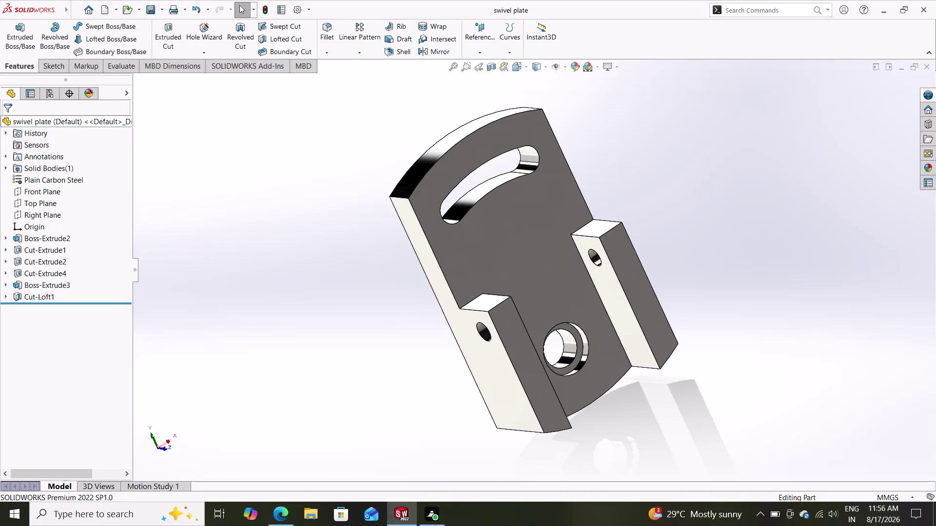
Create a new, empty part document (Part3).
click(102, 9)
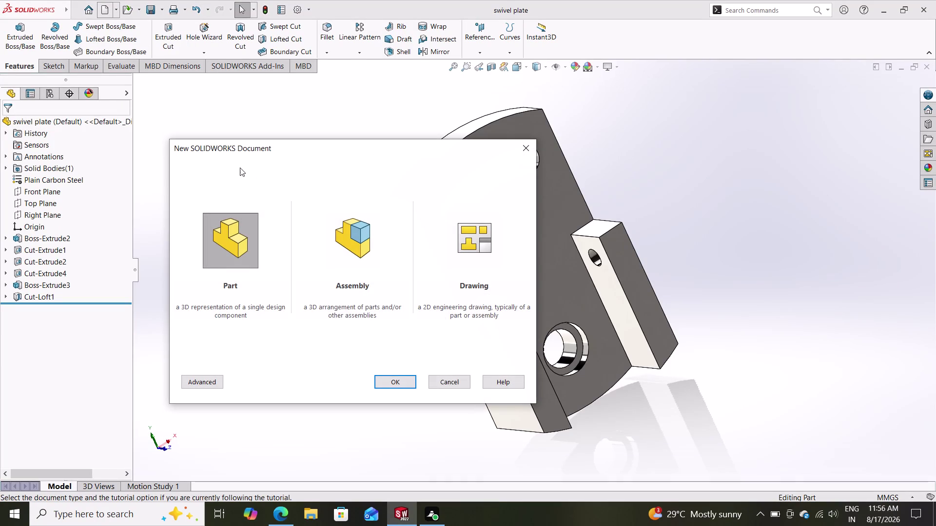
click(402, 385)
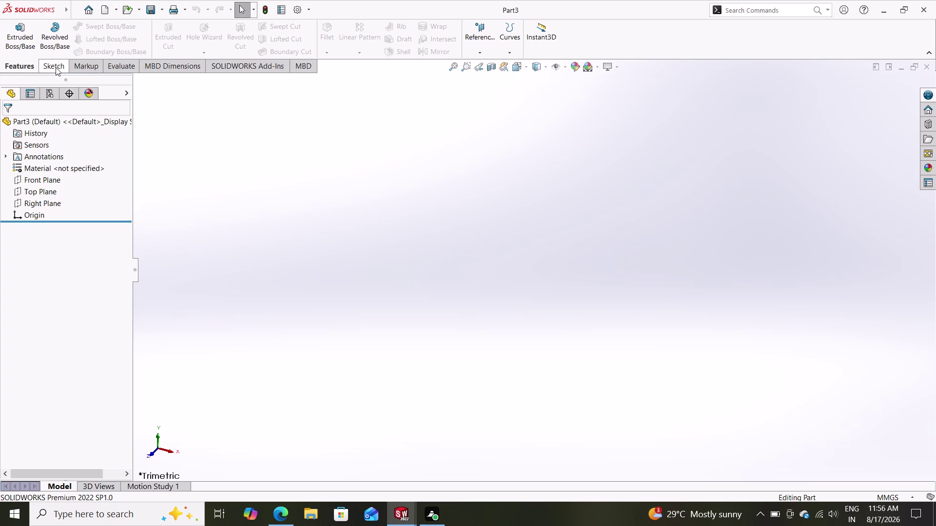
Open Sketch1 on Part3's Front Plane, ready to draw lines.
click(32, 178)
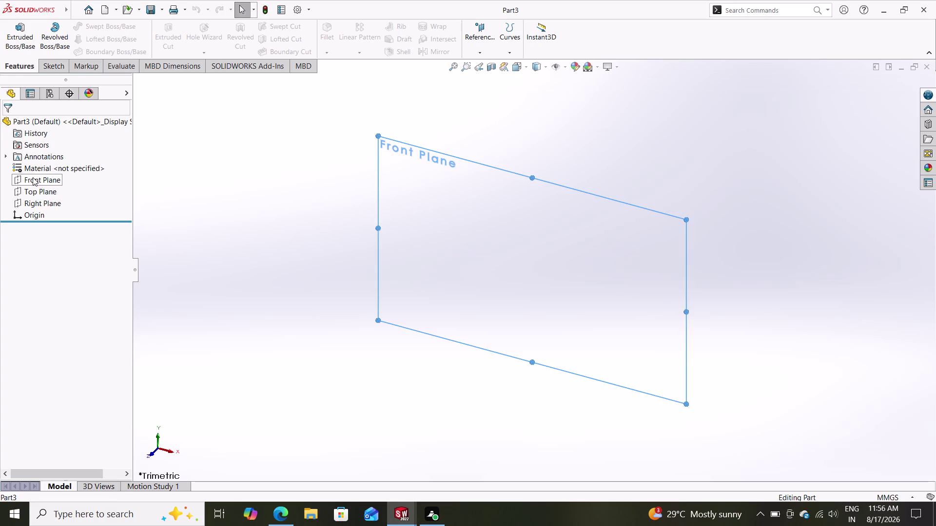
click(44, 159)
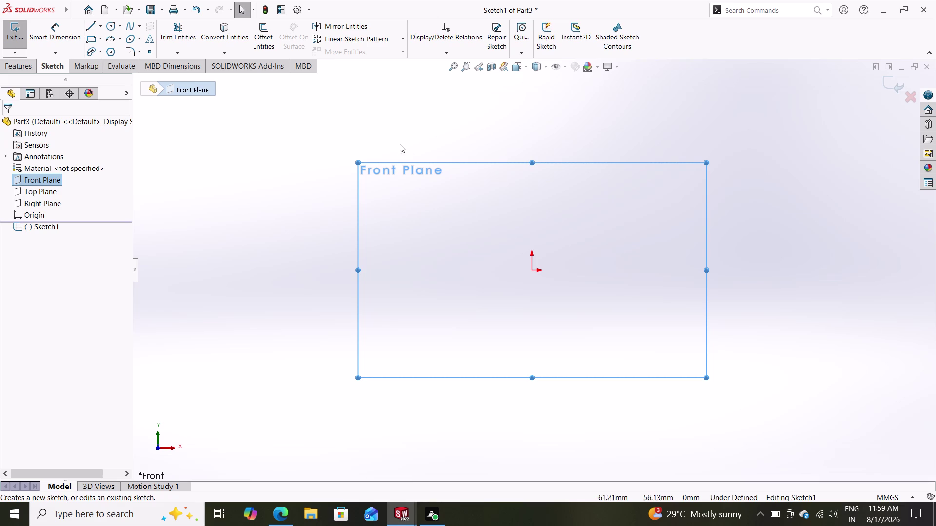
click(88, 25)
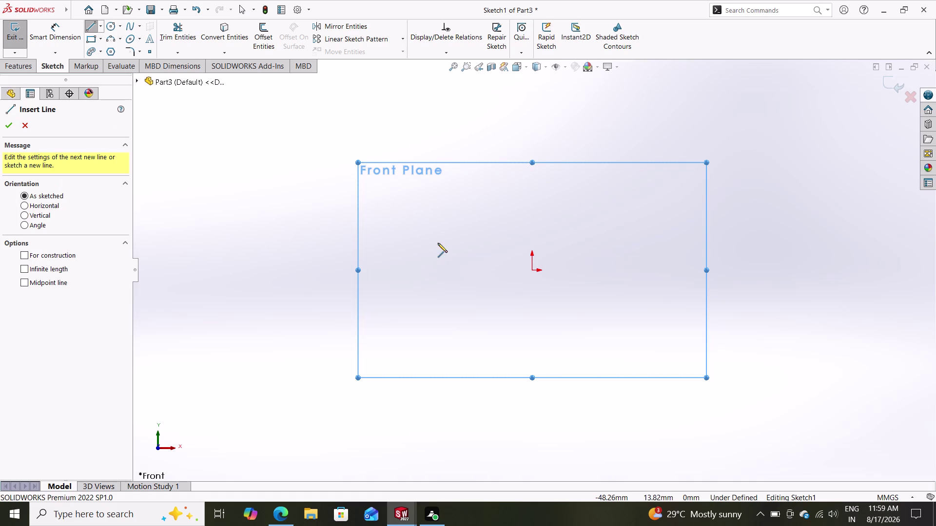
Draw a vertical construction centerline from below to above the origin.
click(102, 23)
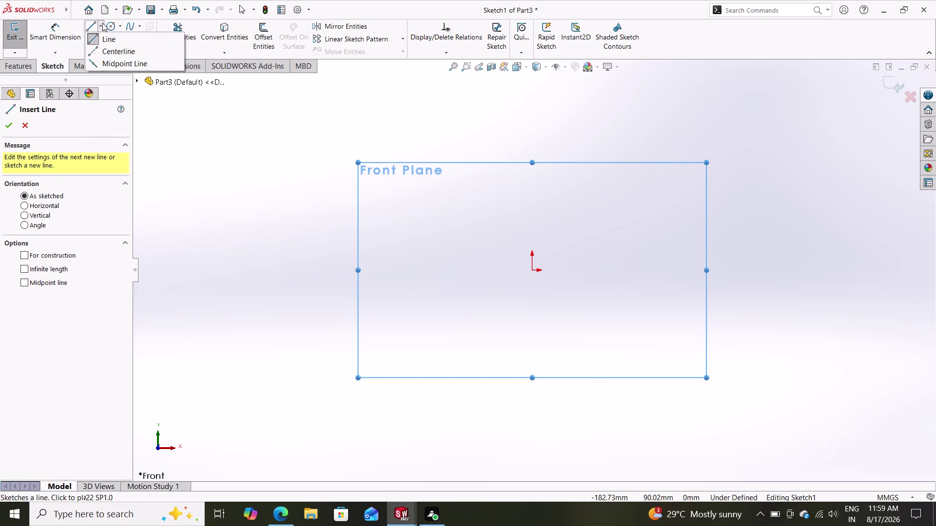
click(107, 49)
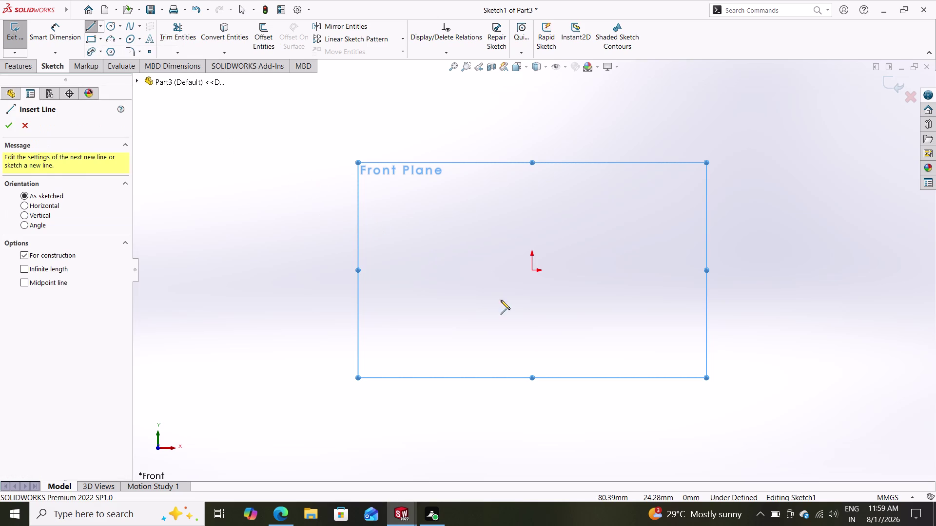
click(531, 365)
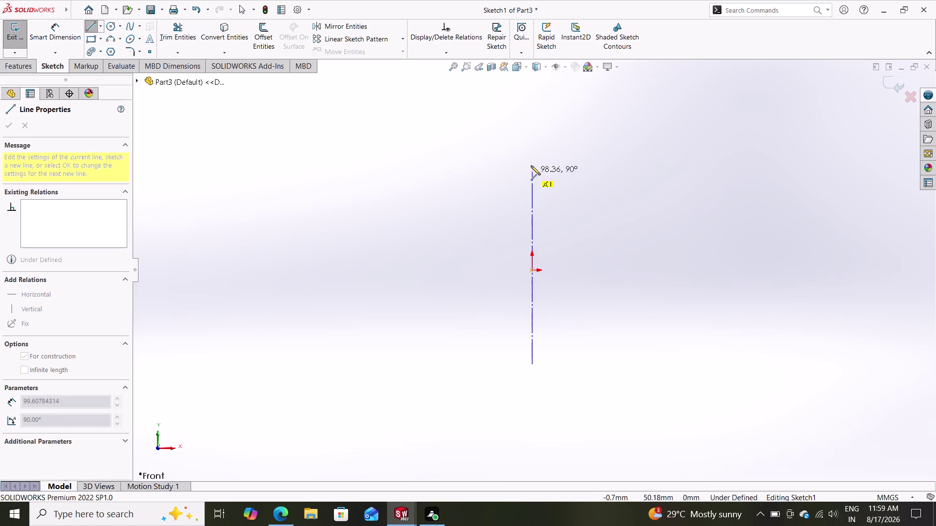
click(535, 188)
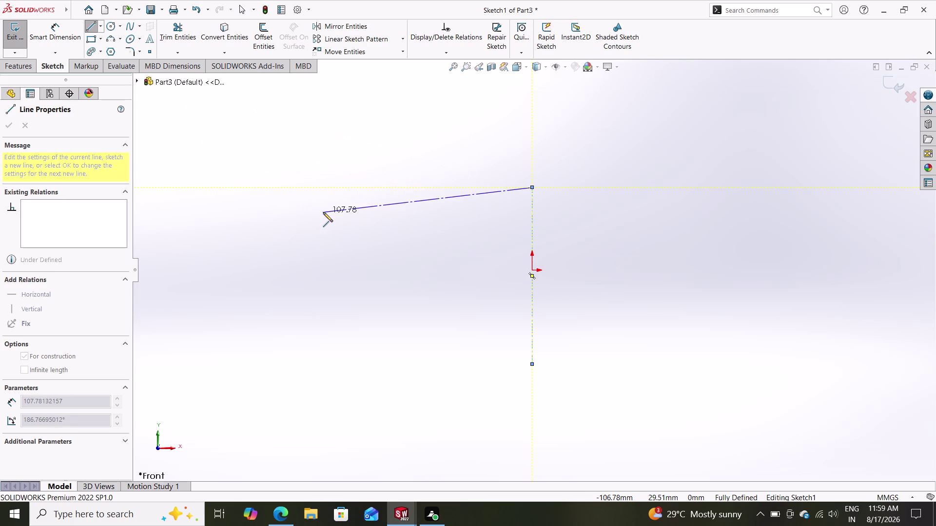
double_click(324, 212)
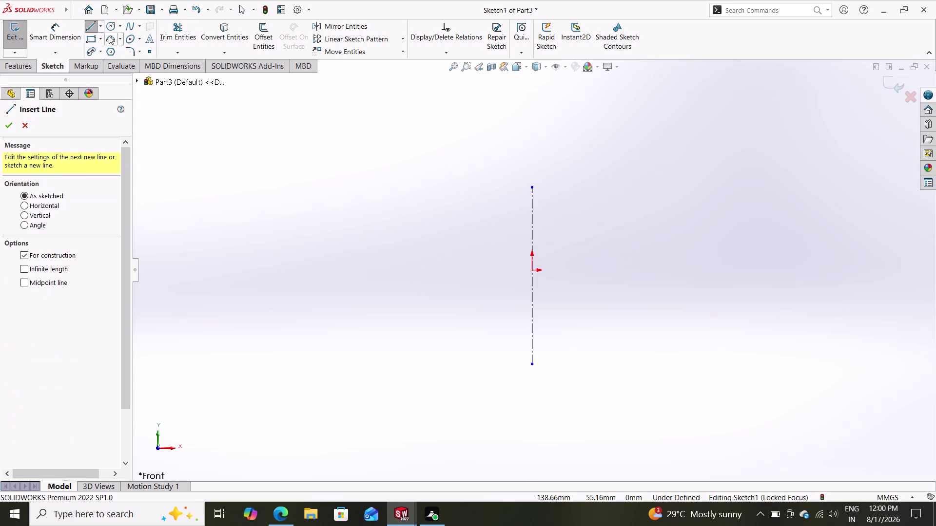
click(99, 26)
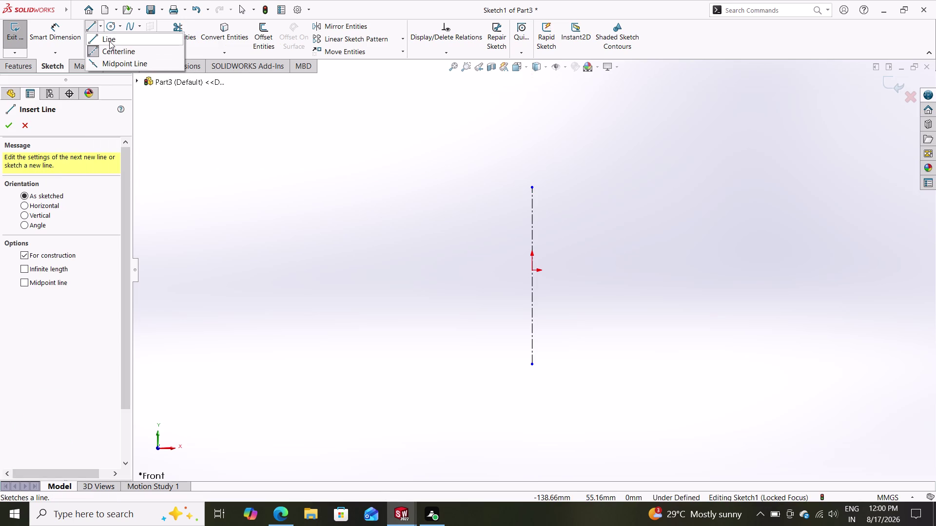
click(109, 41)
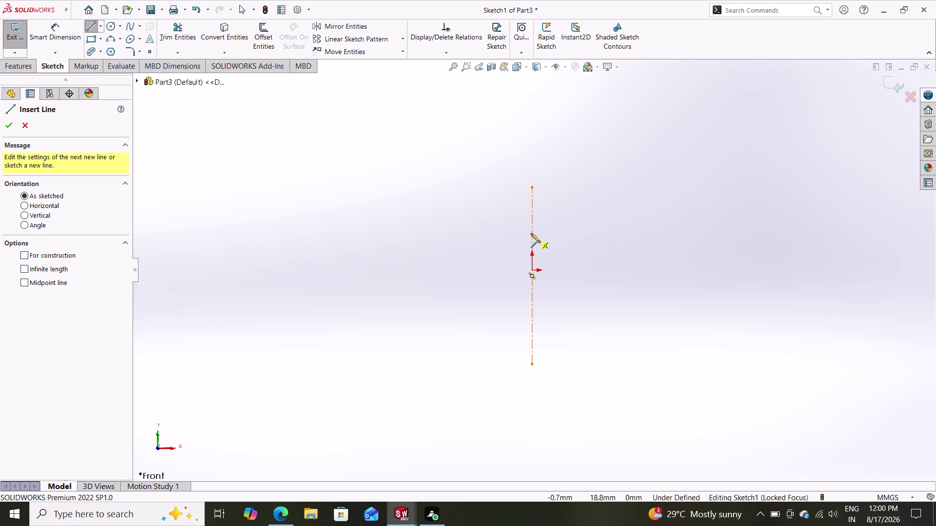
click(532, 270)
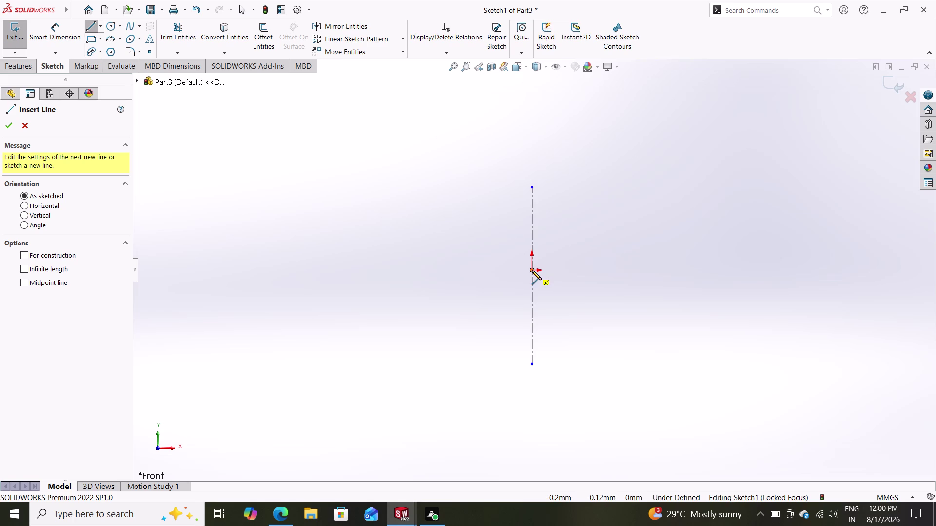
key(Escape)
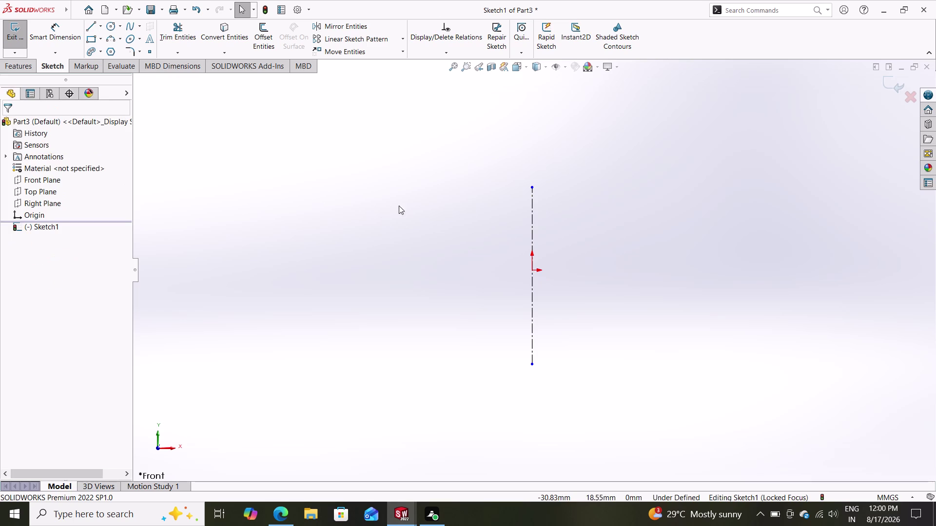
Draw the stepped line profile: top edge, short drop, lower step, outer edge, bottom edge to origin.
click(90, 26)
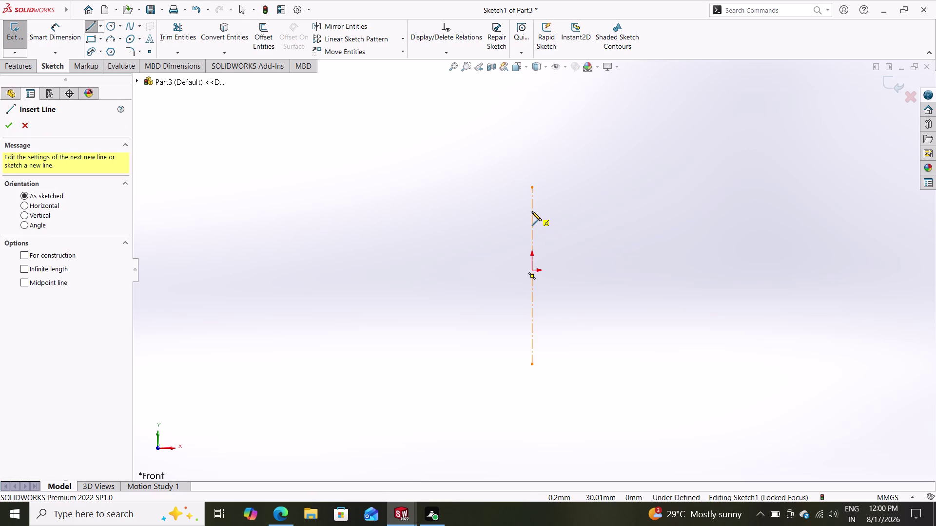
click(532, 211)
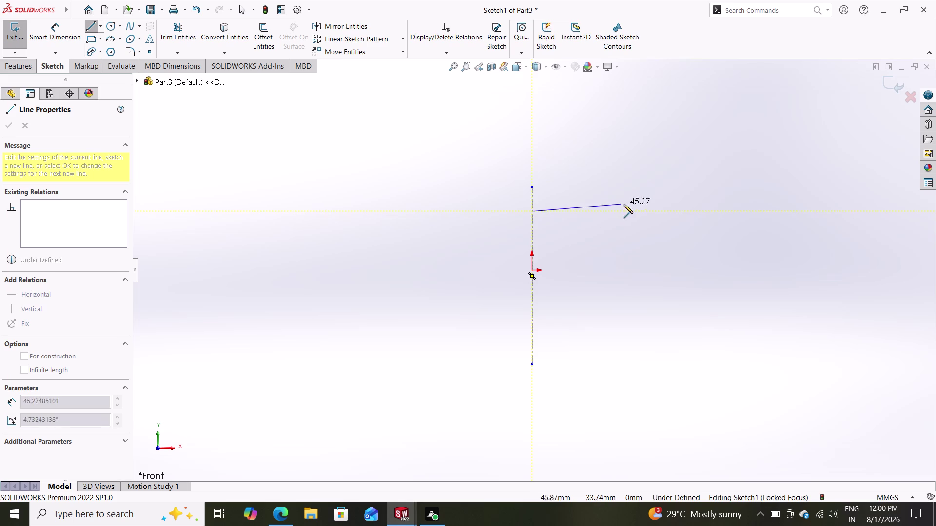
click(652, 212)
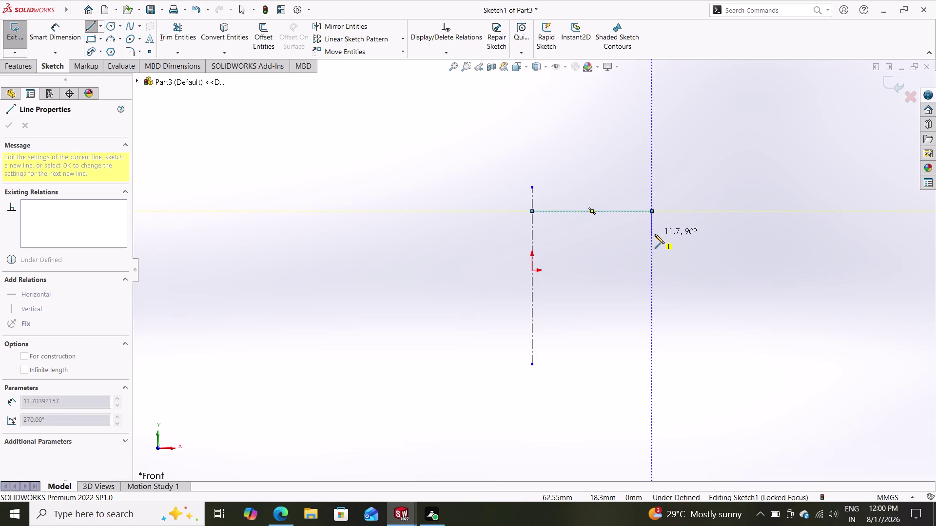
click(654, 234)
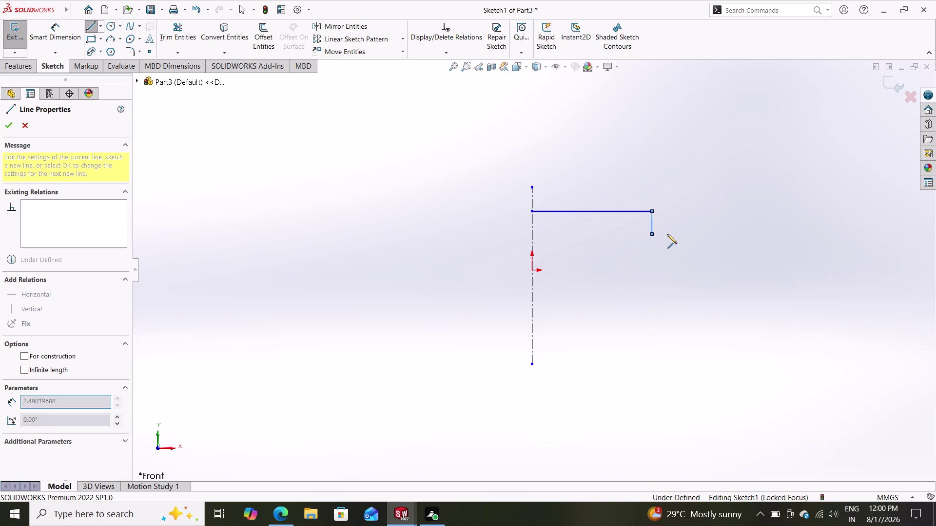
click(716, 232)
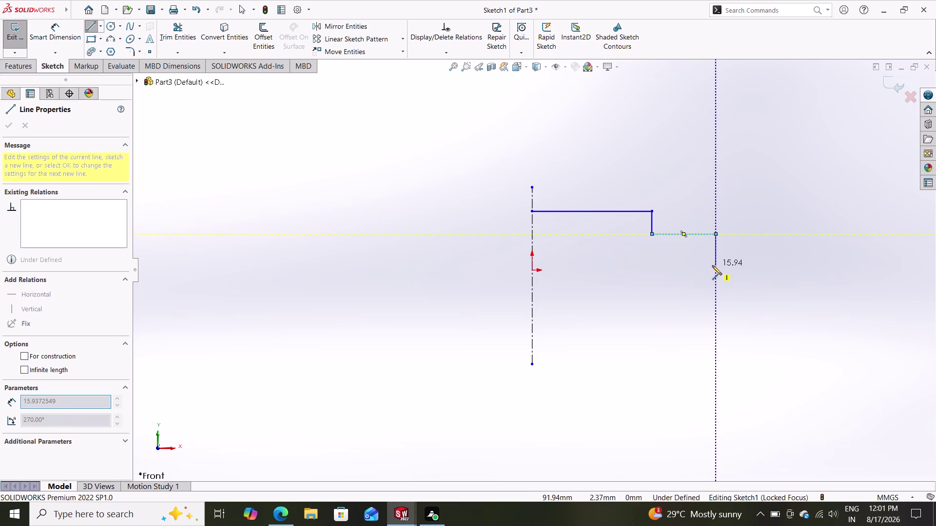
click(717, 270)
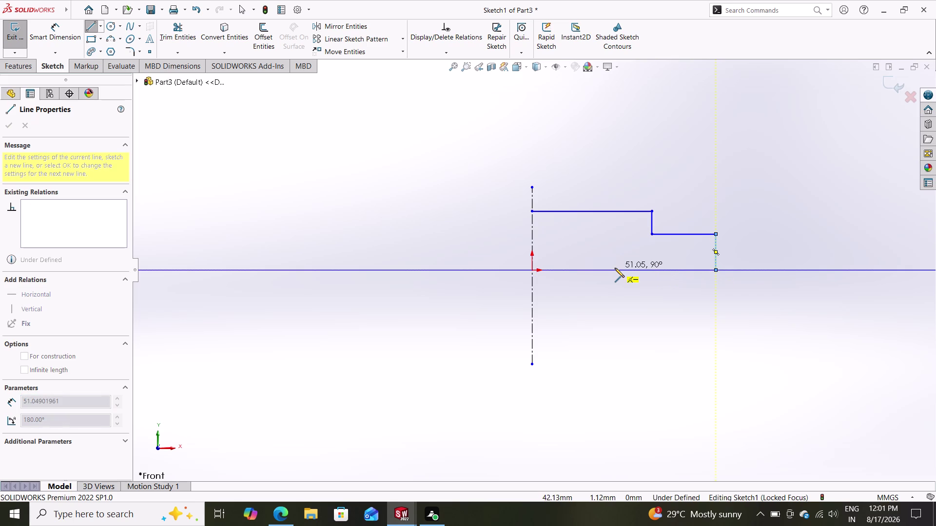
click(533, 271)
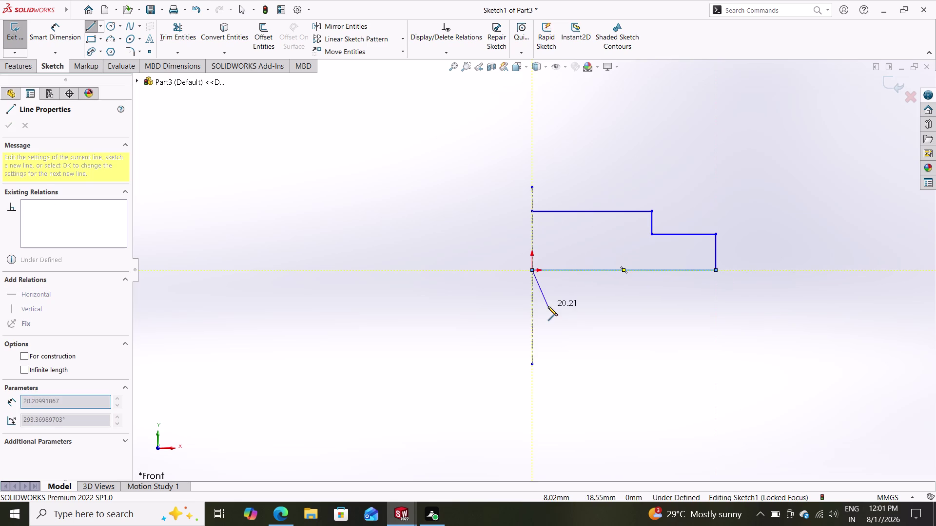
key(Escape)
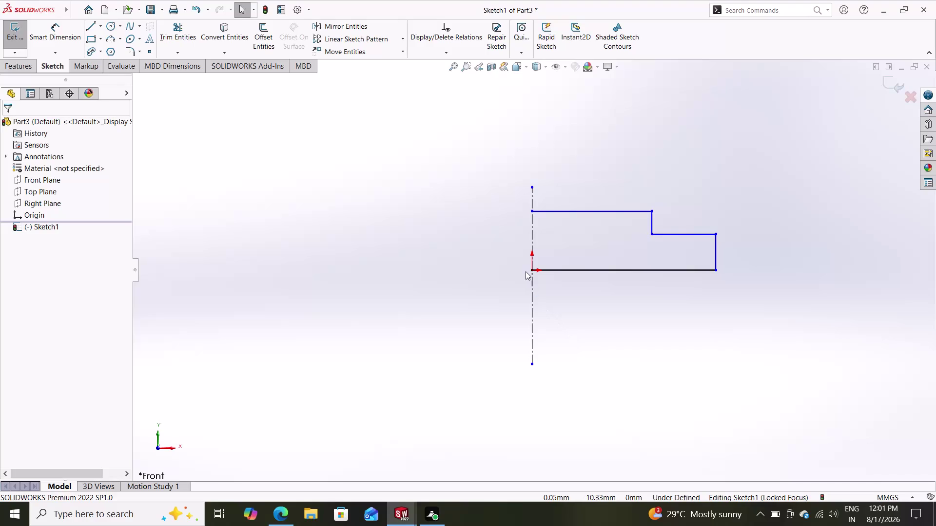
click(60, 32)
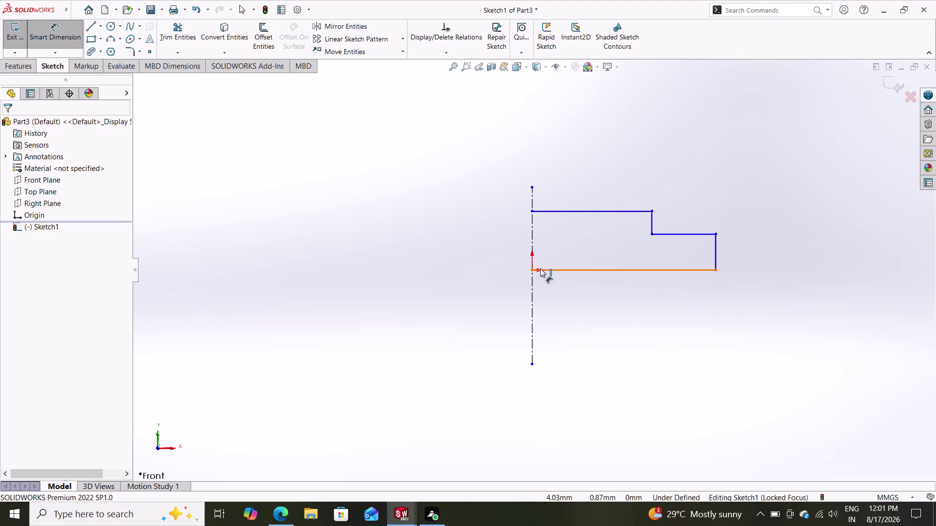
Dimension the profile's overall height as 64 mm.
drag(531, 268, 531, 226)
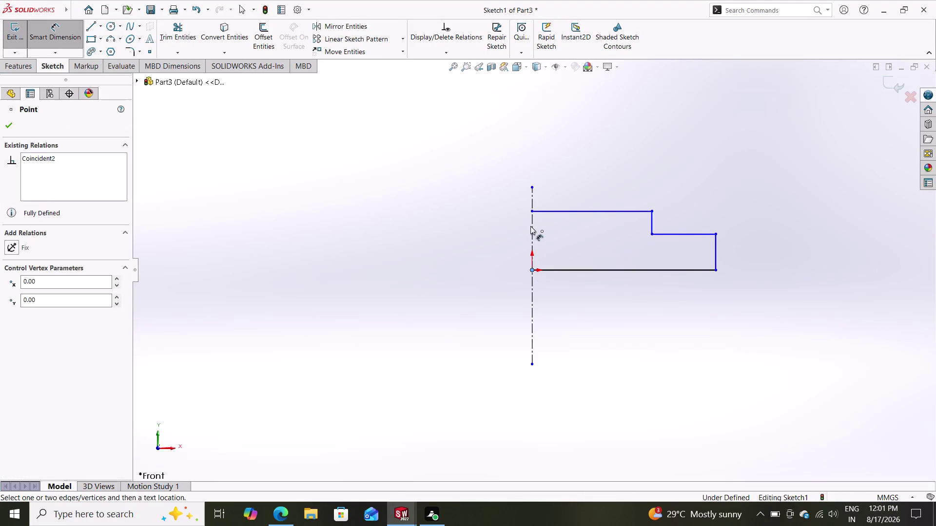
drag(530, 226, 531, 210)
click(530, 210)
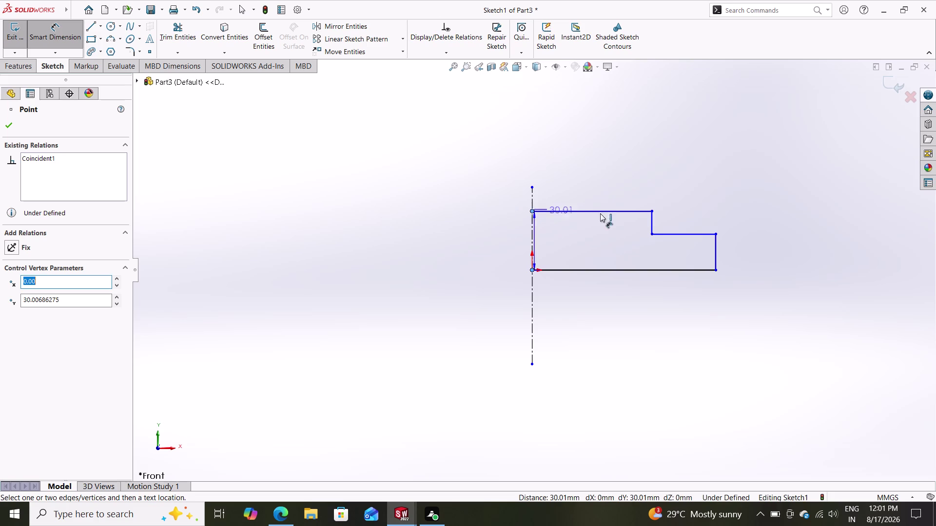
click(800, 231)
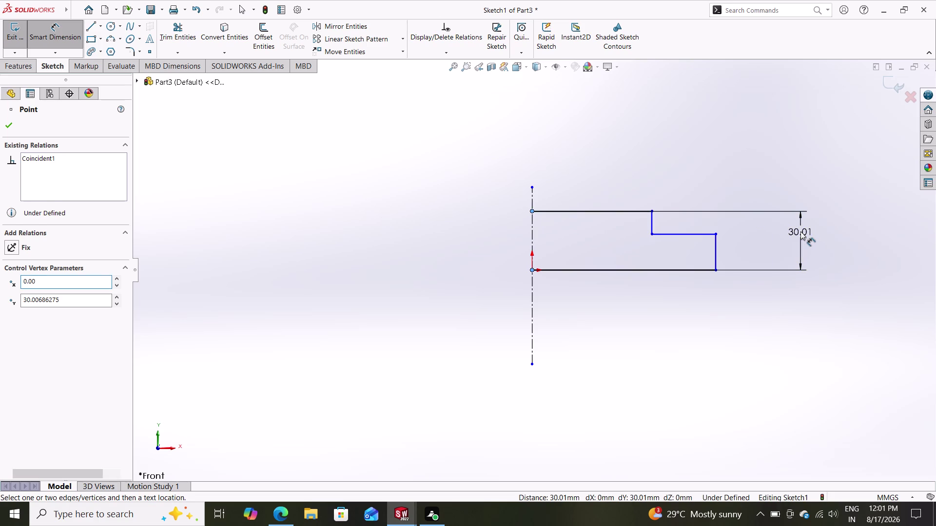
text(6)
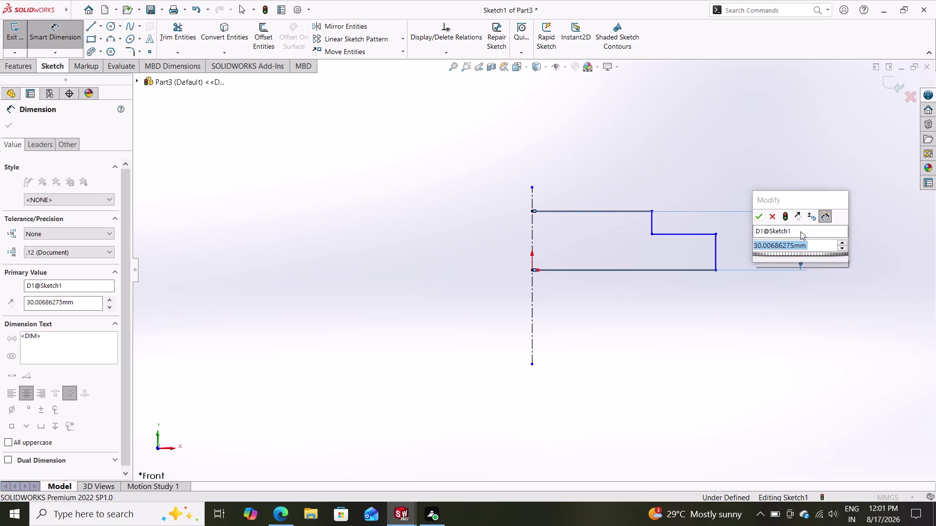
text(4)
key(Return)
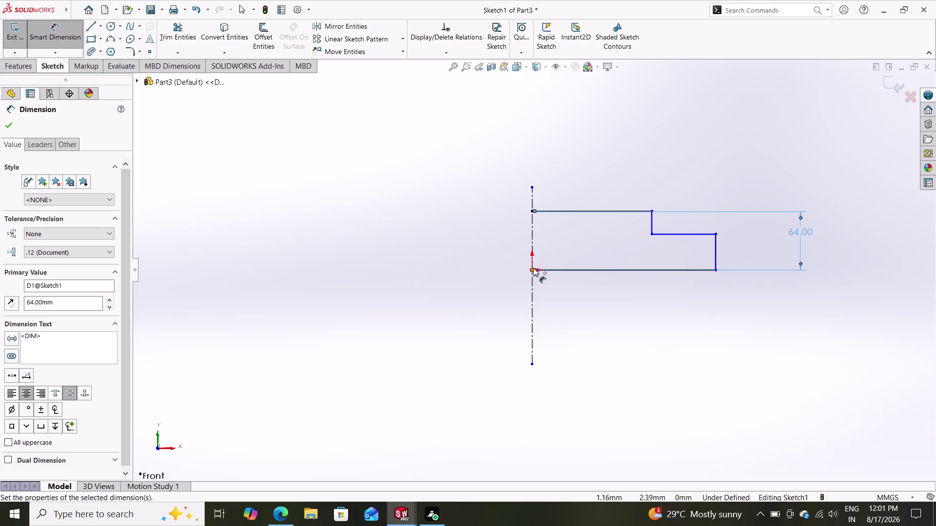
Dimension the lower step's height as 42 mm.
drag(533, 268, 800, 222)
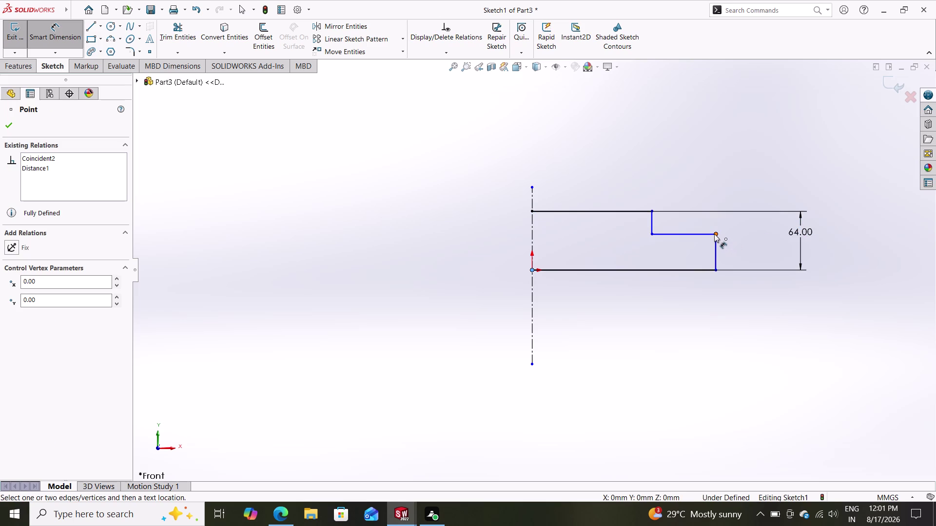
drag(714, 234, 766, 238)
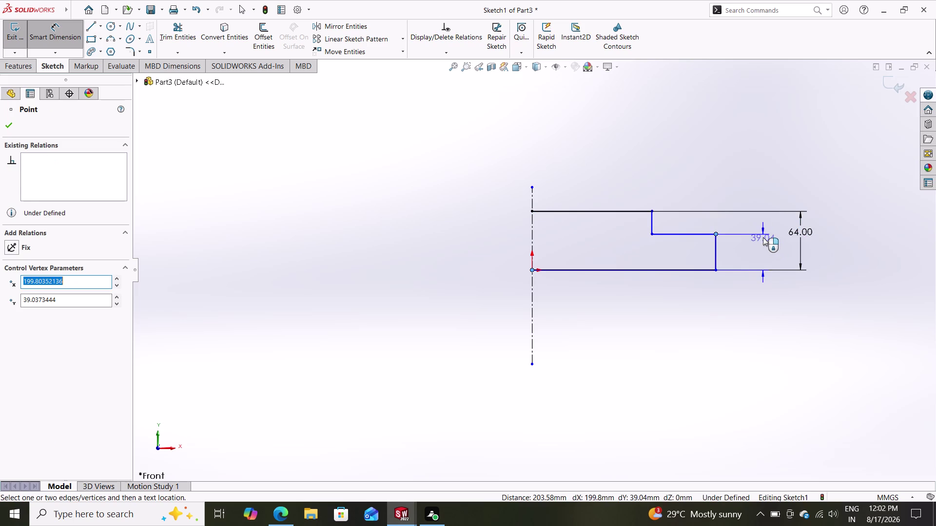
click(763, 237)
key(4)
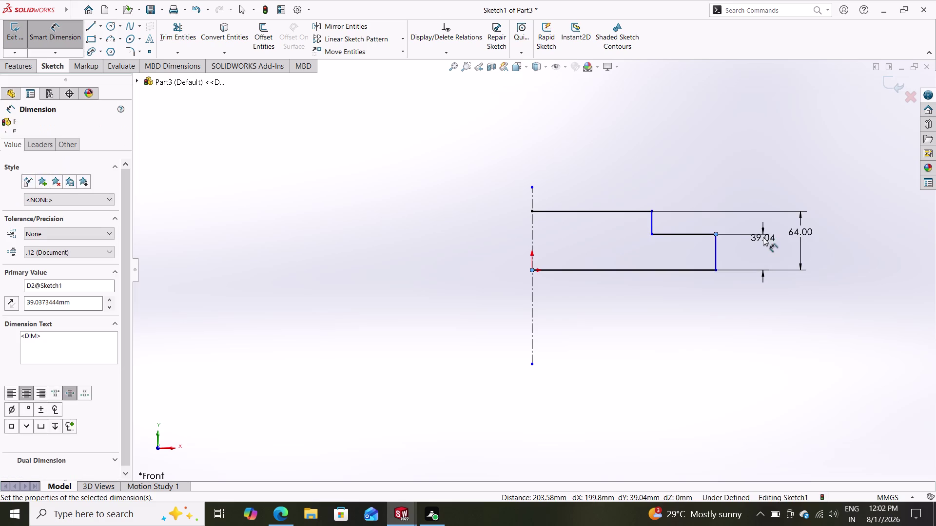
key(2)
key(Return)
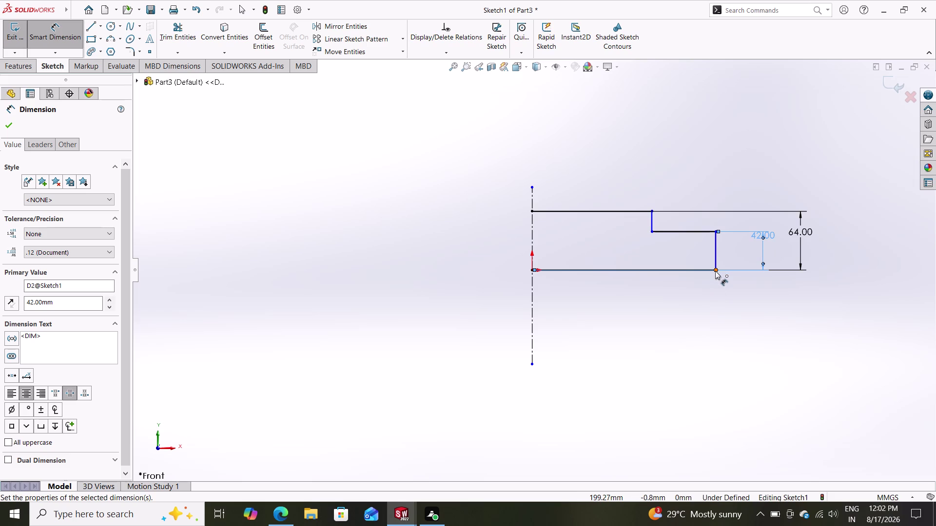
drag(715, 271, 492, 291)
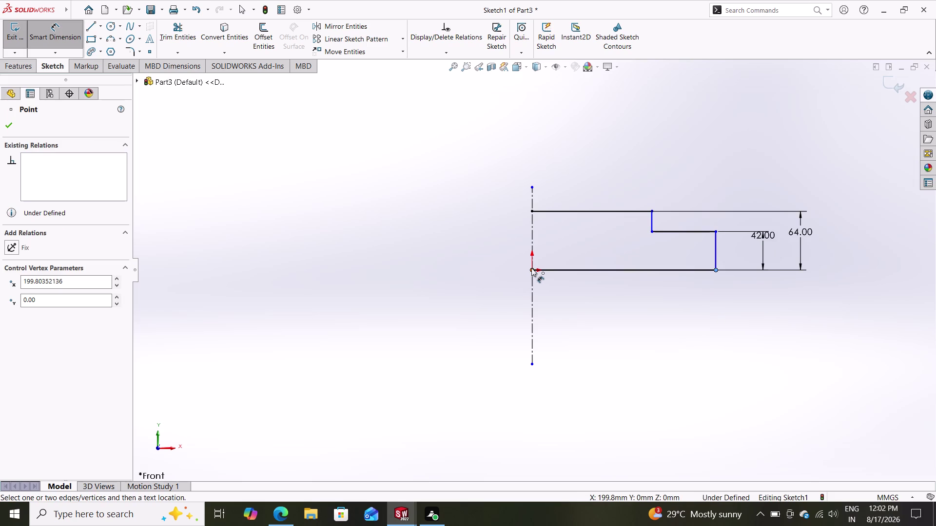
Place the lower step's outer edge 77.50 mm (155/2) from the origin.
click(531, 268)
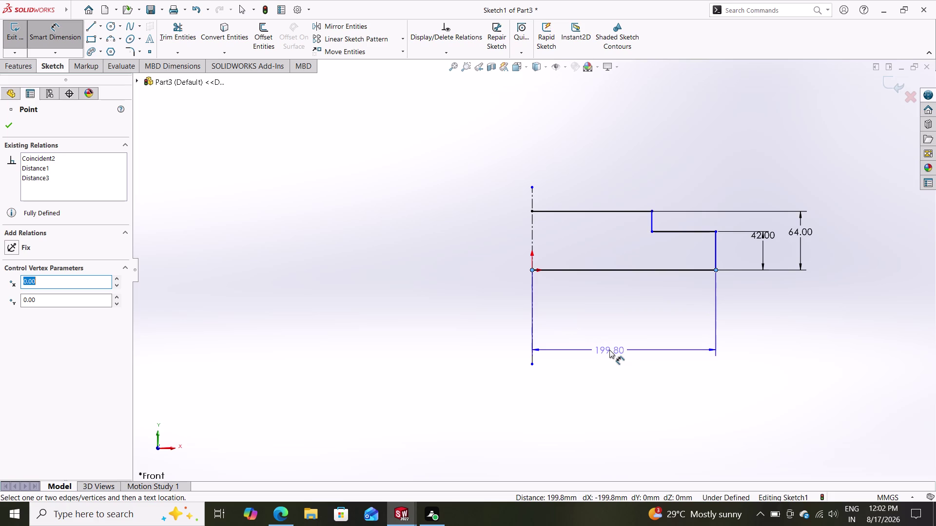
click(609, 350)
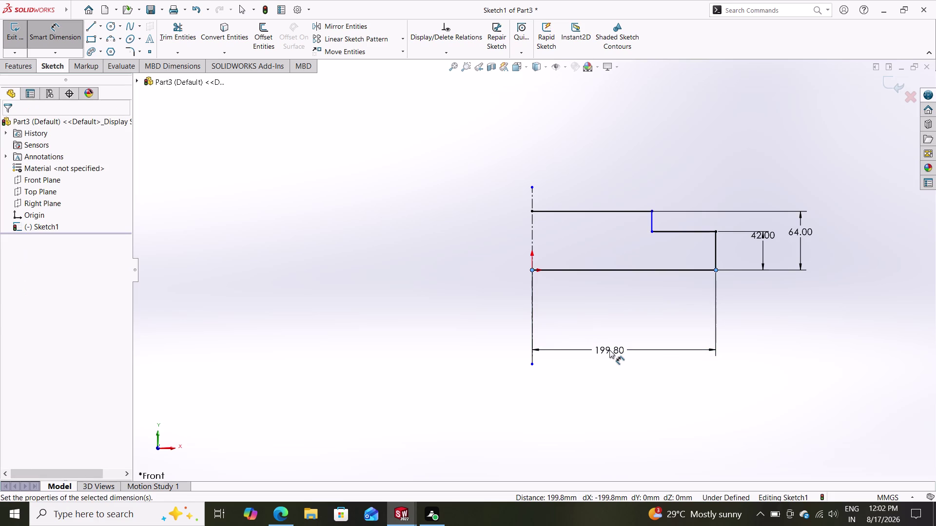
text(155)
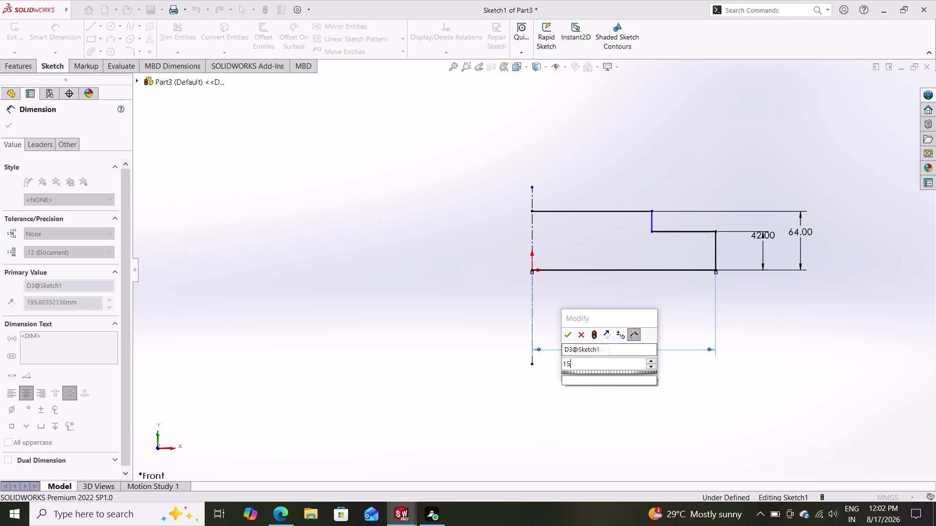
text(/2)
key(Return)
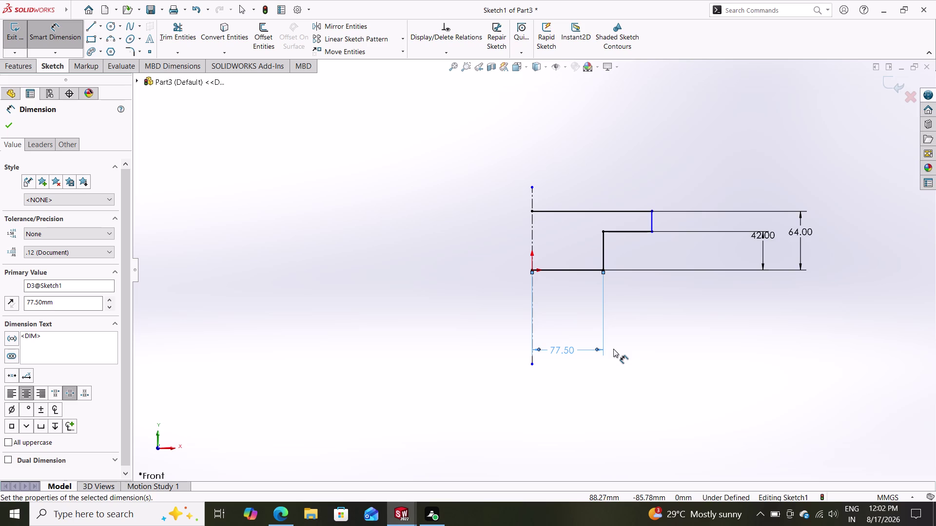
click(562, 209)
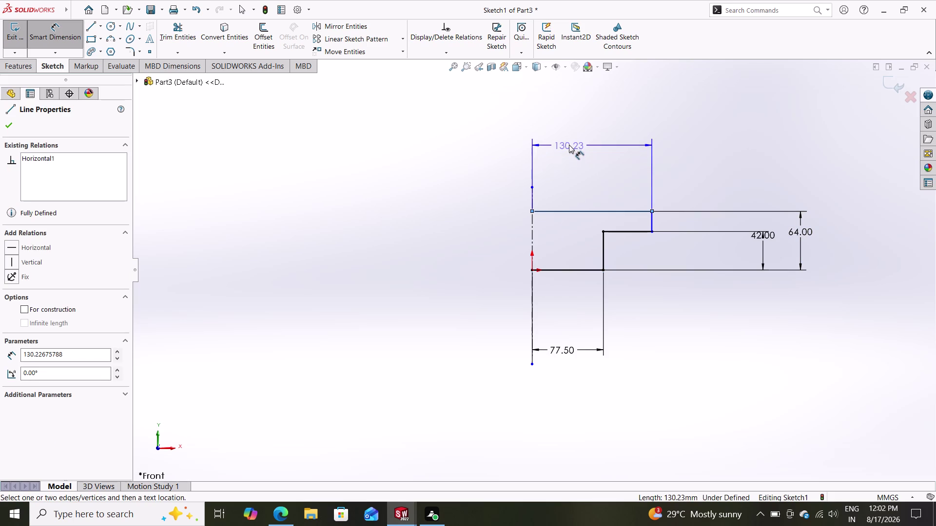
Dimension the top step width as 50 mm, fully defining Sketch1.
click(575, 125)
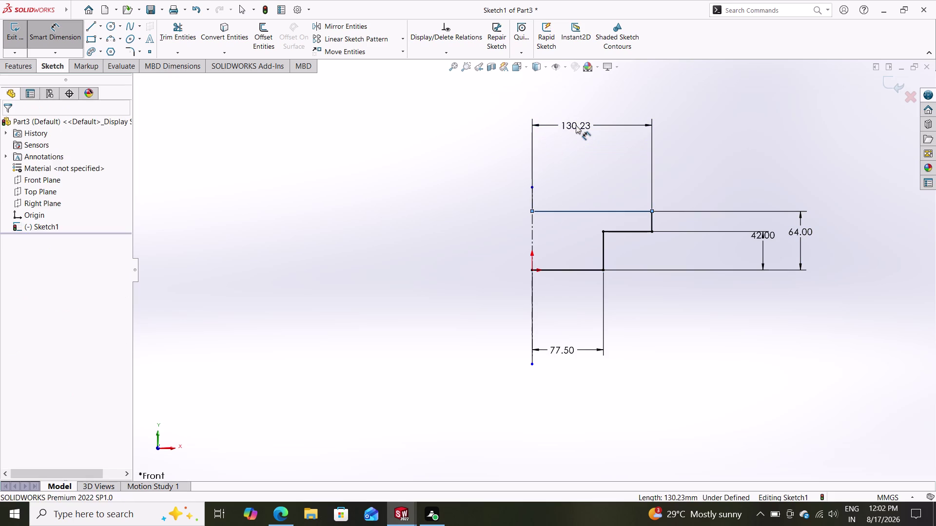
text(5)
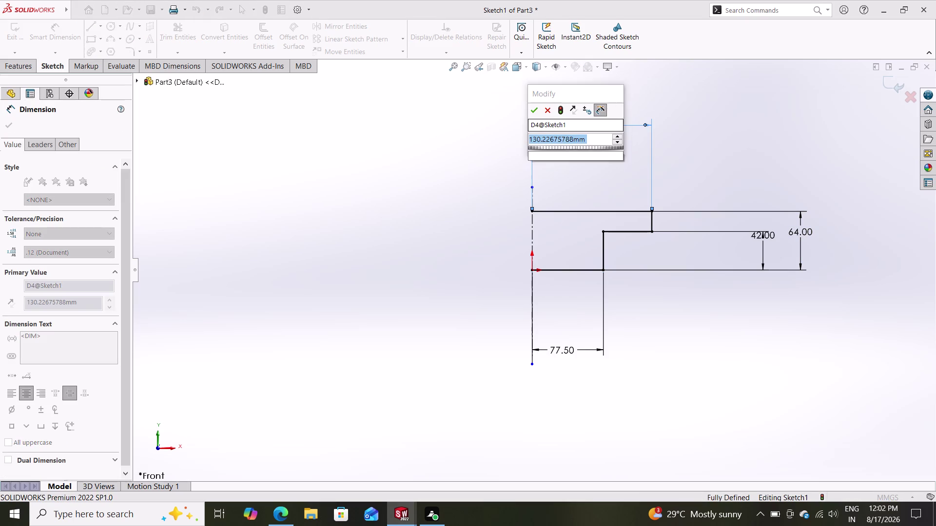
text(0)
key(Return)
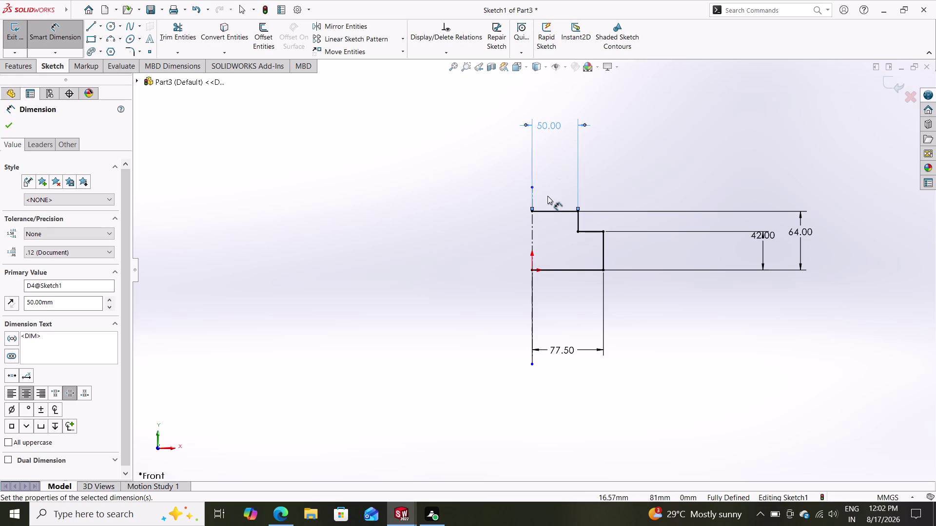
Start a Revolved Boss/Base feature from the profile sketch.
click(7, 121)
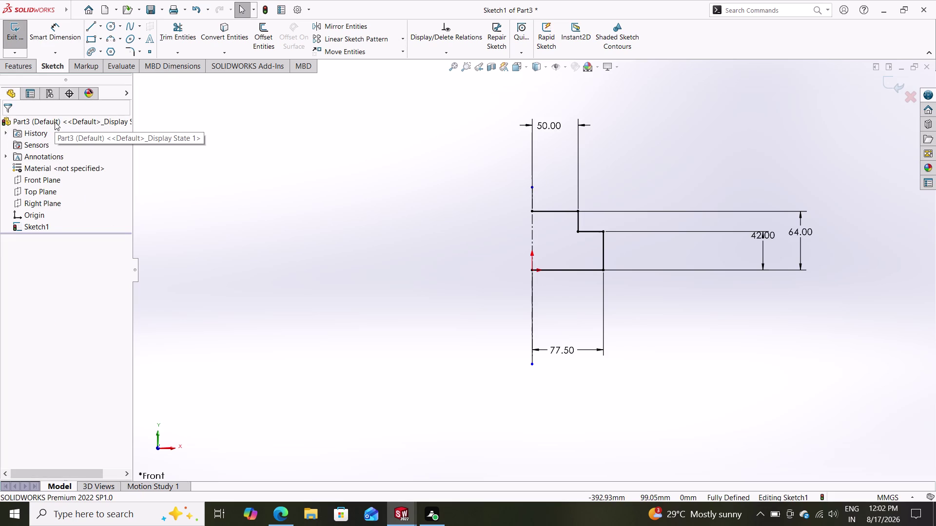
click(29, 64)
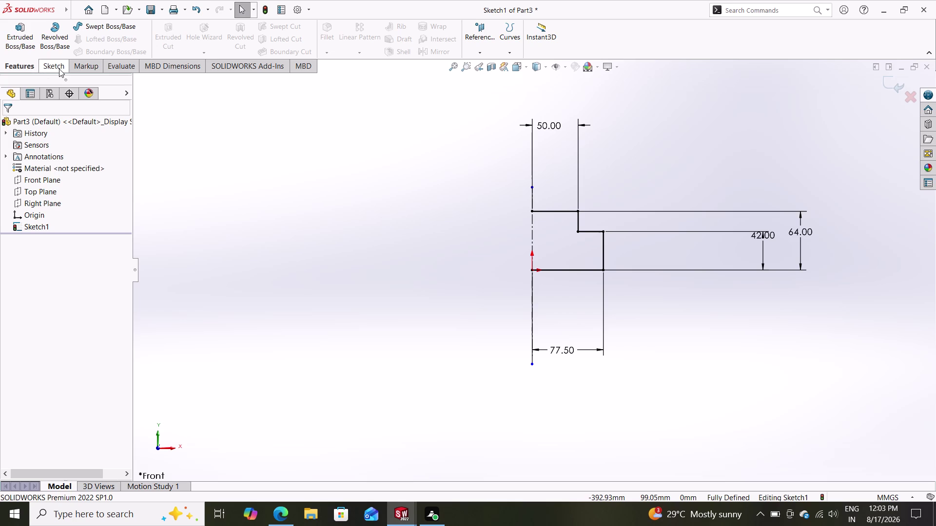
click(57, 40)
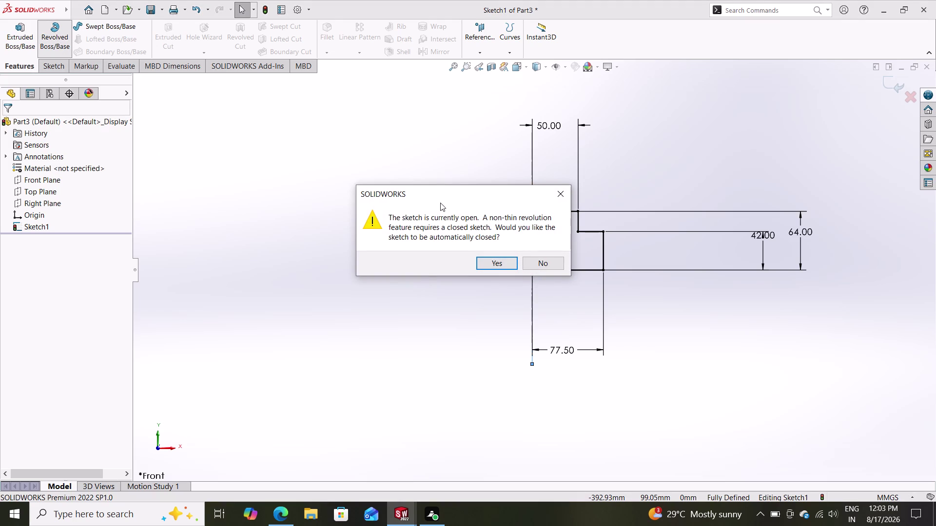
Close the sketch and revolve it 360° about Line1 into Revolve1.
click(489, 259)
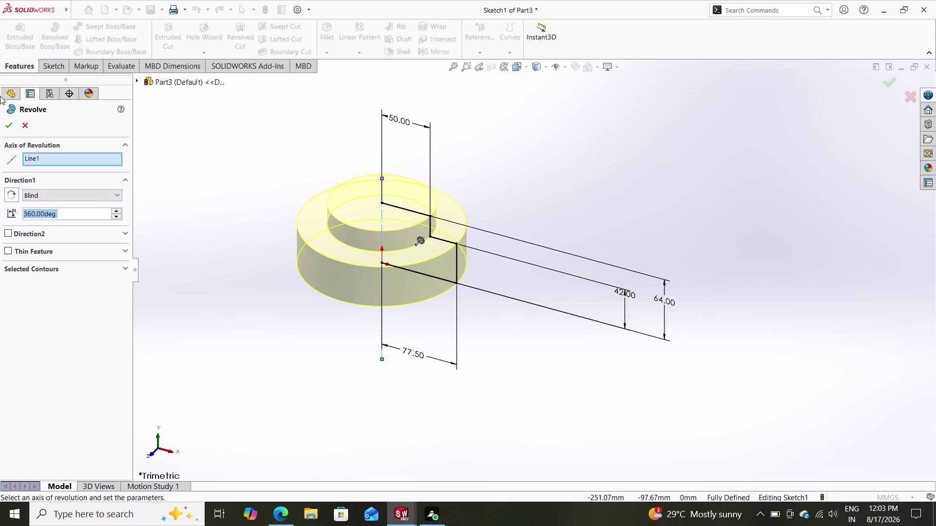
click(14, 119)
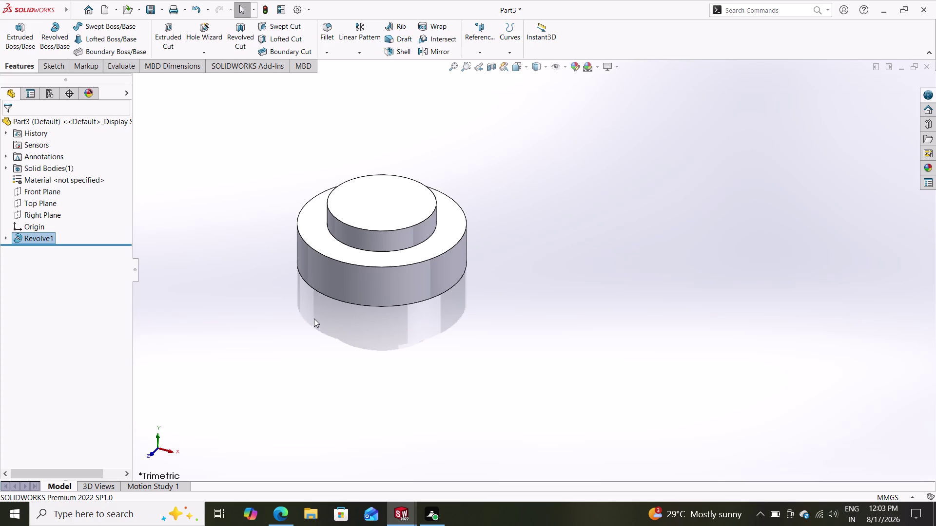
Orbit the revolved part and open Sketch2 on the Front Plane.
middle_drag(312, 319, 326, 280)
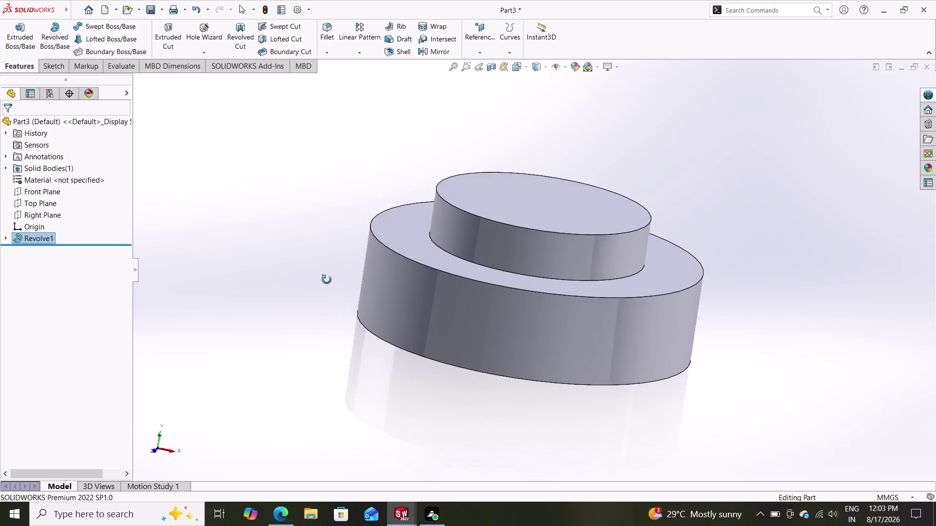
middle_drag(327, 280, 313, 282)
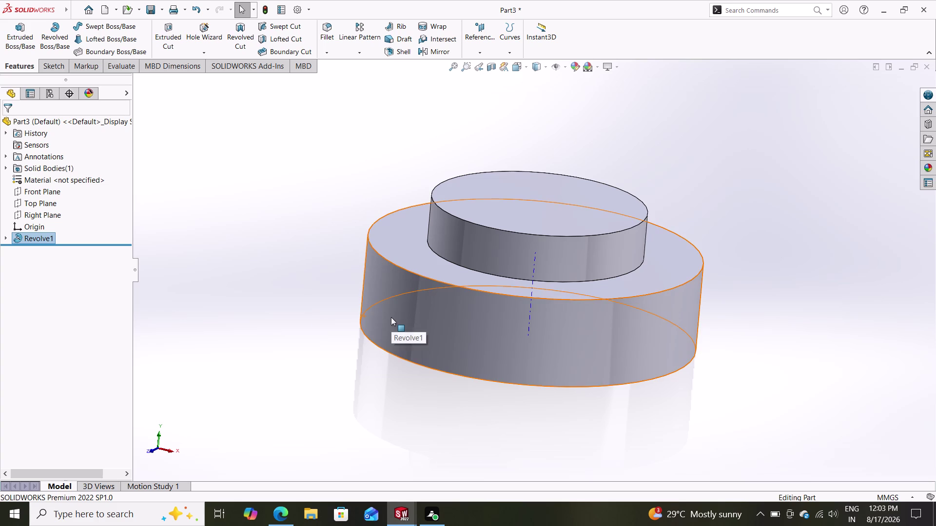
click(53, 193)
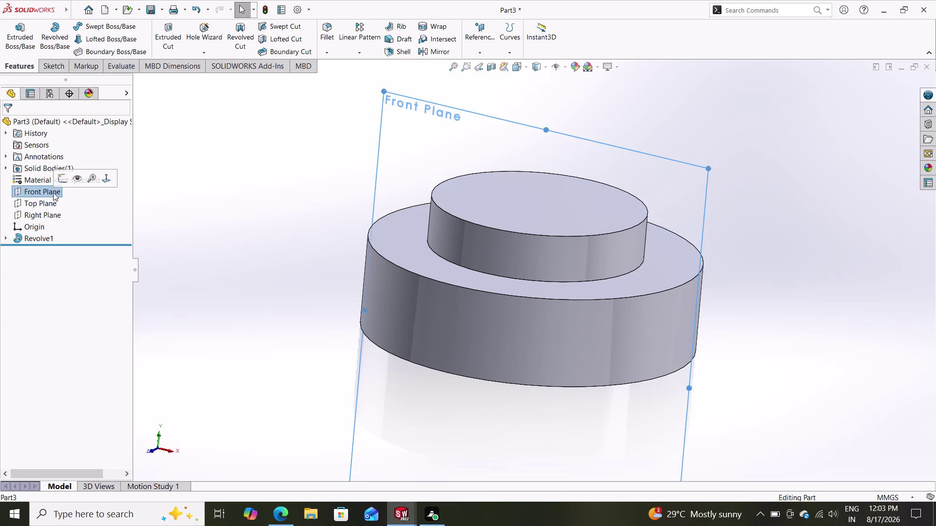
click(57, 179)
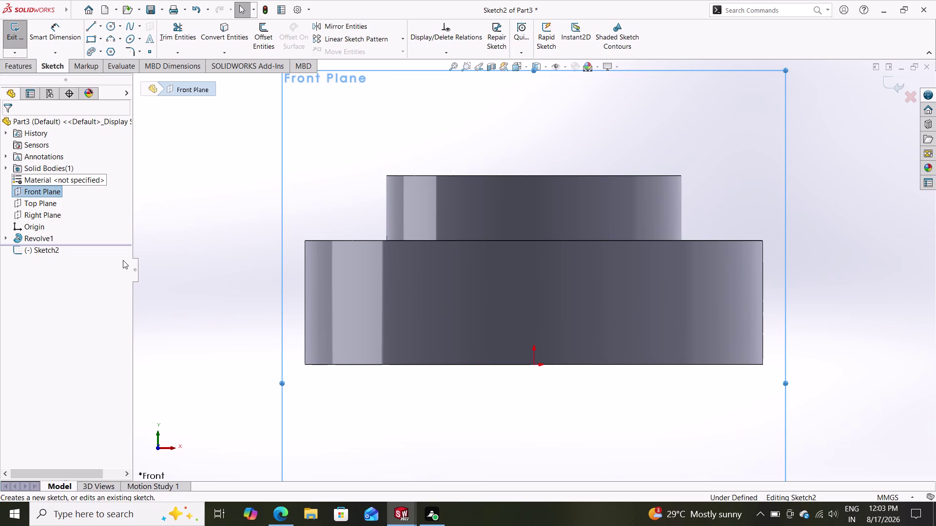
click(92, 27)
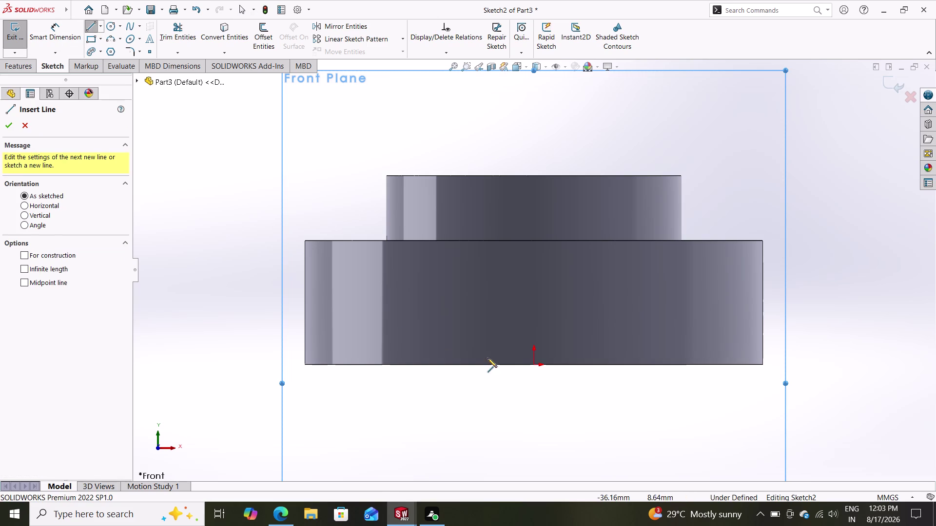
click(534, 364)
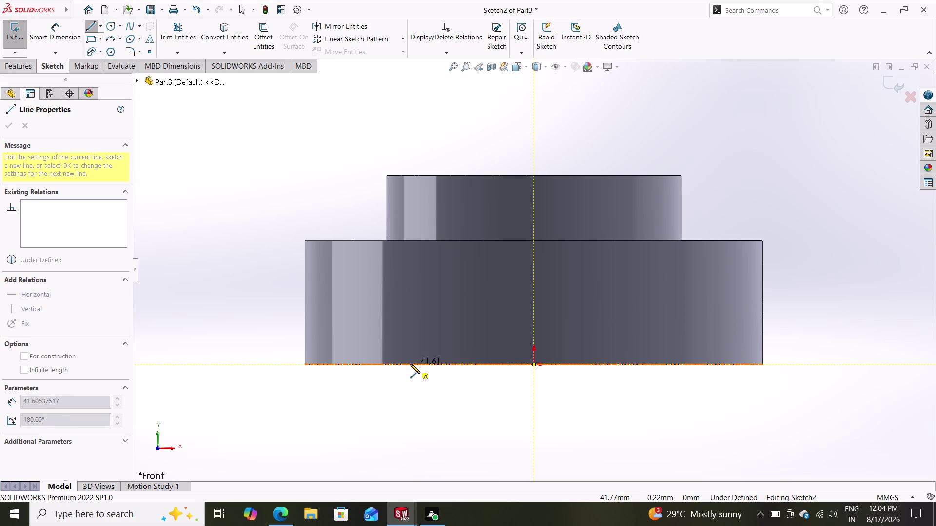
click(261, 363)
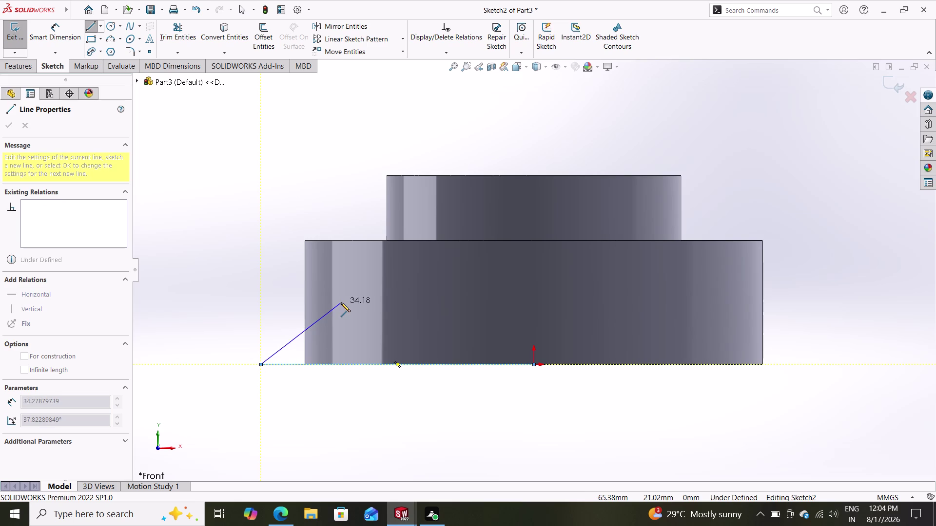
click(341, 300)
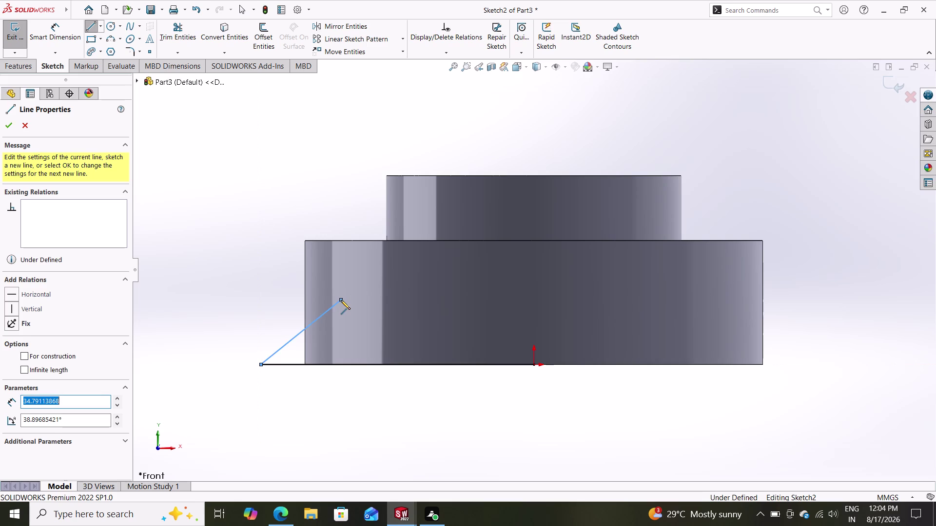
click(270, 300)
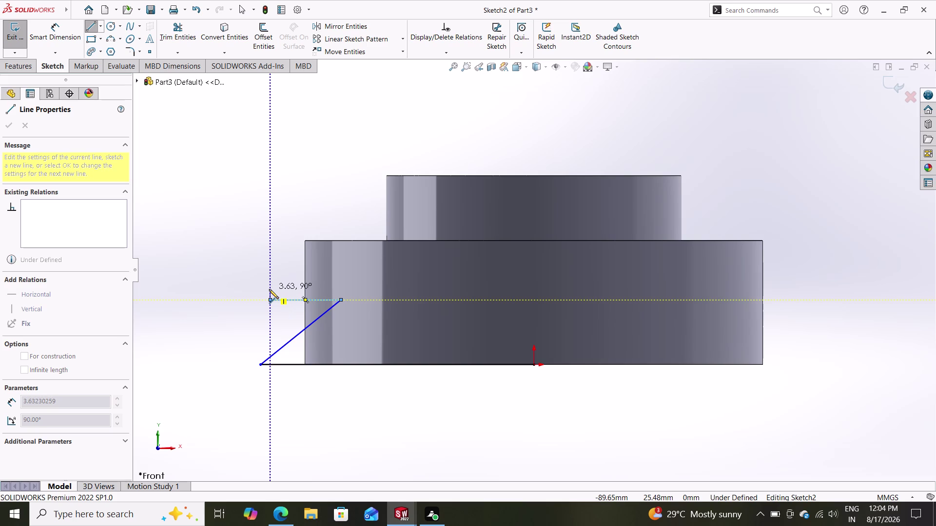
key(Escape)
key(Escape)
key(Escape)
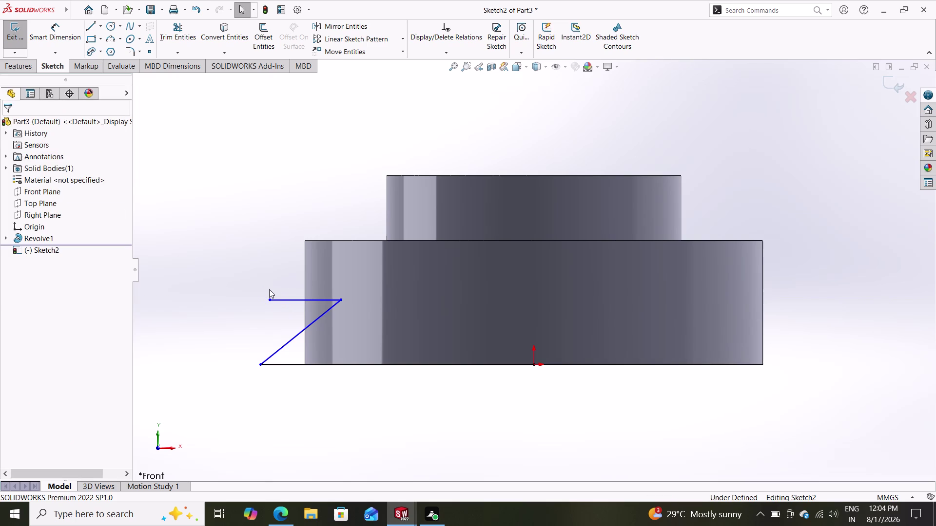
click(286, 342)
key(Delete)
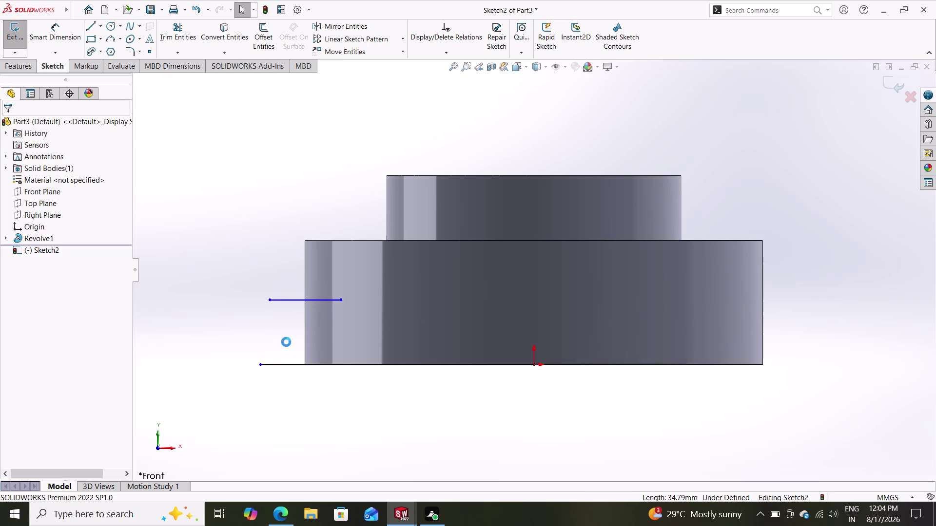
click(285, 299)
click(284, 298)
key(Delete)
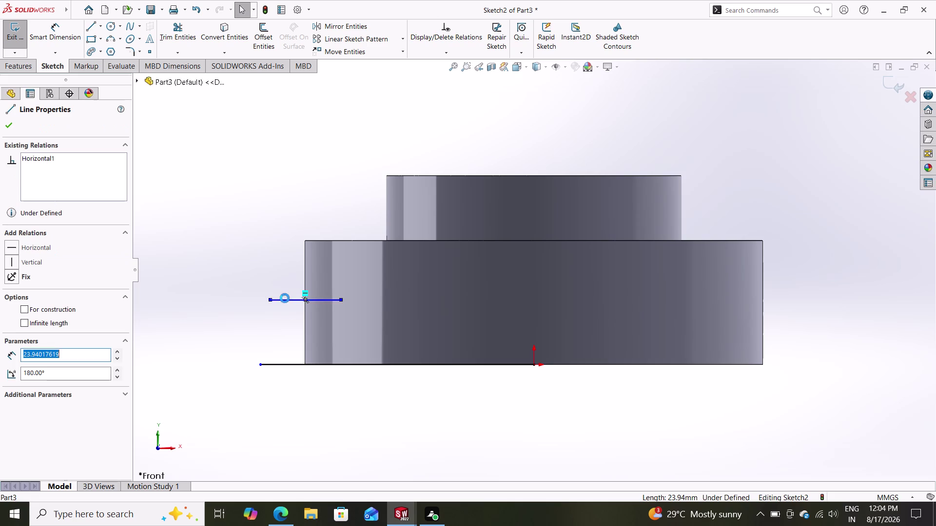
click(281, 366)
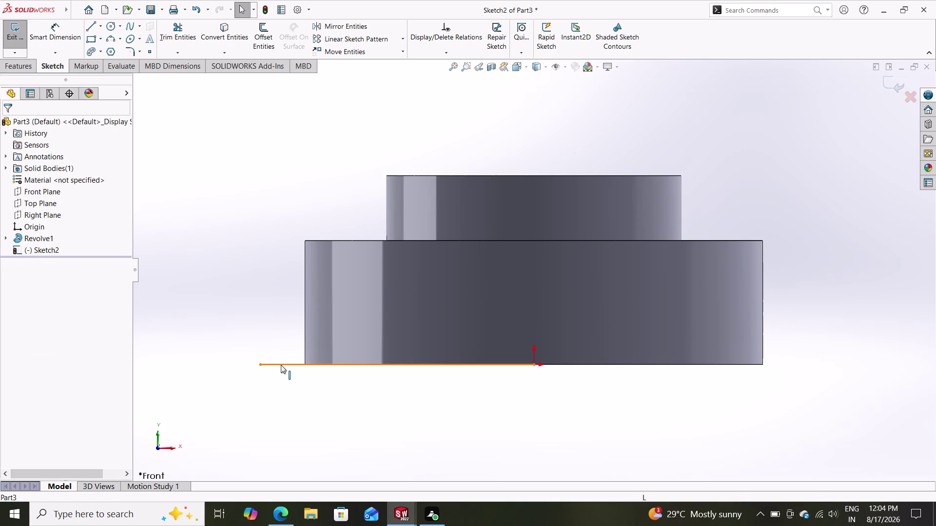
key(Delete)
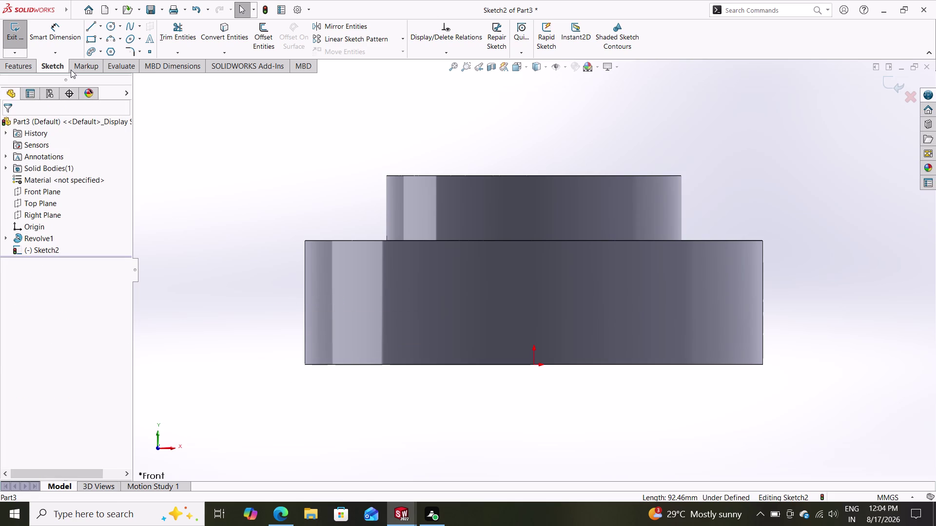
Draw the open line chain: bottom edge, slant, horizontal and vertical steps to the left edge.
click(89, 30)
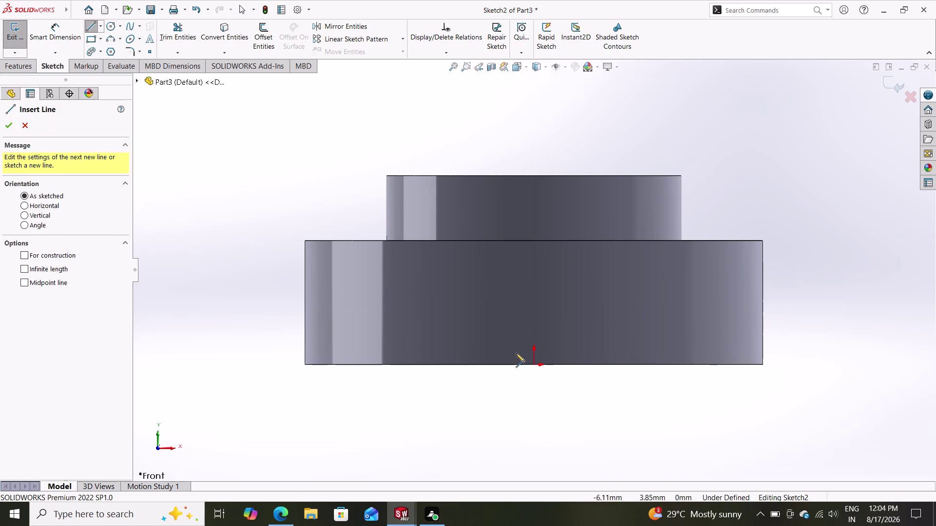
click(531, 365)
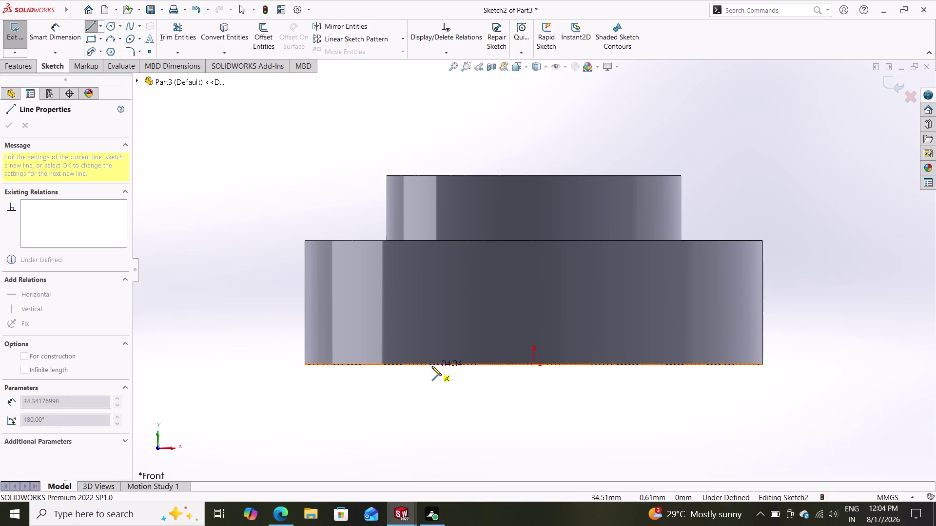
click(431, 366)
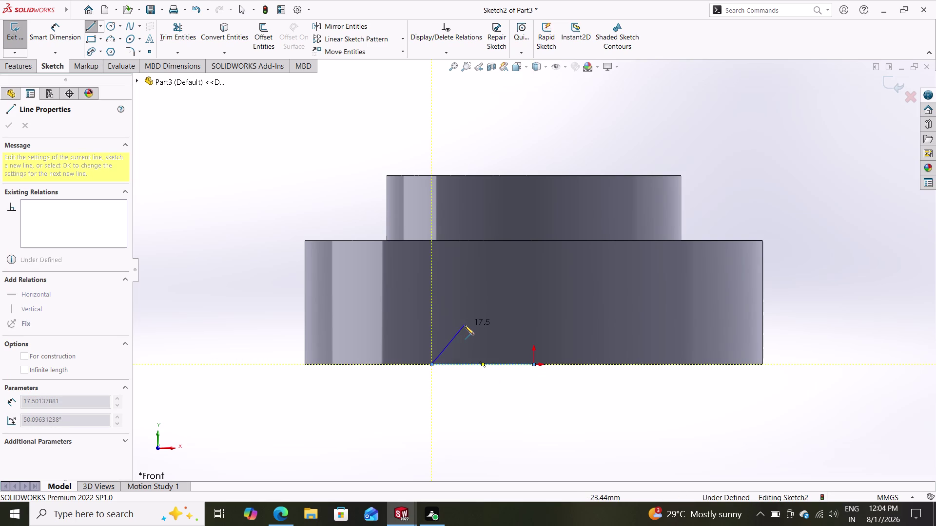
click(465, 325)
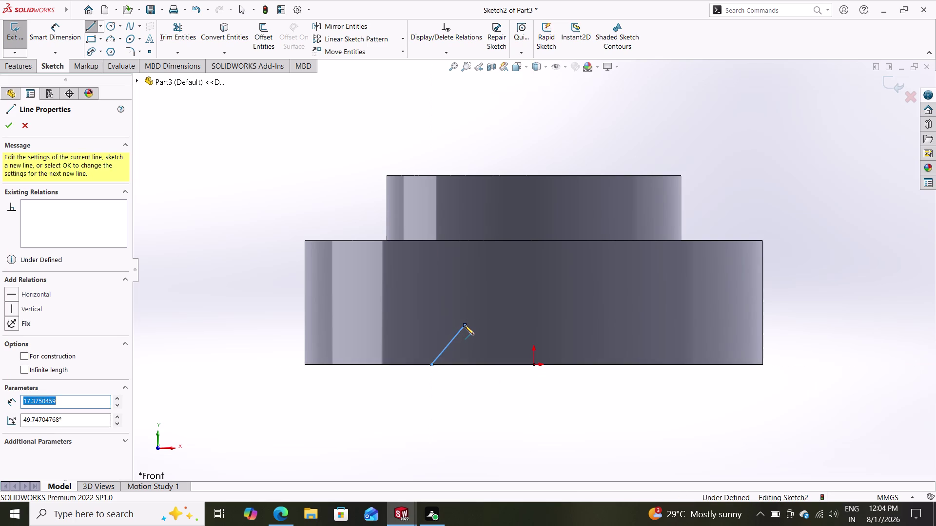
click(405, 326)
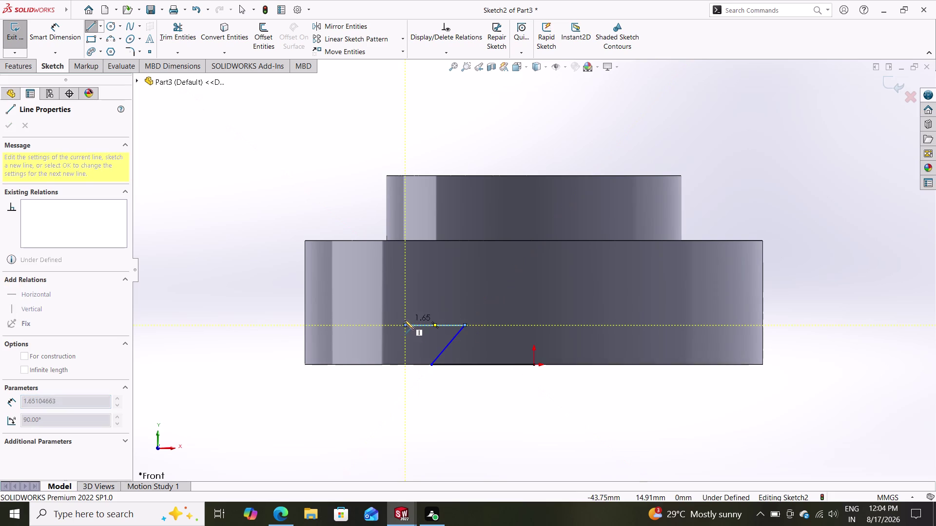
click(403, 309)
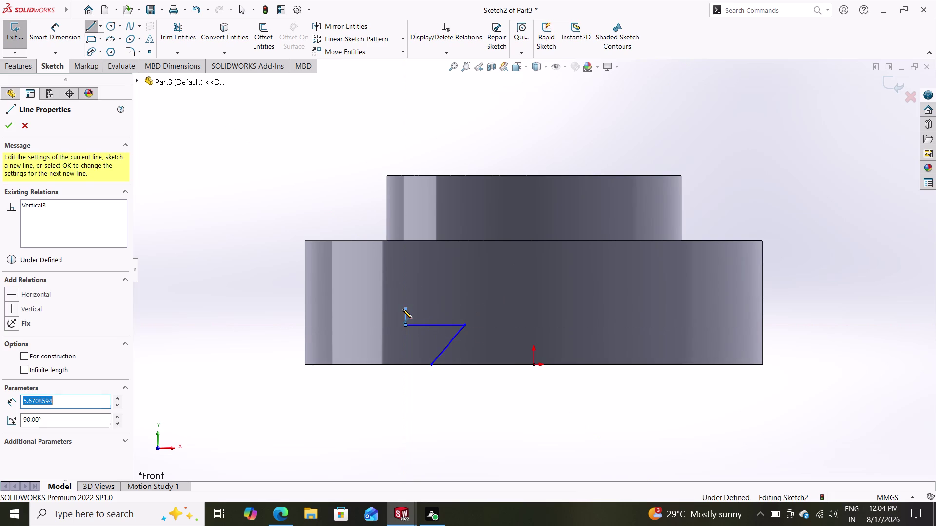
click(304, 309)
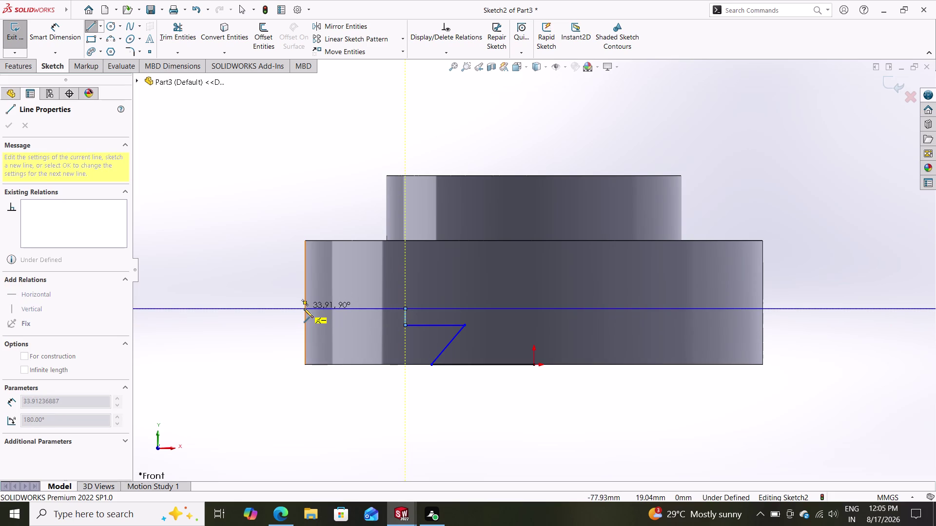
key(Escape)
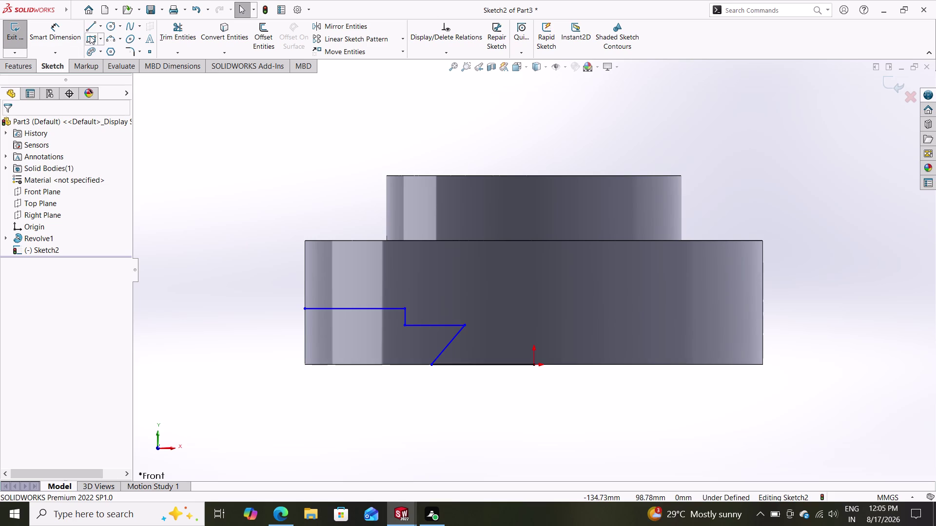
click(101, 27)
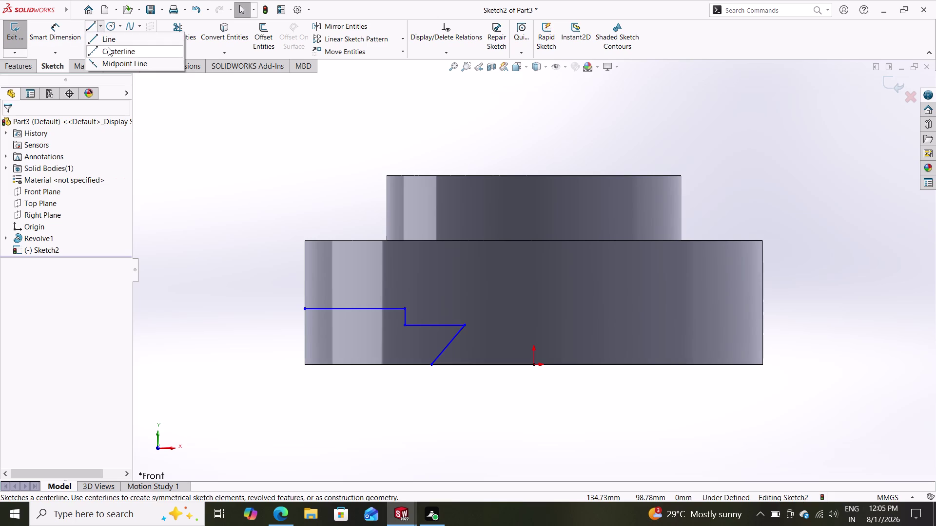
Draw a vertical centerline upward from the origin.
click(108, 47)
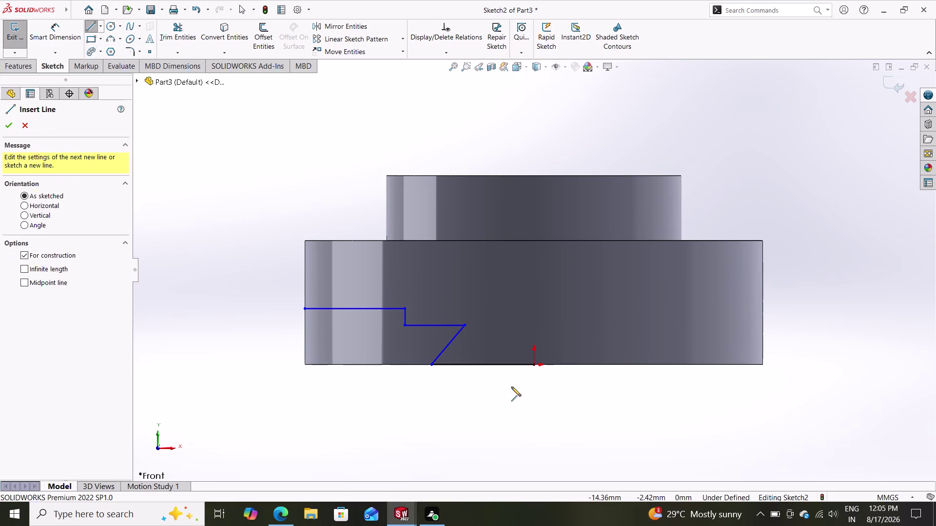
click(533, 366)
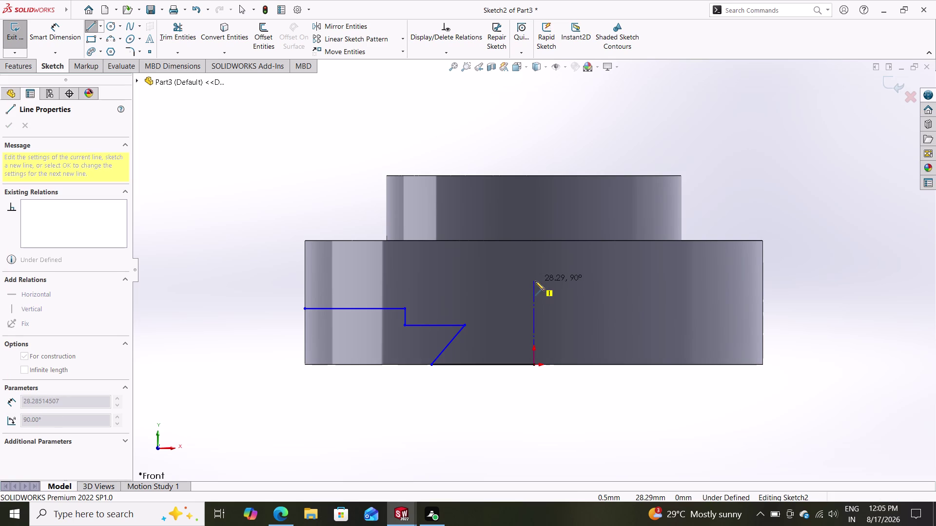
click(535, 281)
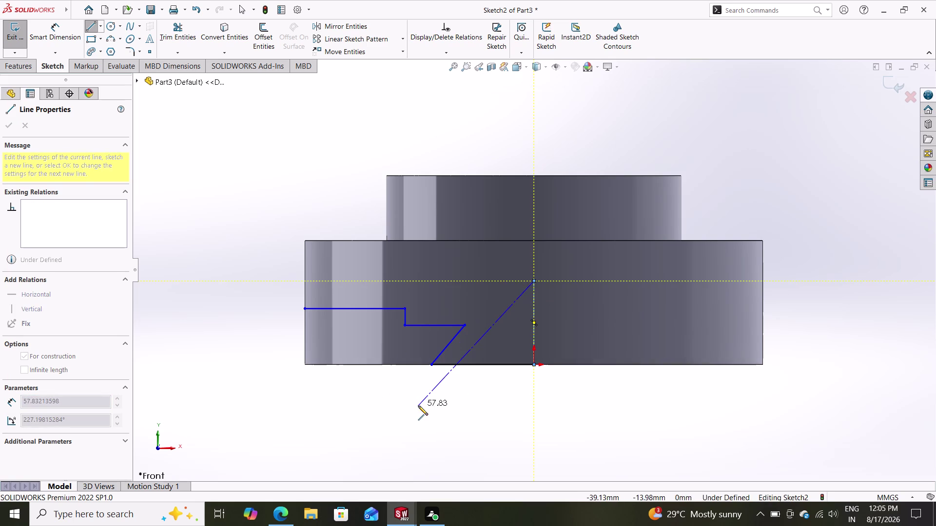
double_click(418, 406)
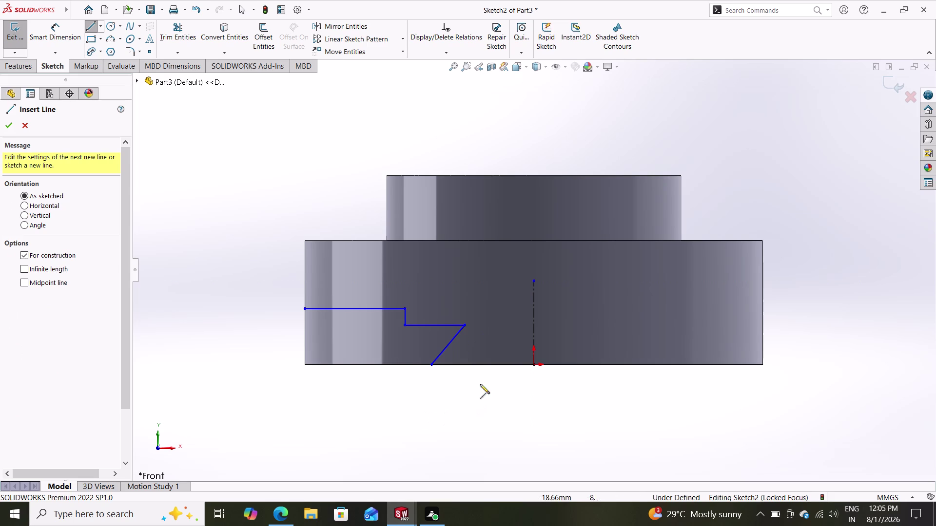
click(492, 364)
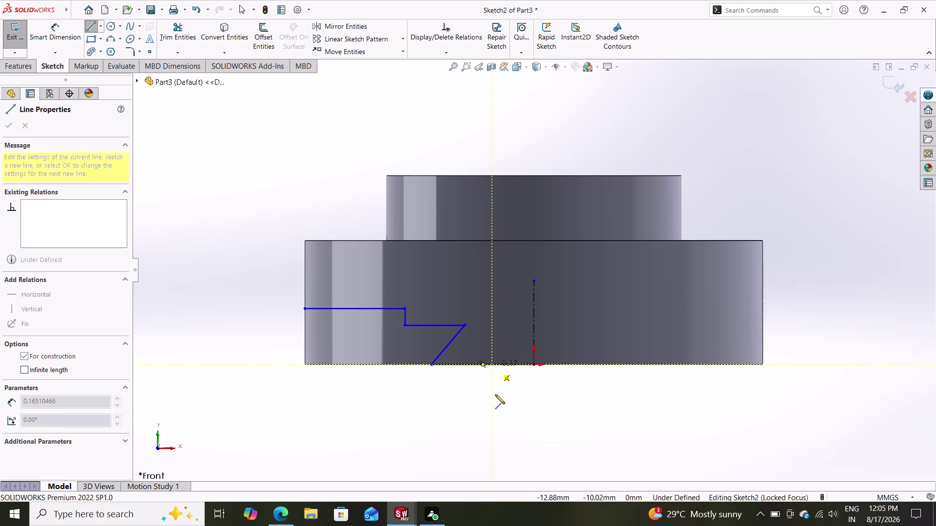
key(Escape)
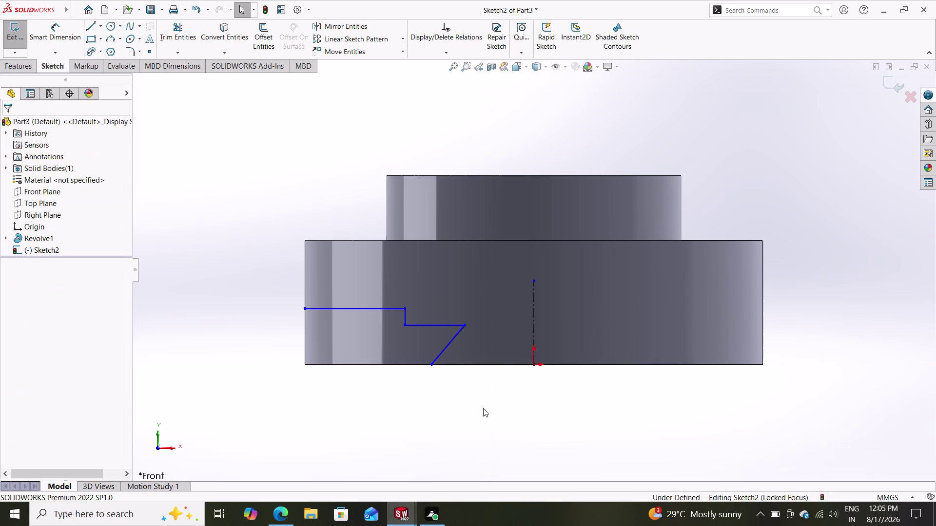
Dimension the slanted line's base 35 mm from the origin.
click(55, 30)
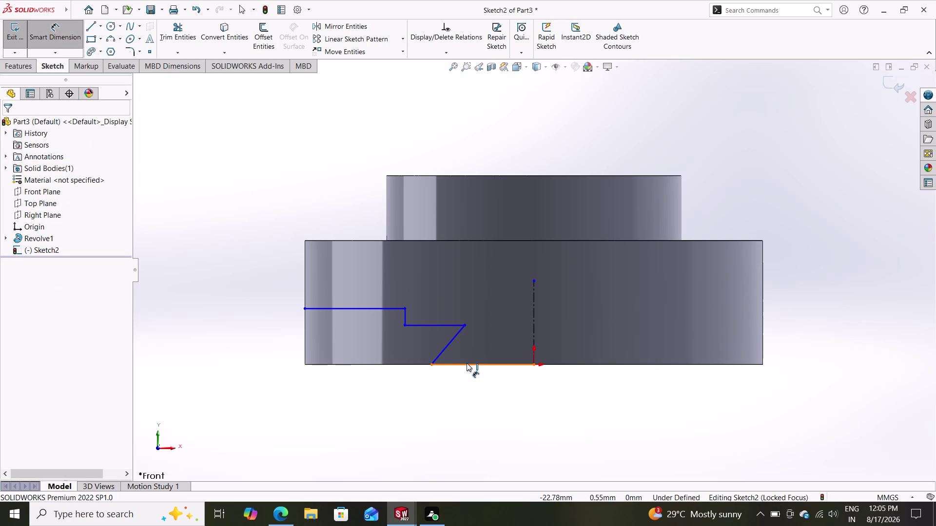
click(467, 363)
click(473, 413)
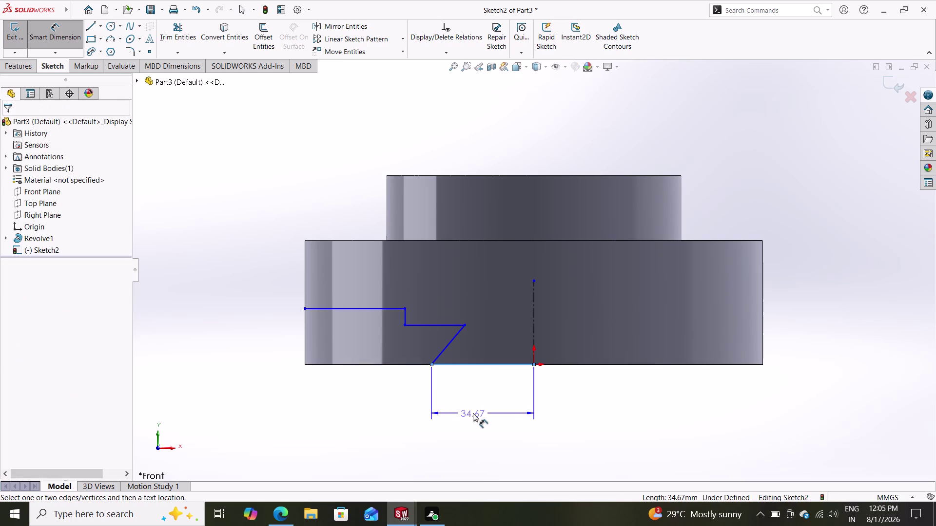
text(35)
key(Return)
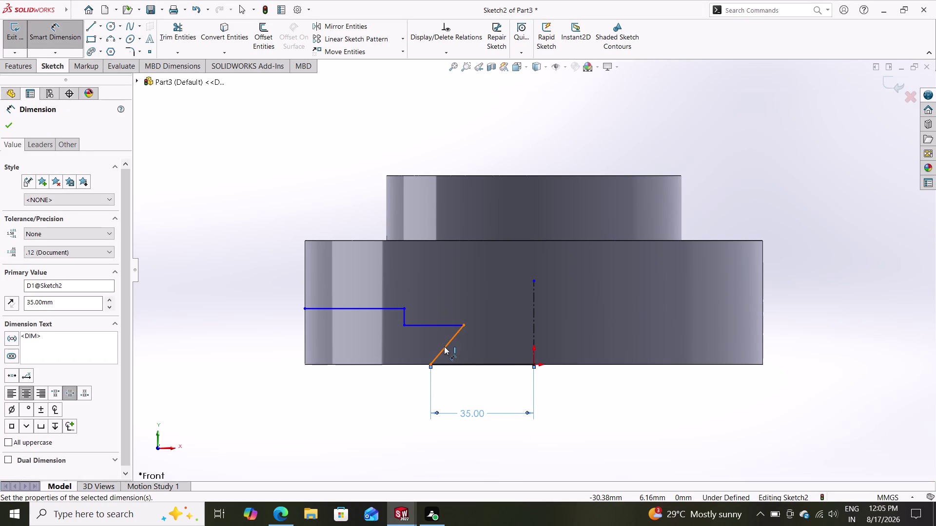
drag(444, 347, 411, 359)
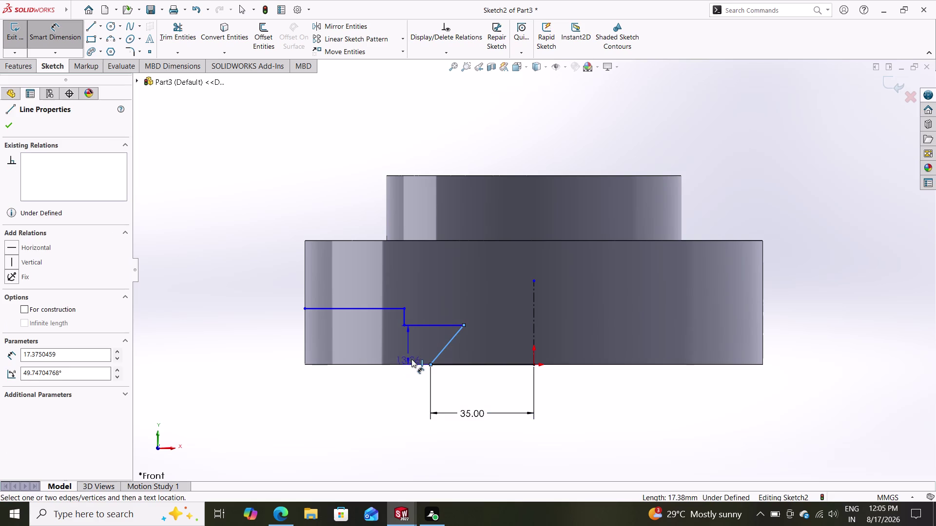
drag(411, 359, 411, 359)
key(Escape)
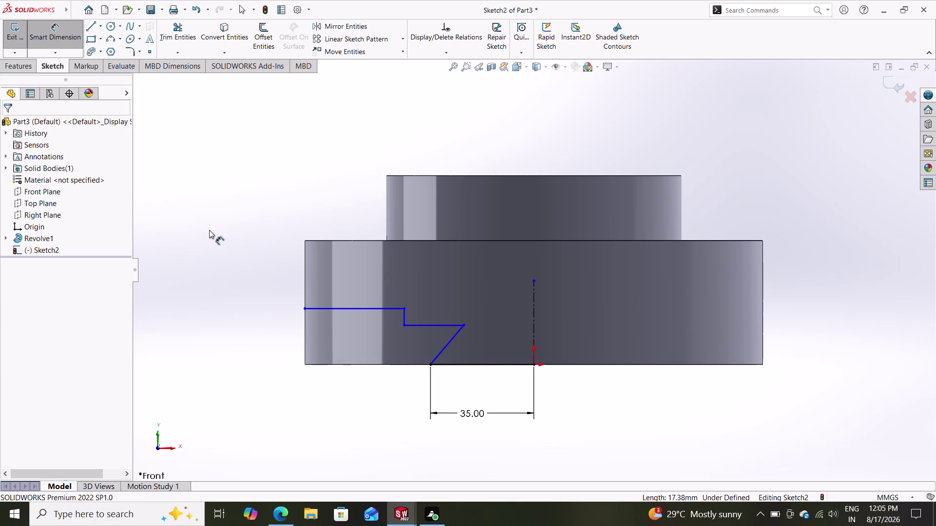
click(219, 44)
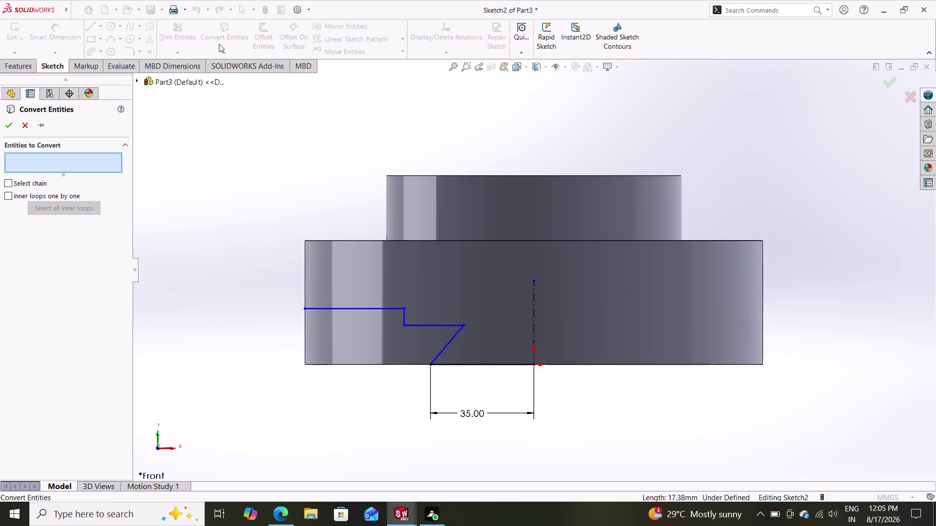
Convert the part's 155 mm bottom edge into a sketch line and make it construction geometry.
click(362, 364)
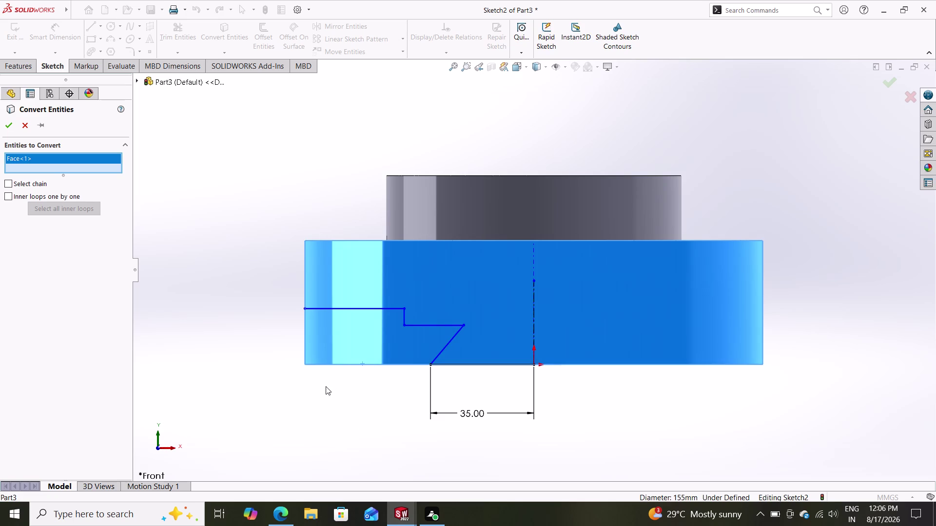
key(Escape)
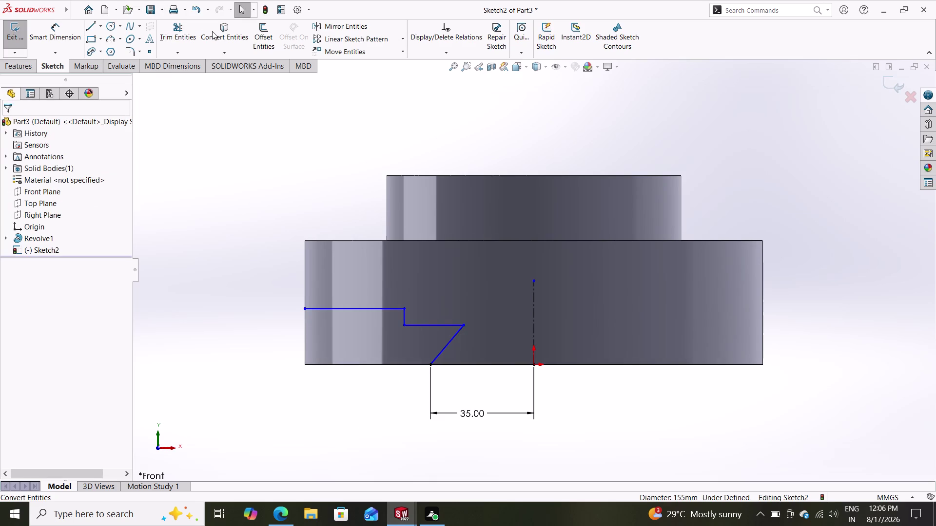
click(216, 32)
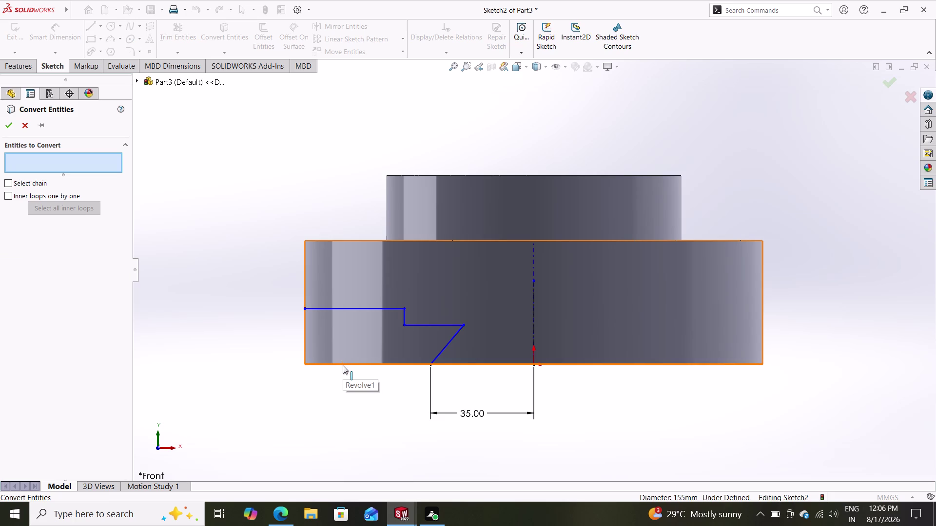
click(343, 365)
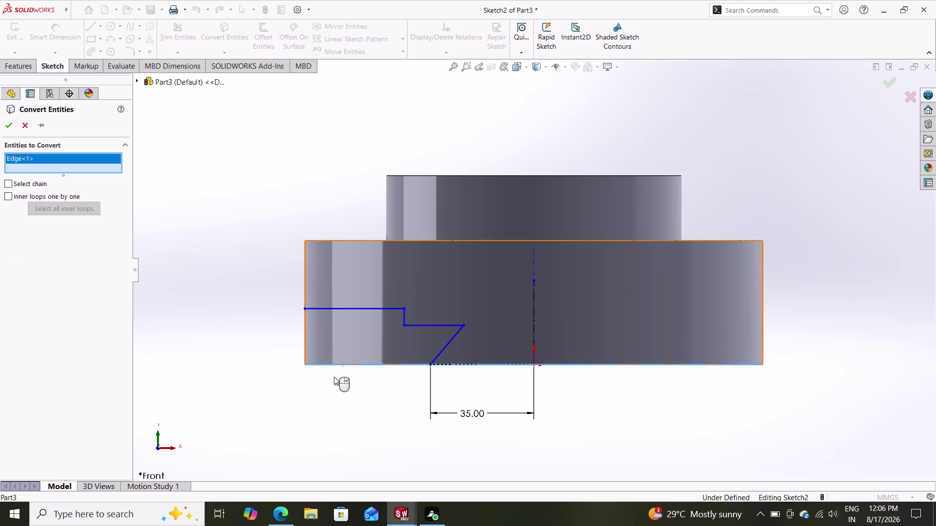
click(9, 125)
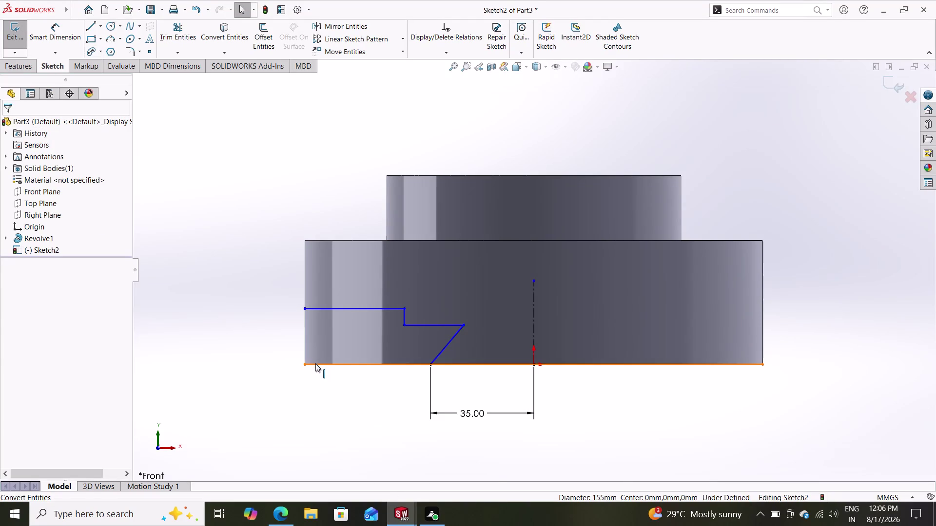
click(316, 363)
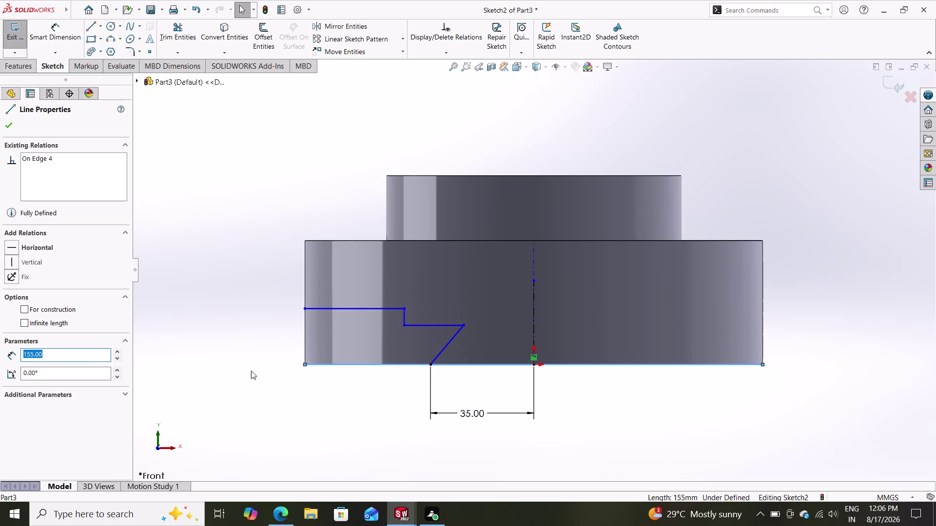
click(26, 308)
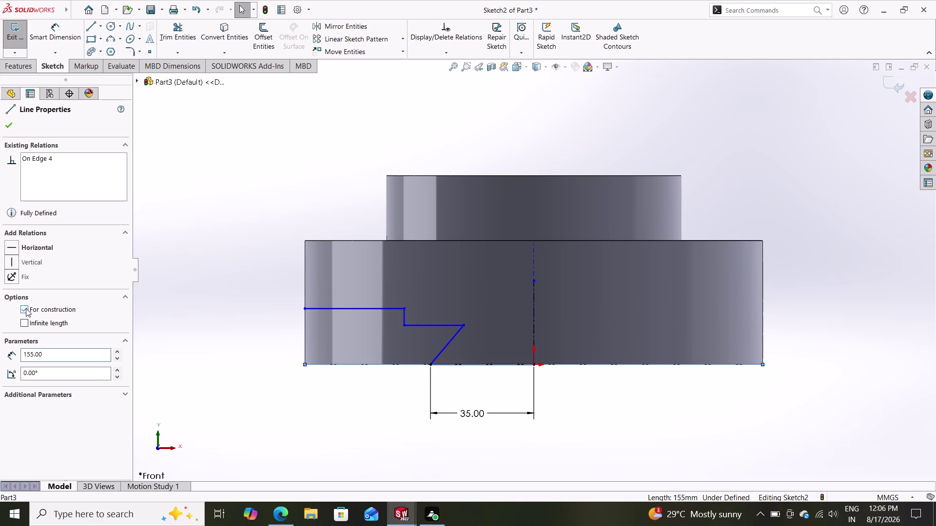
Dimension the height of the slanted line's point above the projected bottom line.
click(10, 126)
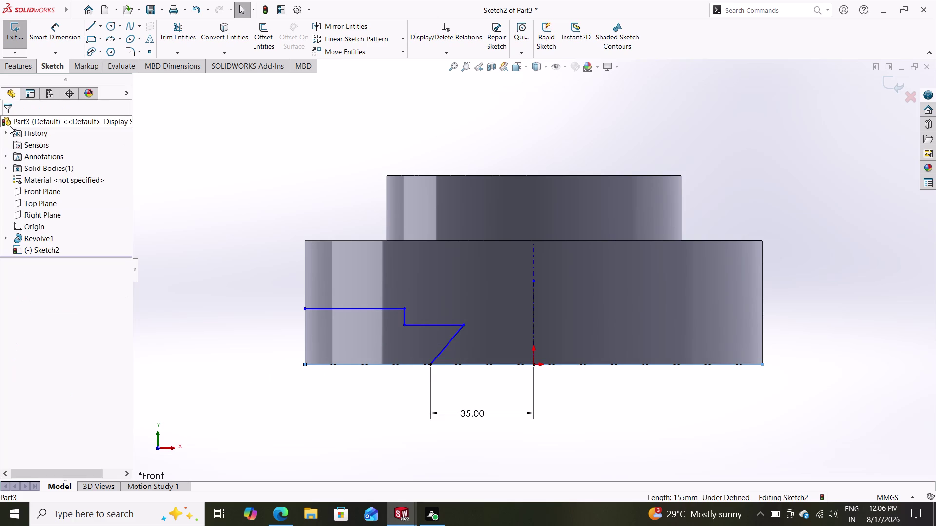
click(52, 39)
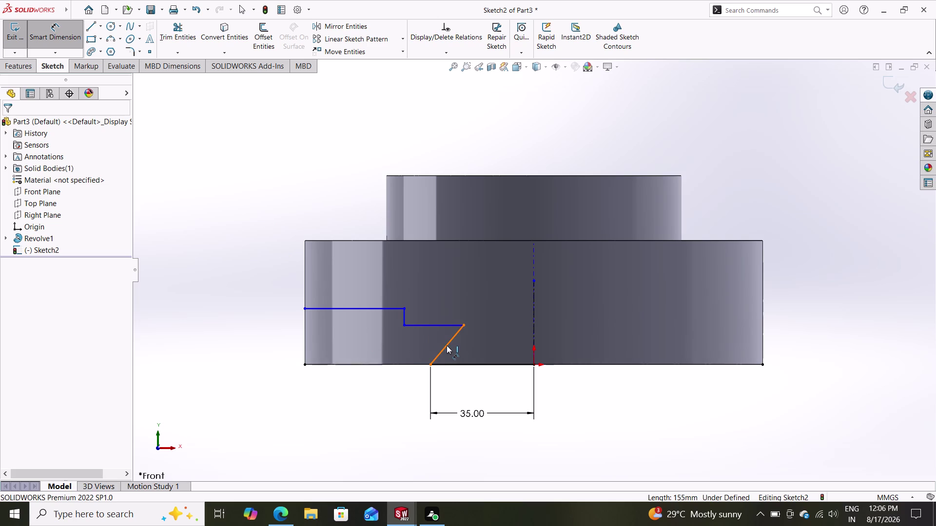
click(446, 345)
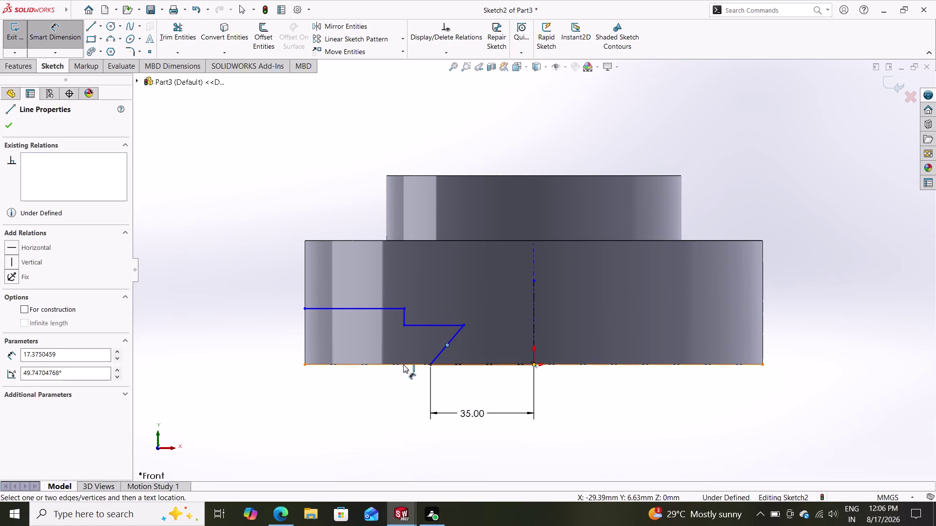
click(403, 365)
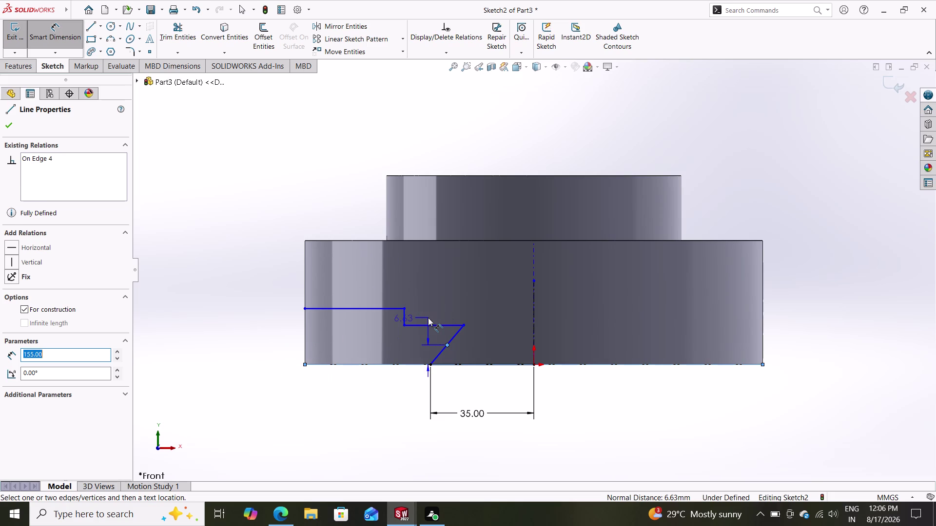
key(Escape)
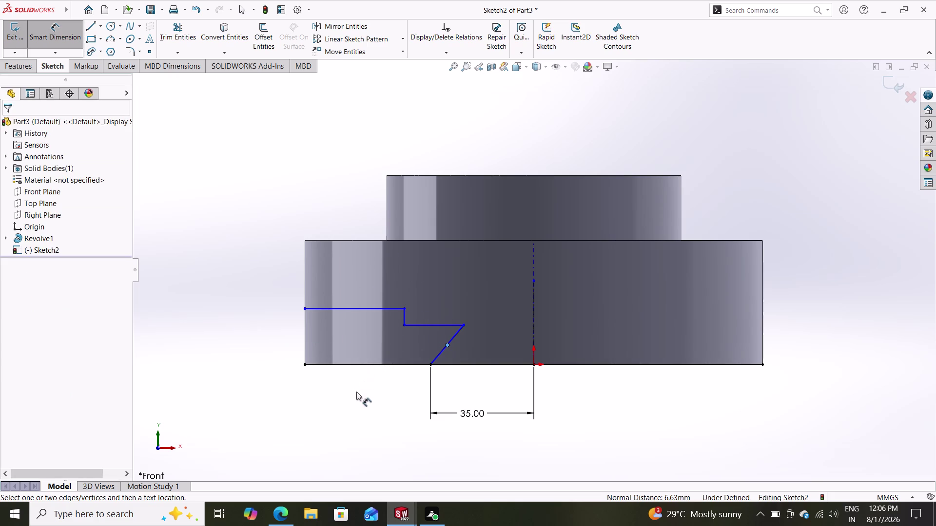
click(396, 363)
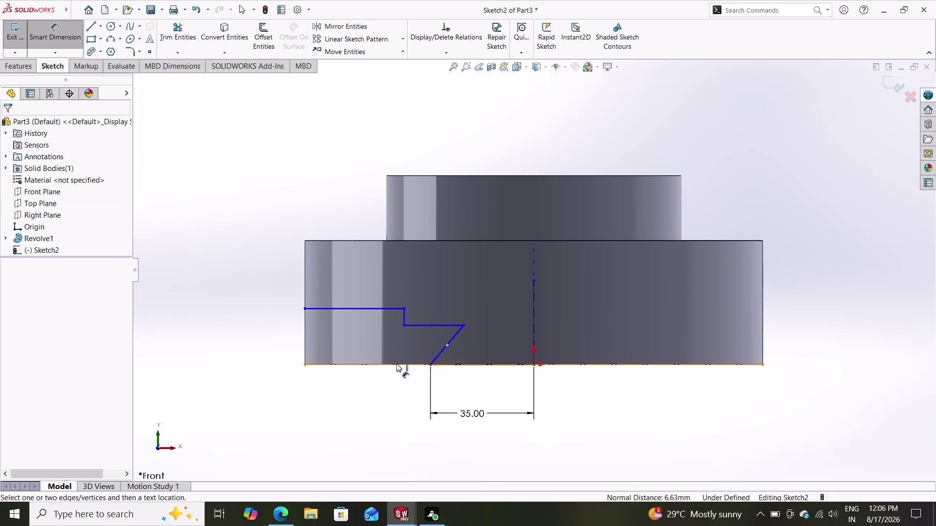
click(441, 350)
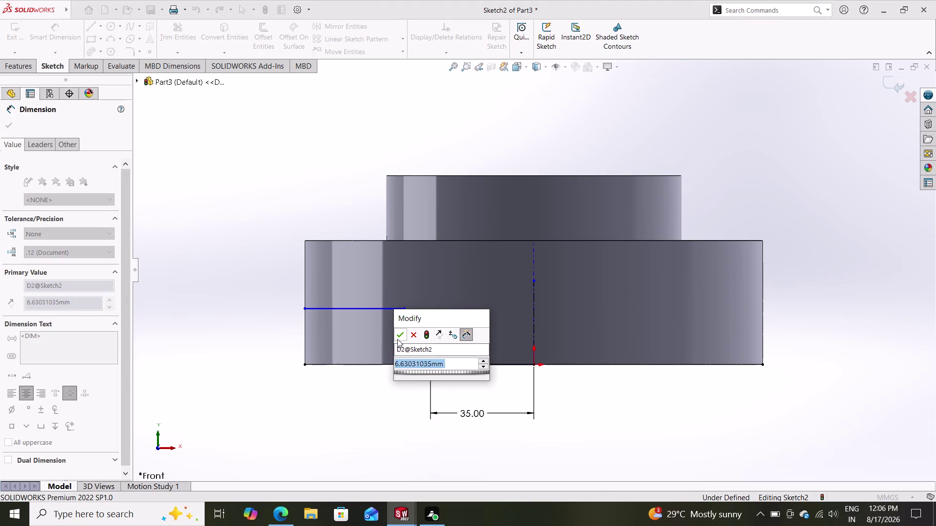
Delete the 6.63 mm height dimension, keeping the 35.00 dimension.
key(Escape)
key(Escape)
key(Escape)
key(Escape)
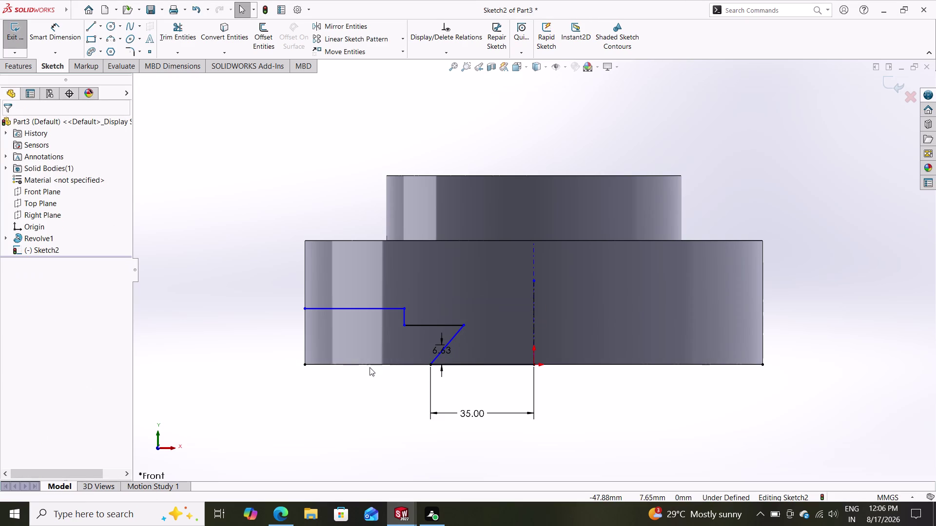
click(364, 366)
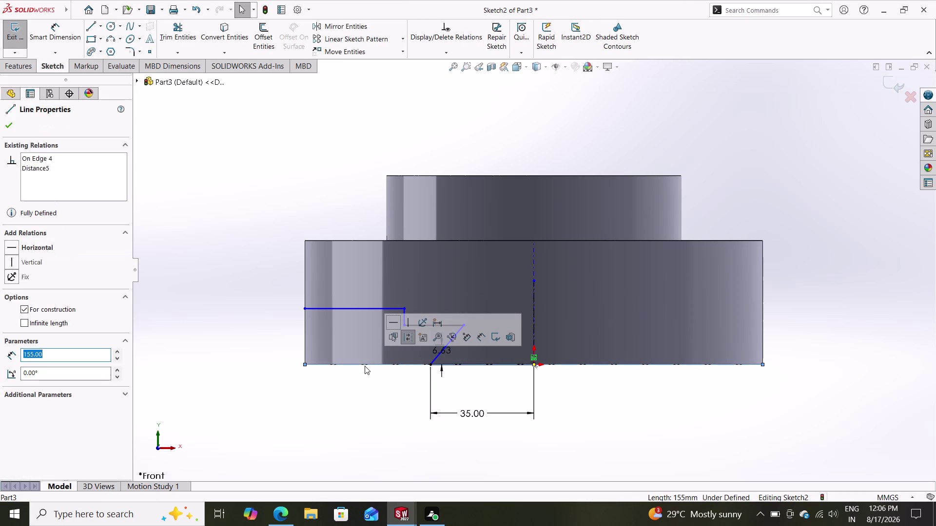
key(Delete)
click(405, 256)
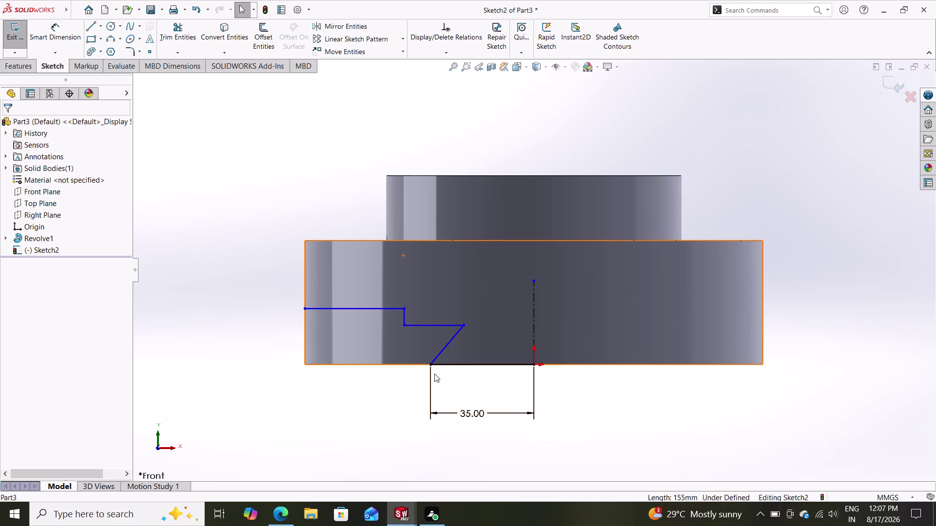
click(61, 29)
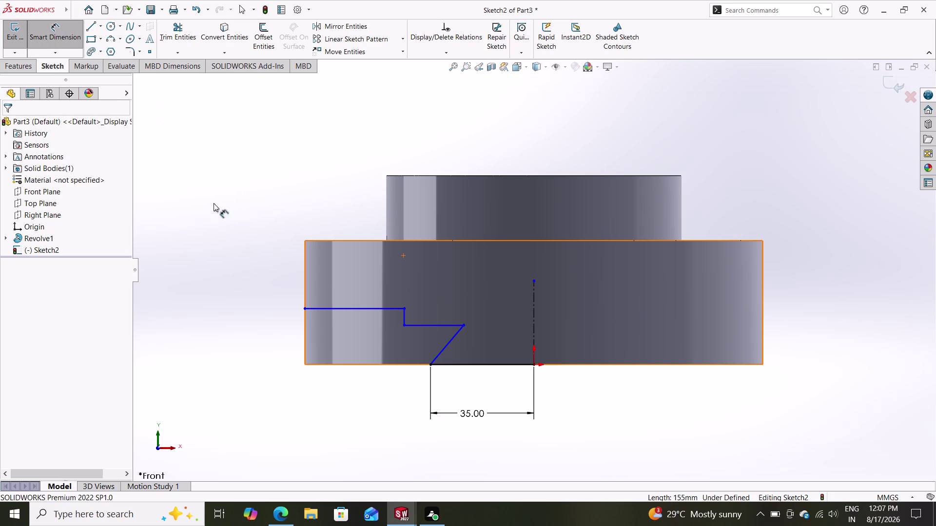
click(349, 308)
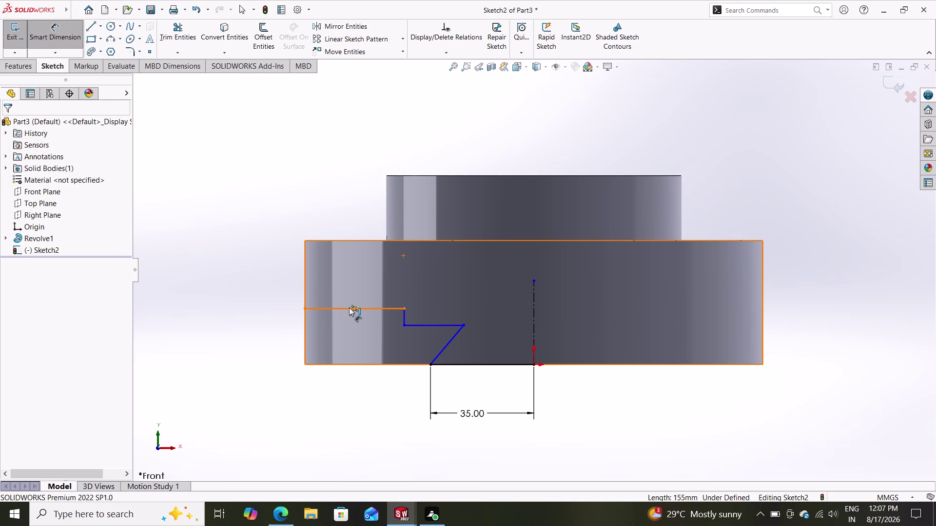
click(446, 346)
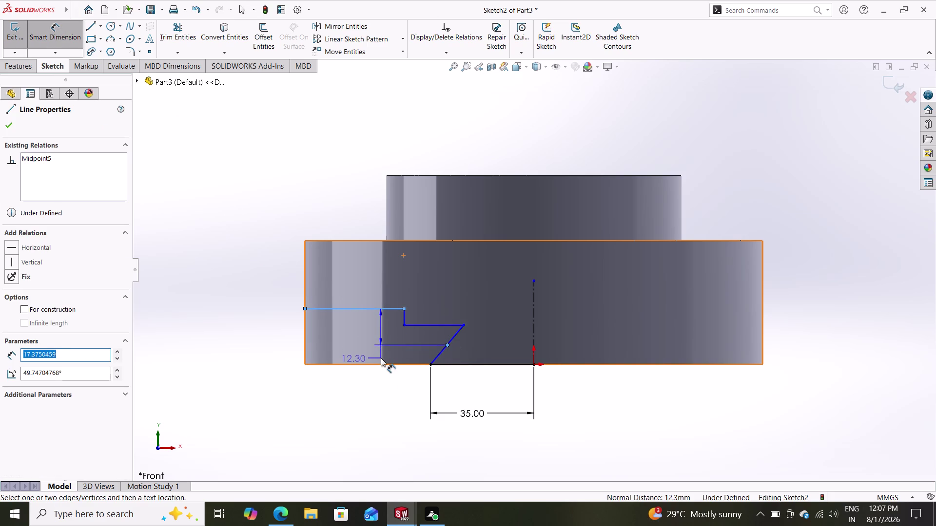
key(Escape)
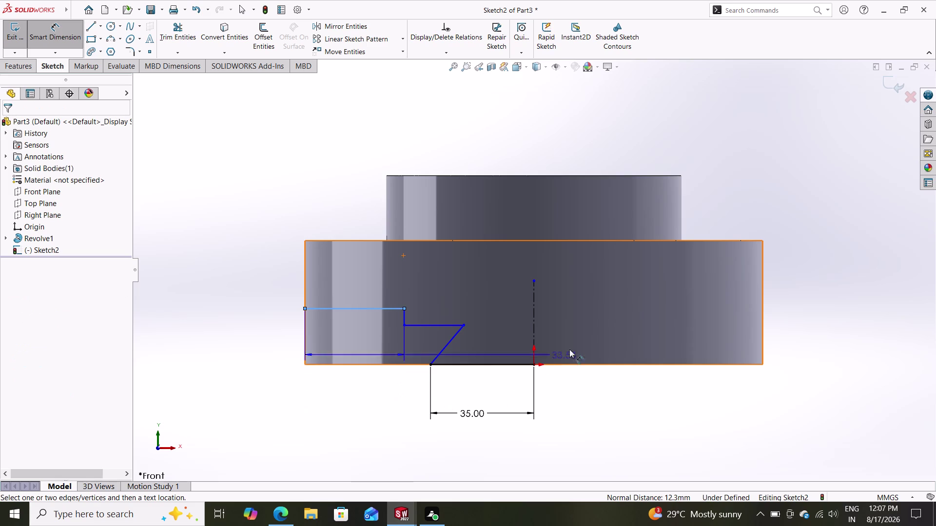
key(Escape)
key(Escape)
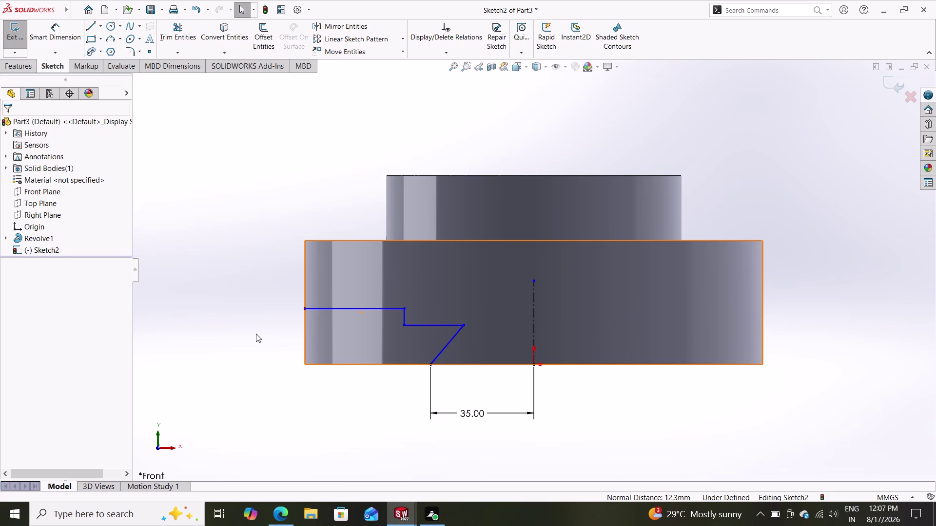
key(Escape)
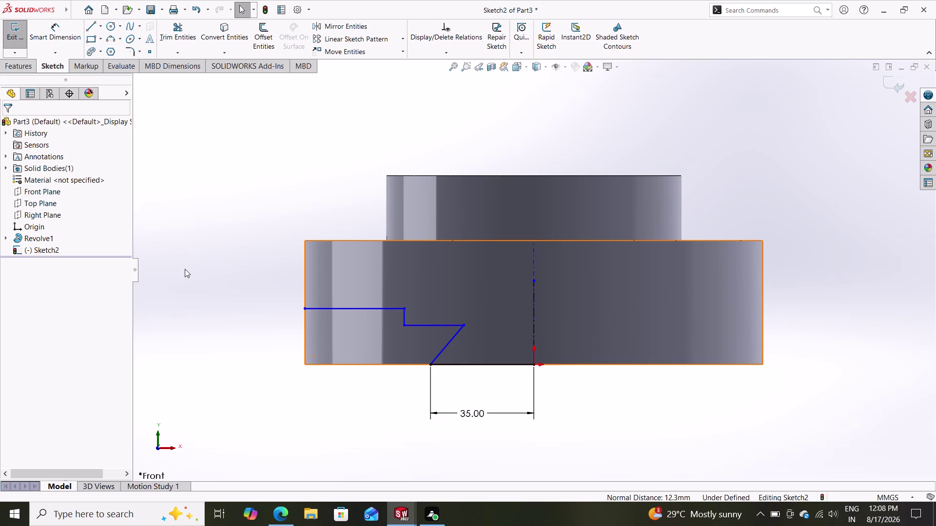
click(56, 31)
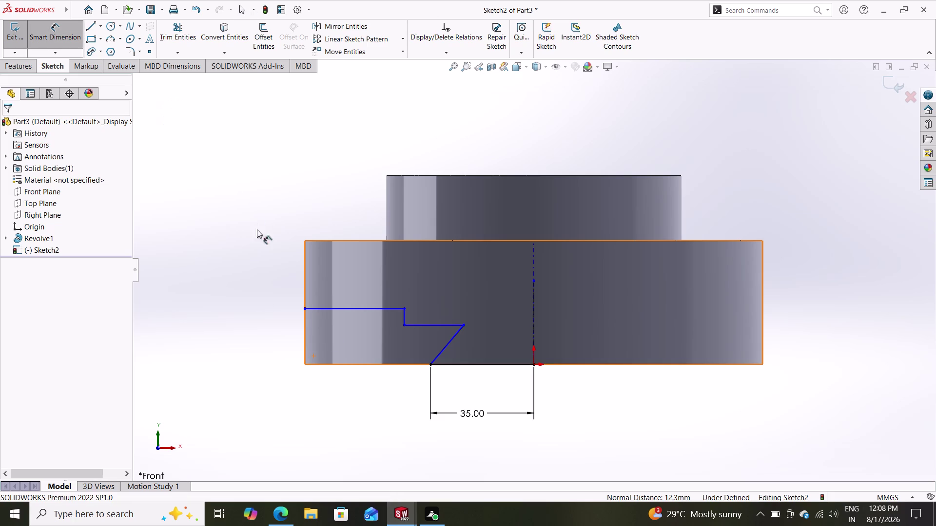
click(304, 311)
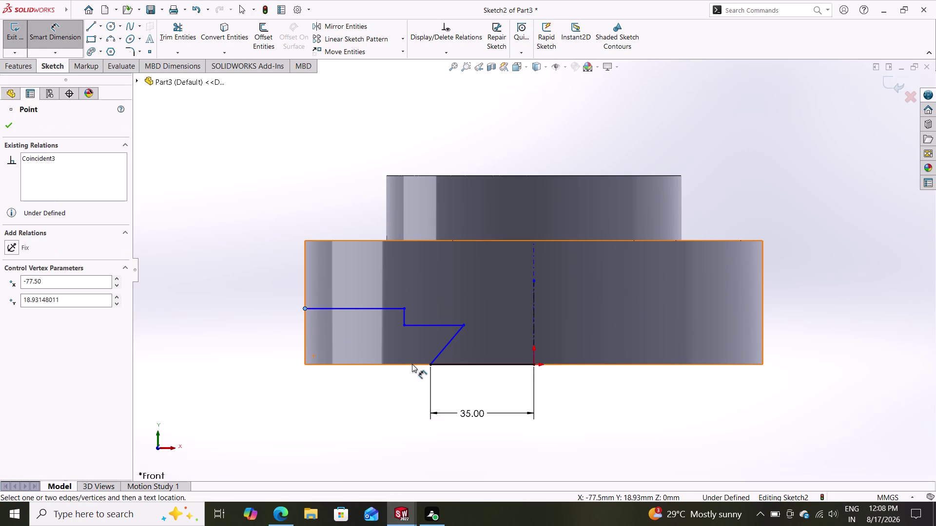
drag(430, 366, 378, 386)
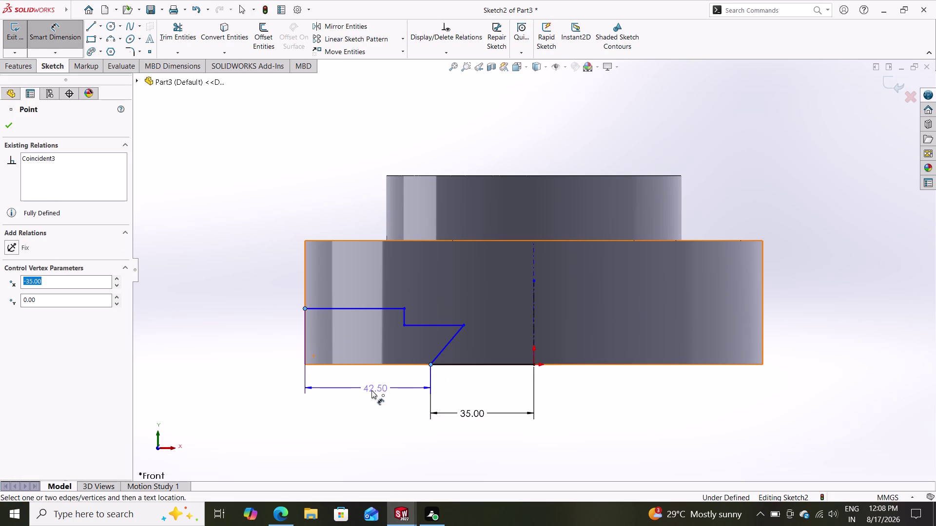
drag(379, 386, 361, 395)
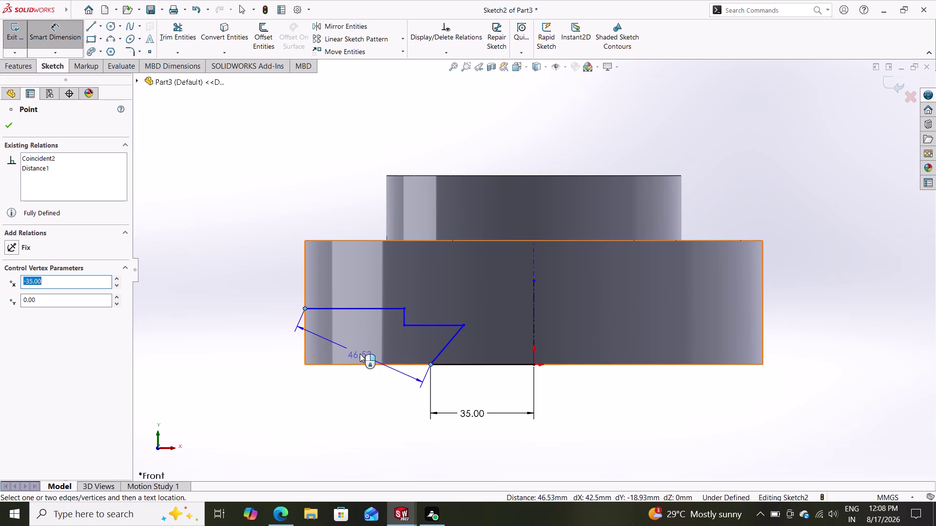
key(Escape)
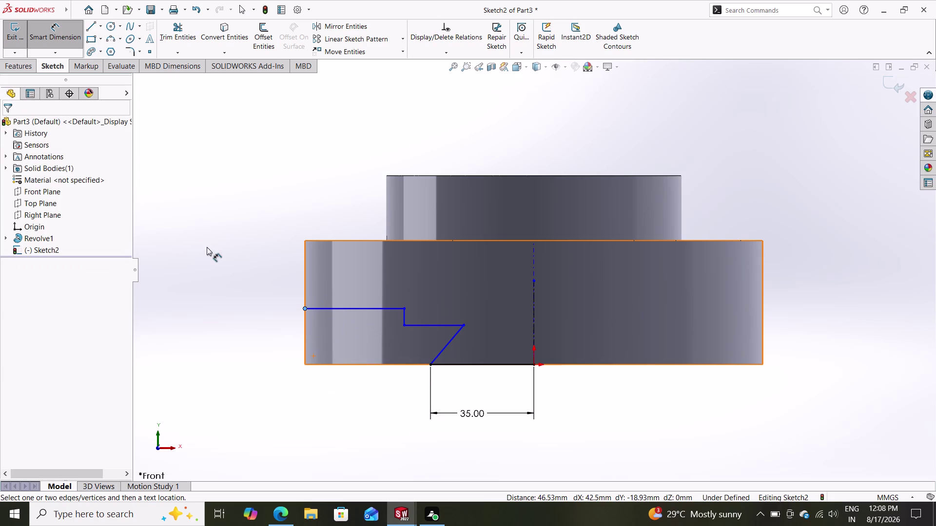
click(66, 36)
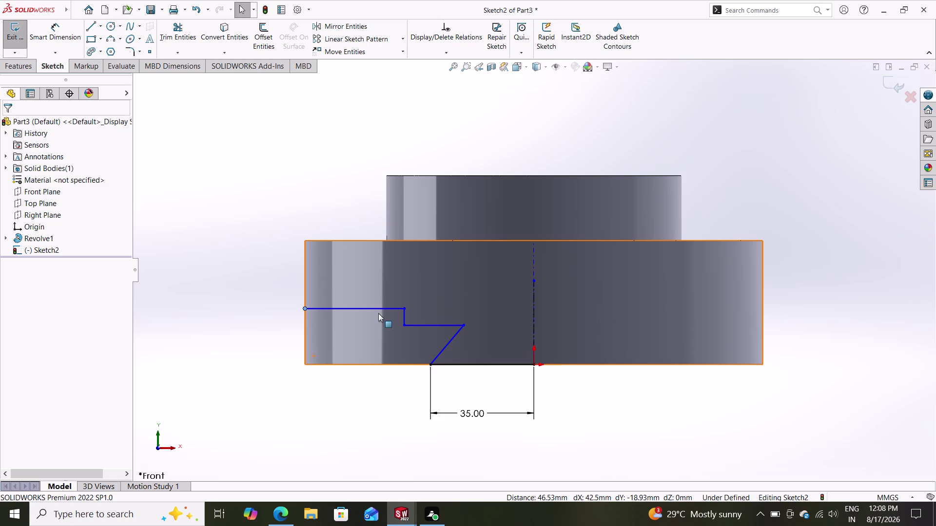
click(61, 33)
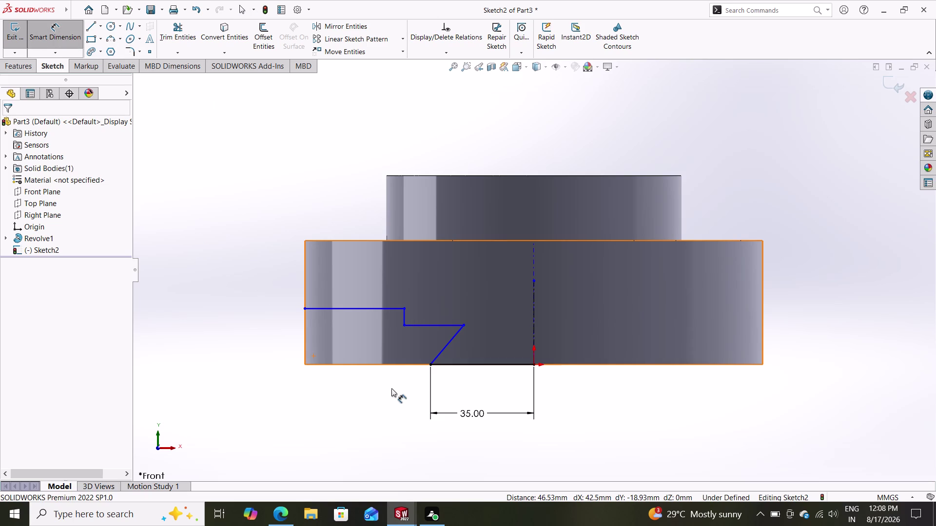
click(404, 316)
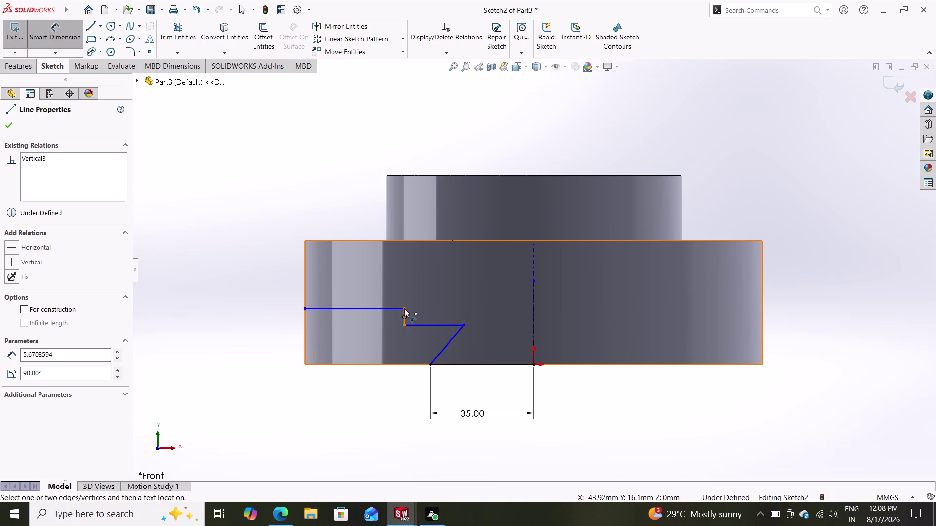
Attempt a height dimension on the vertical step, then check the step line's properties.
drag(404, 309, 371, 325)
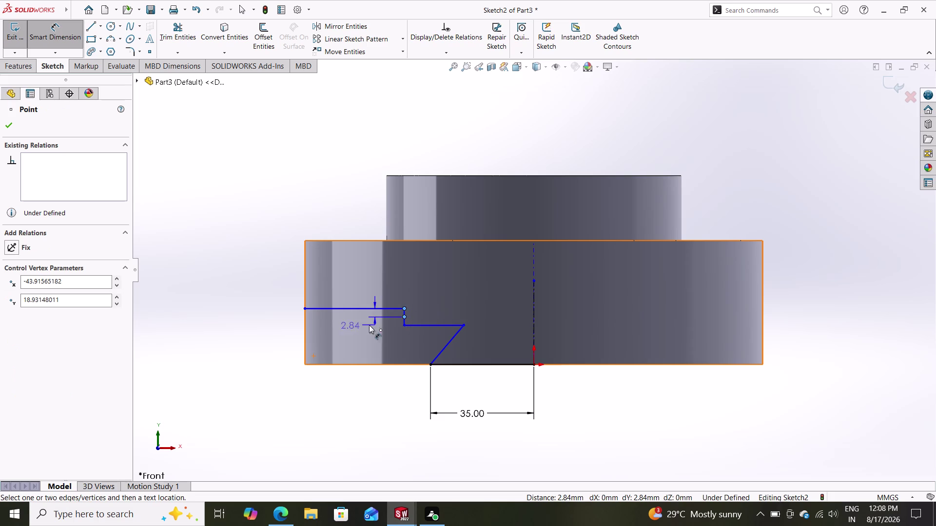
drag(372, 325, 336, 339)
key(Escape)
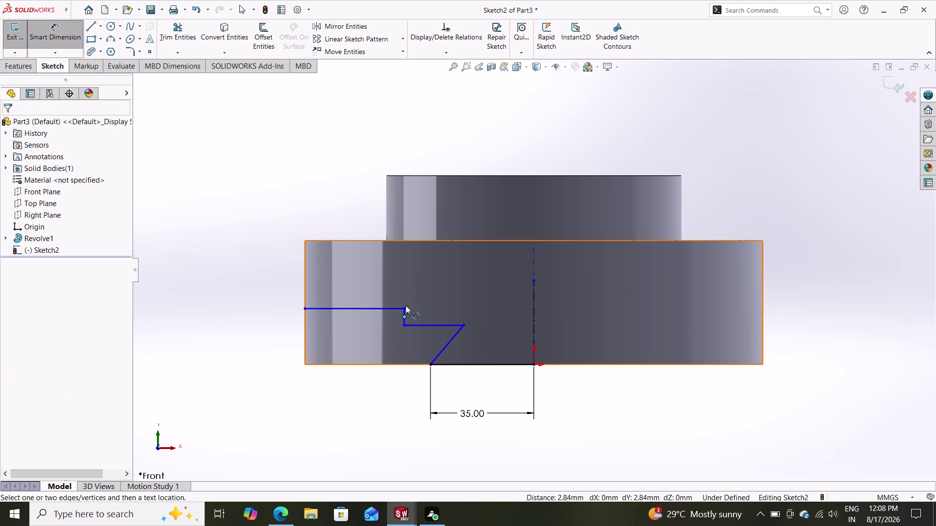
drag(406, 309, 408, 329)
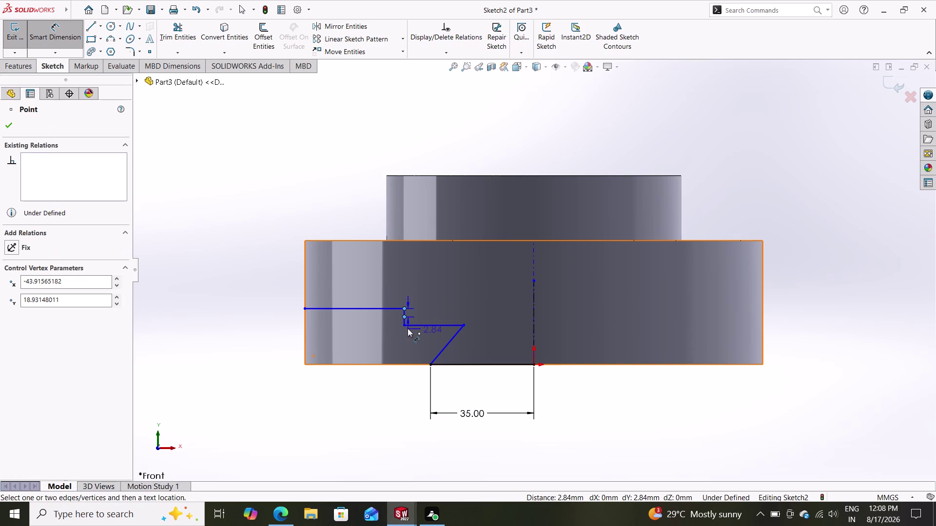
drag(407, 329, 362, 338)
key(Escape)
key(Escape)
key(Escape)
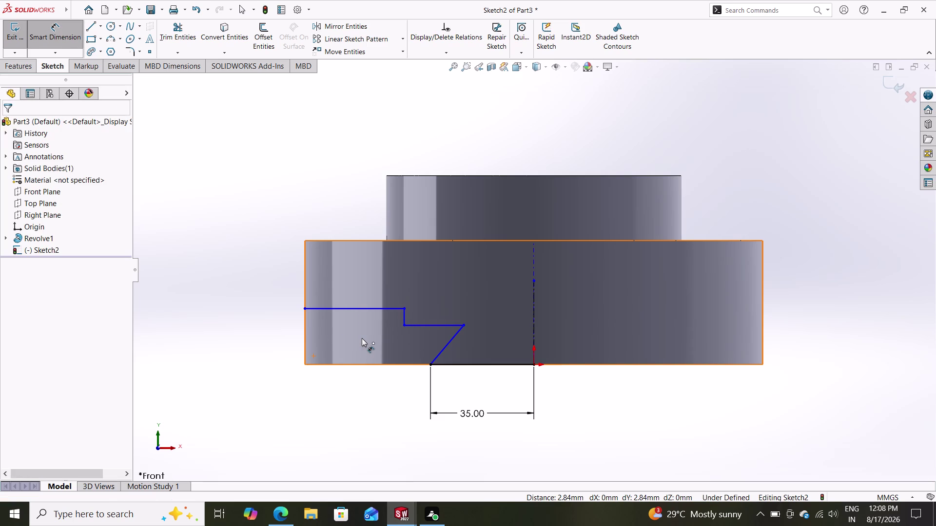
key(Escape)
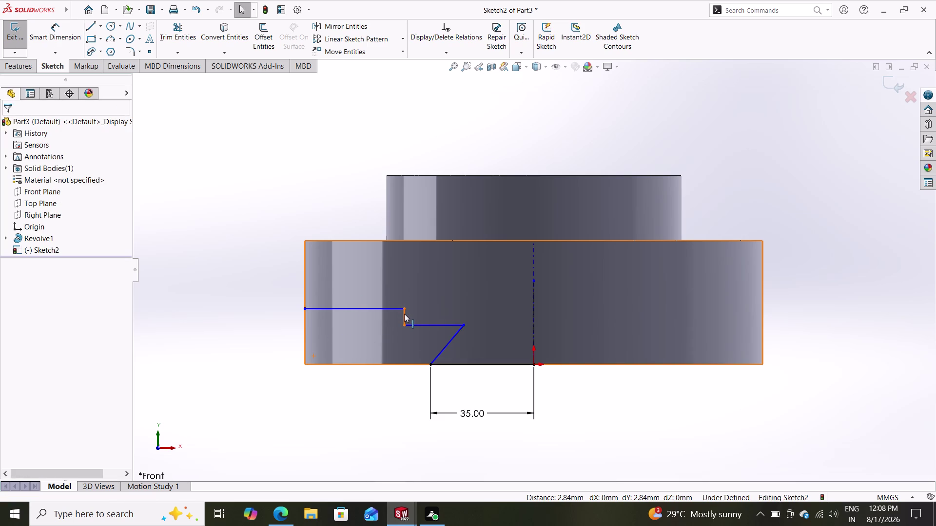
click(404, 314)
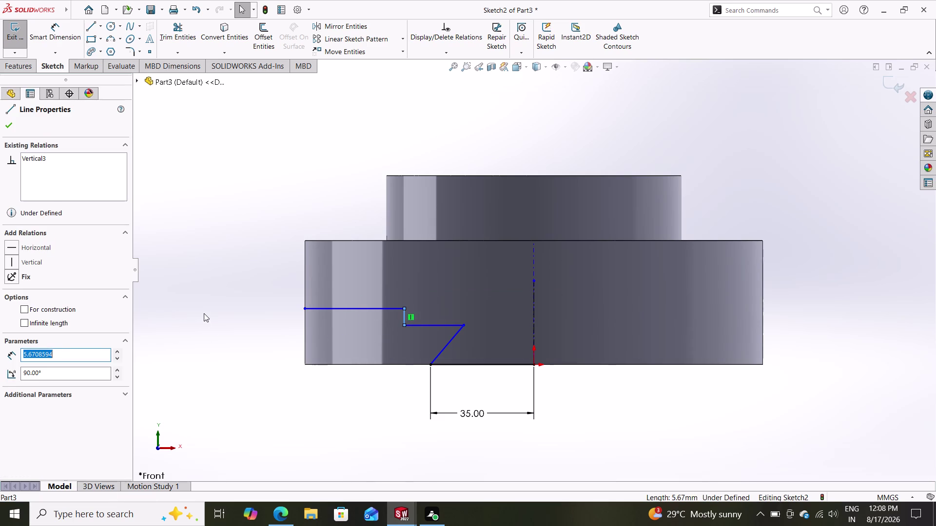
click(16, 129)
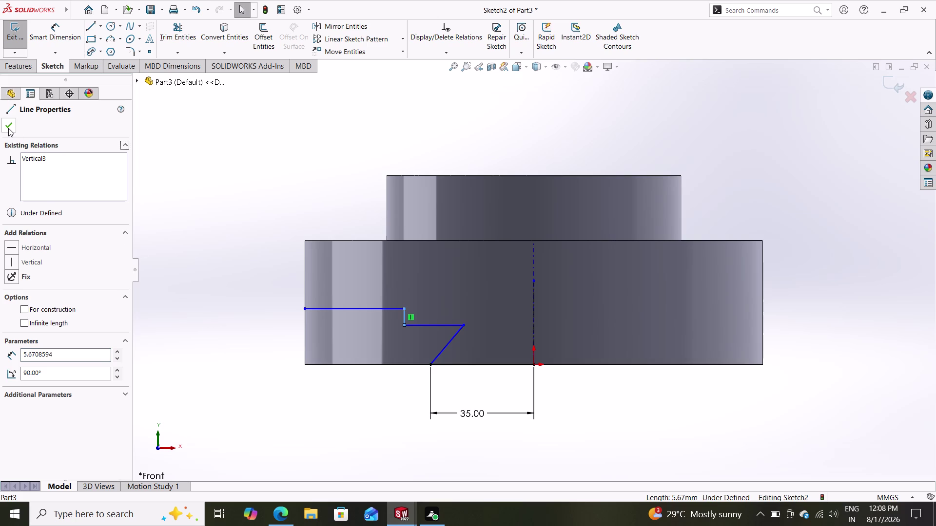
click(9, 128)
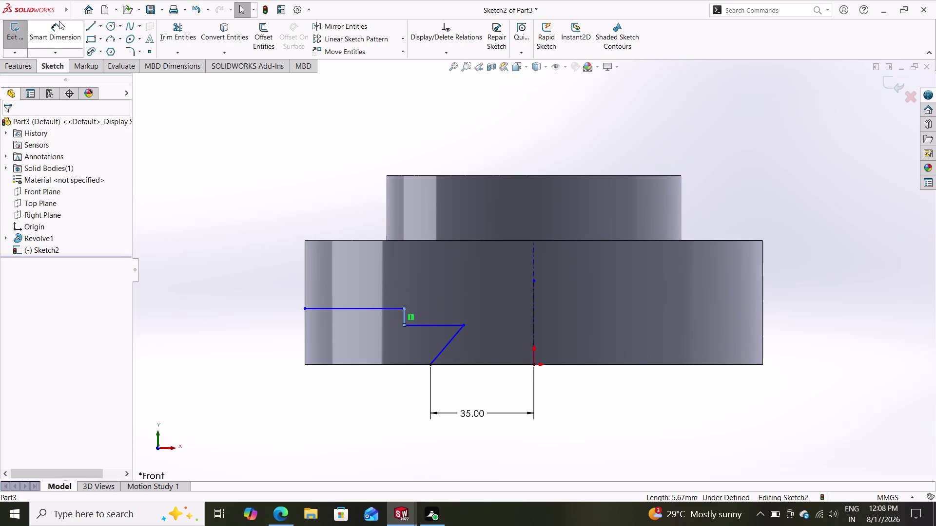
Dimension the vertical step between its two endpoints at 1 mm.
click(52, 33)
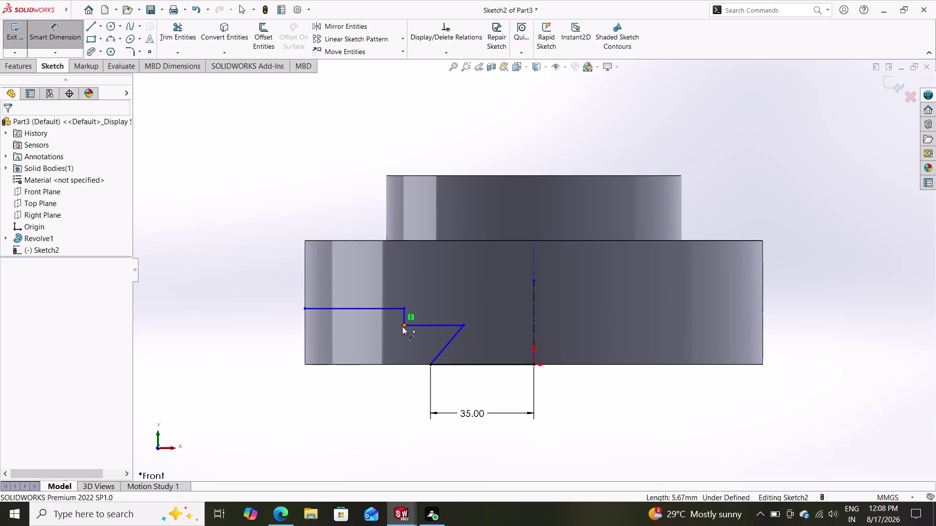
click(404, 326)
click(405, 308)
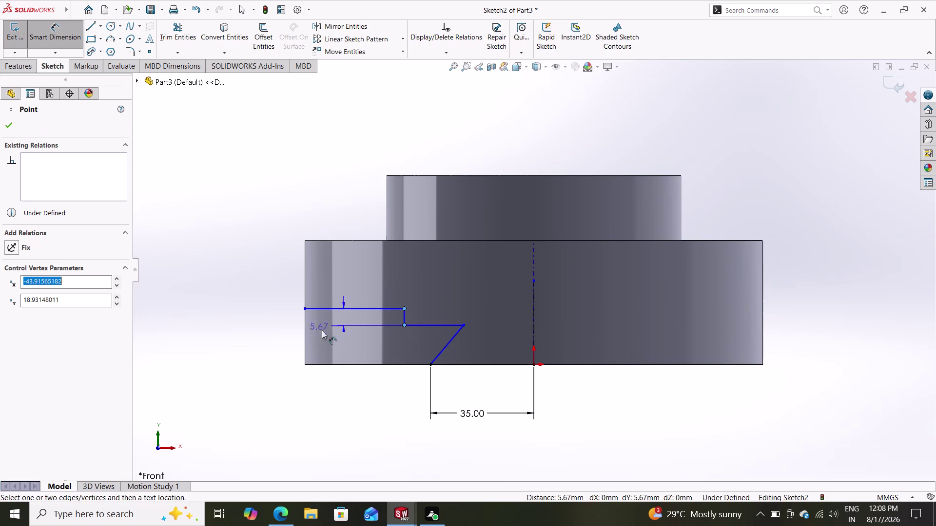
click(270, 318)
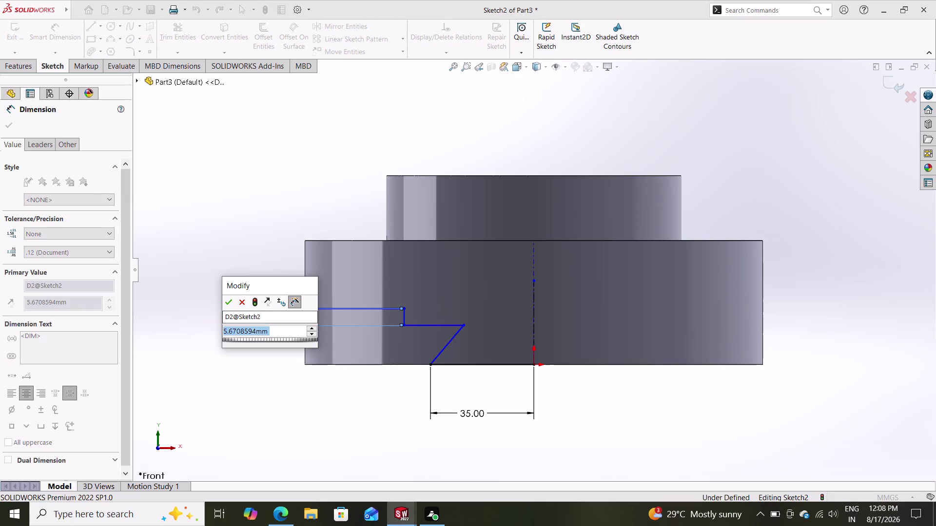
key(1)
key(Return)
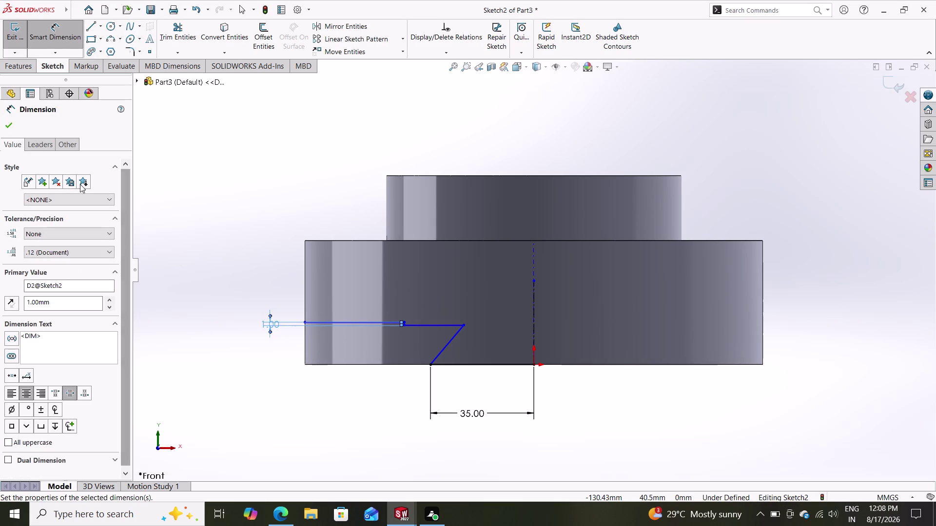
click(9, 122)
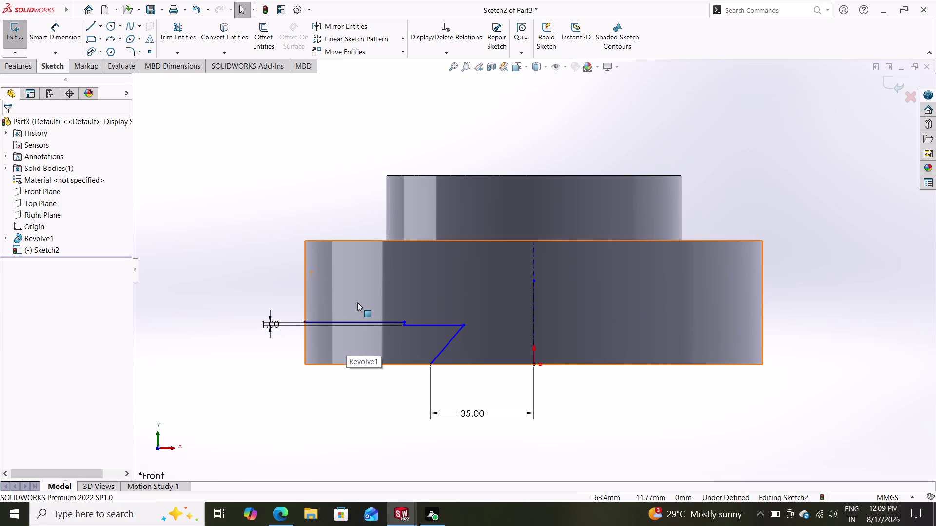
scroll(down, 3)
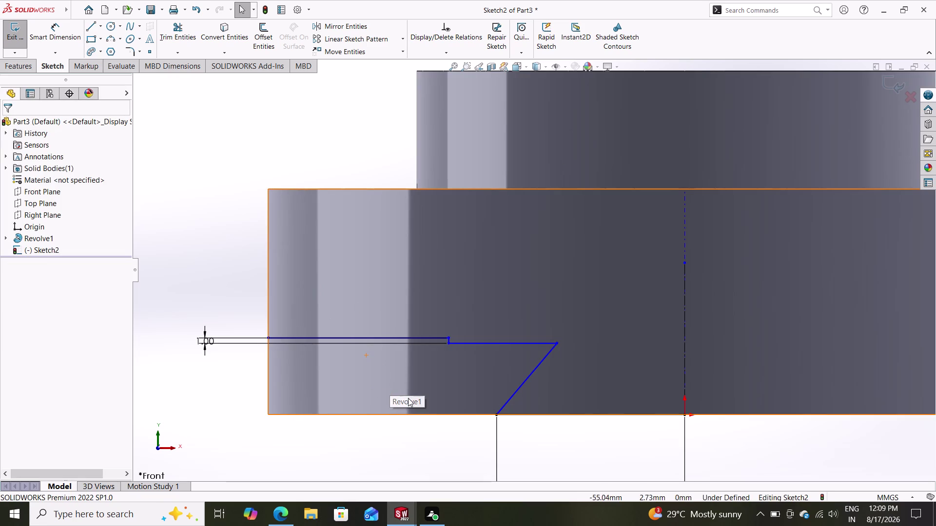
Delete the 35 mm bottom sketch line and its leftover dimension.
key(Escape)
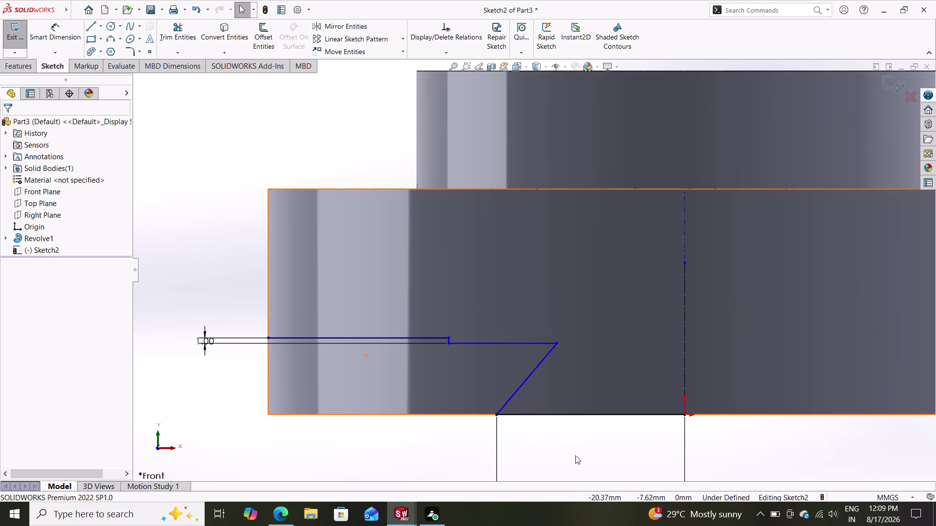
click(549, 412)
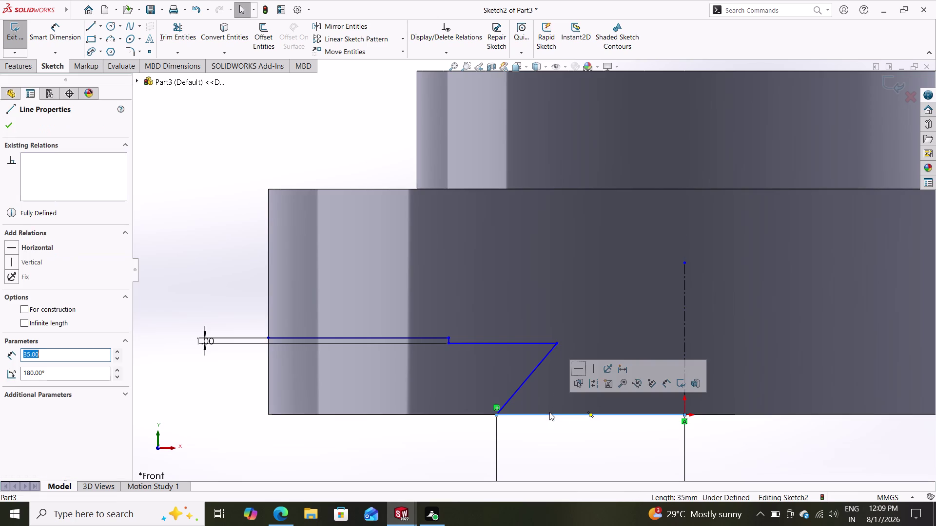
key(Delete)
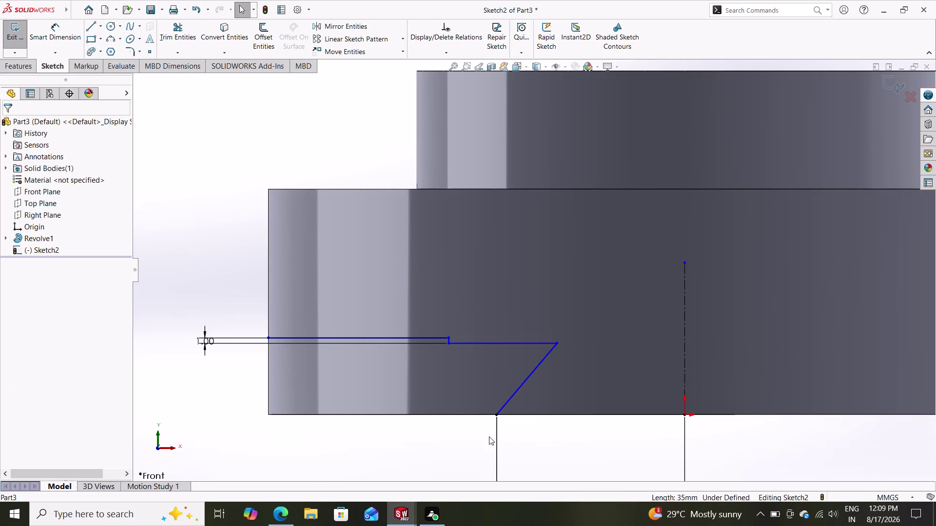
click(495, 441)
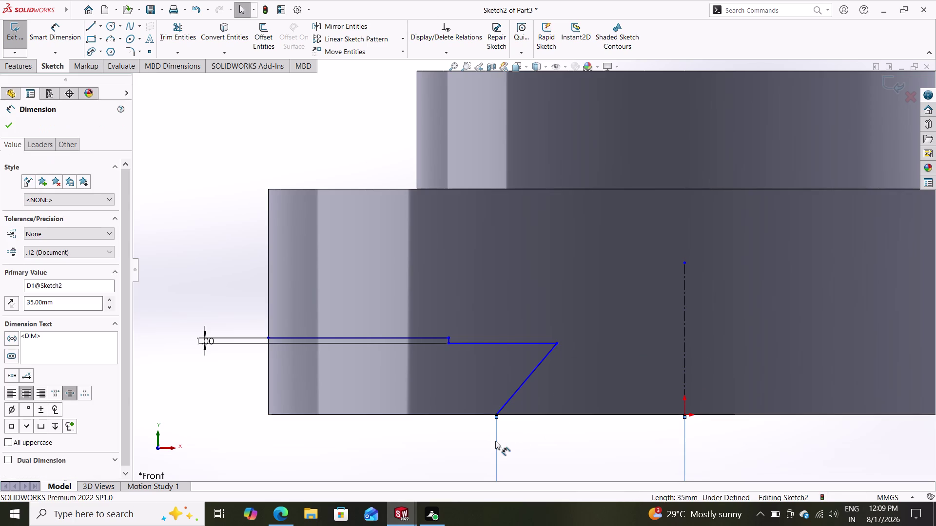
key(Delete)
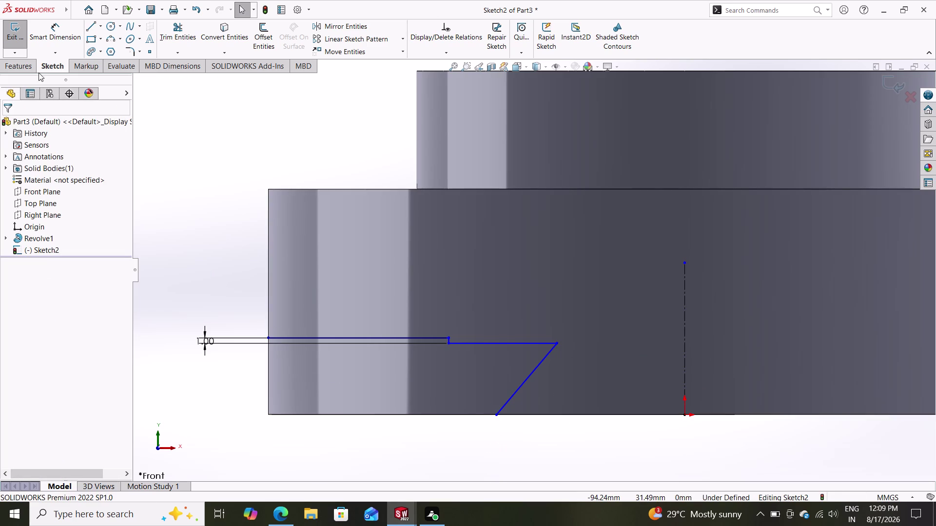
Attempt to dimension the angled line, cancelling each try.
click(55, 28)
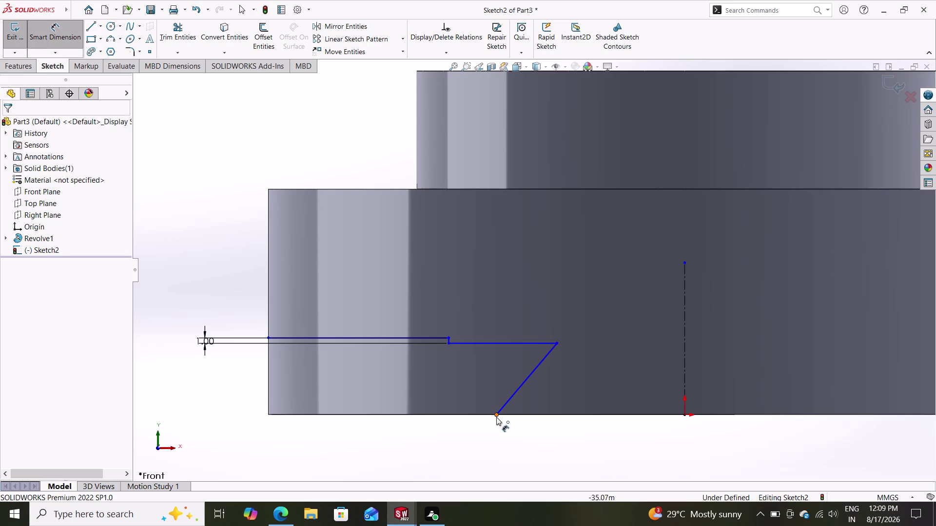
click(495, 416)
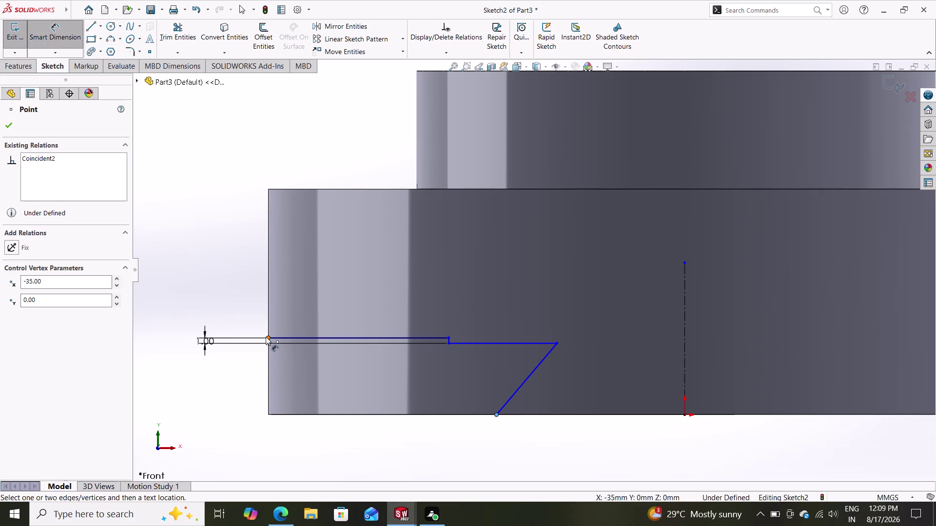
click(266, 337)
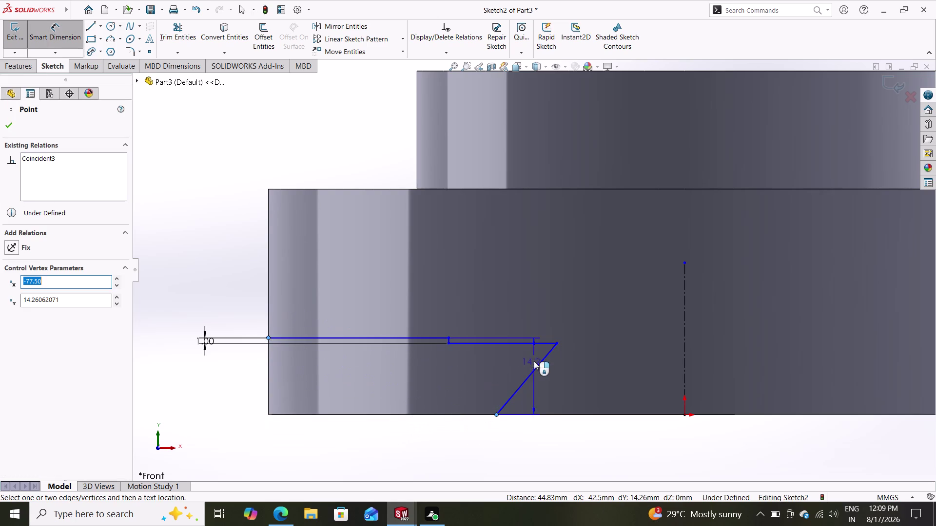
key(Escape)
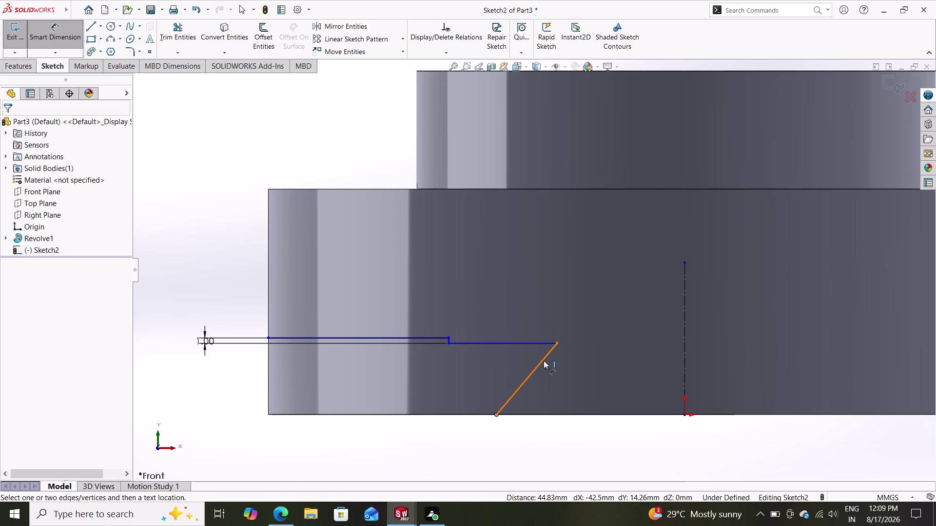
click(543, 360)
click(539, 342)
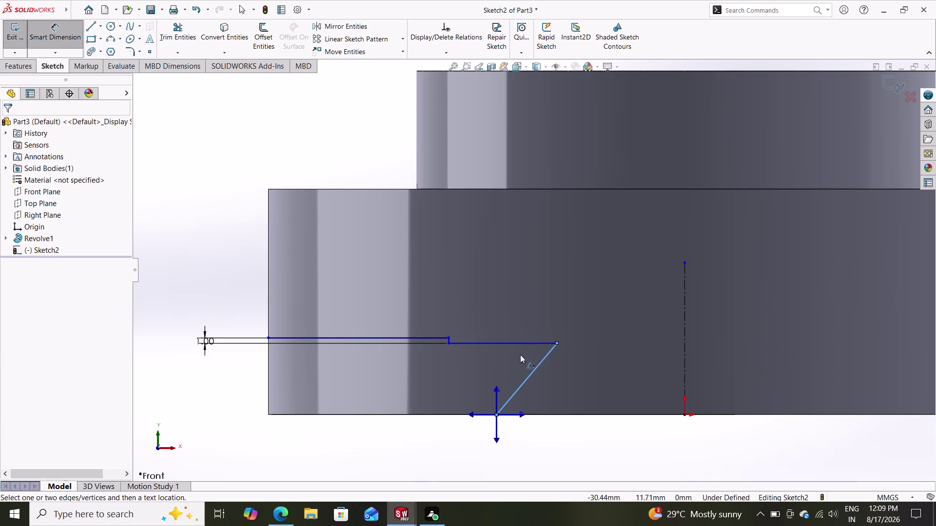
key(Escape)
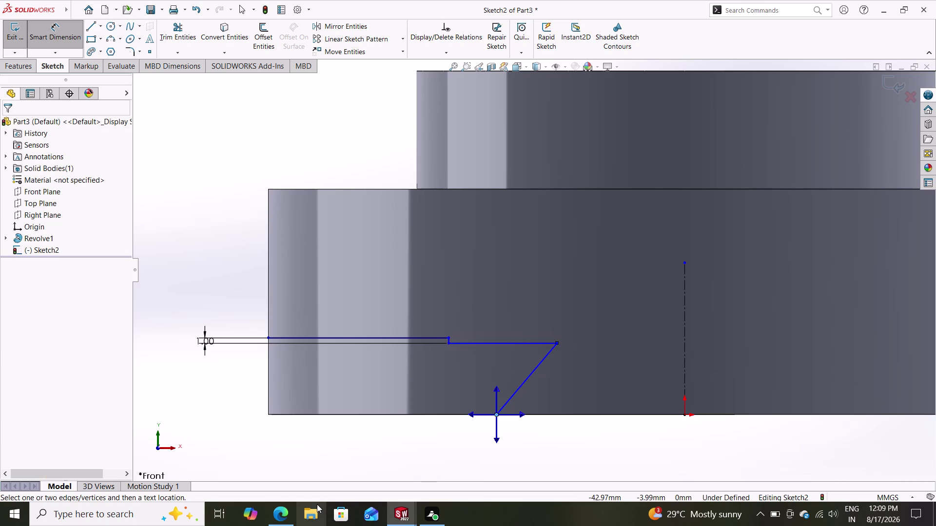
key(Escape)
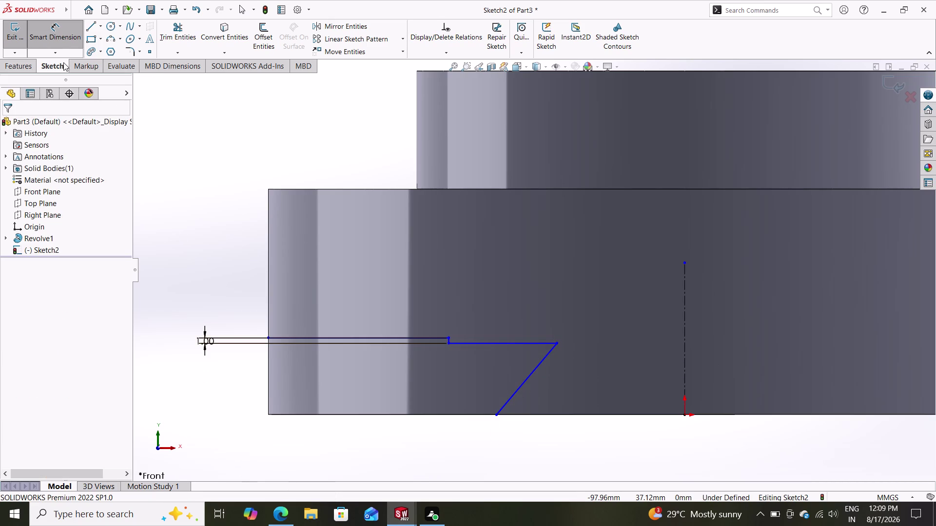
click(62, 33)
click(62, 39)
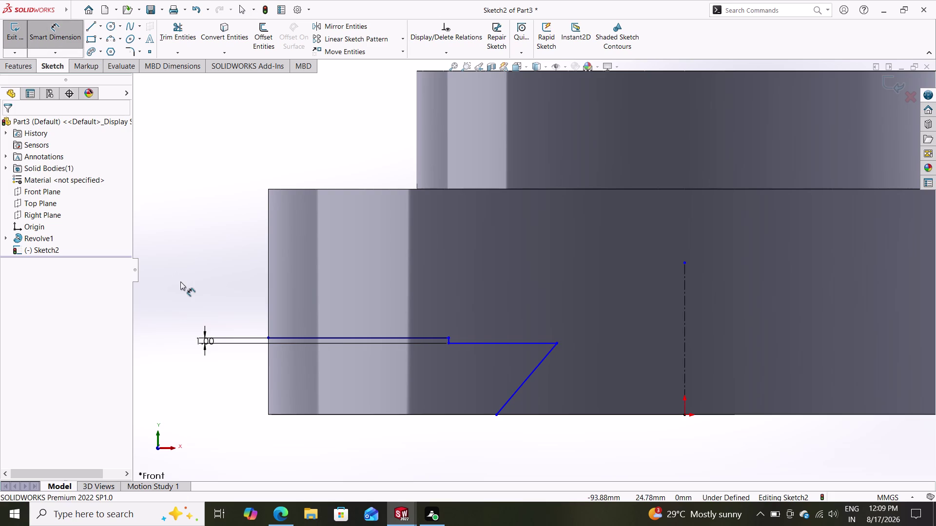
Place a 20.14 mm length dimension below the short horizontal line.
click(481, 342)
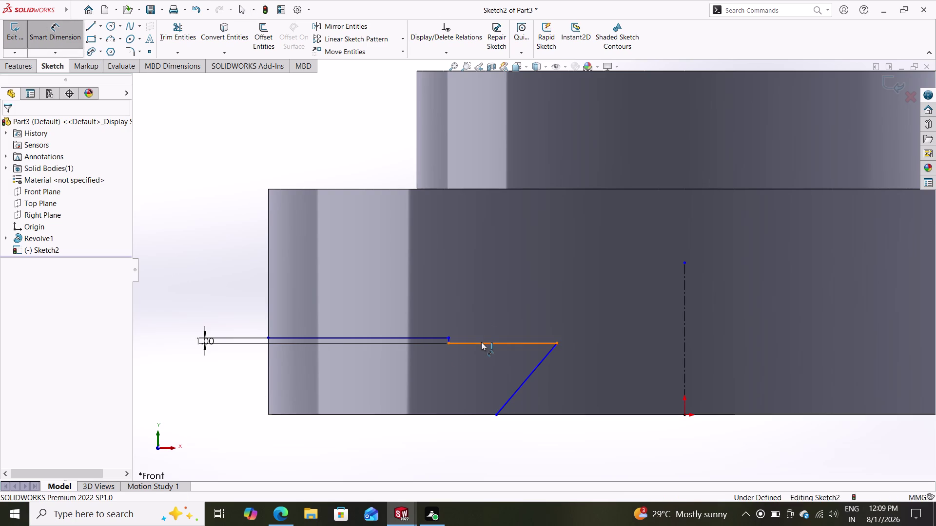
click(531, 371)
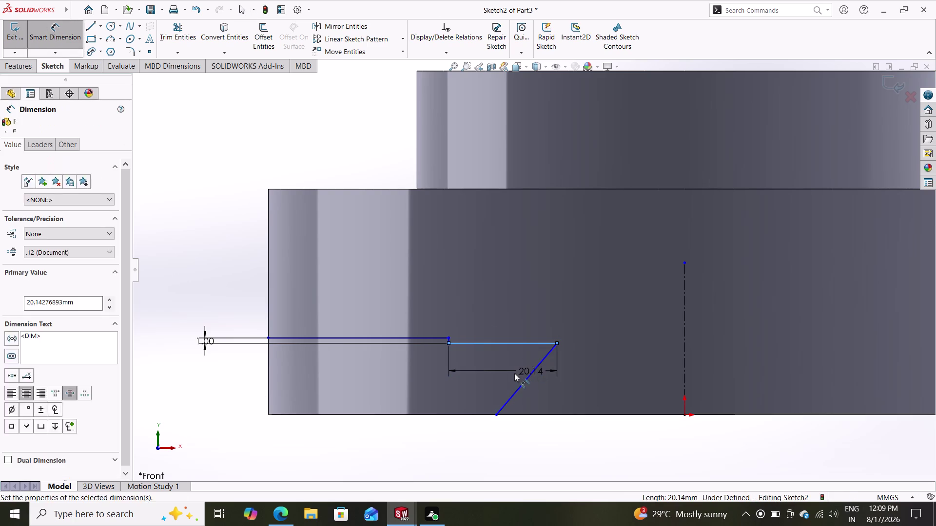
key(Escape)
key(Escape)
key(Escape)
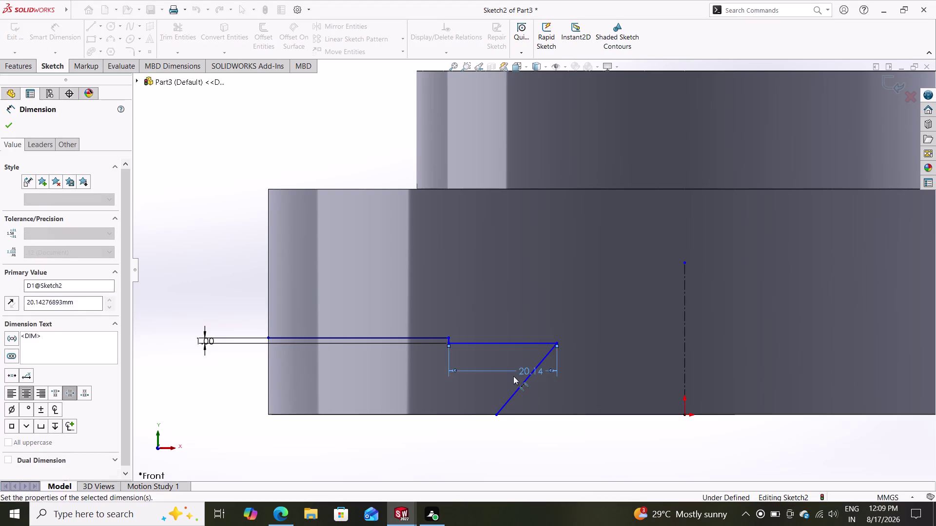
key(Escape)
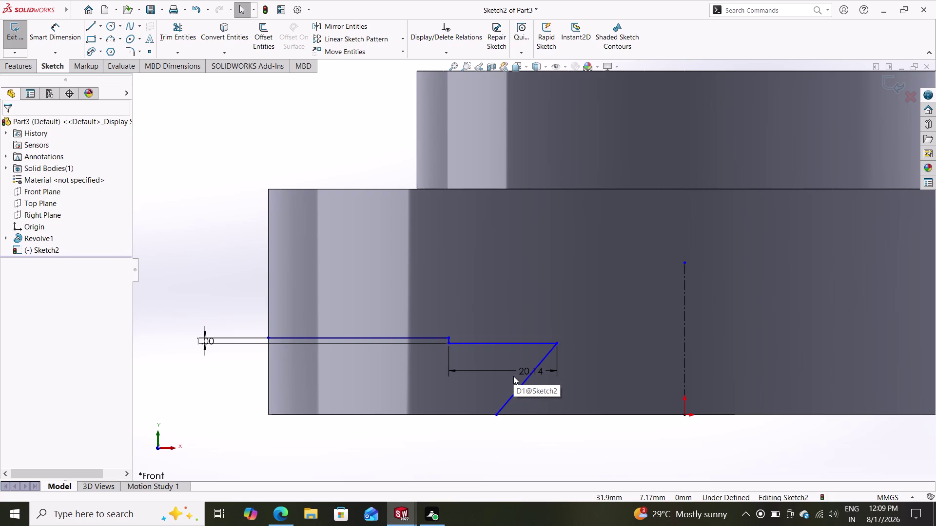
key(Escape)
key(Escape)
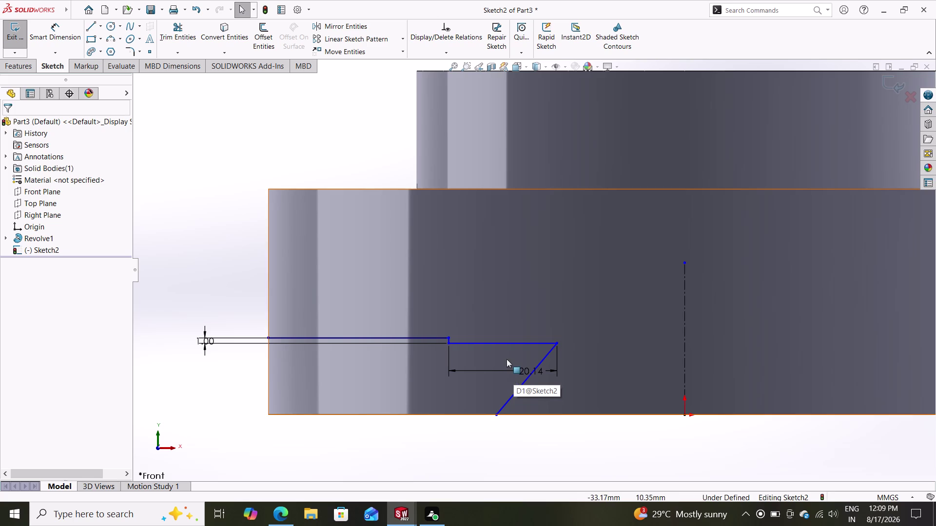
Delete the 20.14 mm dimension again.
click(504, 365)
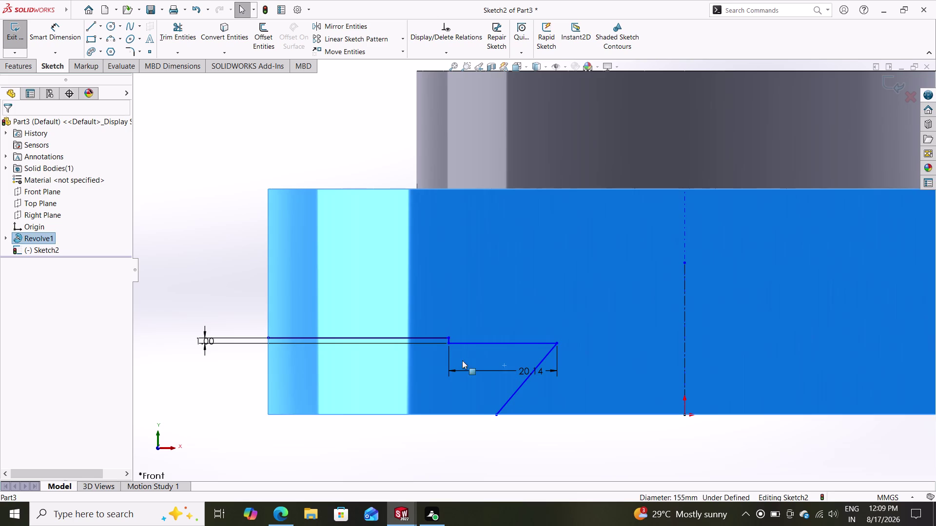
key(Escape)
key(Escape)
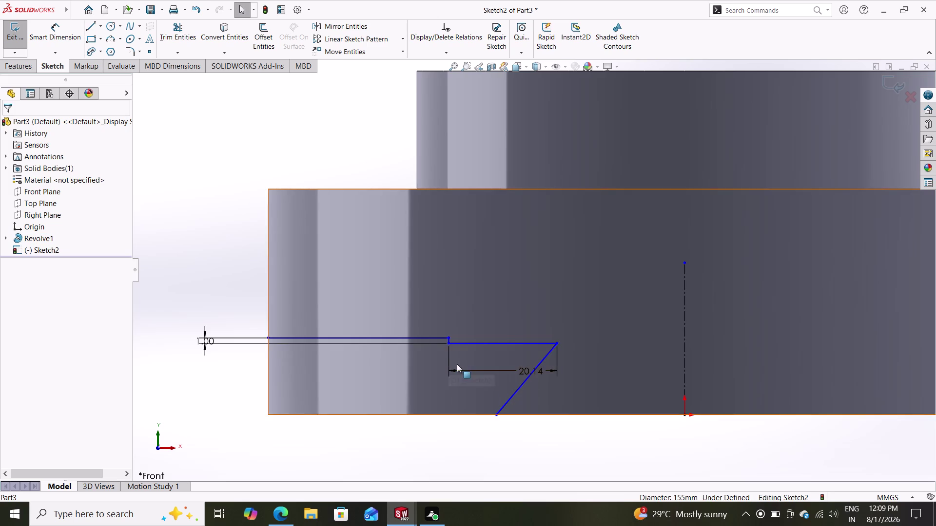
click(456, 369)
key(Delete)
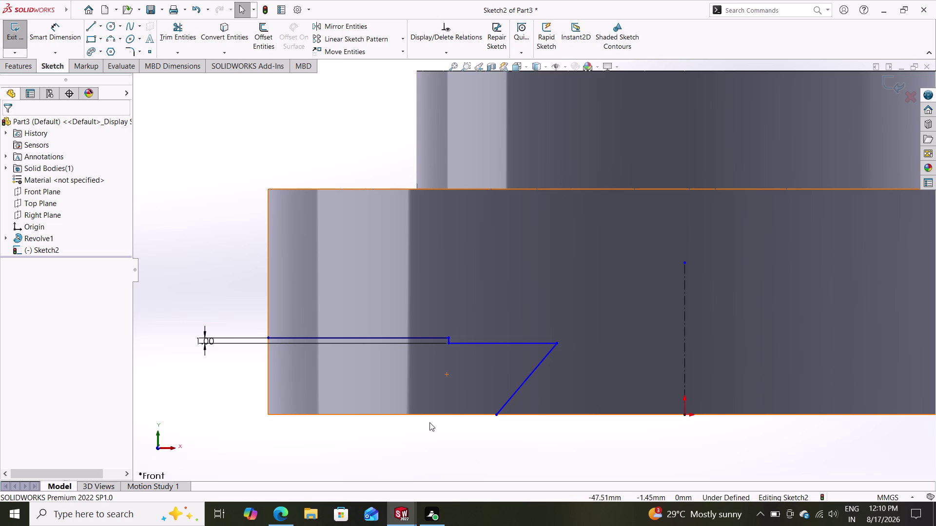
Restart Smart Dimension for another Sketch2 dimension.
click(70, 44)
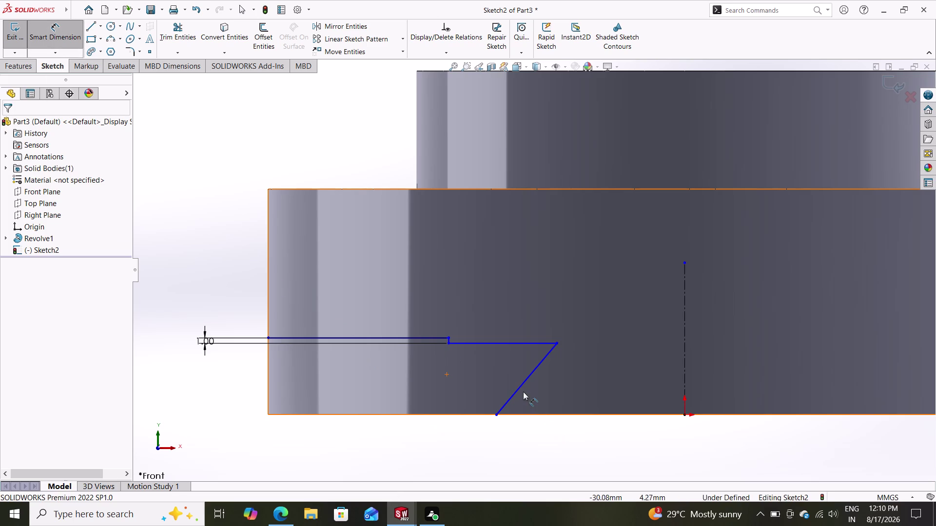
drag(517, 388, 428, 338)
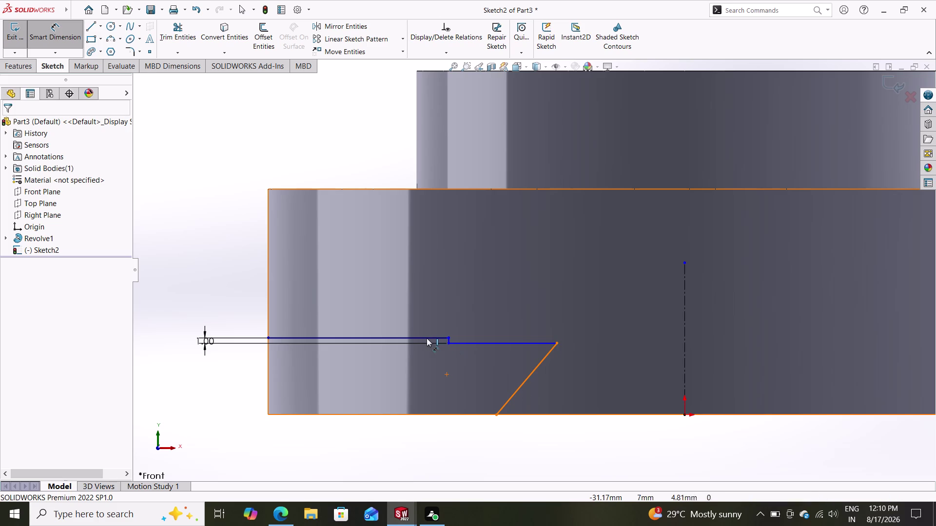
drag(428, 338, 407, 331)
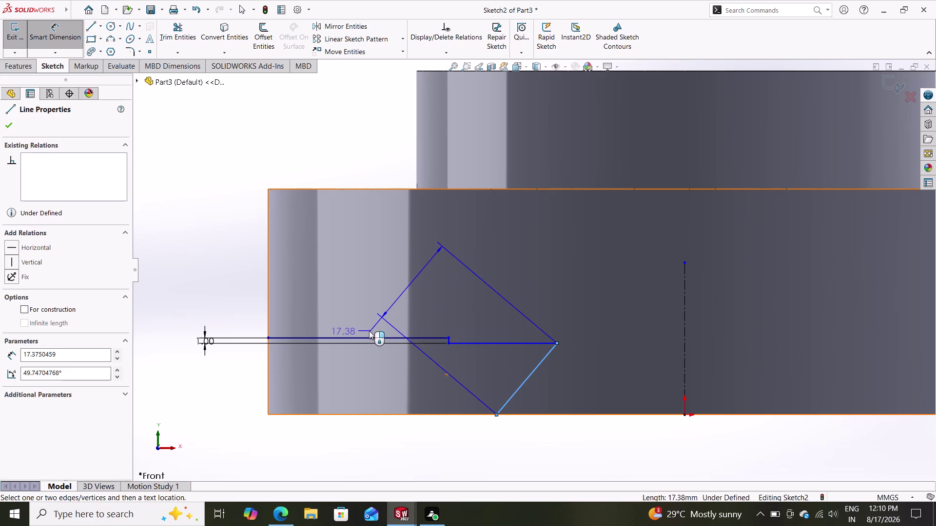
click(360, 337)
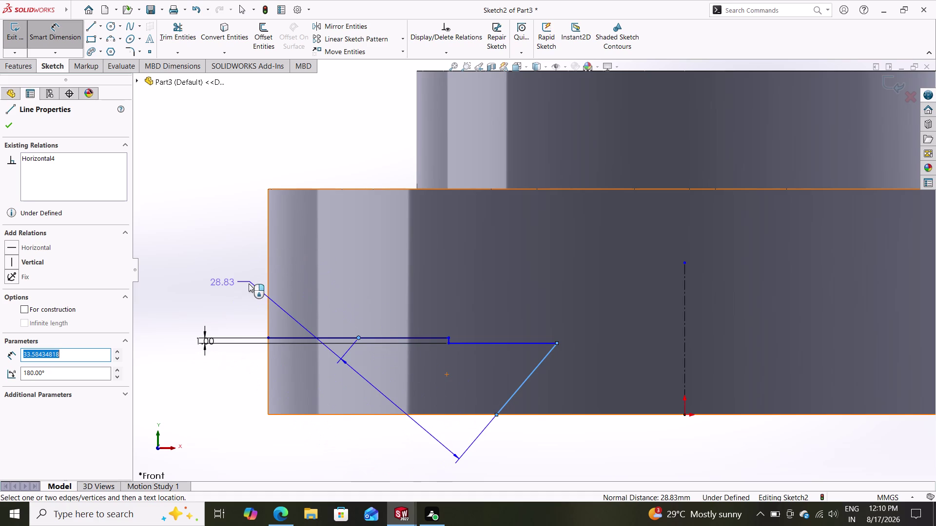
click(69, 371)
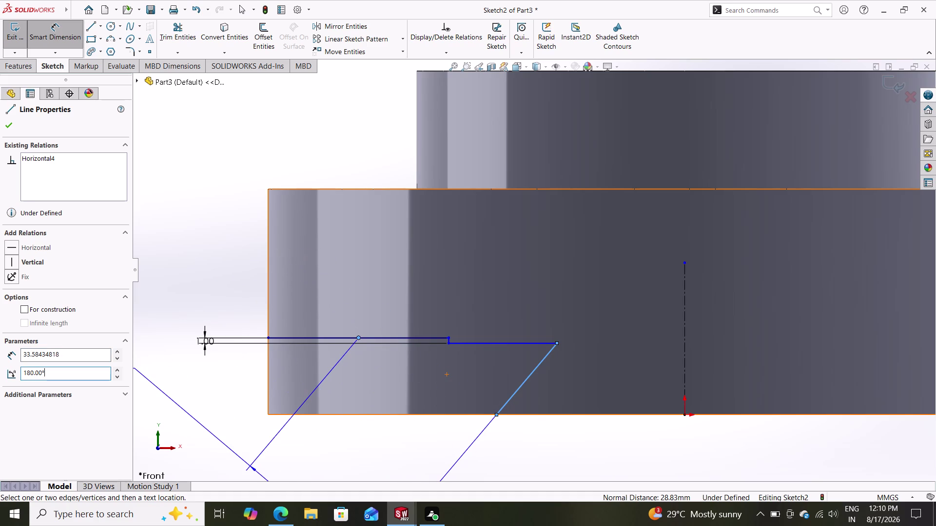
key(Delete)
key(Delete)
key(Delete)
key(Delete)
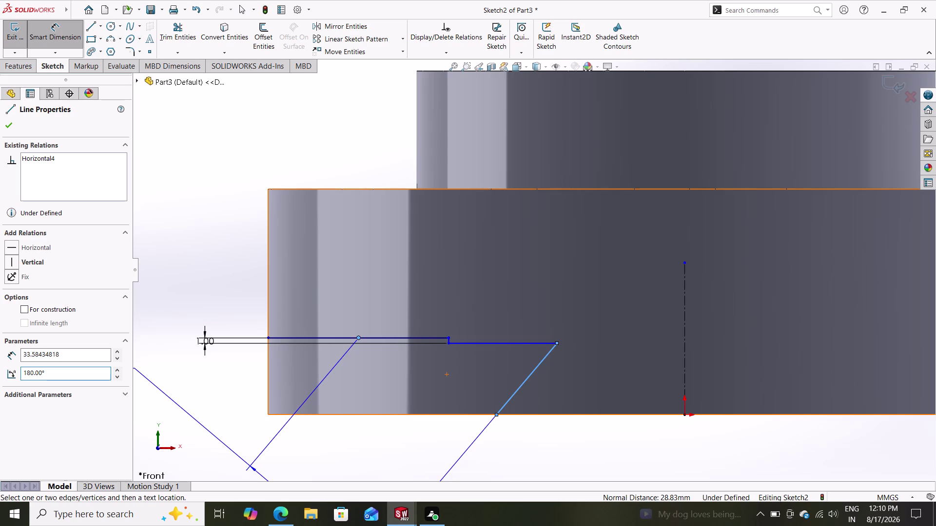
key(Delete)
click(57, 371)
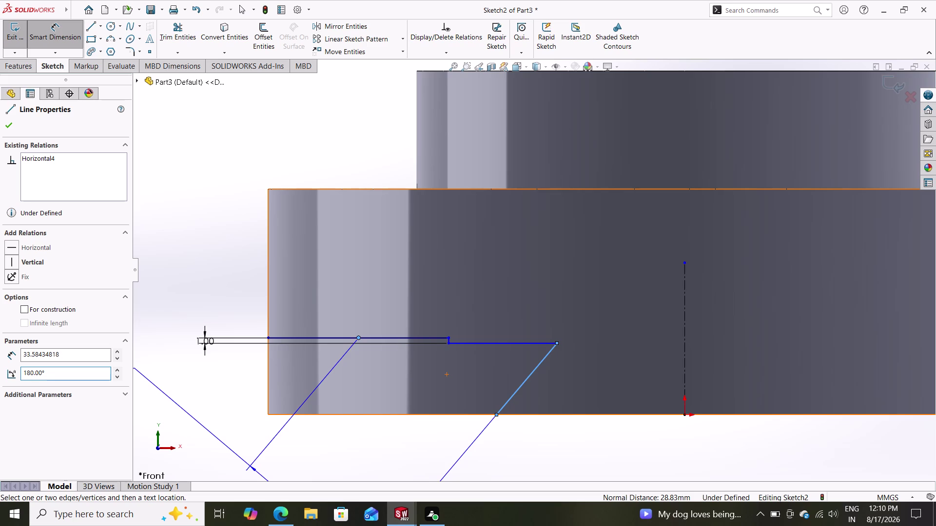
drag(57, 371, 0, 368)
key(Delete)
text(65)
key(Return)
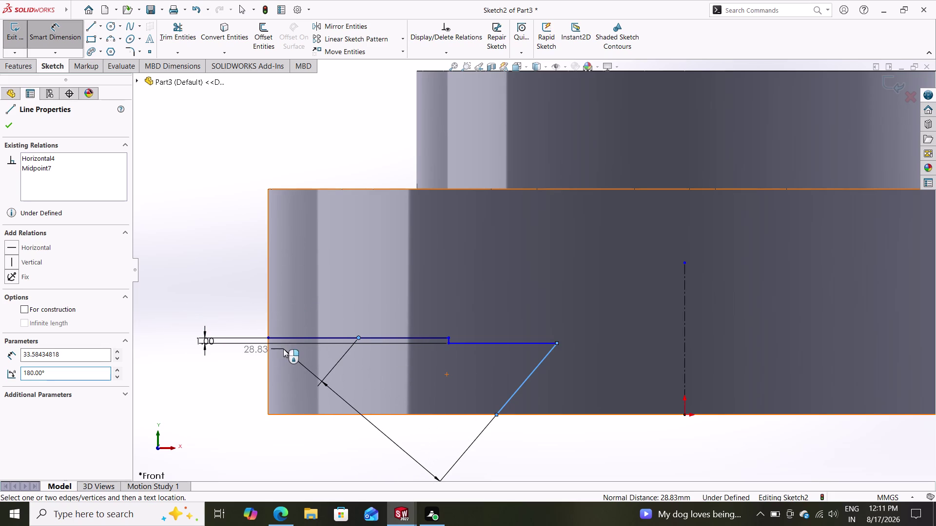
click(226, 383)
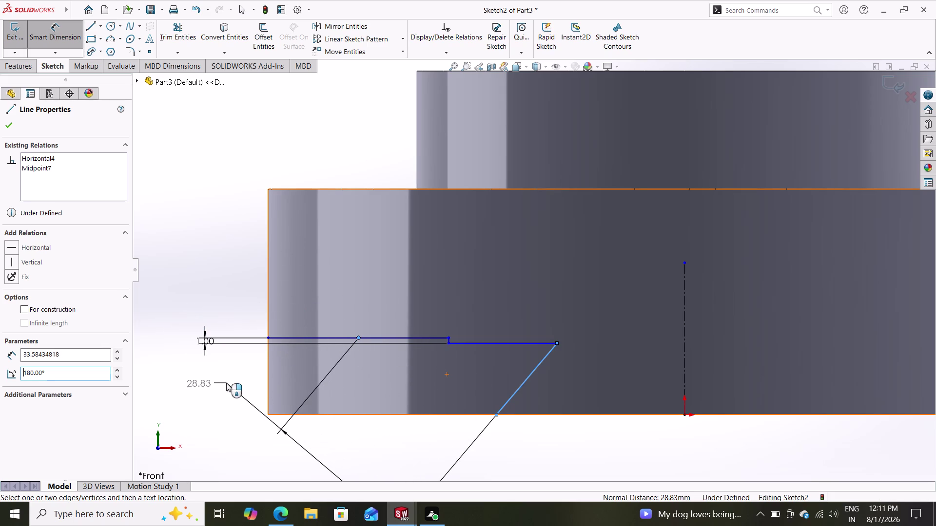
key(Escape)
key(Escape)
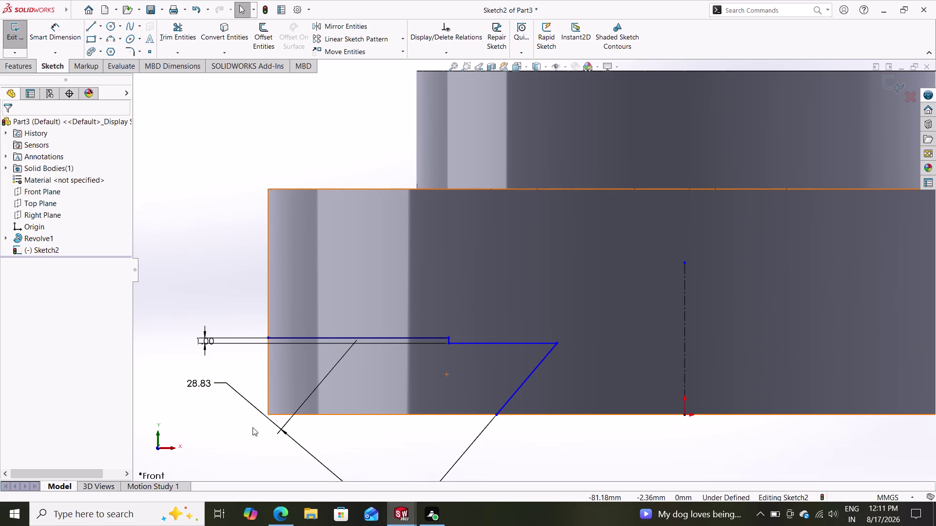
click(295, 439)
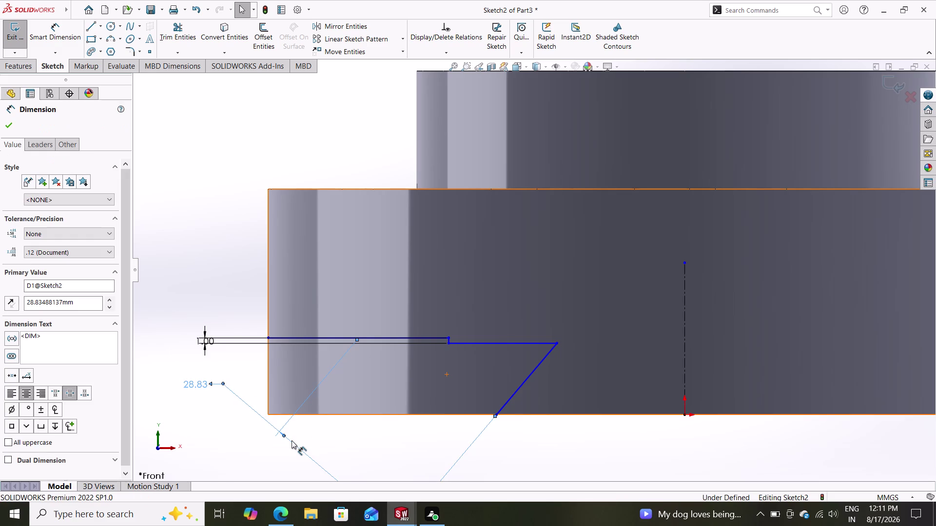
key(Delete)
key(Delete)
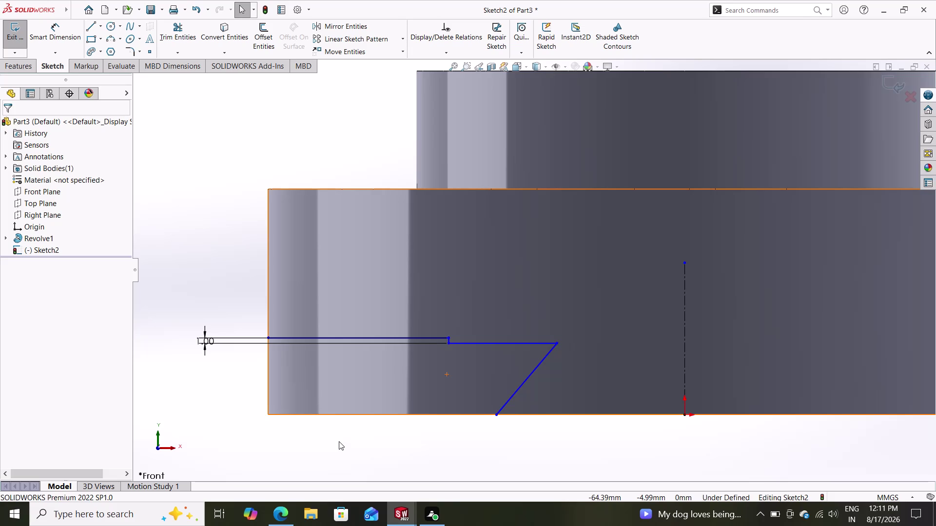
key(Escape)
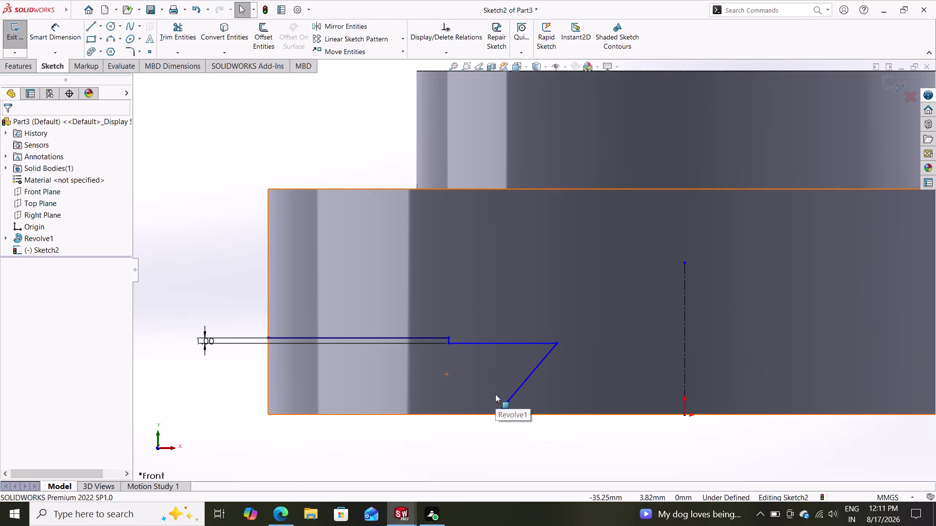
Delete the angled, step and horizontal profile lines, leaving only the centerline.
click(509, 398)
key(Delete)
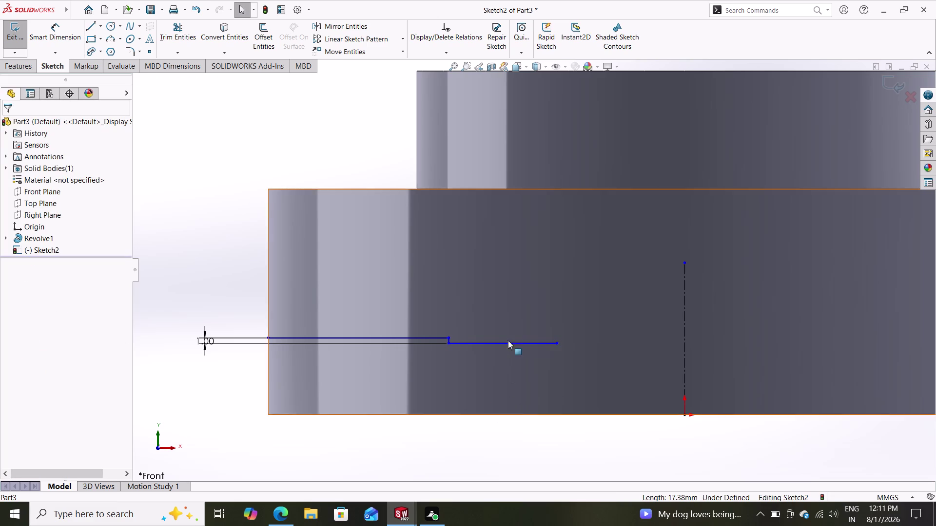
click(508, 341)
key(Delete)
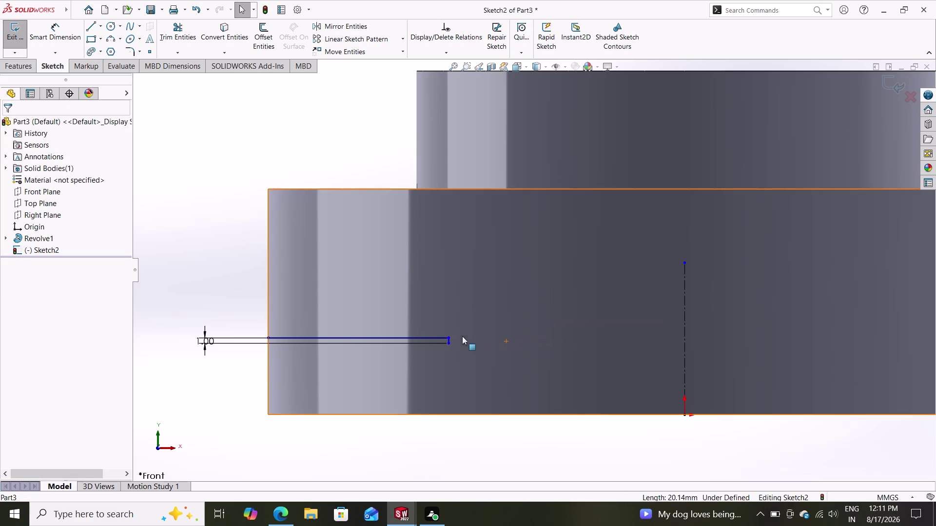
drag(471, 321, 390, 349)
key(Delete)
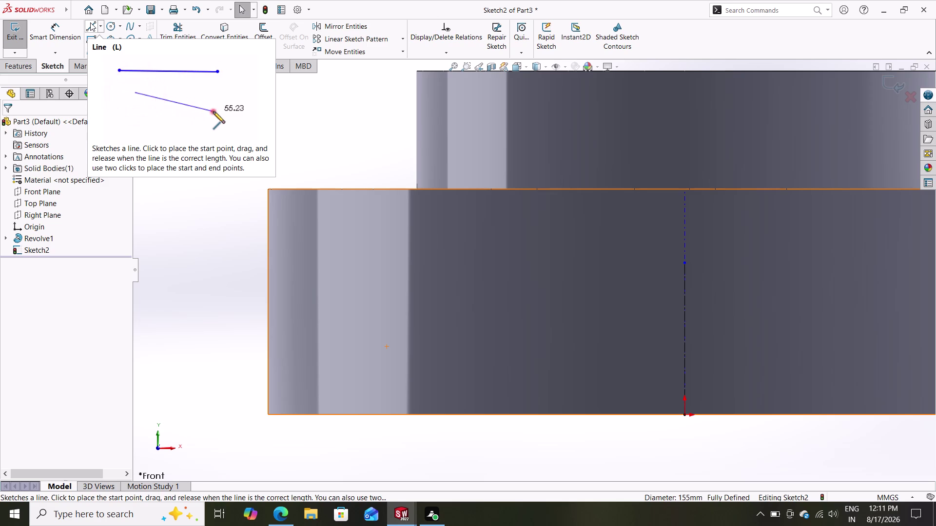
click(88, 26)
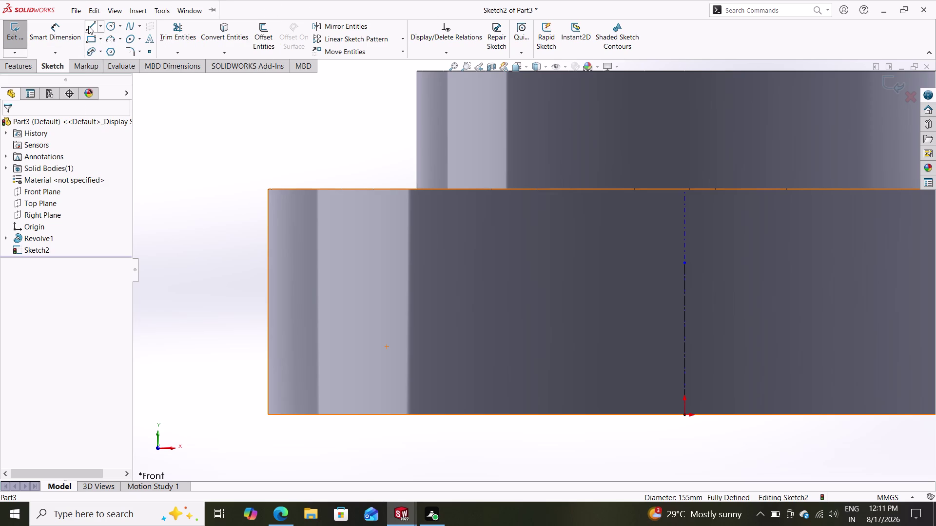
Draw a long horizontal line, short drop, short horizontal run and 45° slant below the part.
click(267, 279)
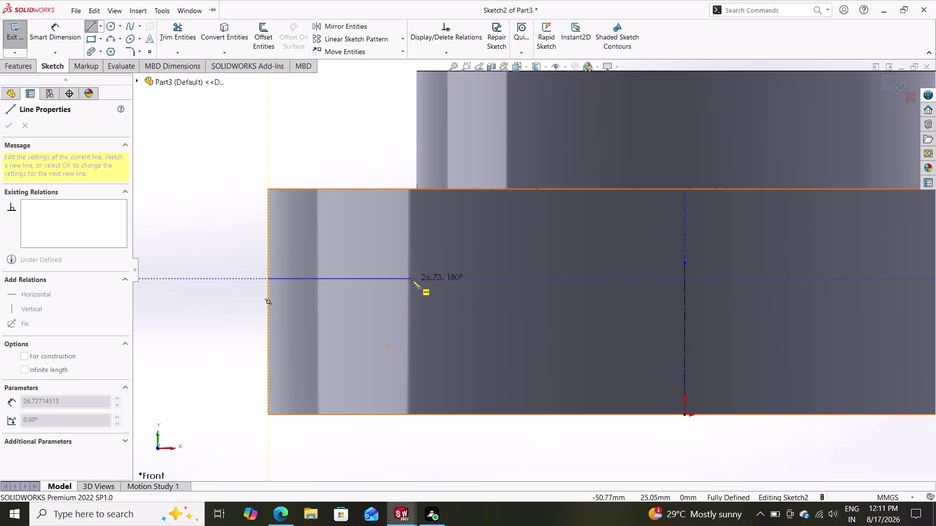
click(412, 281)
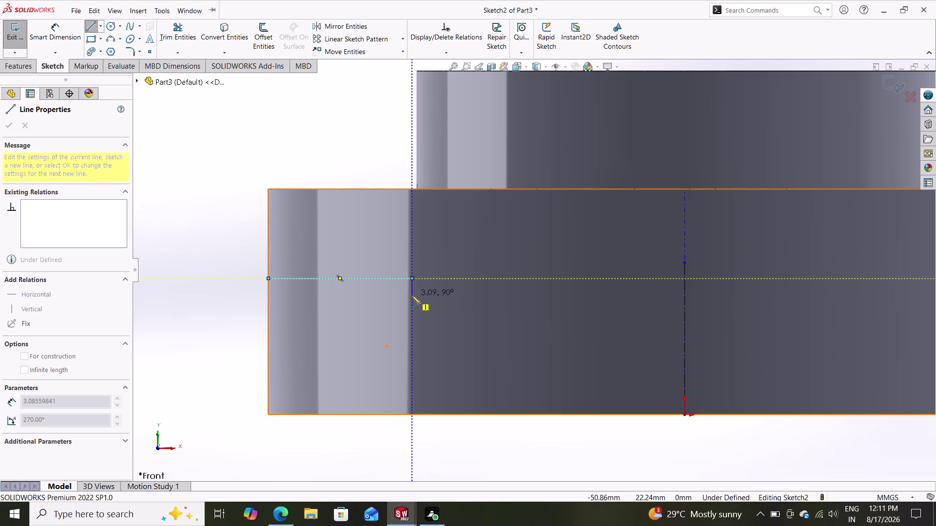
click(412, 296)
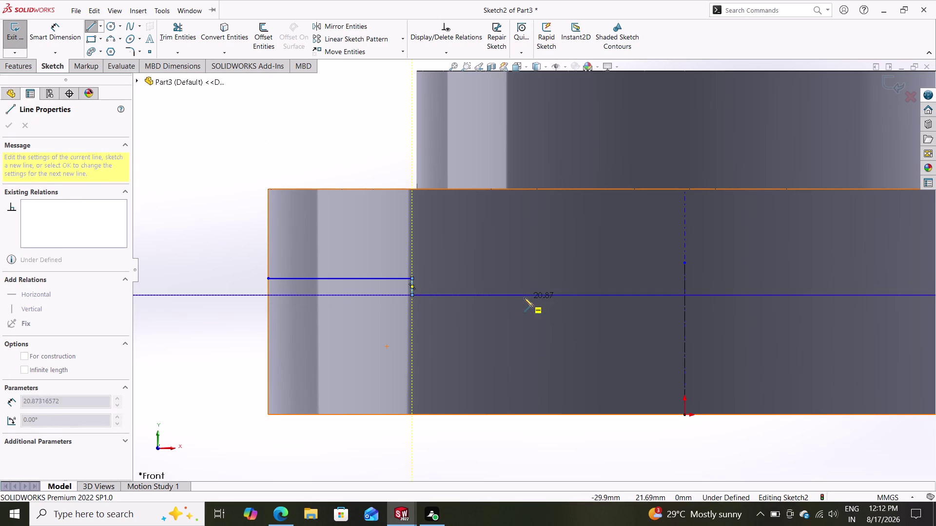
click(514, 296)
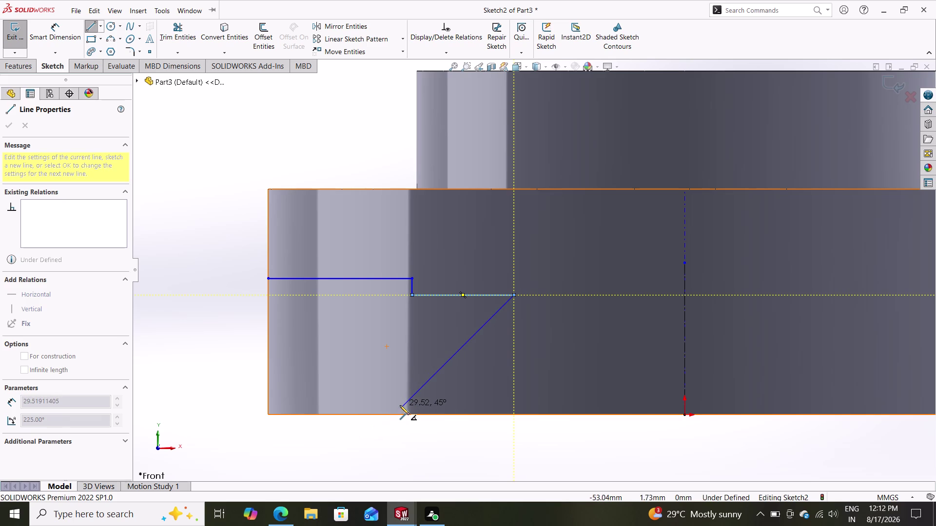
click(384, 427)
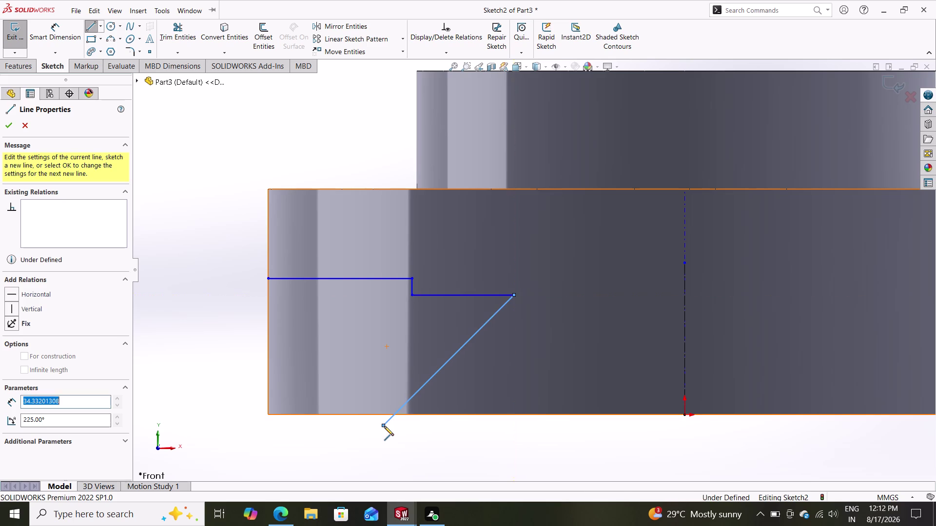
key(Escape)
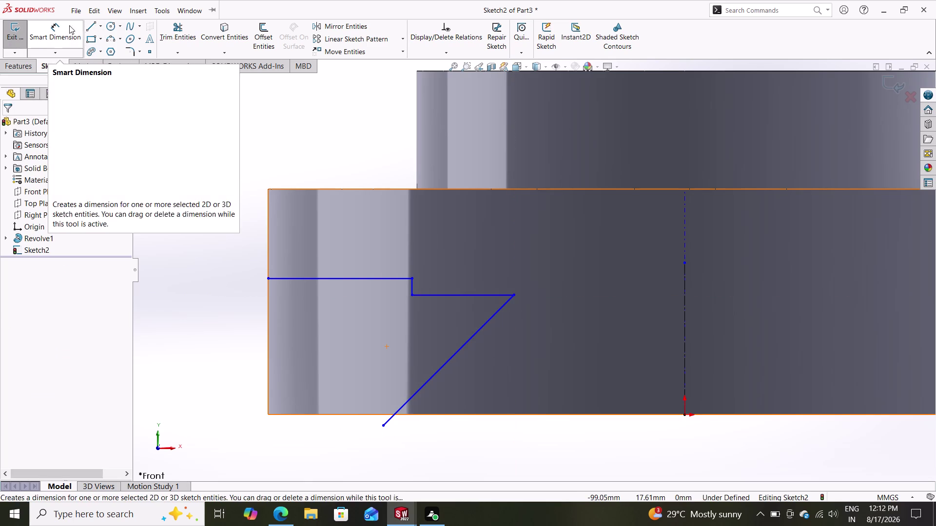
click(61, 26)
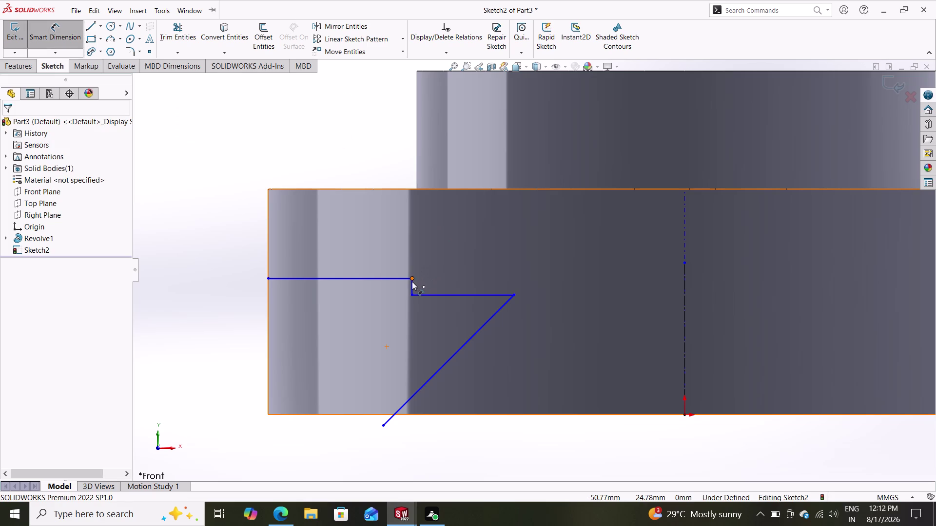
Dimension the short vertical step to 1 mm.
click(411, 286)
click(447, 283)
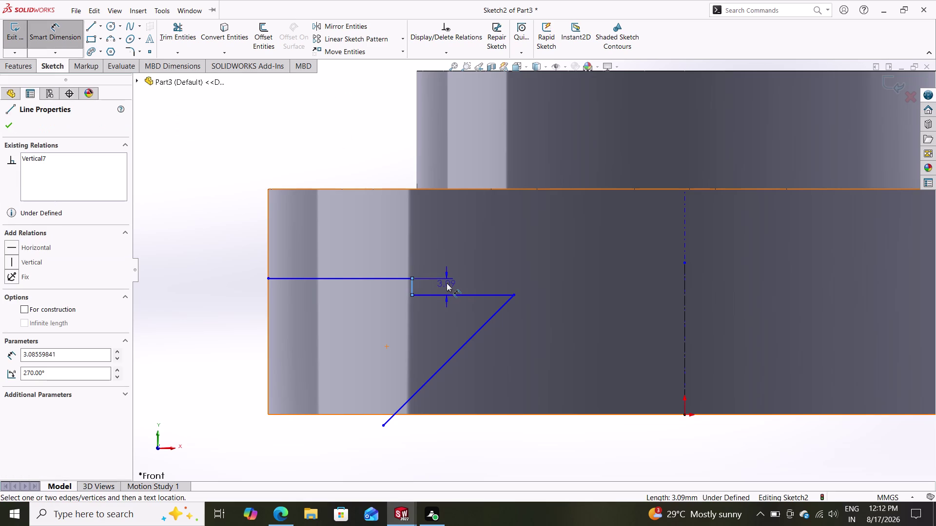
key(1)
key(Return)
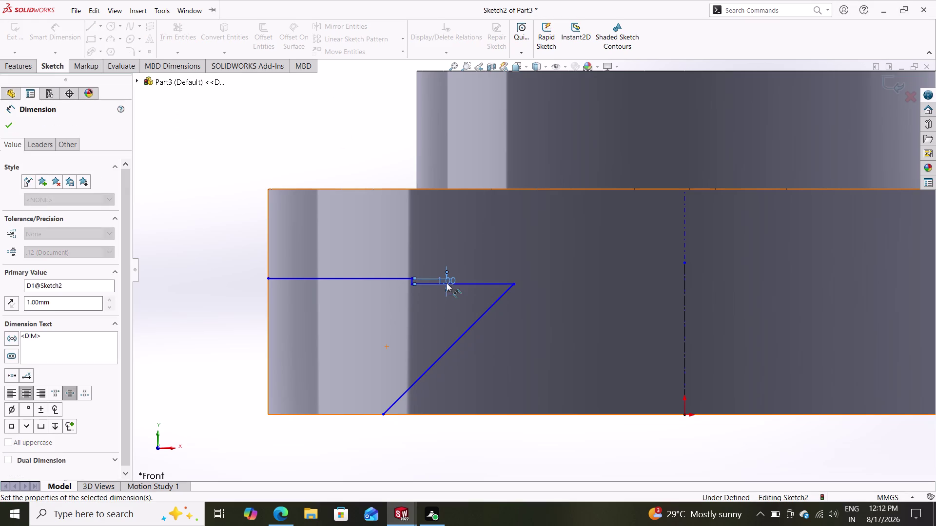
click(417, 376)
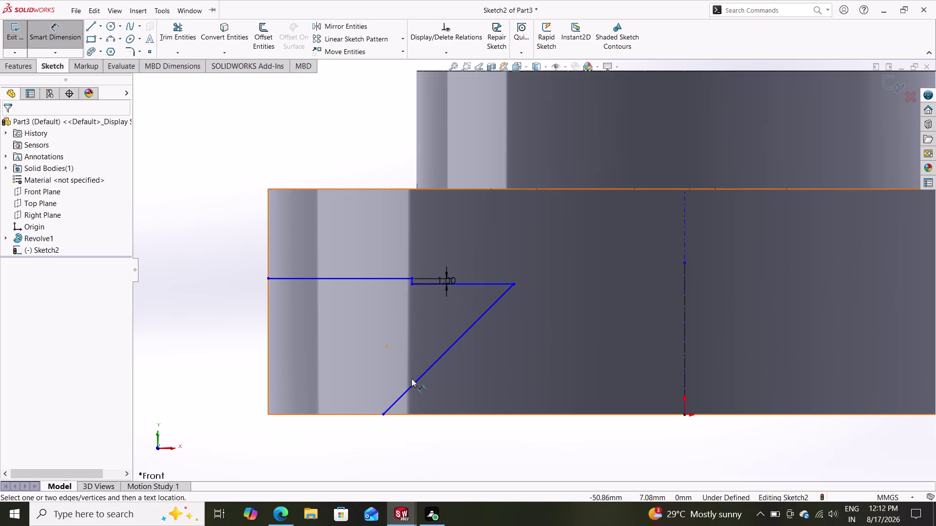
Set the angle between the diagonal and long horizontal line to 65°.
click(411, 385)
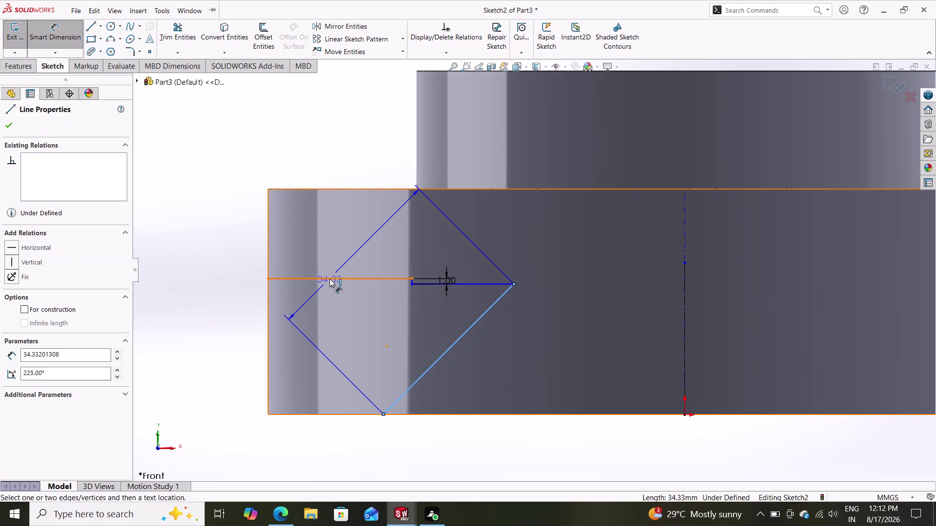
click(329, 279)
click(351, 349)
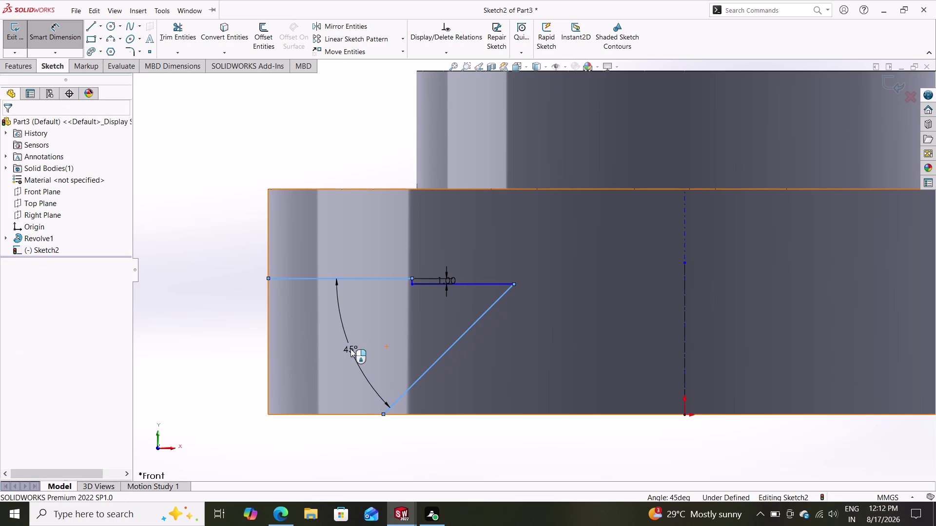
key(3)
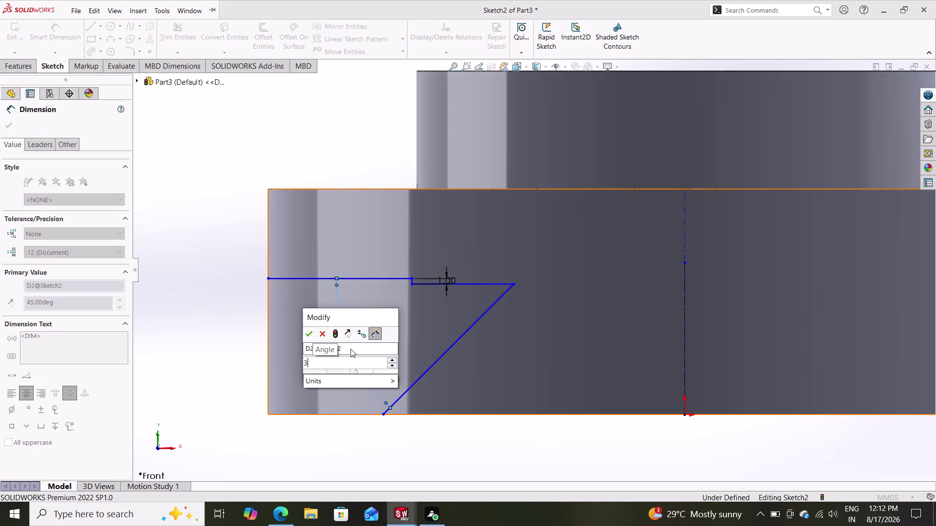
key(BackSpace)
text(65)
key(Return)
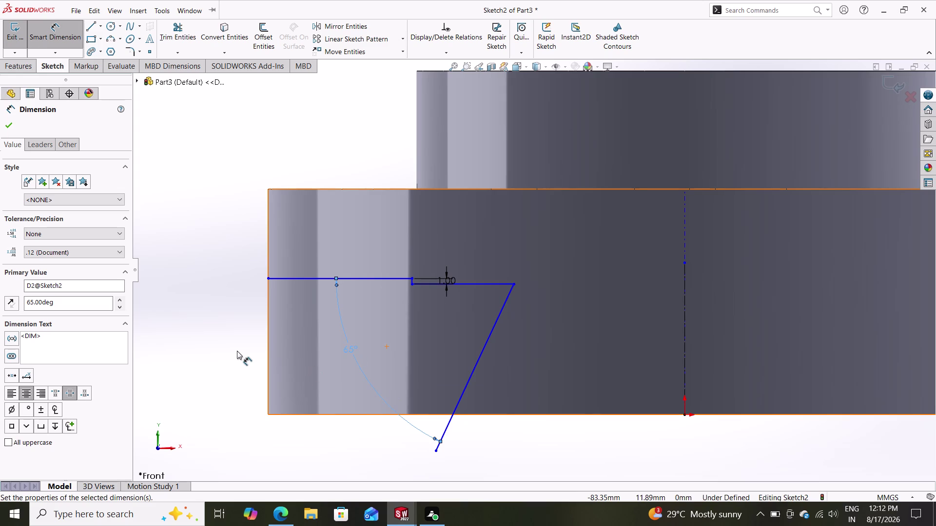
click(10, 121)
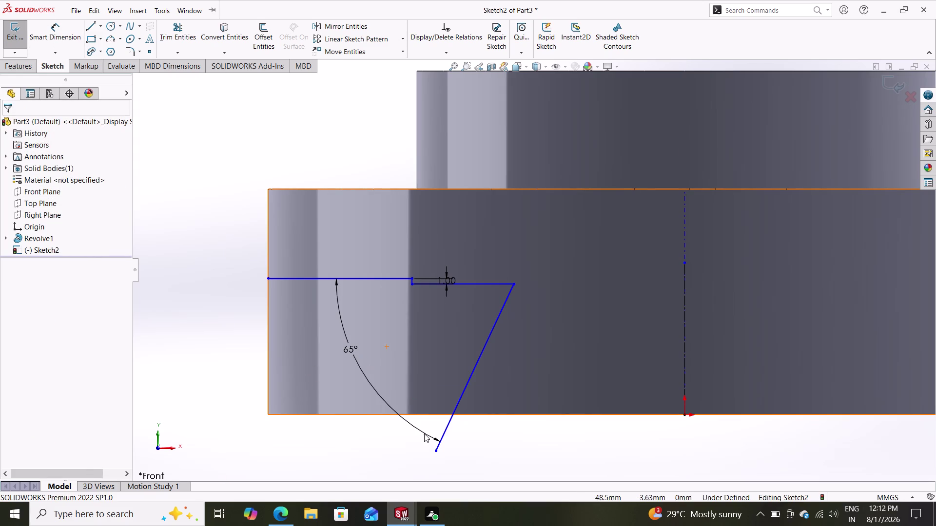
Move the 65° angle dimension near the diagonal line.
drag(416, 428, 403, 436)
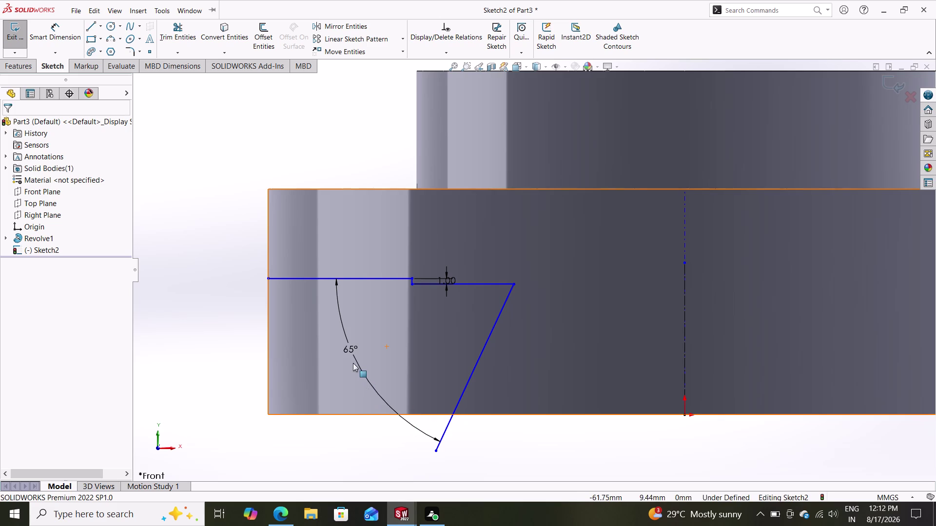
drag(357, 356, 361, 382)
drag(355, 374, 394, 359)
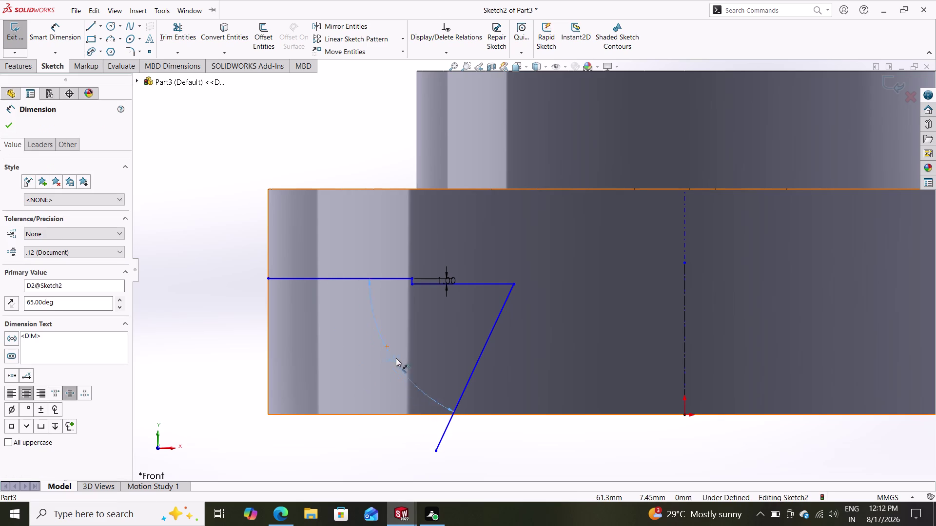
drag(394, 358, 414, 349)
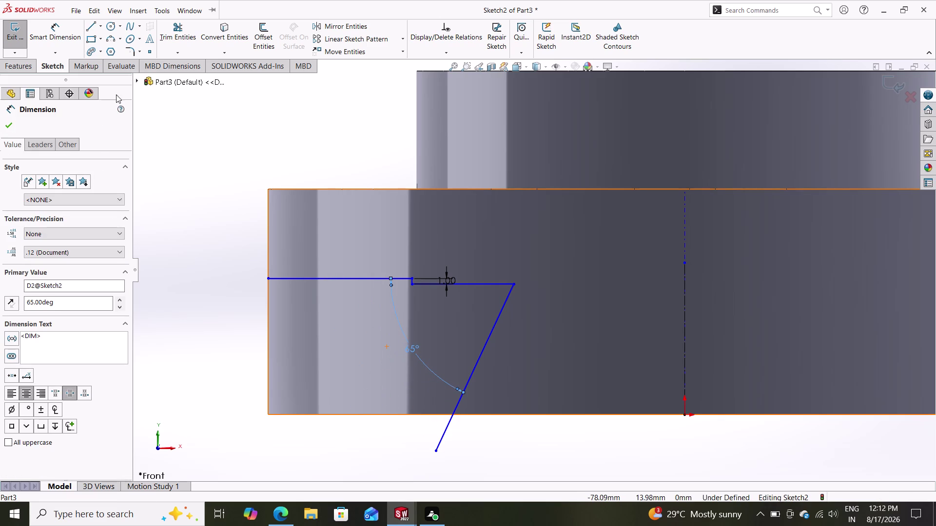
click(175, 29)
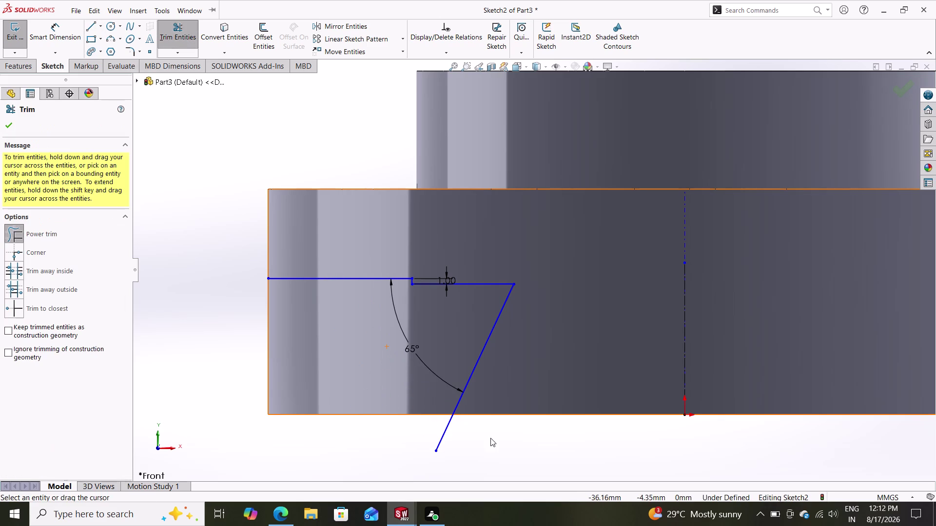
click(443, 432)
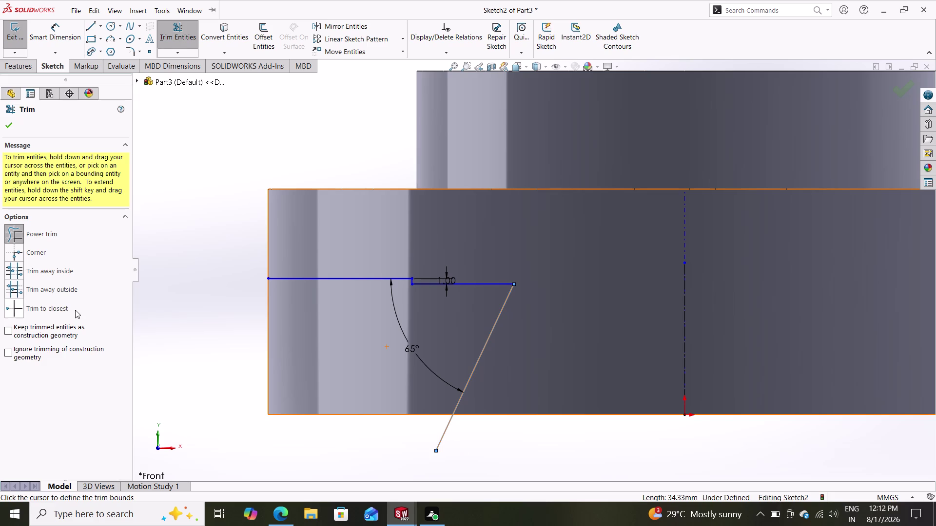
click(74, 308)
drag(474, 430, 430, 426)
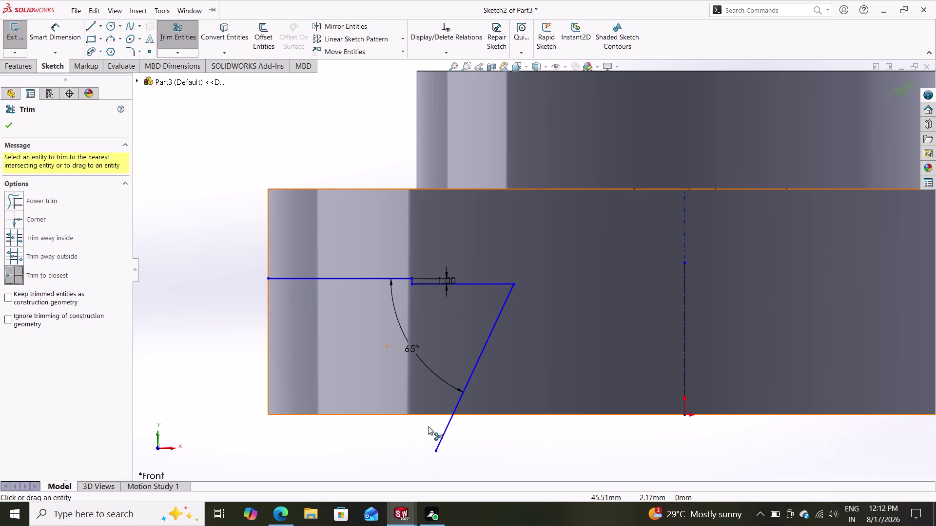
drag(430, 427, 408, 427)
drag(414, 426, 457, 434)
click(443, 432)
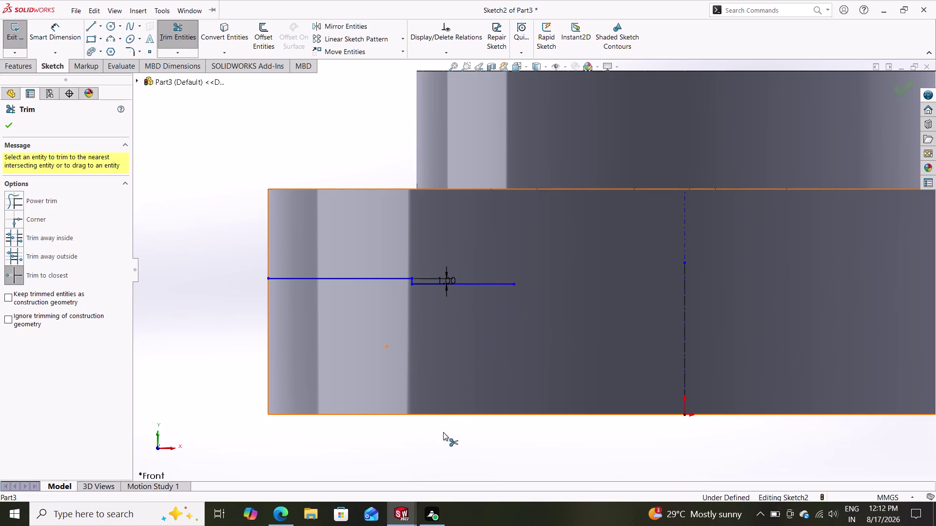
key(ctrl+z)
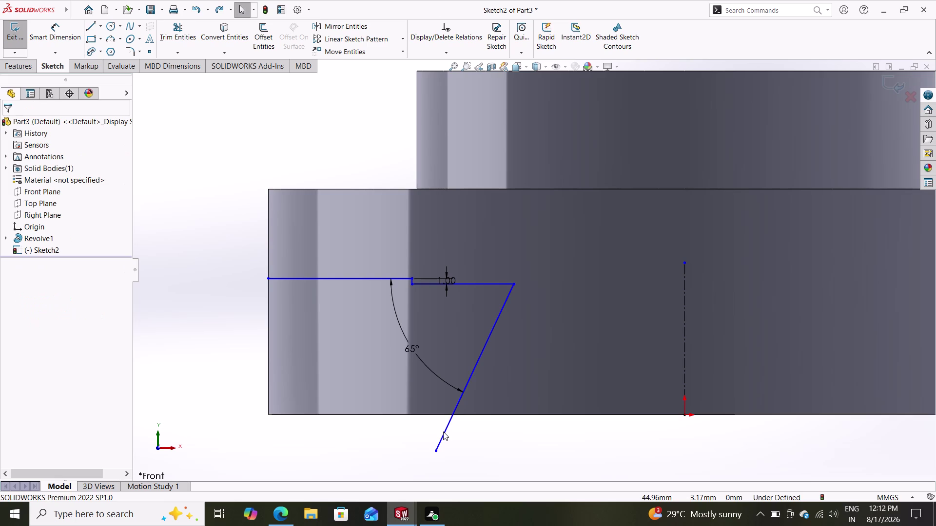
key(Escape)
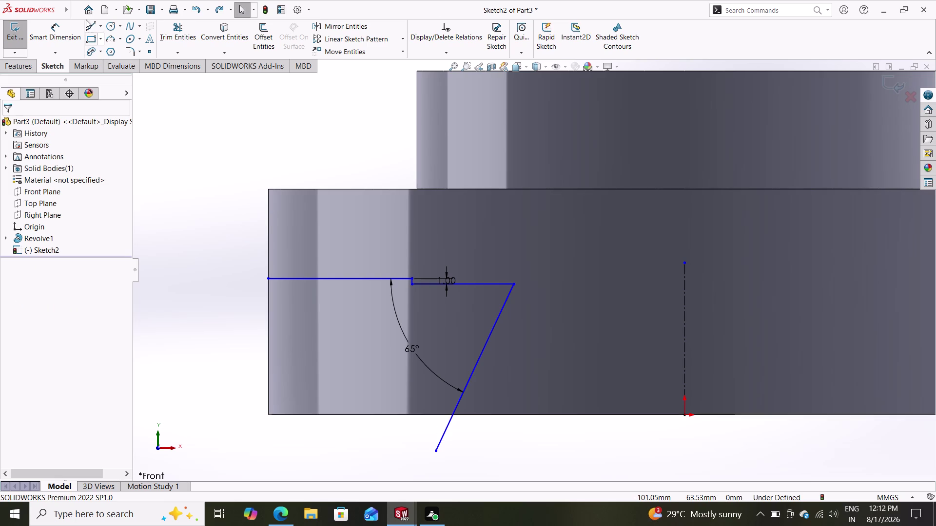
click(91, 25)
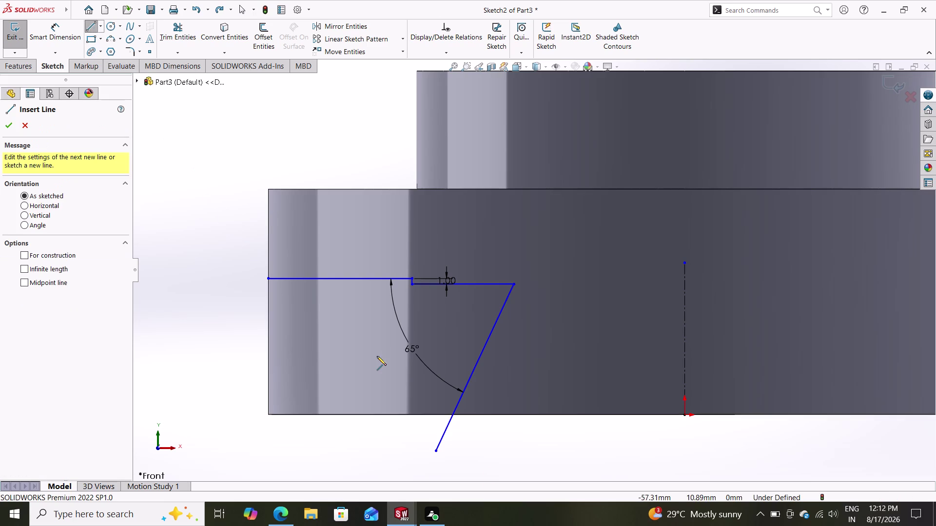
Draw a bottom line from the slant's foot along the part's bottom edge.
click(452, 416)
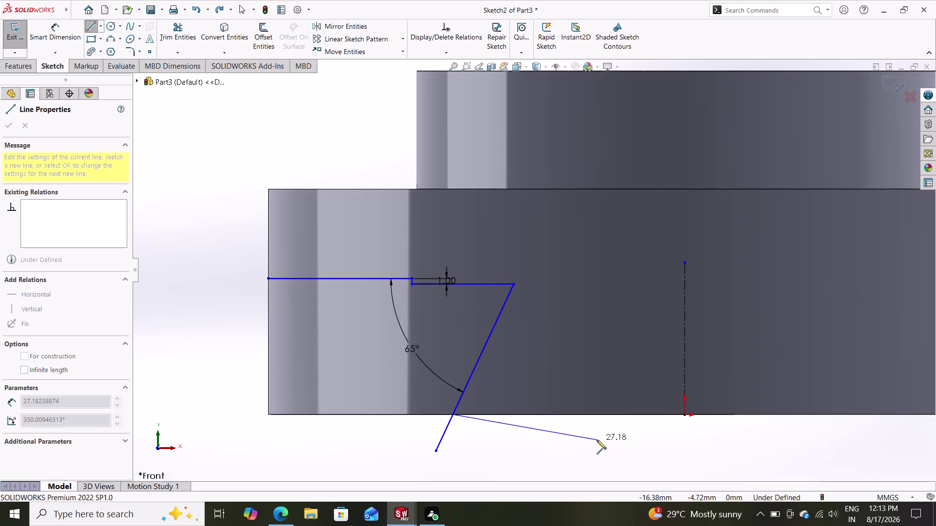
click(682, 416)
key(Escape)
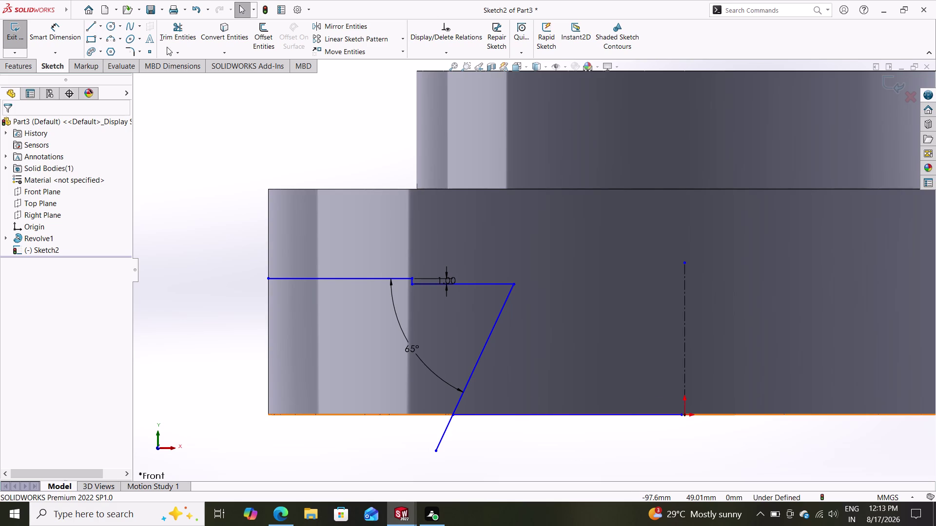
Trim the slanted line's stub below the bottom edge.
click(178, 30)
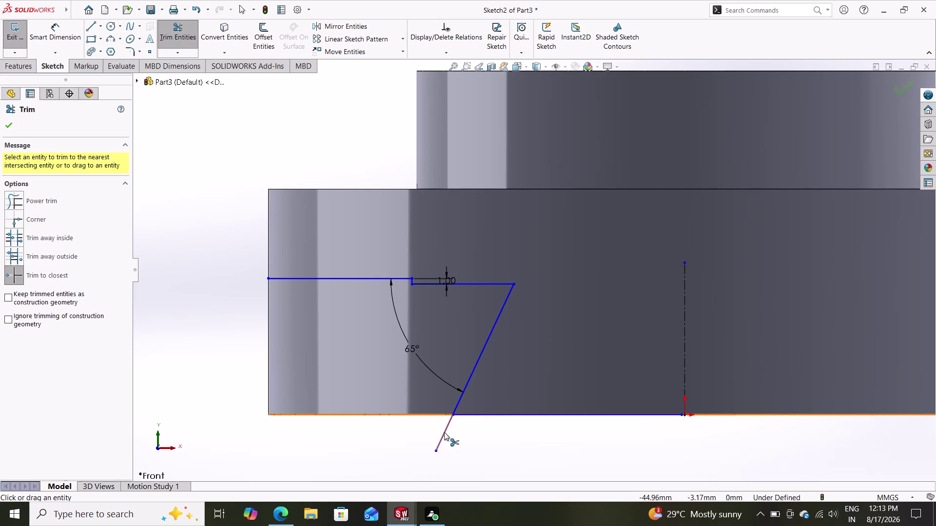
click(445, 433)
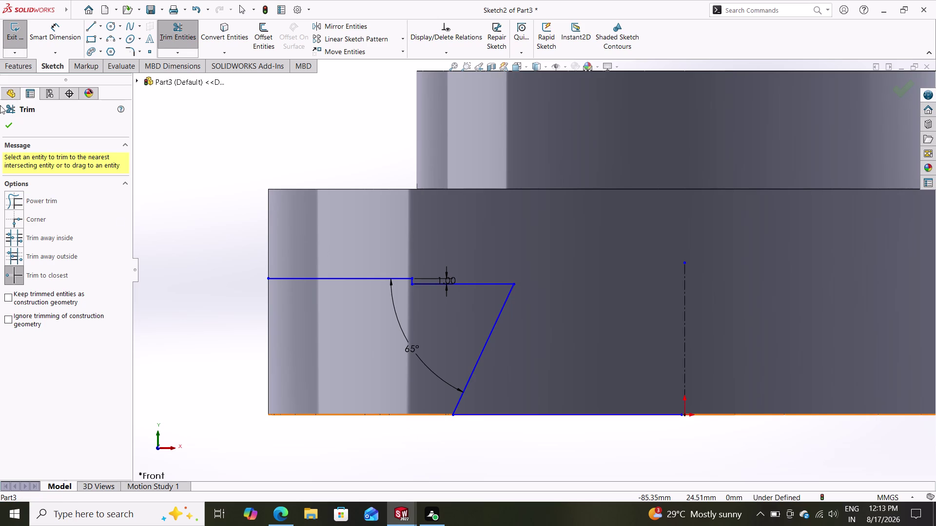
click(12, 125)
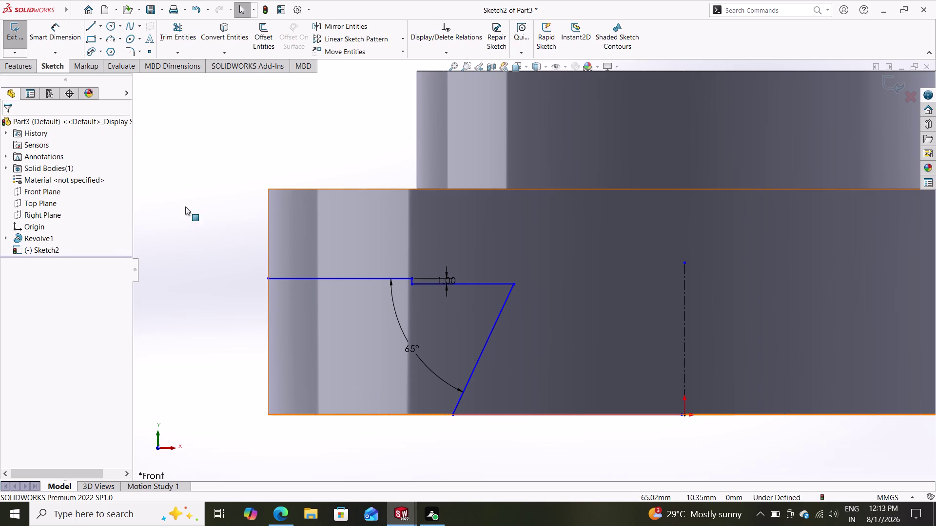
Dimension the bottom line to 35 mm, then undo the change.
click(61, 47)
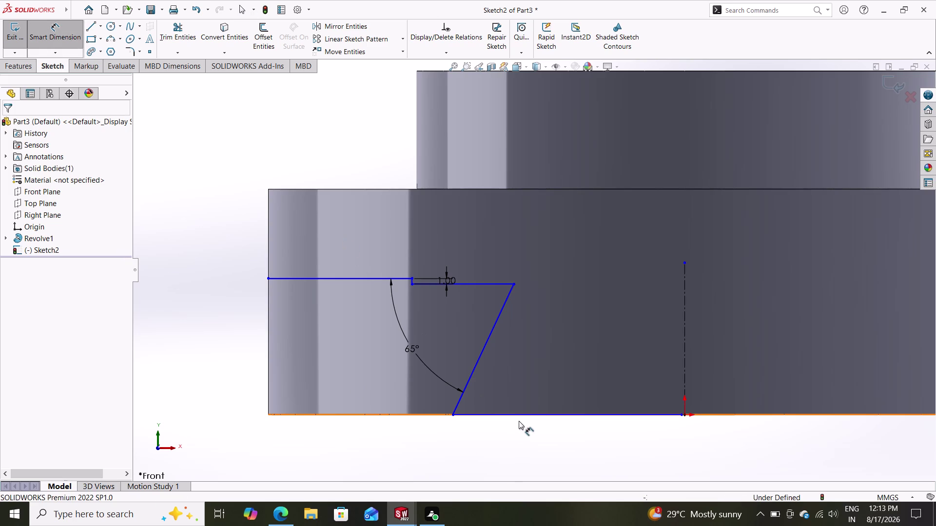
click(526, 415)
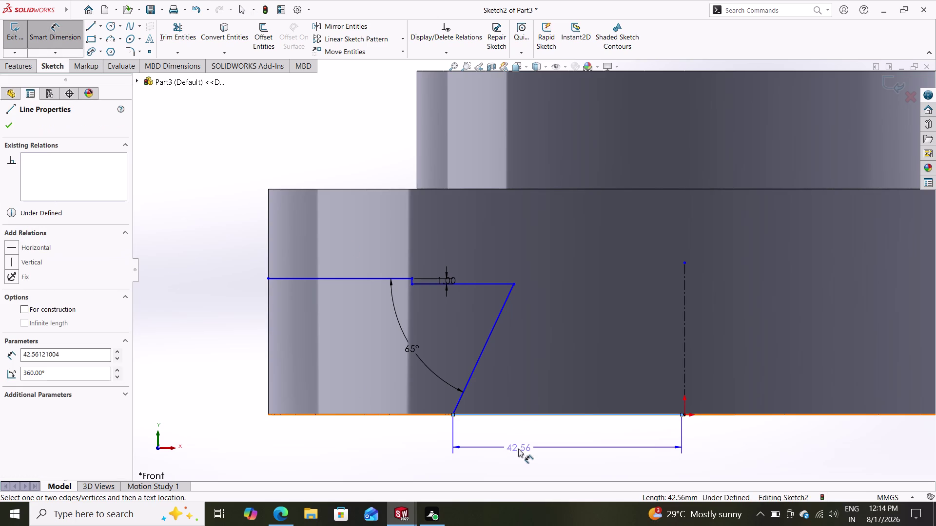
click(518, 449)
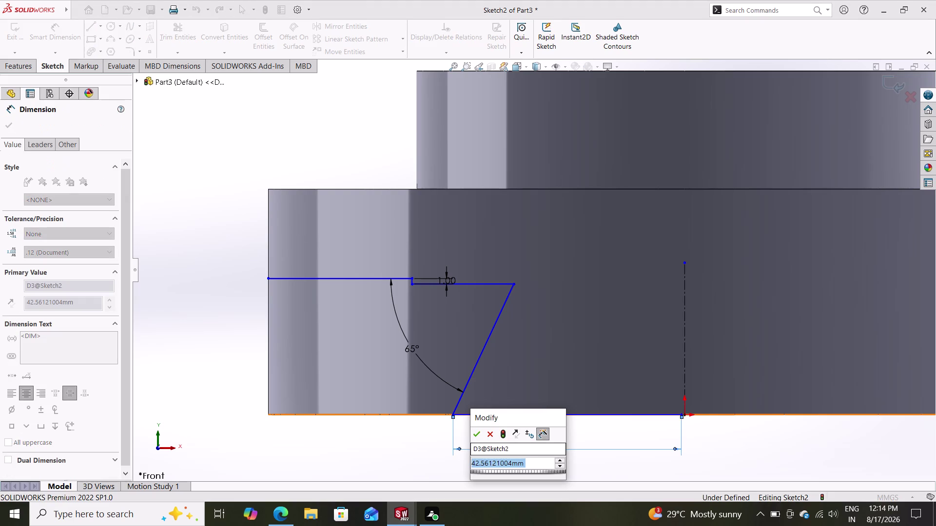
text(35)
key(Return)
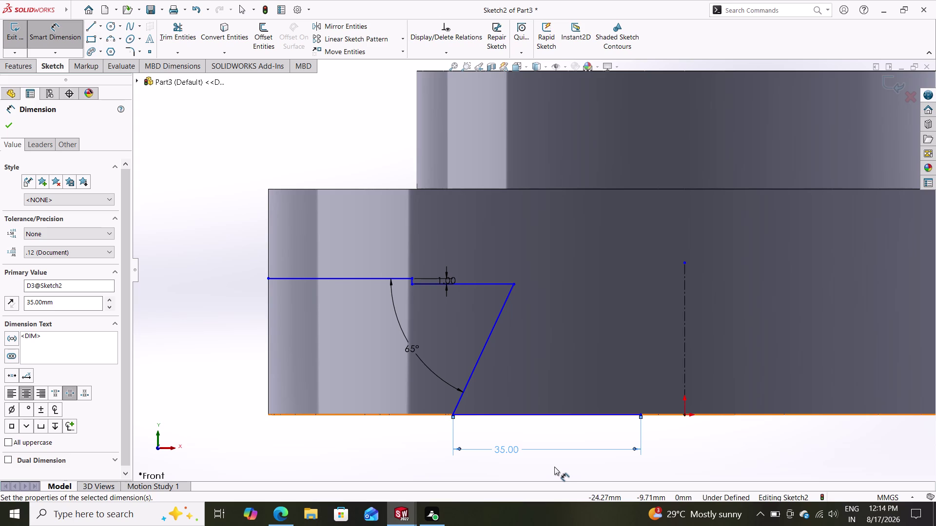
key(ctrl+z)
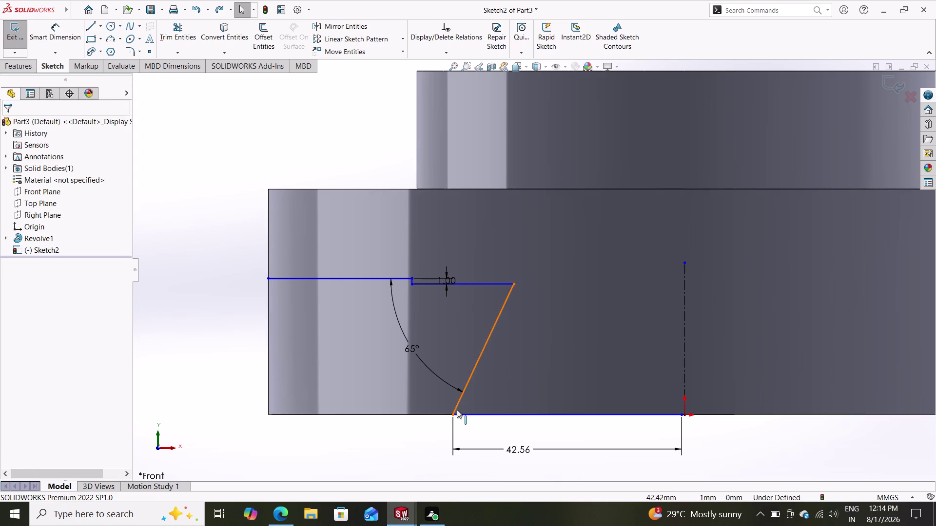
Slide the slant's foot right, set the 42.56 distance to 35 mm, then delete it.
drag(453, 413, 491, 415)
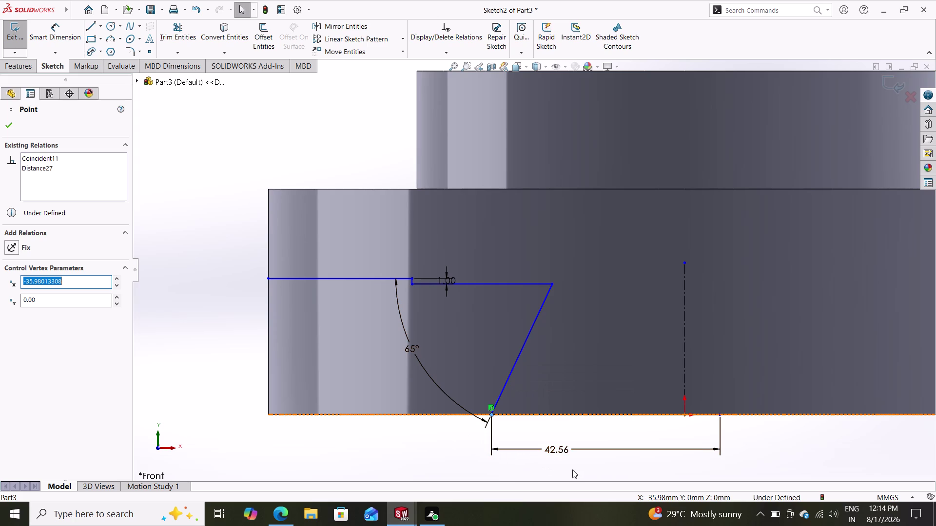
double_click(566, 451)
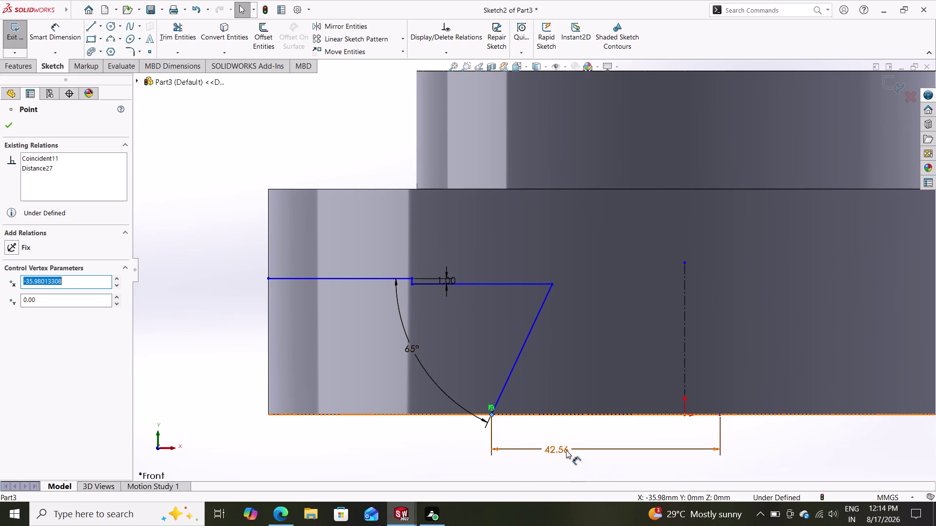
text(35)
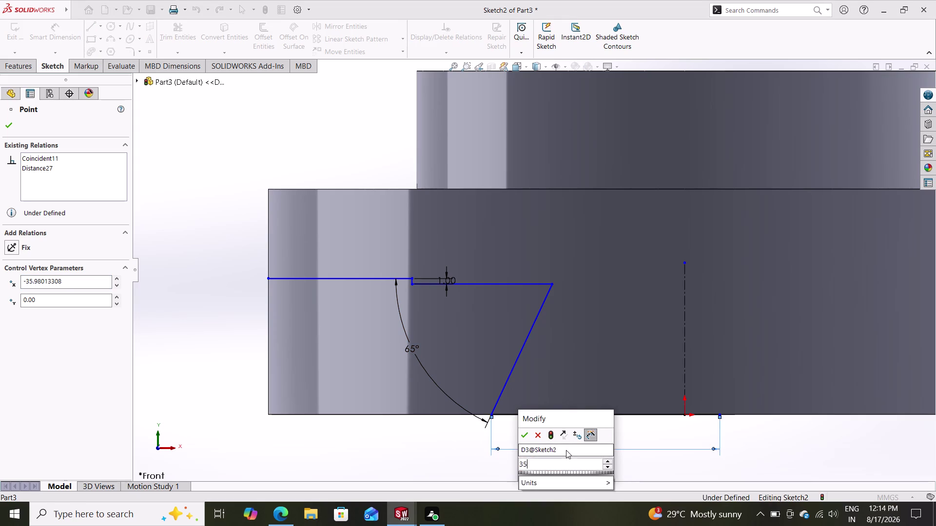
key(Return)
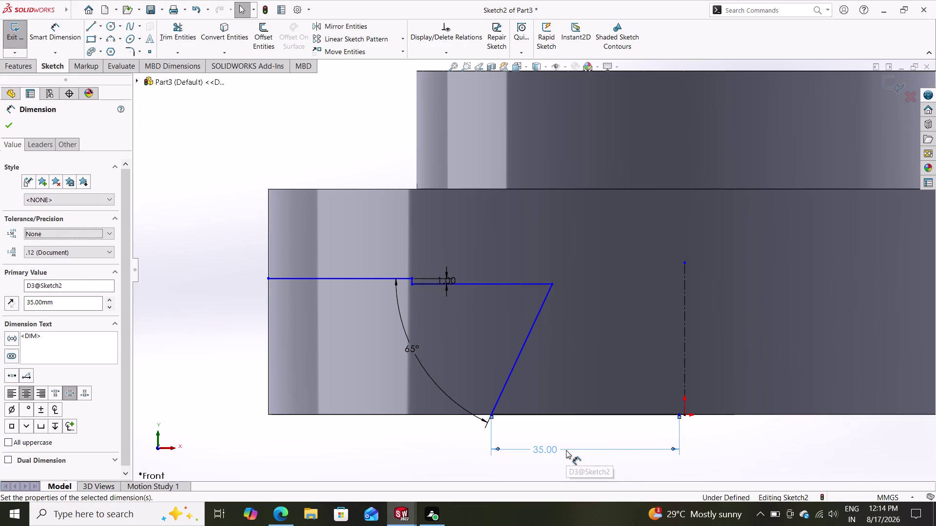
key(Escape)
click(579, 455)
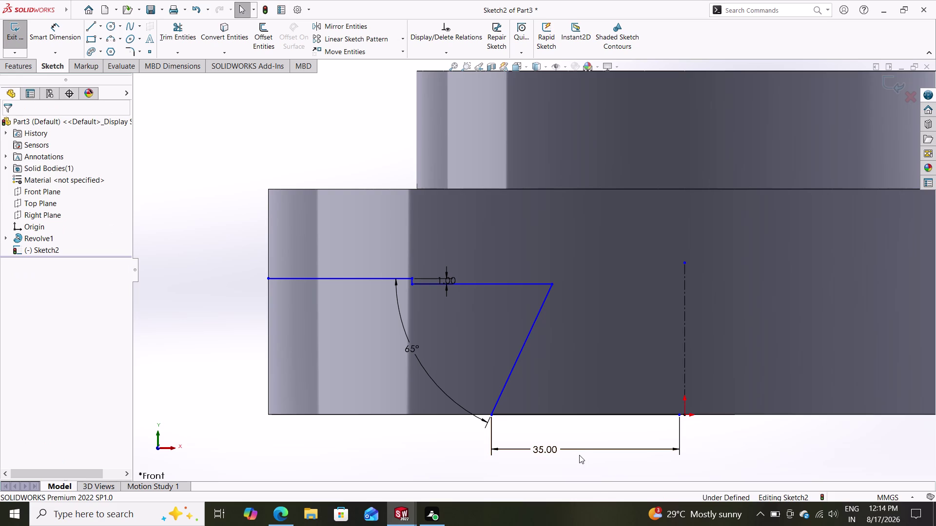
click(584, 450)
key(Delete)
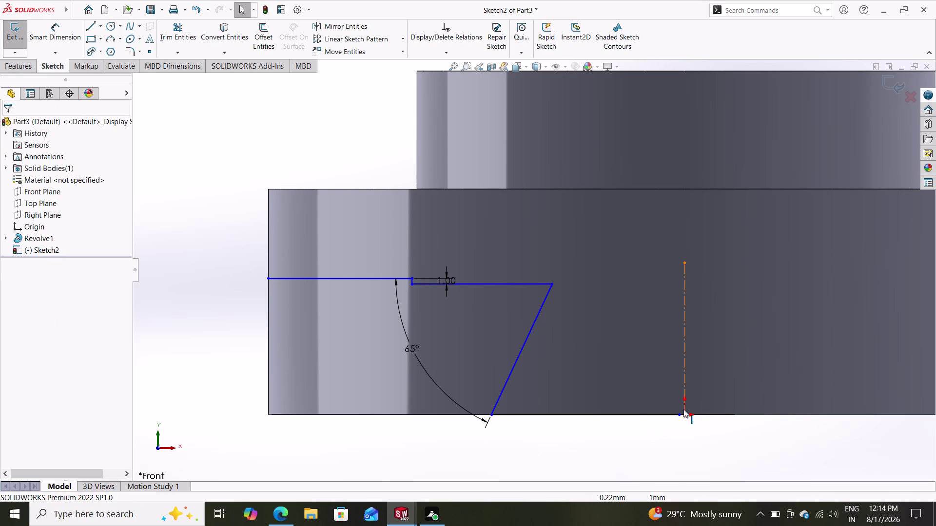
Add a 35 mm dimension from the origin to the slanted line's lower endpoint.
scroll(down, 3)
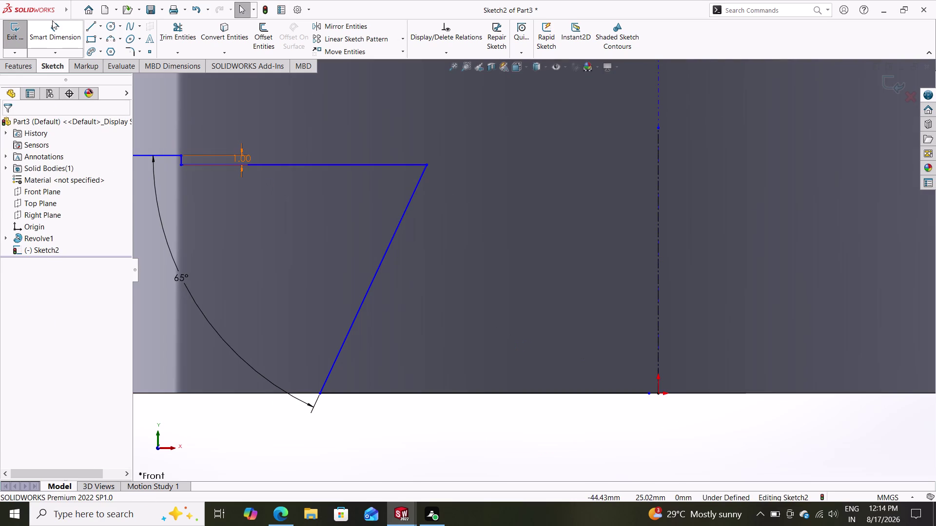
click(45, 31)
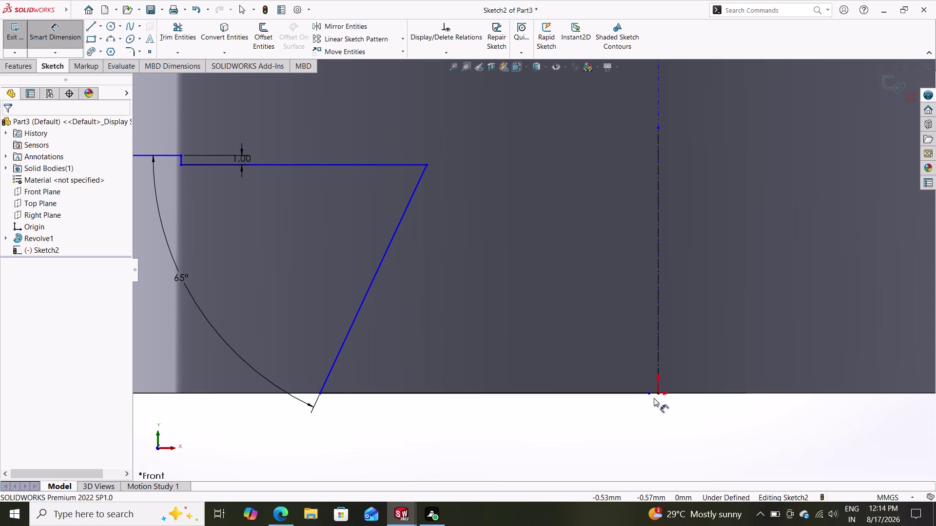
click(659, 393)
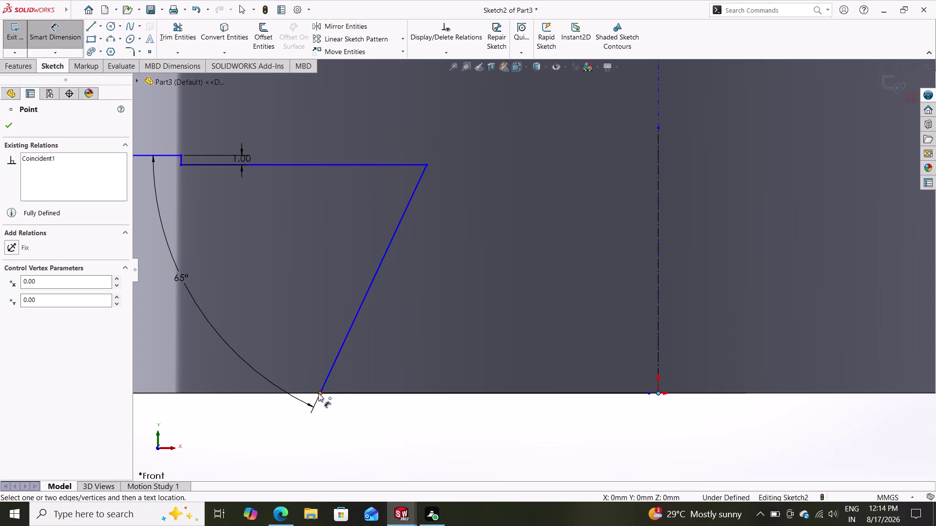
click(319, 394)
click(484, 450)
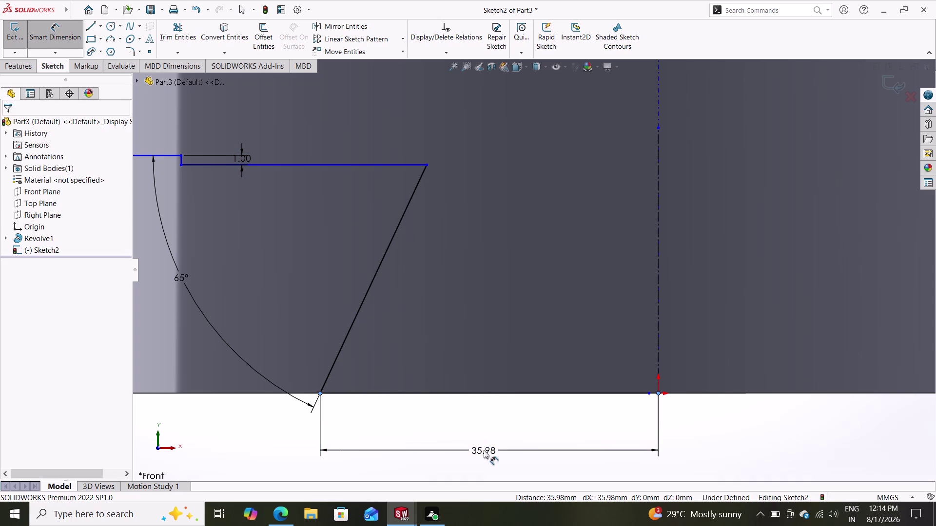
text(3)
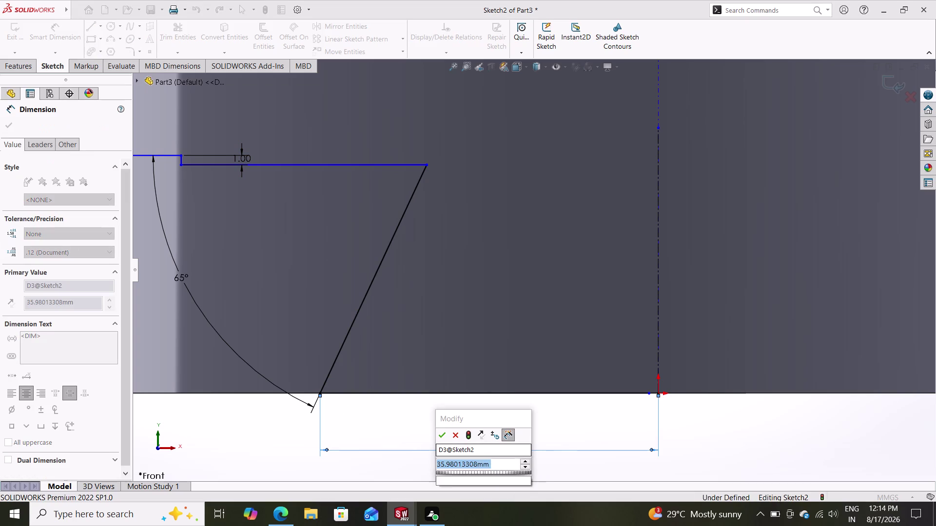
text(5)
key(Return)
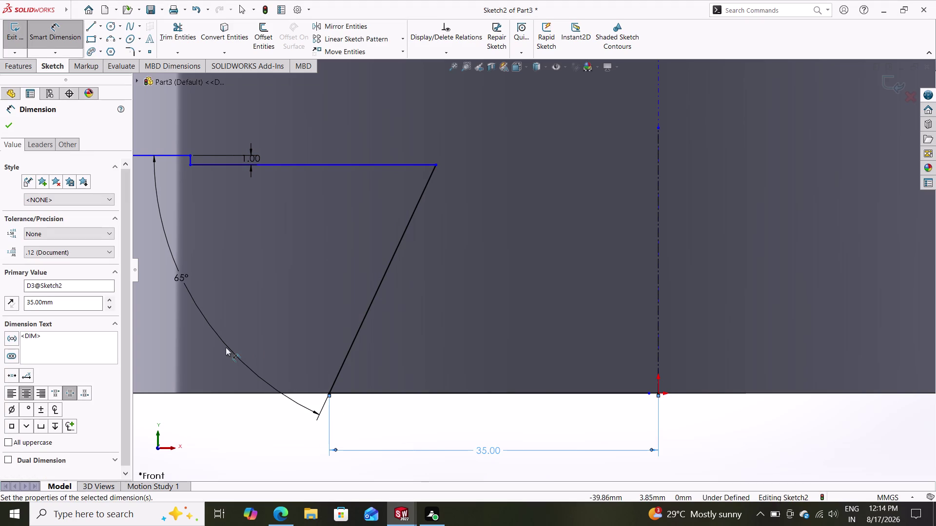
click(4, 124)
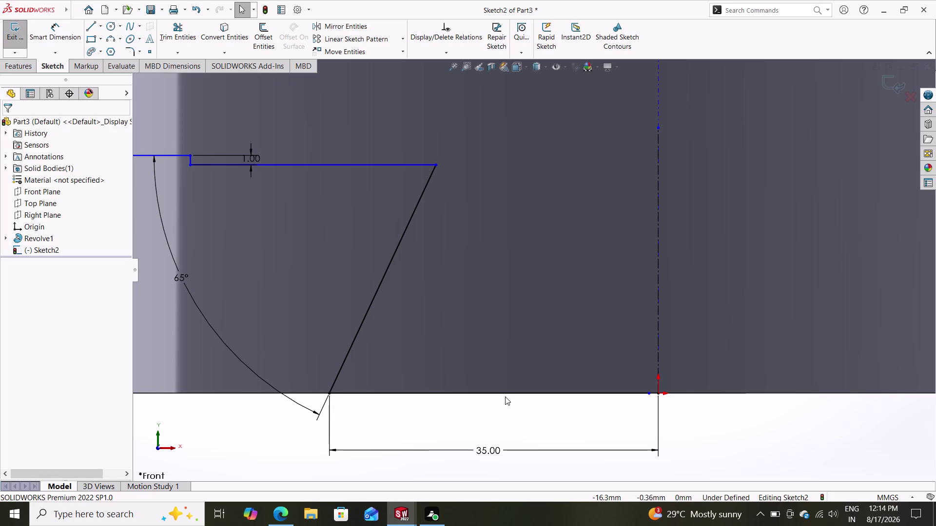
click(505, 396)
key(Delete)
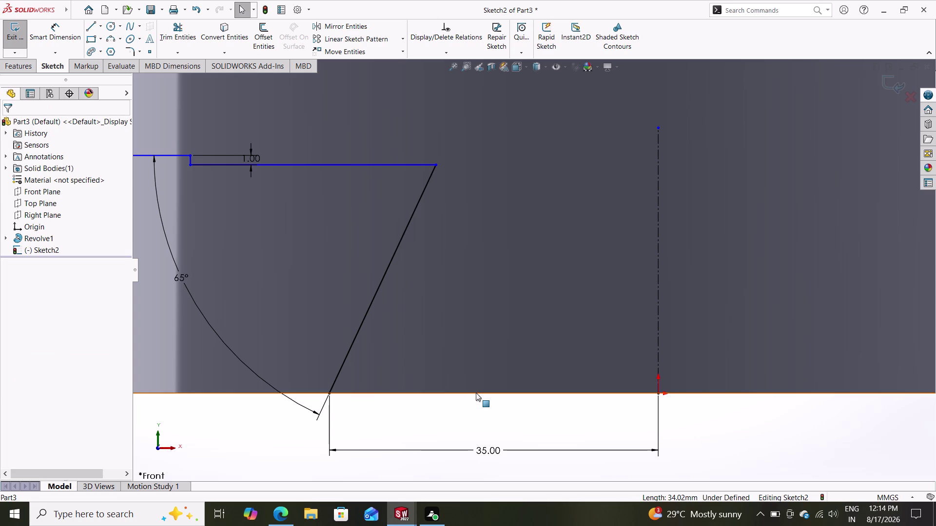
scroll(down, 3)
scroll(up, 3)
scroll(up, 3)
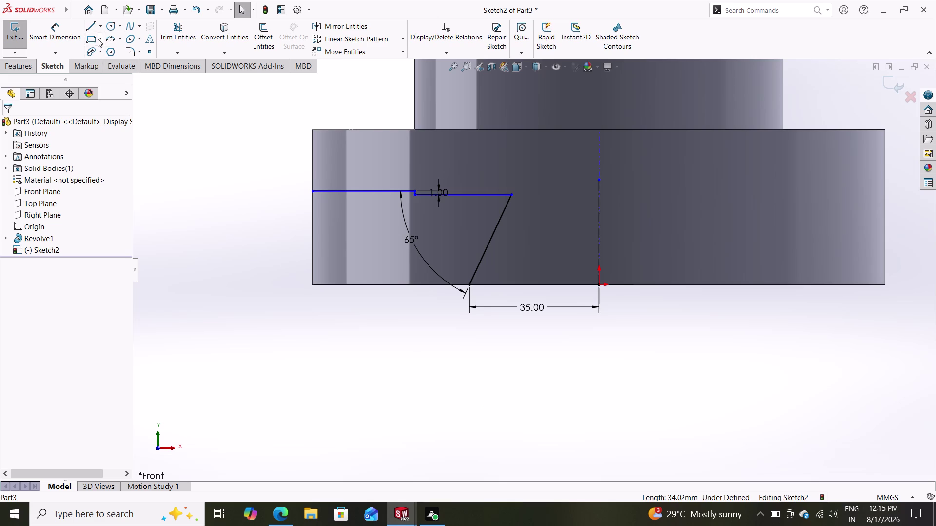
Dimension the top line's left end 22 mm above the slanted line's foot.
click(65, 28)
click(313, 192)
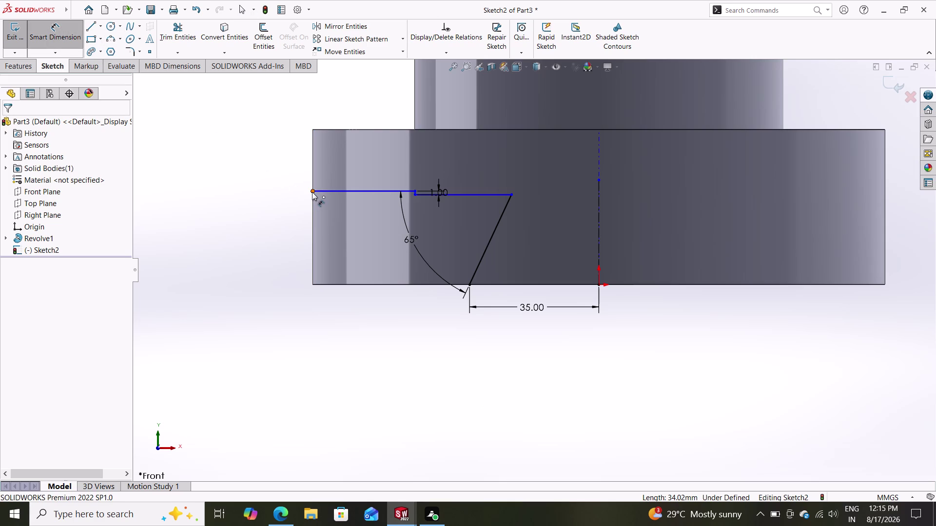
click(467, 284)
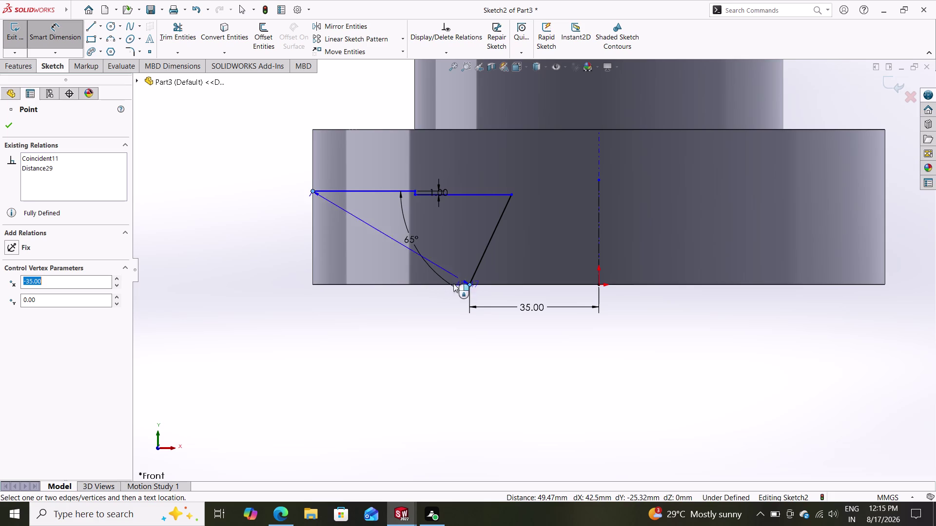
click(249, 218)
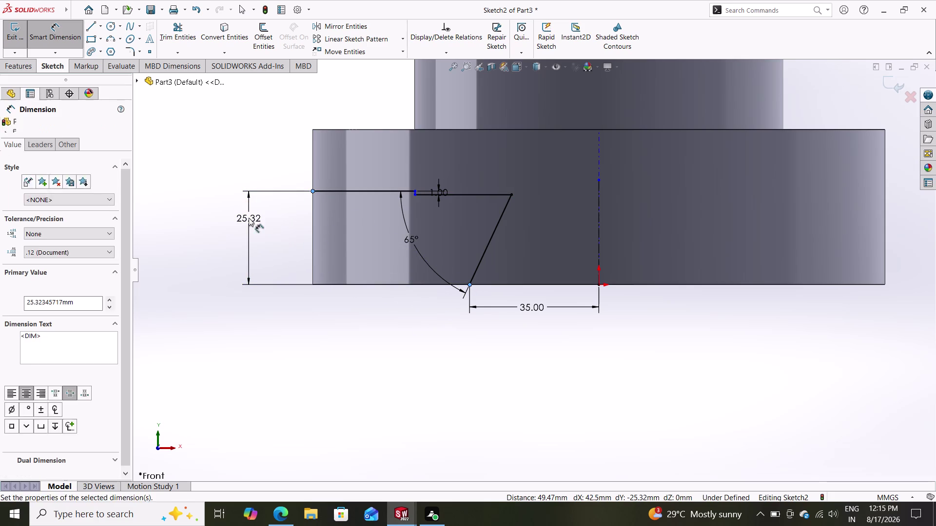
text(22)
key(Return)
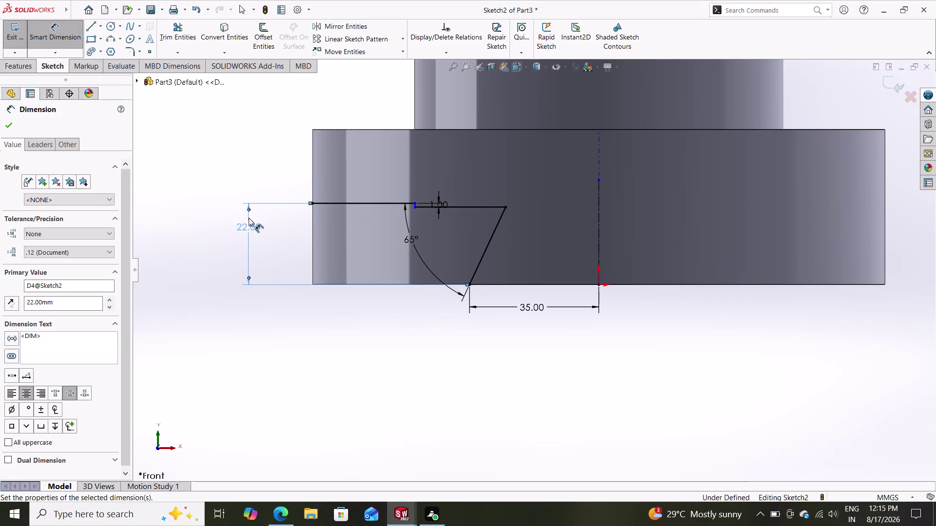
click(14, 127)
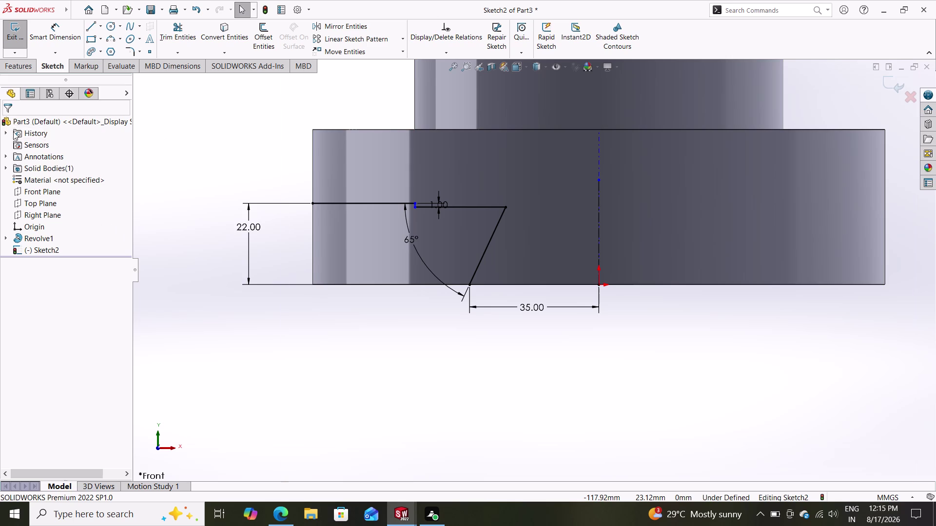
click(91, 24)
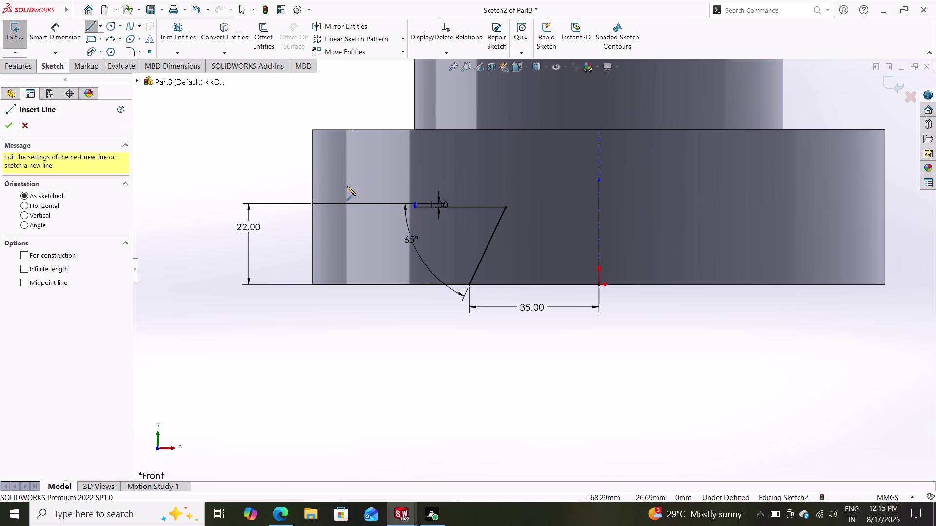
Draw a horizontal line from the slanted line's foot to near the origin.
click(469, 284)
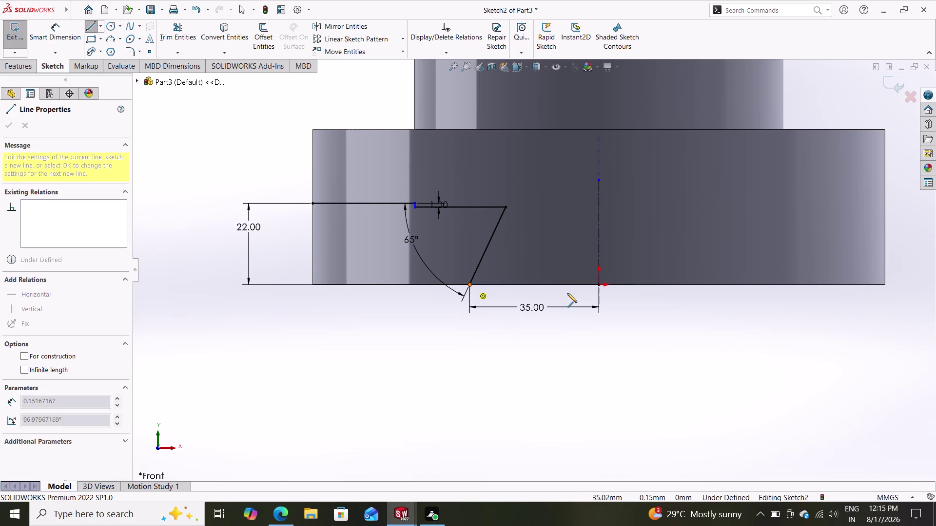
click(598, 283)
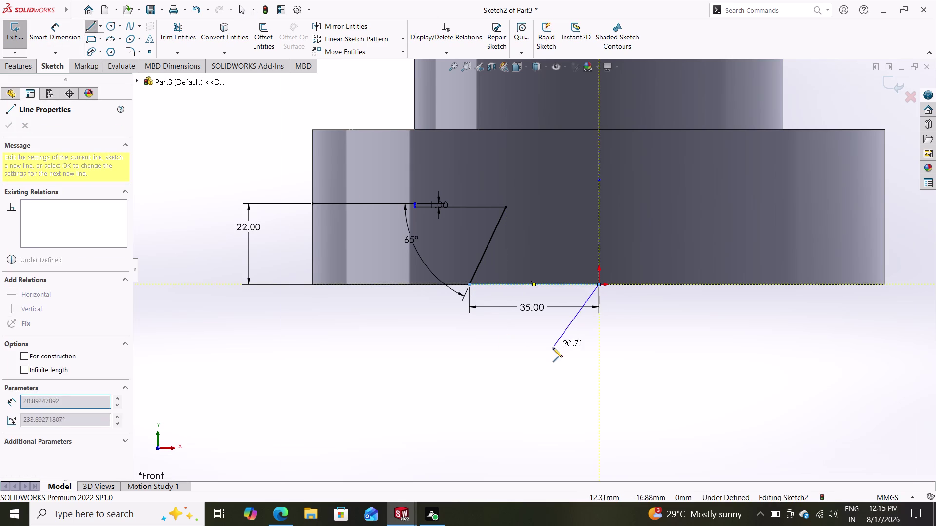
key(Escape)
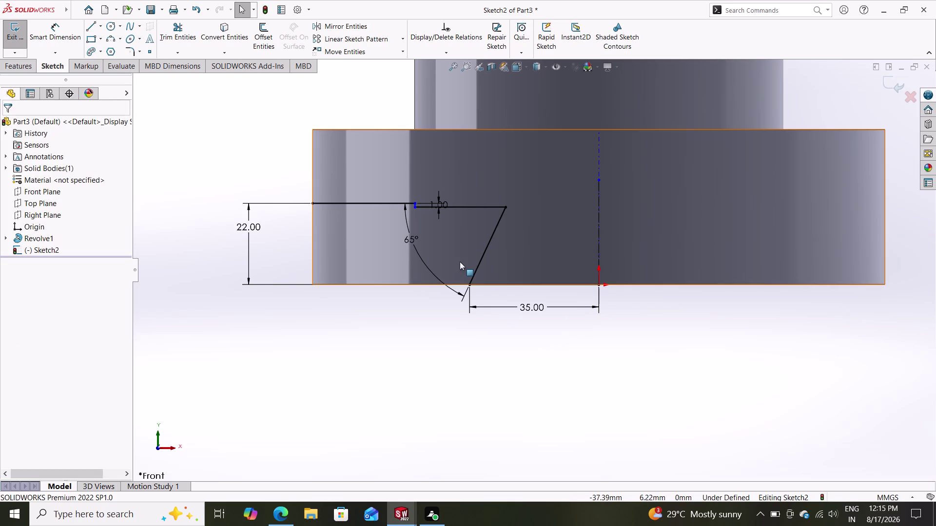
Mirror the left notch lines about the vertical centerline.
click(346, 26)
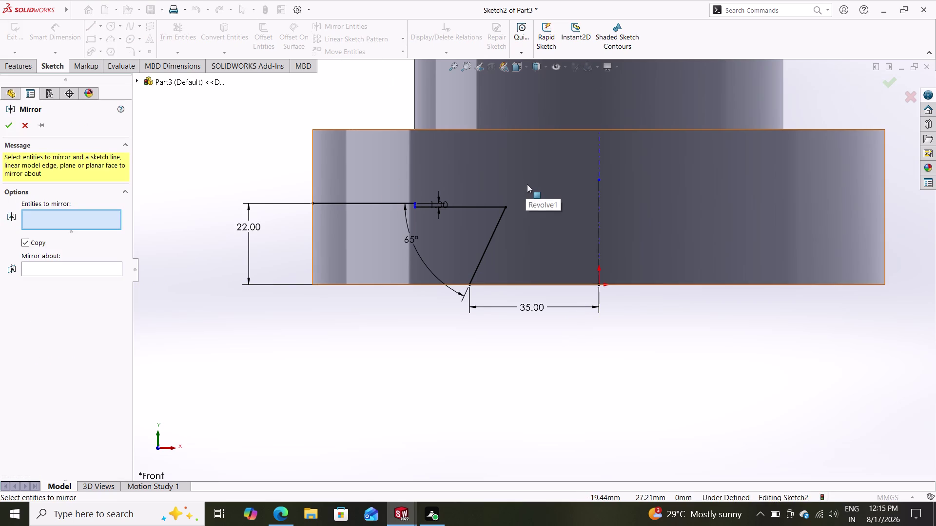
drag(527, 184, 351, 238)
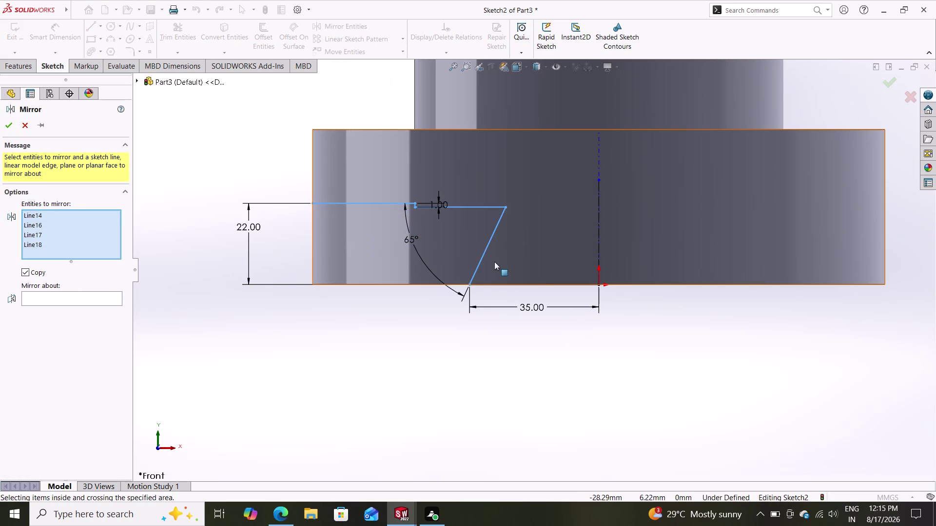
drag(532, 271, 510, 292)
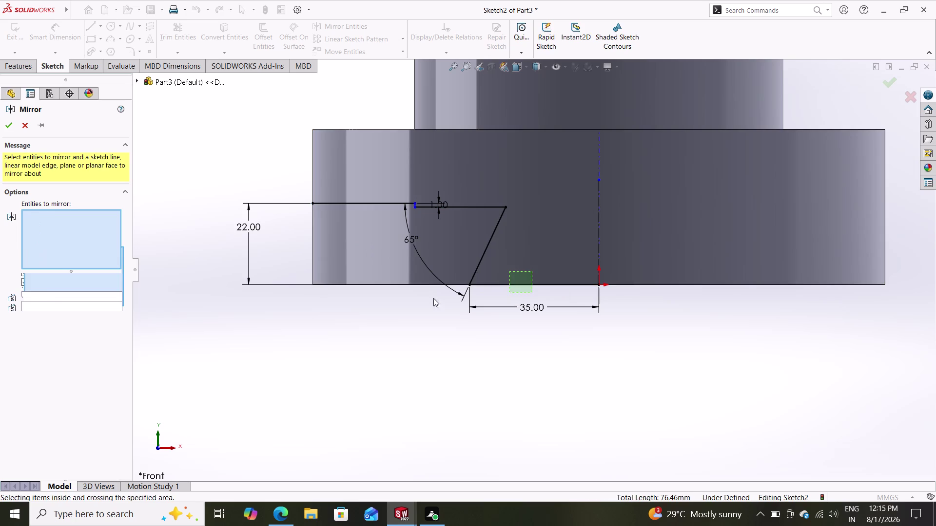
click(54, 304)
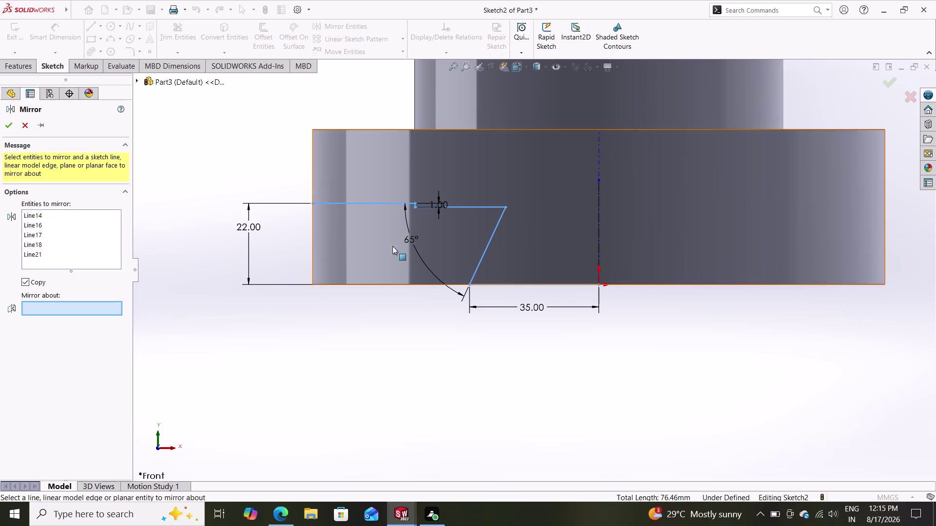
click(598, 200)
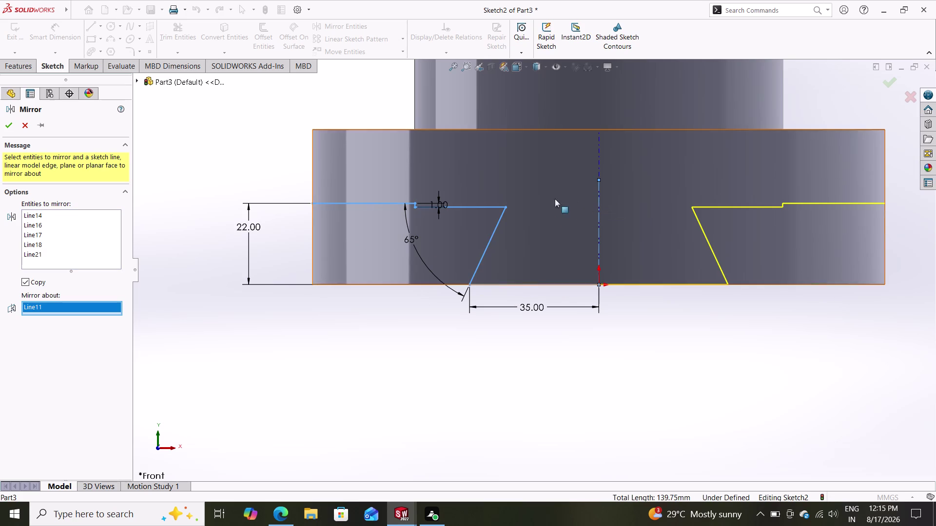
click(11, 124)
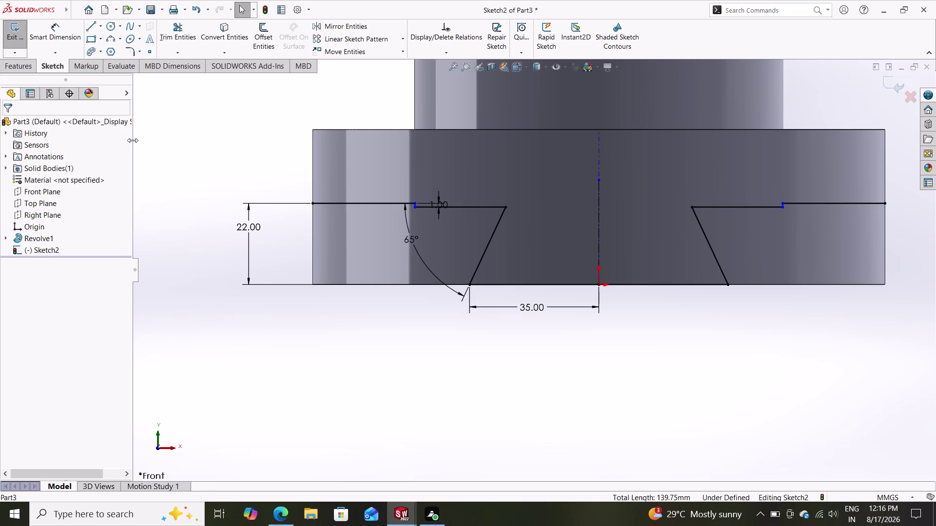
Draw lines from both profile ends up to the top corners and across the top edge.
click(91, 22)
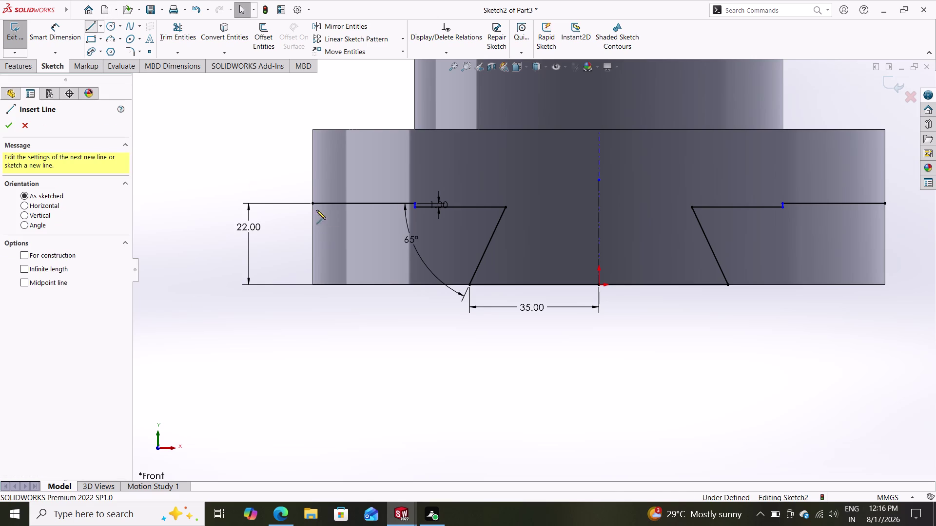
click(311, 200)
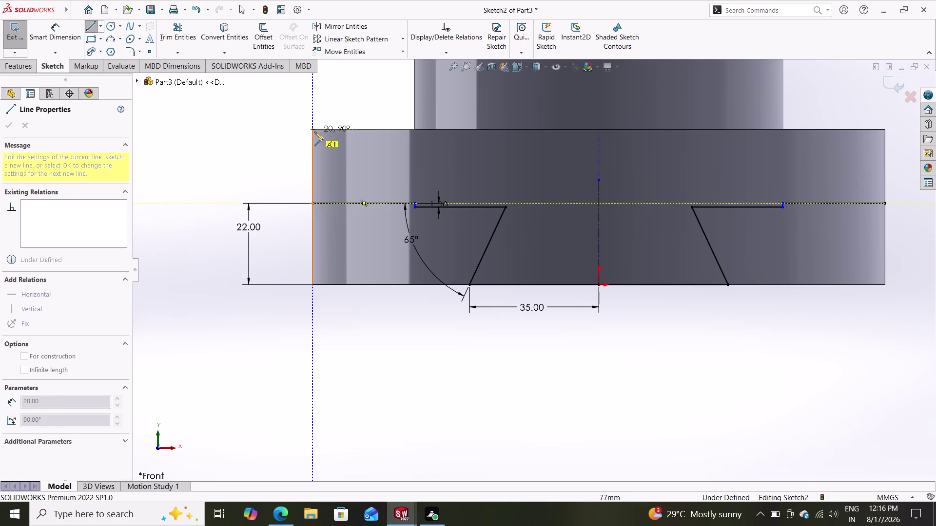
click(312, 127)
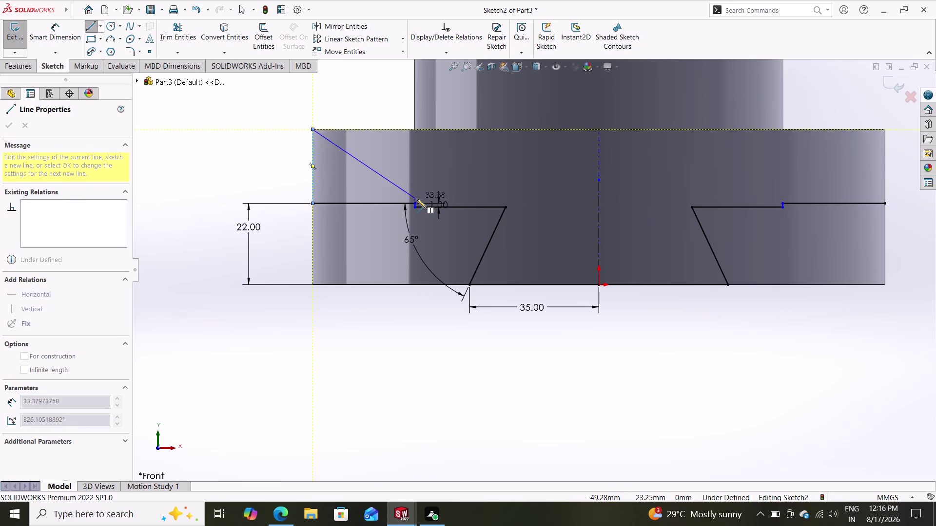
double_click(278, 165)
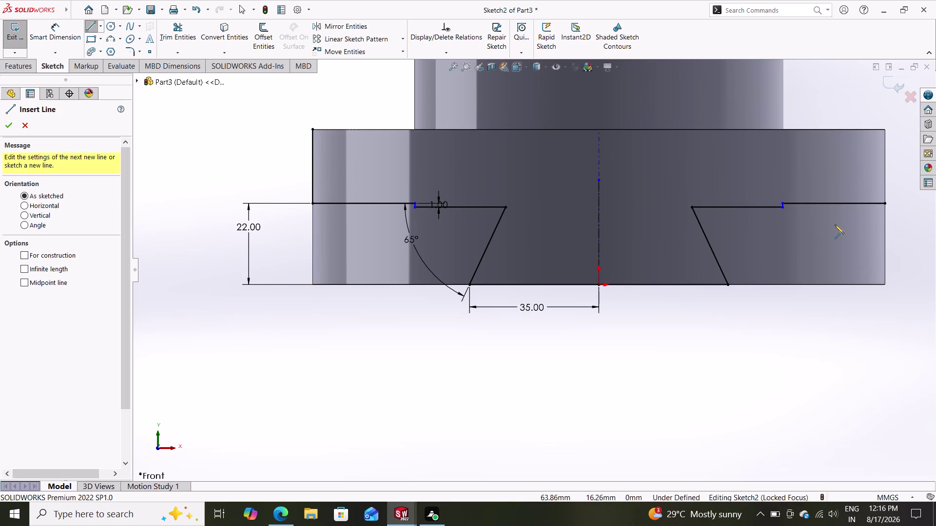
click(885, 203)
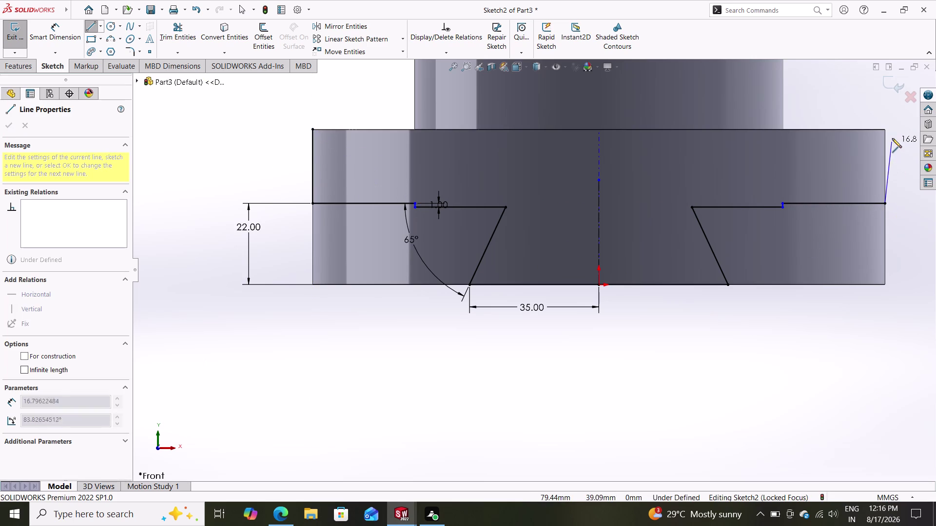
click(886, 130)
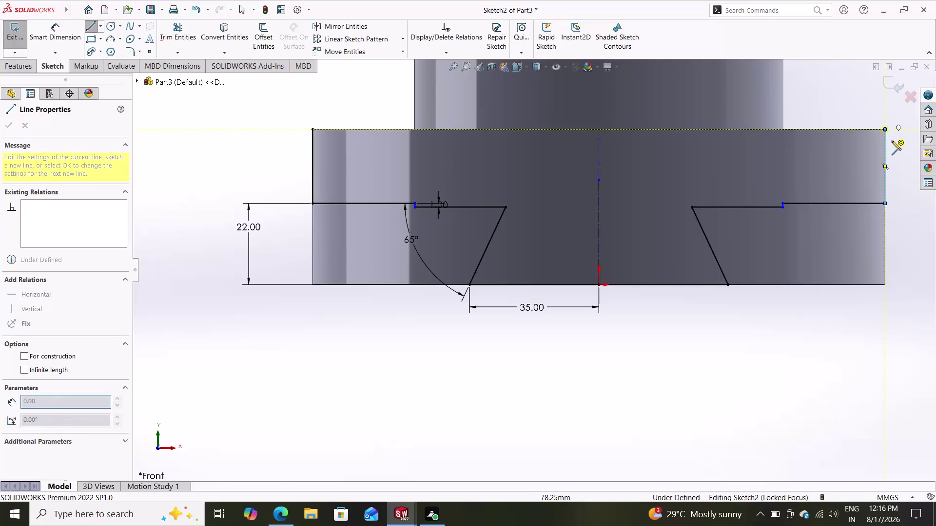
double_click(902, 177)
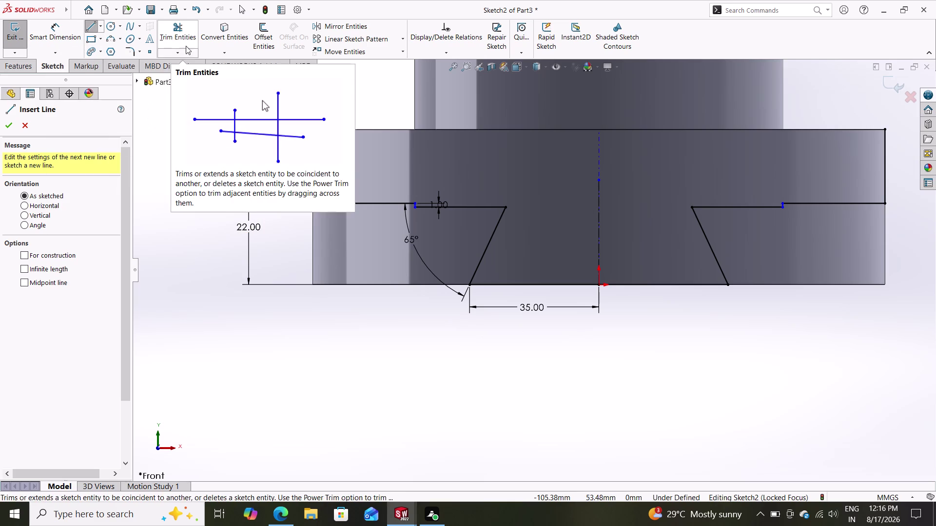
click(17, 67)
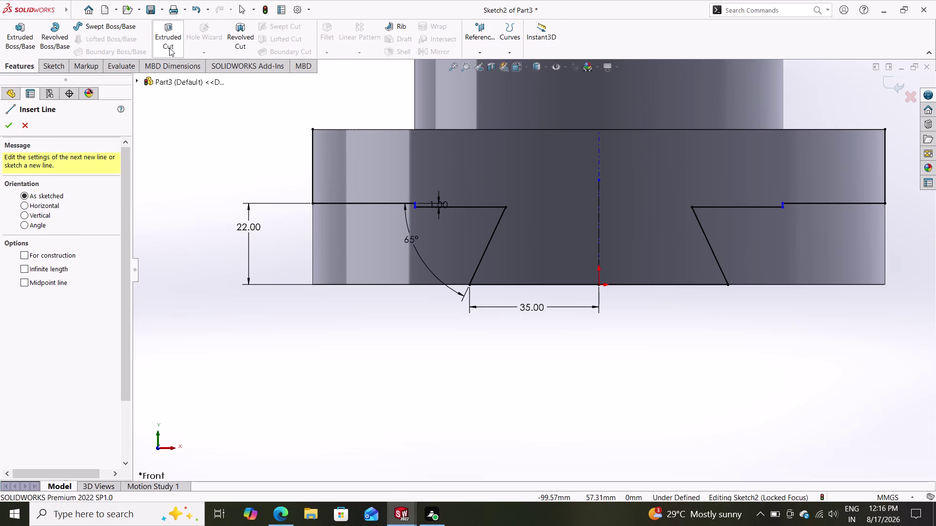
click(165, 33)
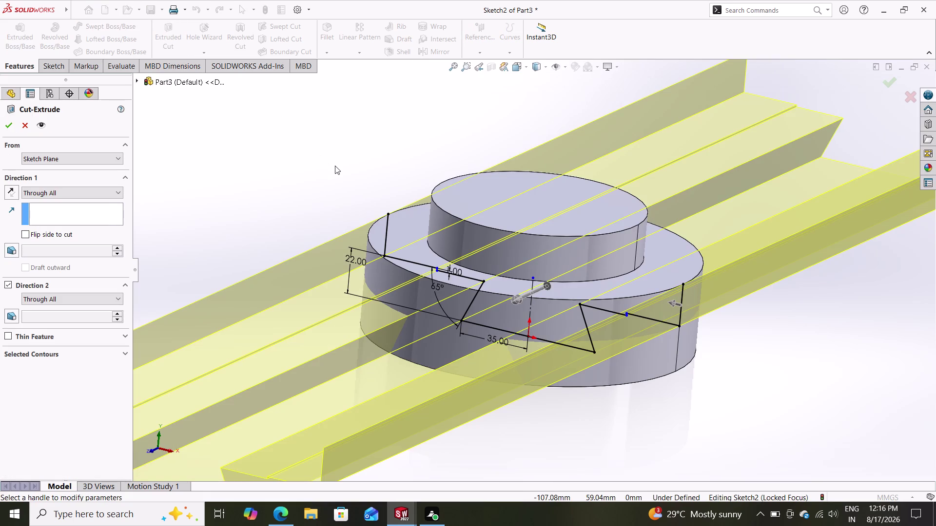
click(5, 122)
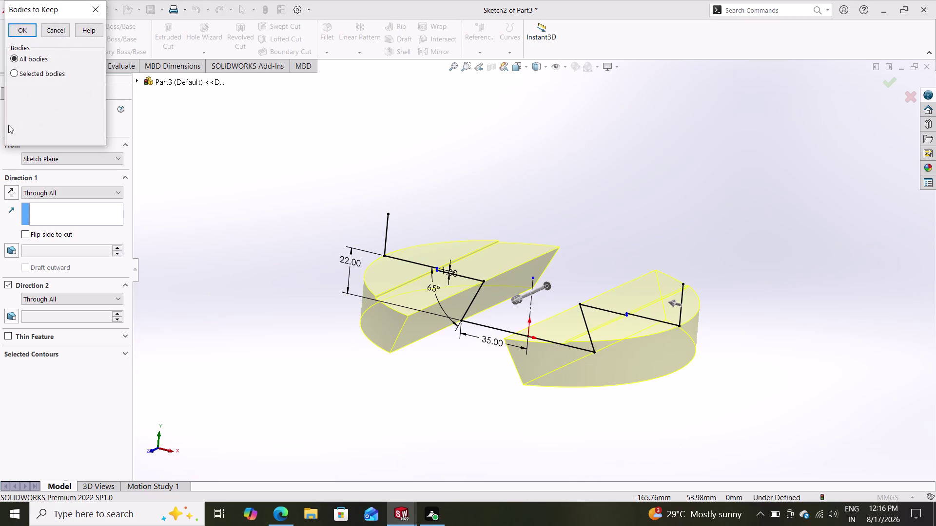
key(ctrl+z)
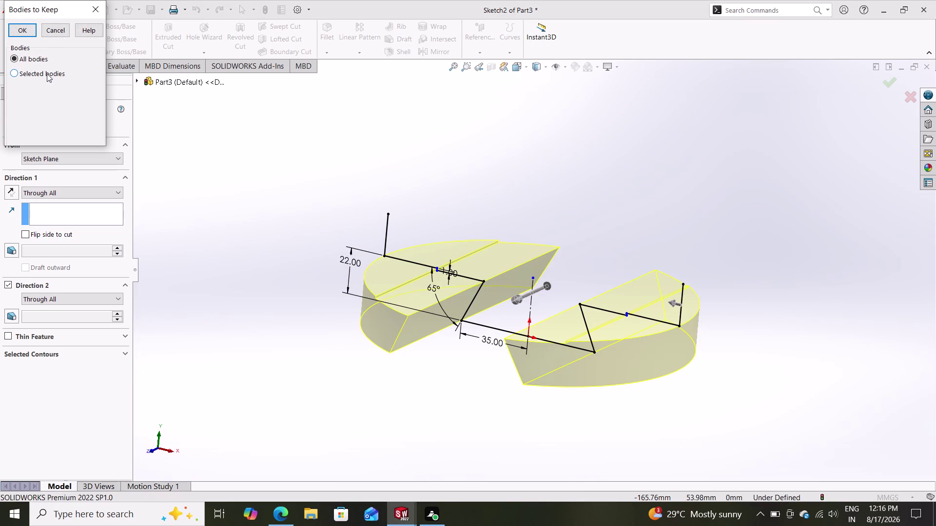
click(47, 74)
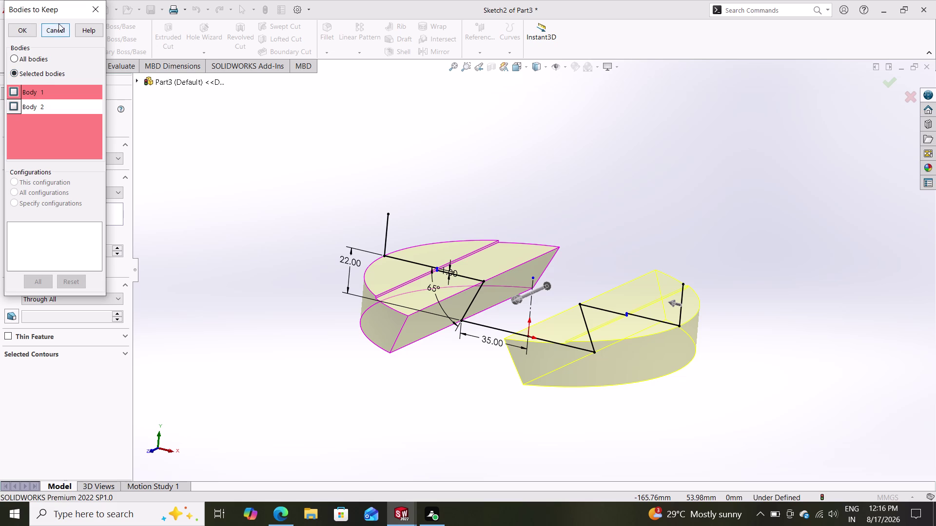
click(58, 24)
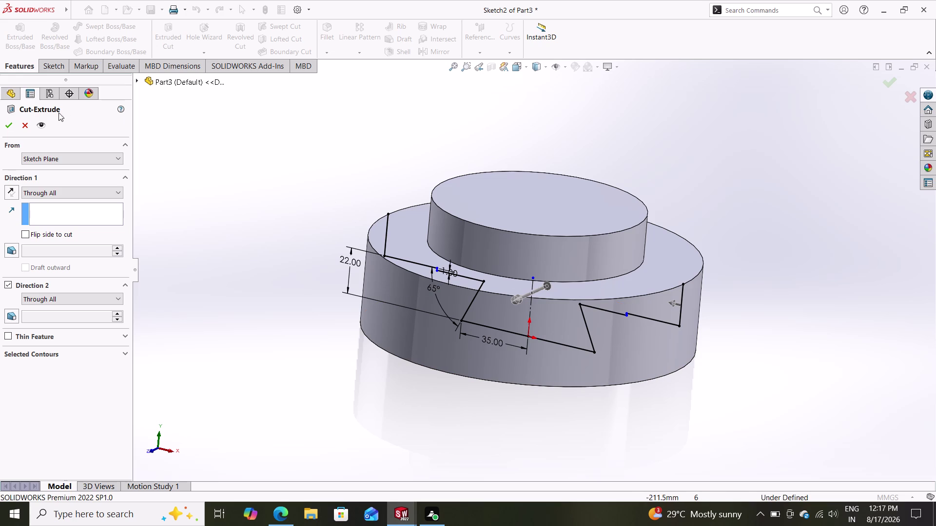
click(28, 122)
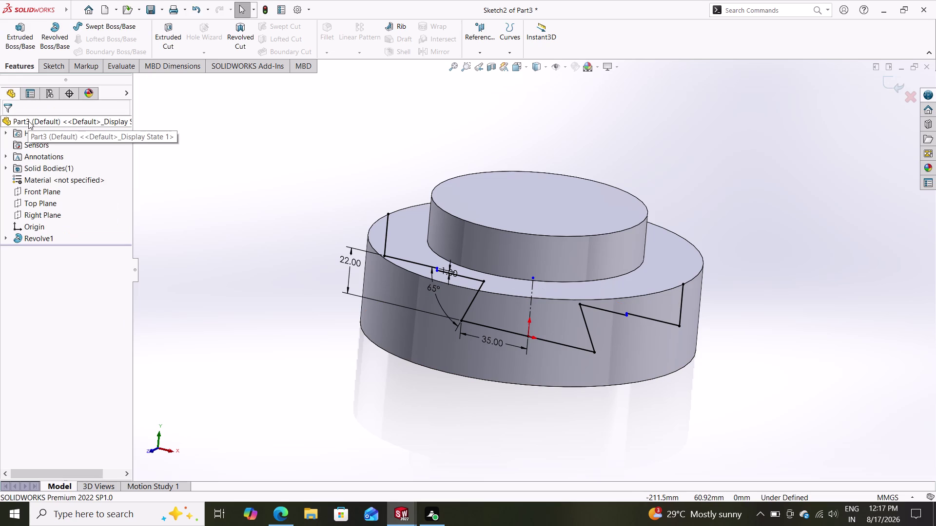
key(ctrl+z)
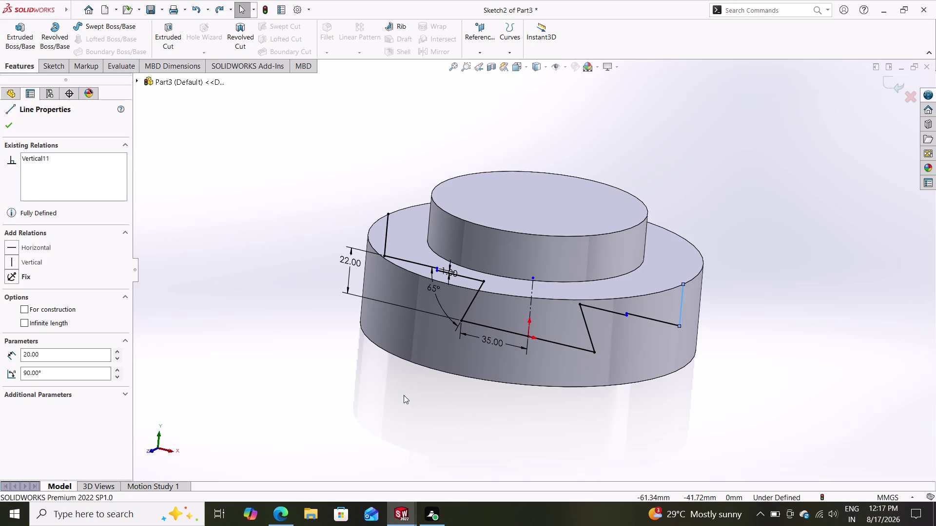
click(440, 351)
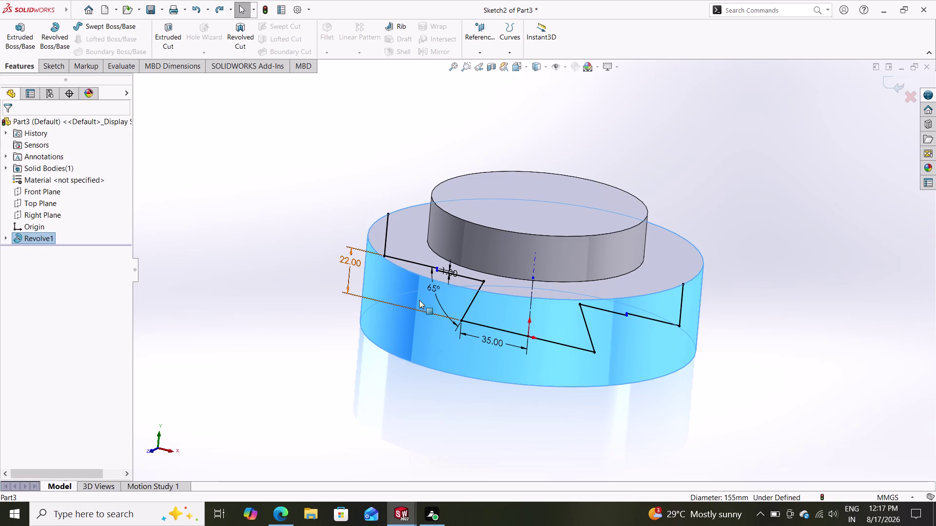
click(892, 82)
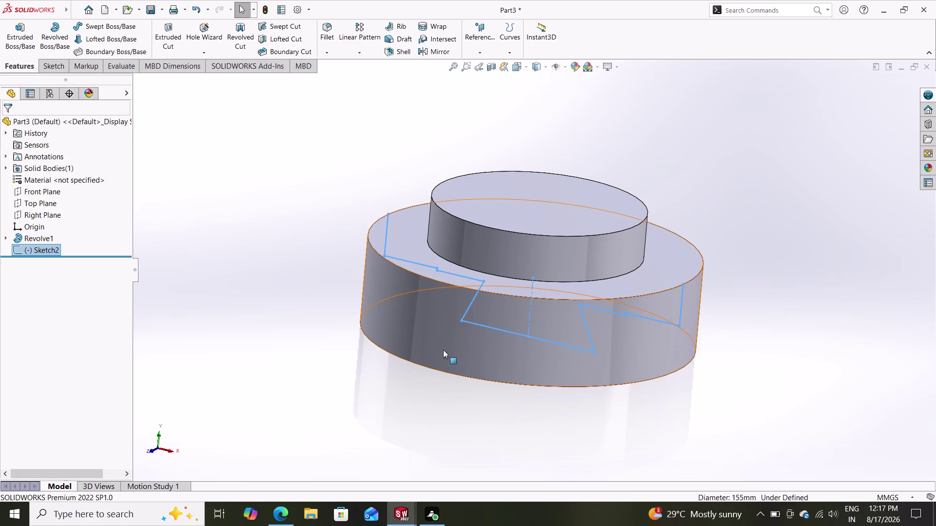
click(442, 350)
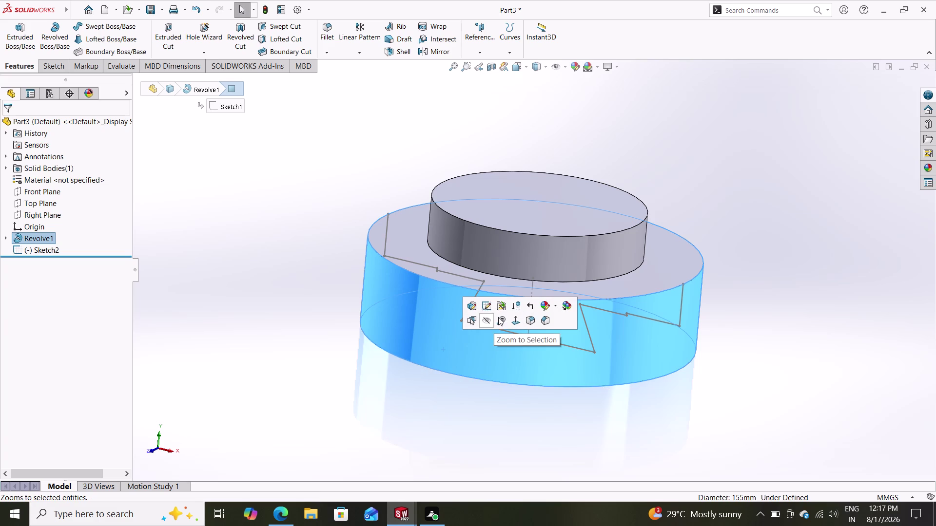
click(510, 321)
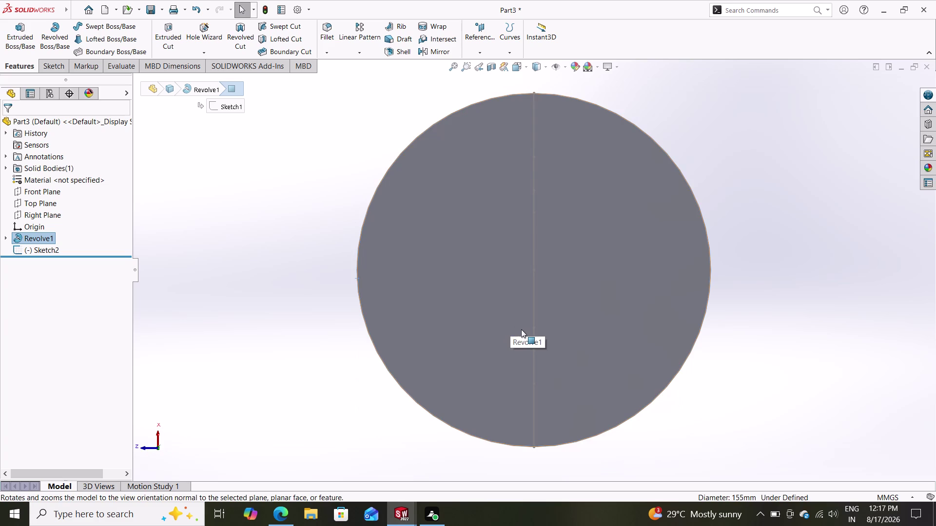
key(ctrl+z)
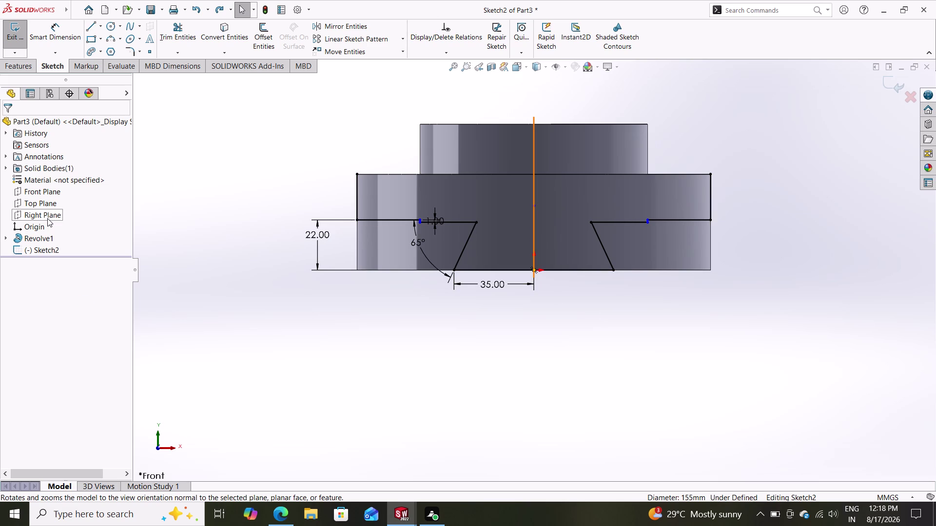
Exit the notch sketch and view the revolved body's face straight on.
click(49, 187)
click(60, 173)
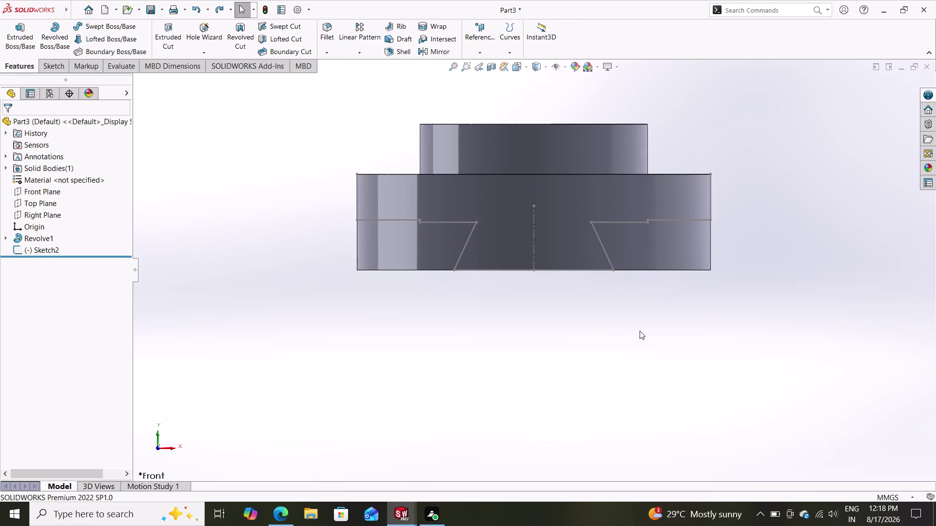
click(513, 241)
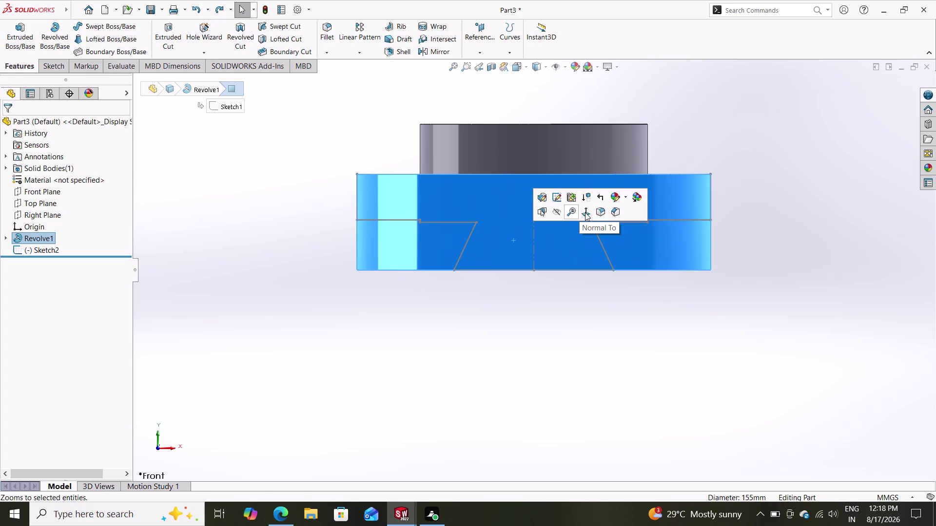
drag(515, 284, 505, 291)
click(437, 246)
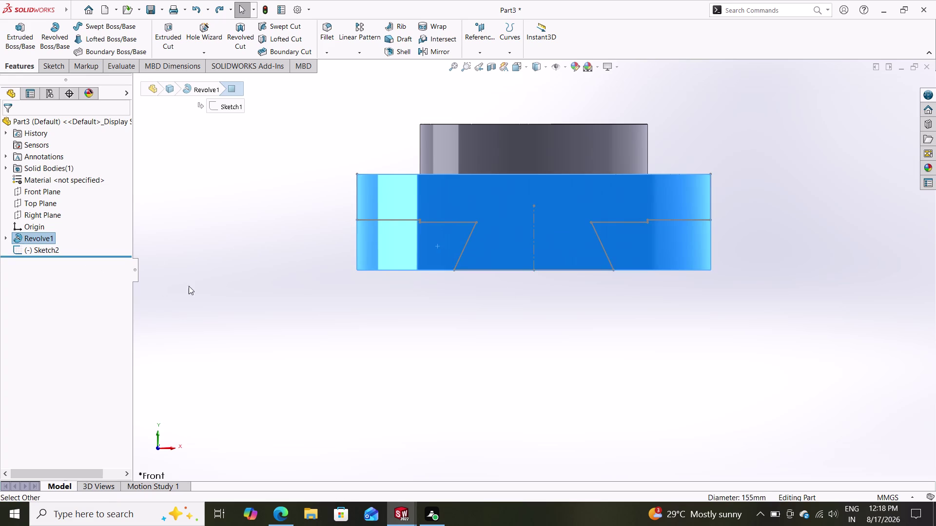
key(Escape)
key(Escape)
key(Escape)
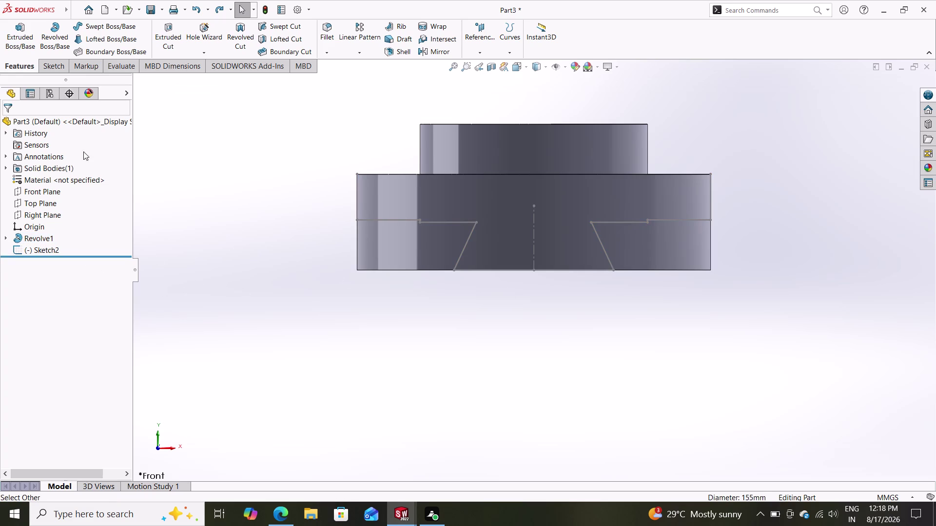
Begin a new sketch, make quick selections, then close its panel.
click(62, 67)
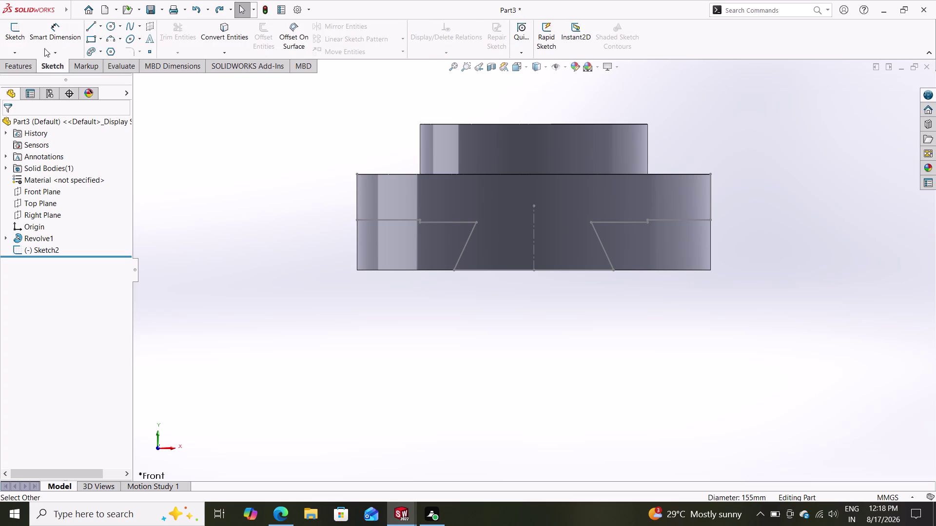
click(16, 31)
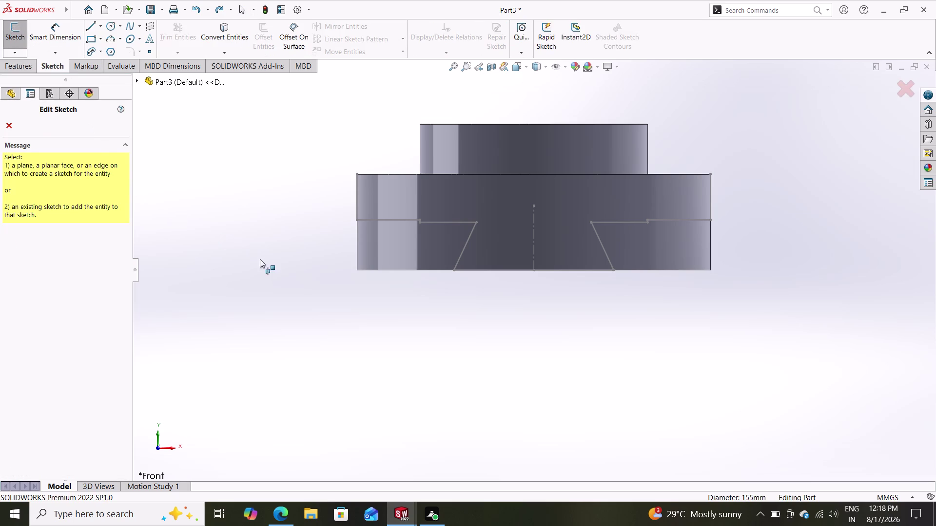
click(405, 254)
click(427, 237)
drag(449, 249, 500, 242)
click(501, 238)
drag(500, 237, 522, 241)
triple_click(523, 240)
click(12, 123)
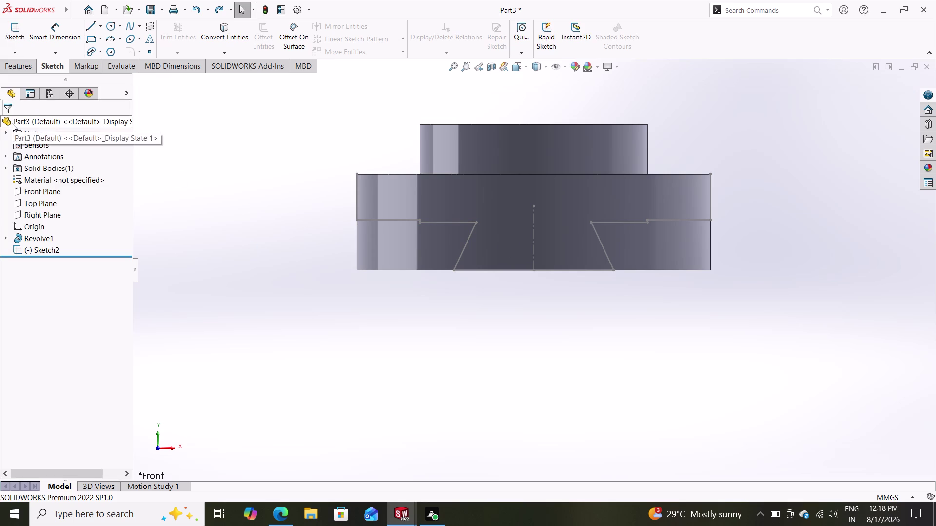
Open the revolve's base sketch for editing, then back out without changes.
click(504, 219)
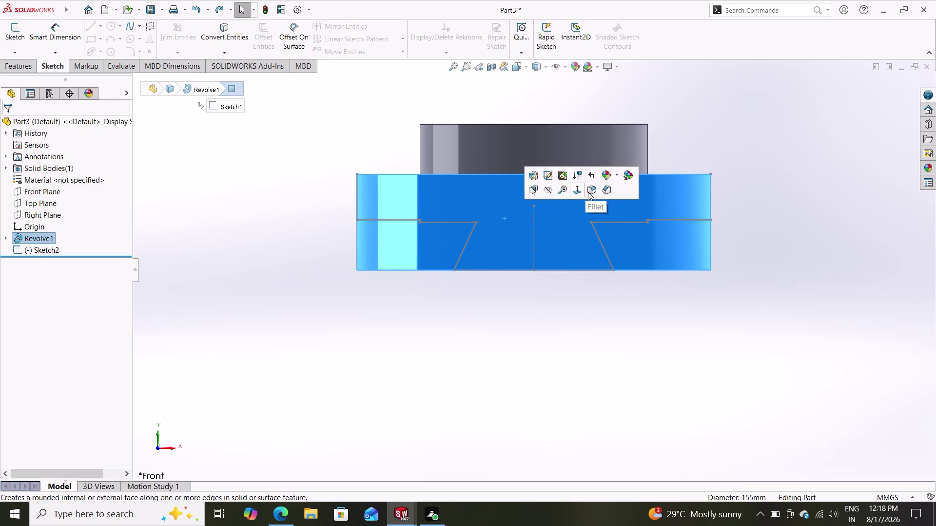
click(548, 181)
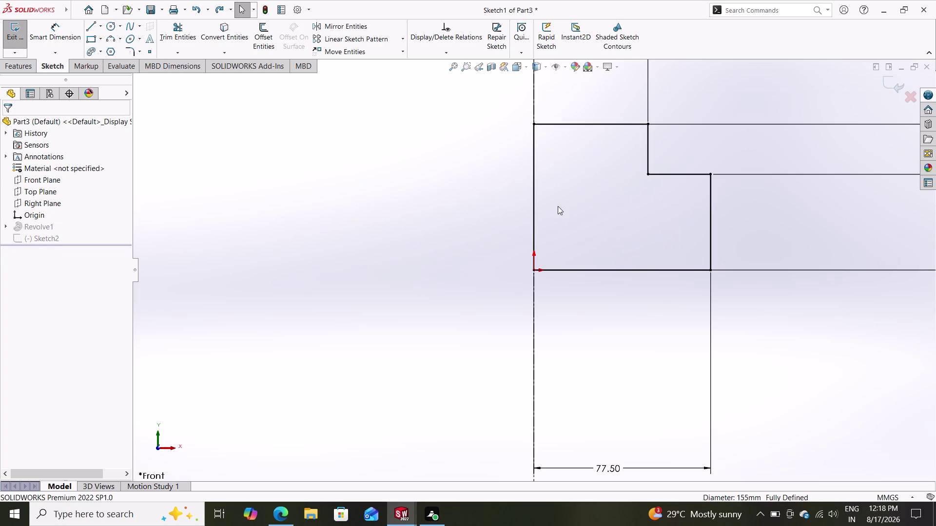
scroll(down, 3)
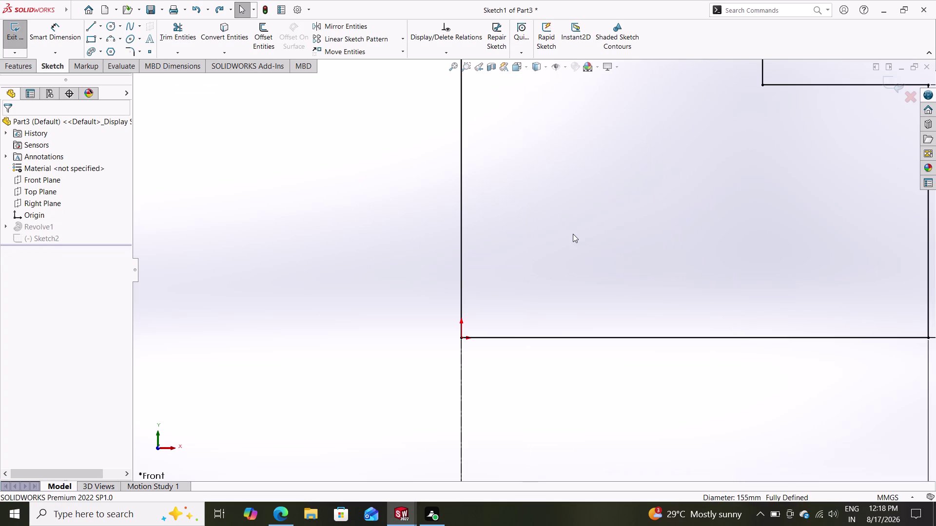
key(ctrl+z)
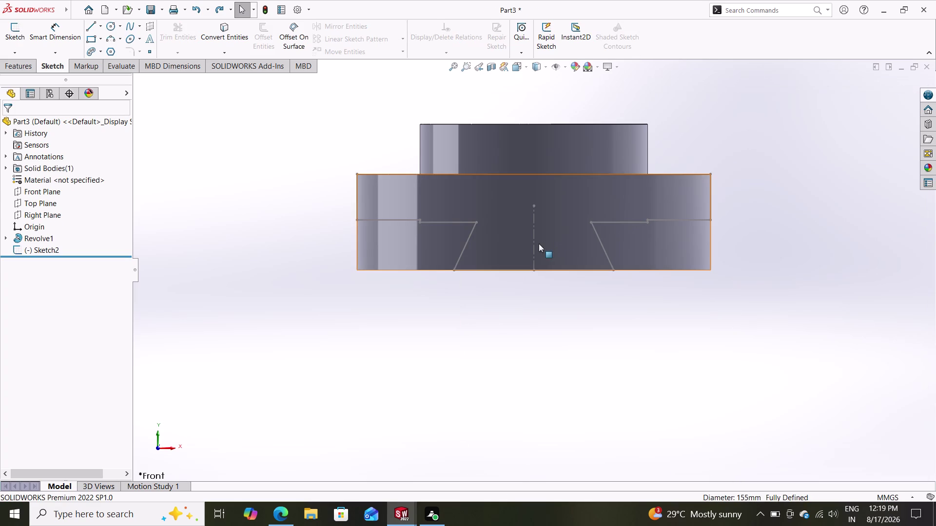
Select the slot sketch, view it face-on, and start an Extruded Cut from it.
click(532, 245)
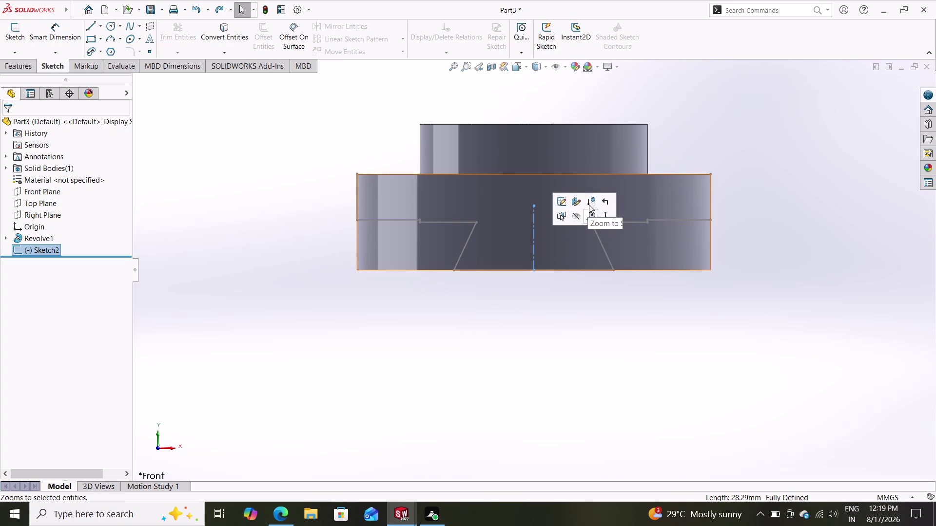
click(608, 216)
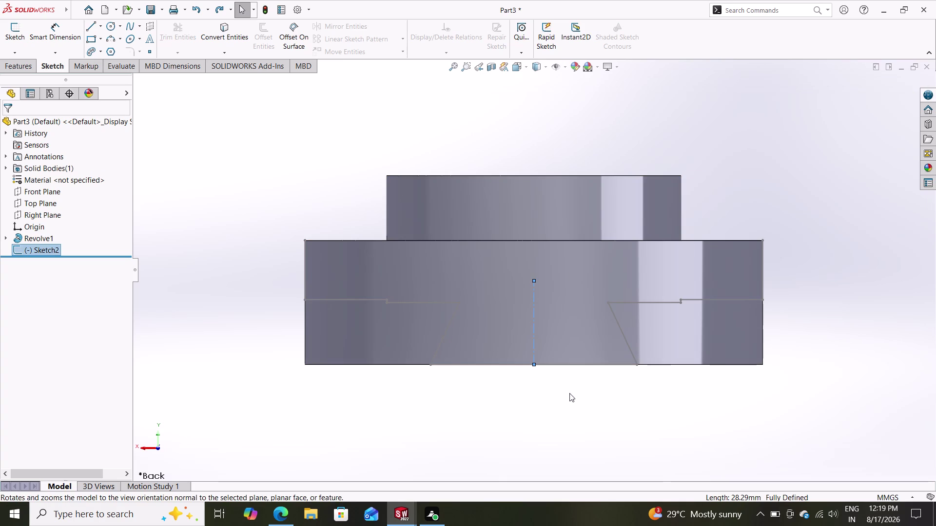
middle_drag(591, 389, 584, 389)
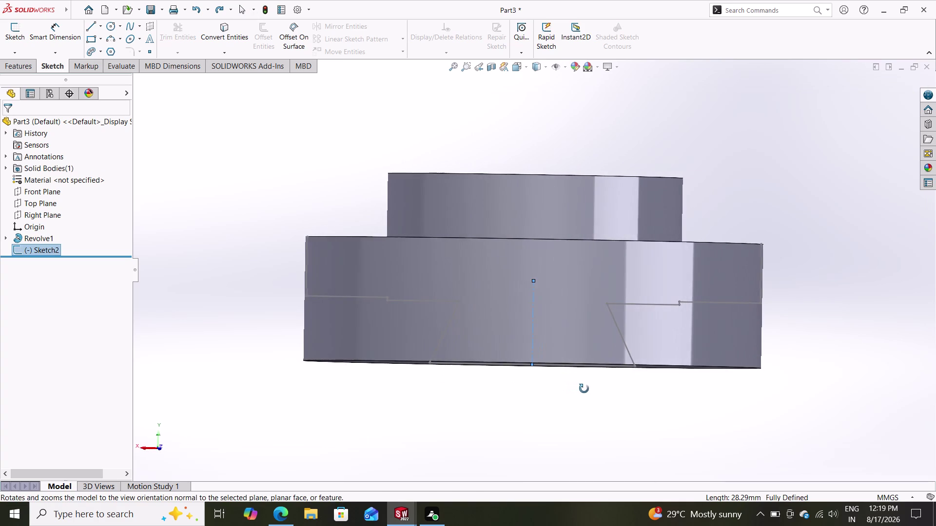
middle_drag(583, 389, 577, 408)
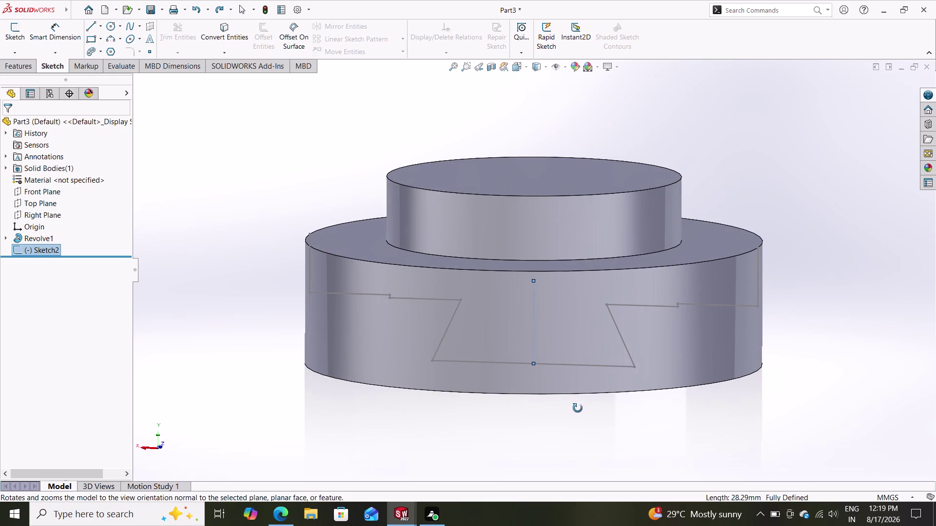
middle_drag(577, 409, 593, 405)
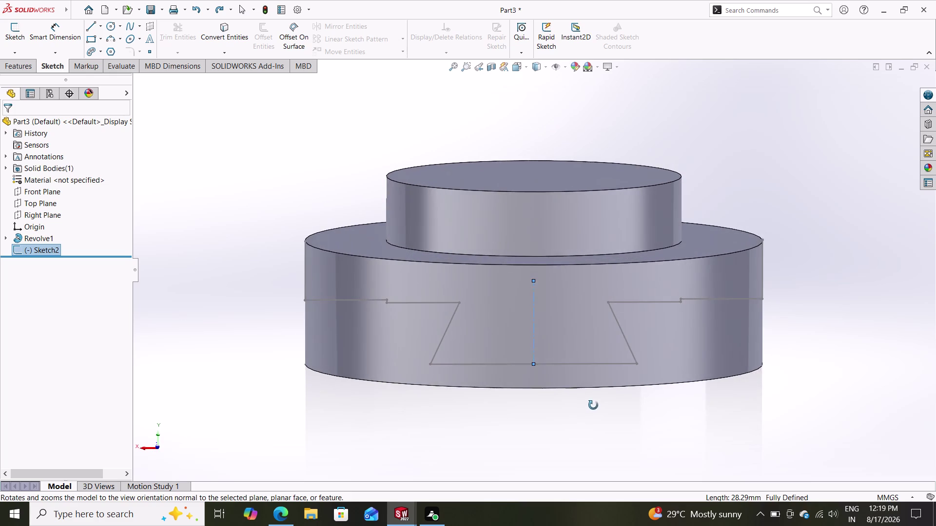
middle_drag(593, 405, 584, 406)
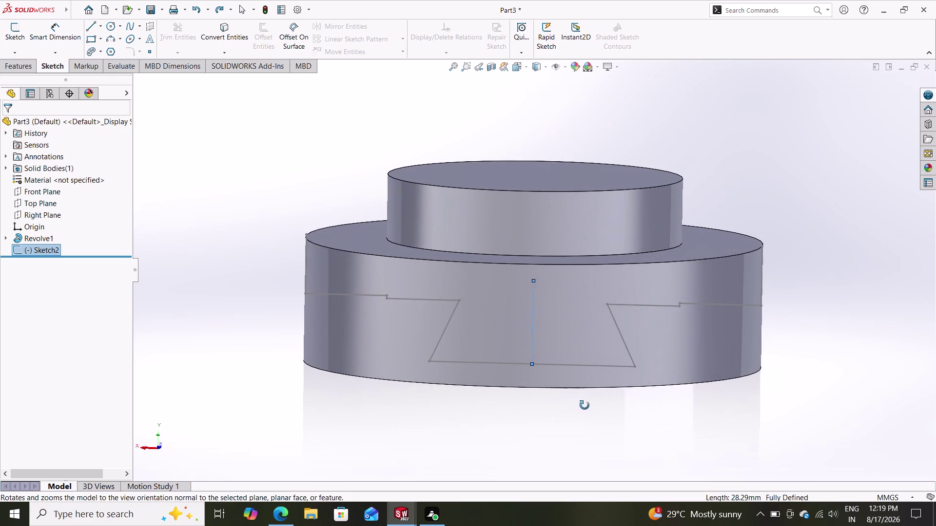
middle_drag(584, 405, 577, 401)
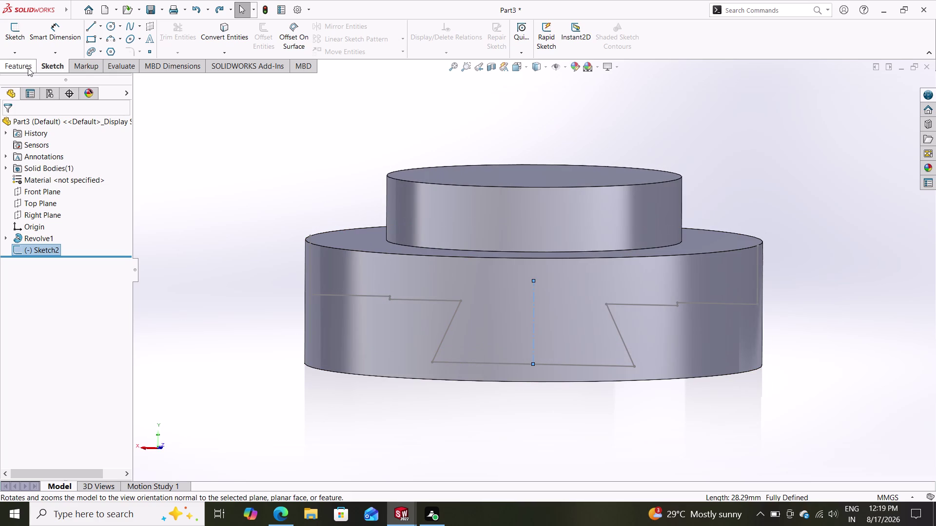
click(27, 67)
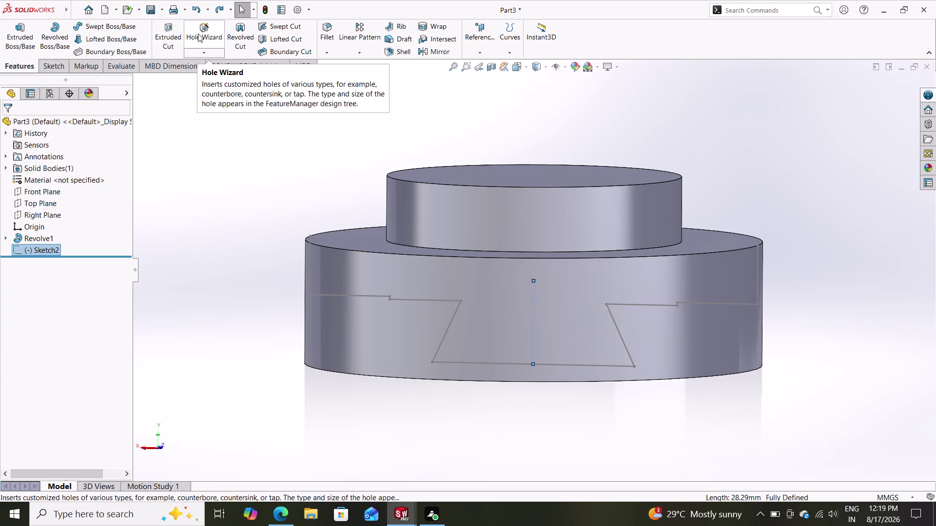
click(169, 34)
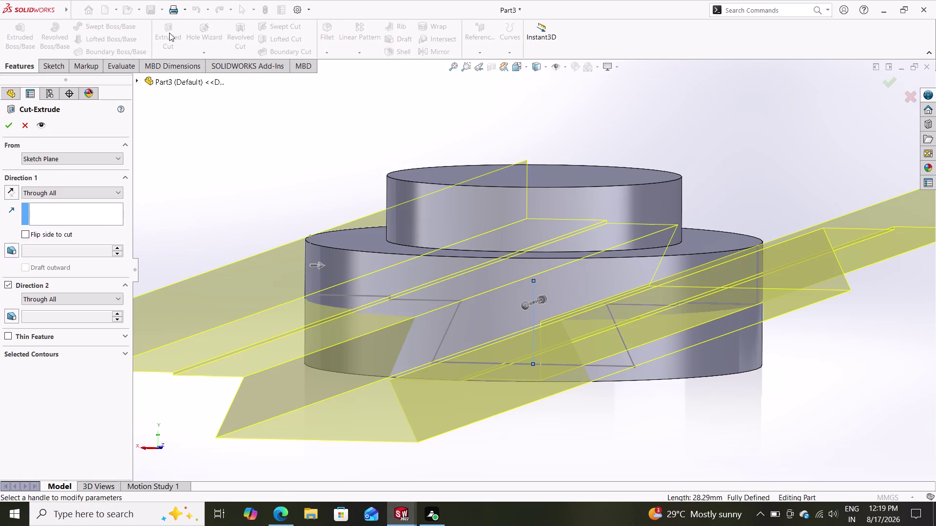
Set the cut's Direction 1 to Blind with a 20 mm depth.
click(54, 195)
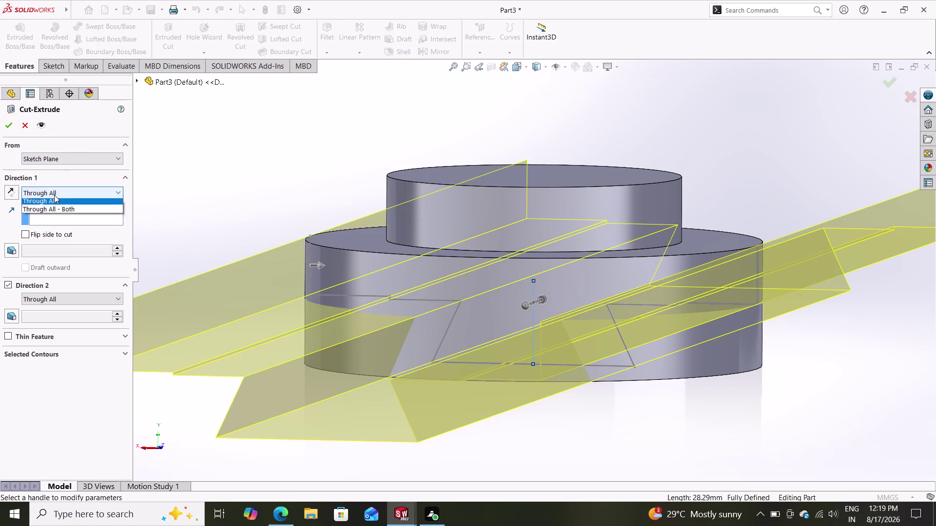
click(53, 201)
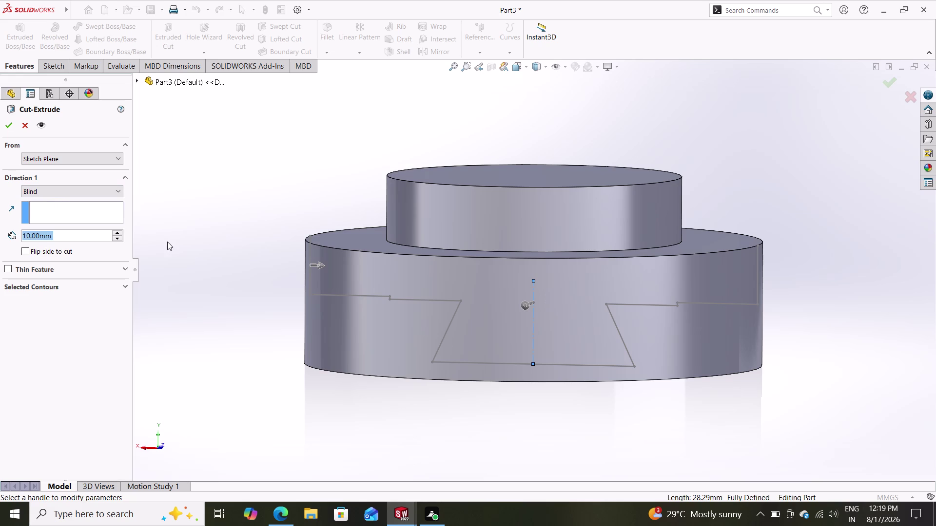
middle_drag(190, 258, 192, 277)
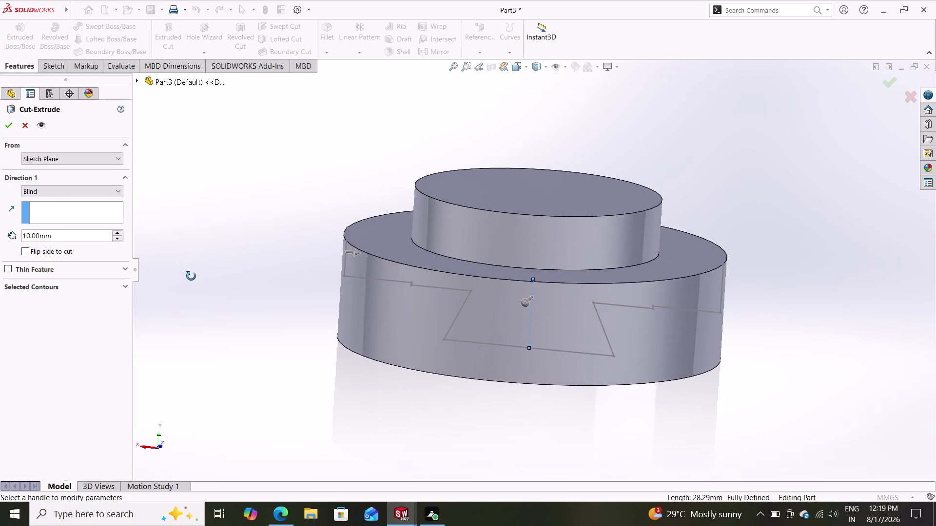
middle_drag(192, 276, 189, 276)
drag(89, 233, 42, 237)
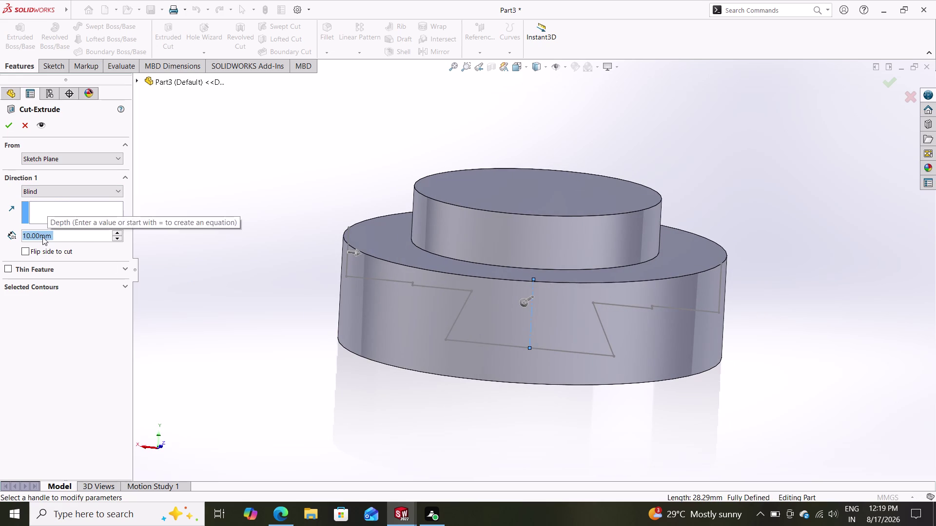
text(20)
key(Return)
click(3, 123)
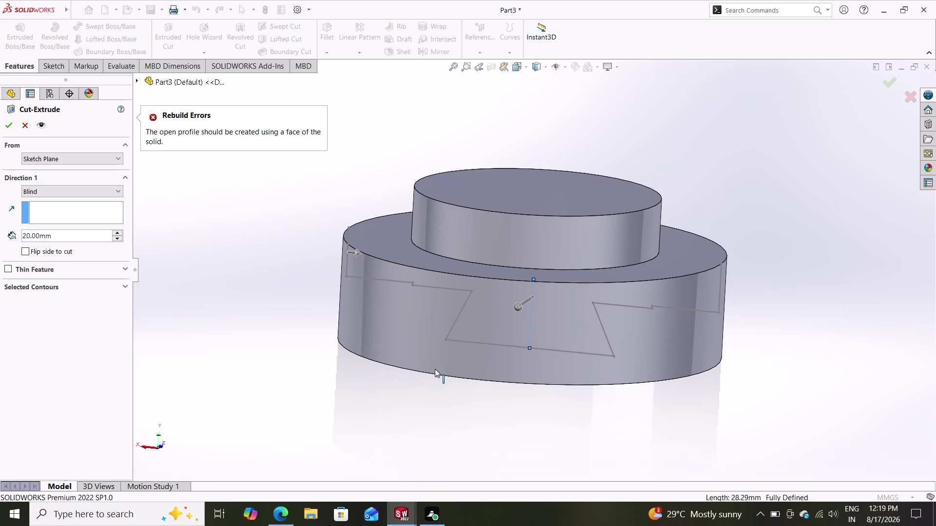
Zoom out after the open-profile rebuild error and cancel the failed cut.
middle_drag(509, 393, 491, 398)
key(ctrl+z)
key(ctrl+z)
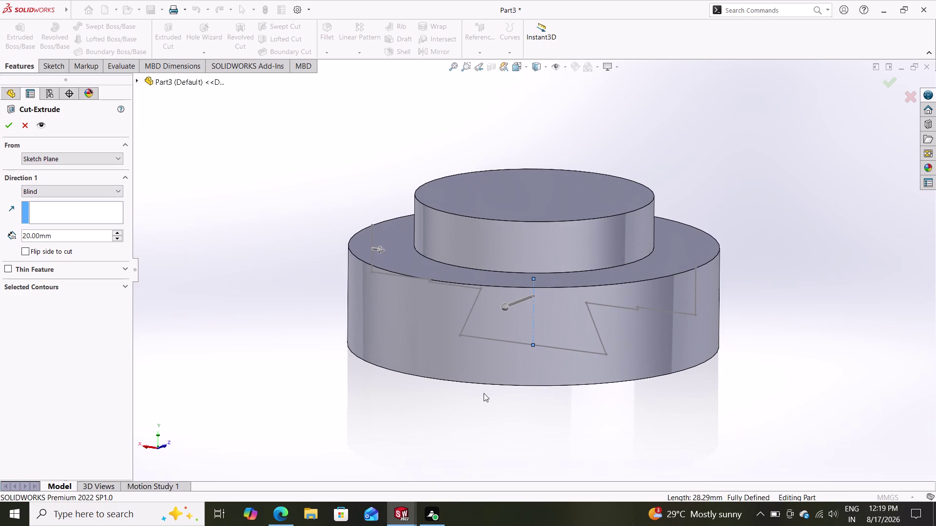
text(zz)
key(ctrl+z)
key(ctrl+z)
key(z)
key(ctrl+z)
key(ctrl+z)
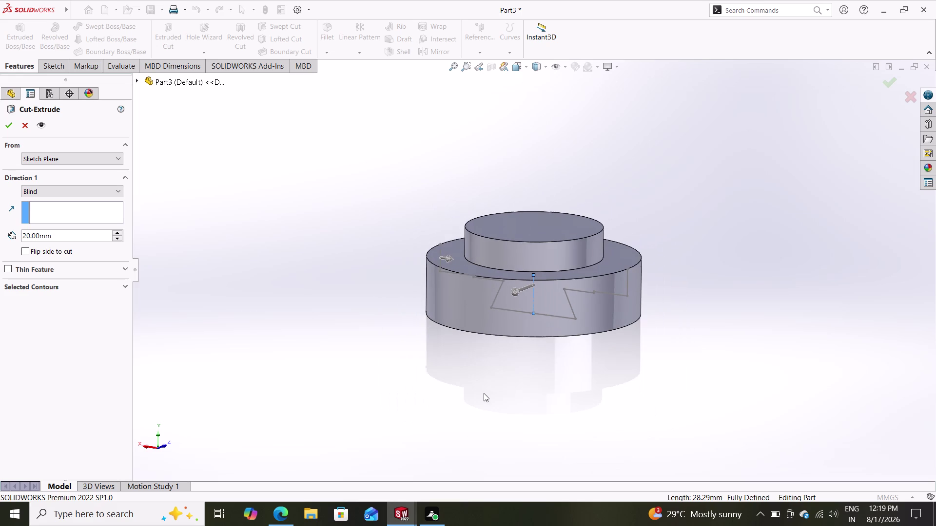
key(ctrl+z)
key(ctrl+z)
key(ctrl+z)
key(ctrl+z)
click(25, 122)
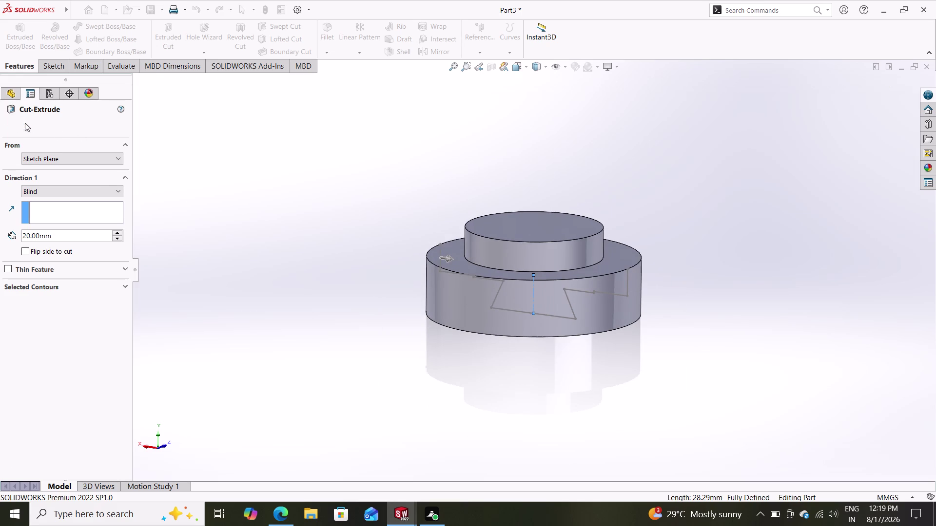
Return to the slot sketch and zoom out on it.
key(ctrl+z)
key(ctrl+z)
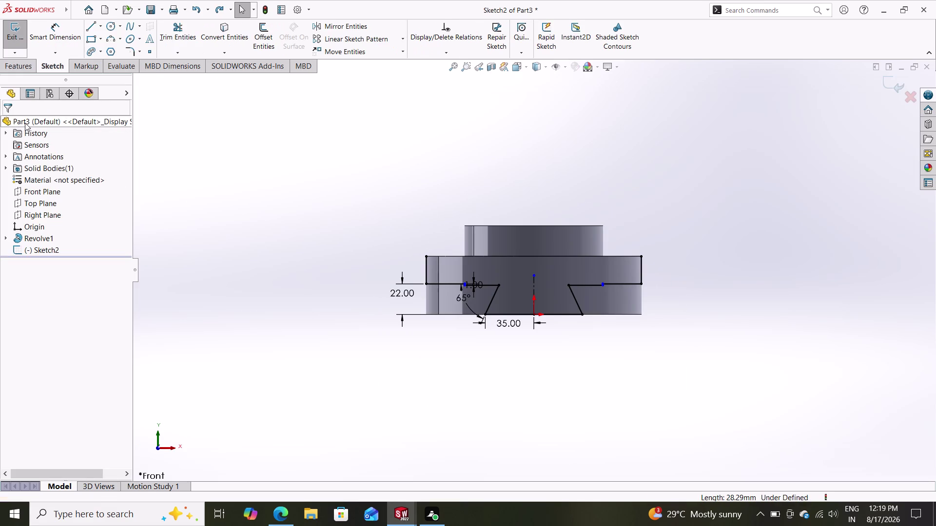
key(ctrl+z)
text(zzz)
key(ctrl+z)
key(ctrl+z)
key(z)
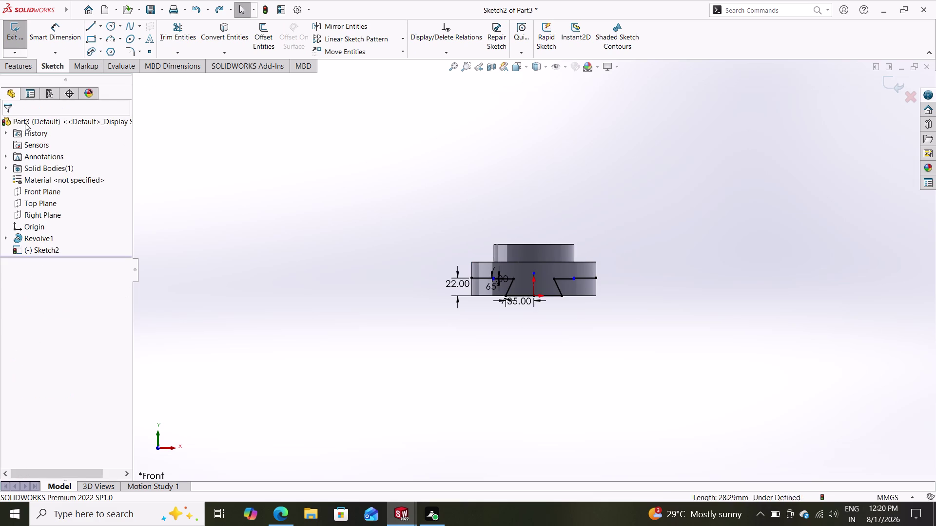
key(ctrl+z)
text(zz)
key(ctrl+z)
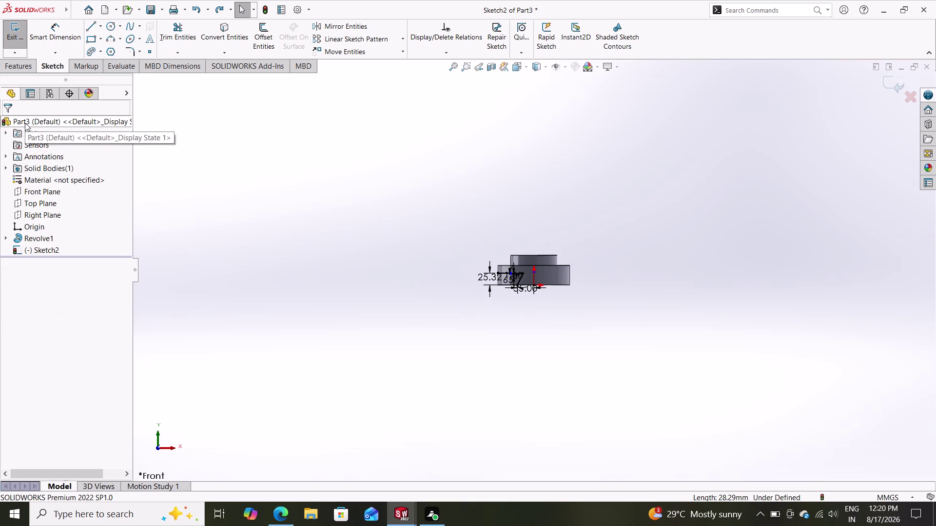
Undo a long series of earlier slot-sketch changes.
key(ctrl+z)
key(ctrl+z)
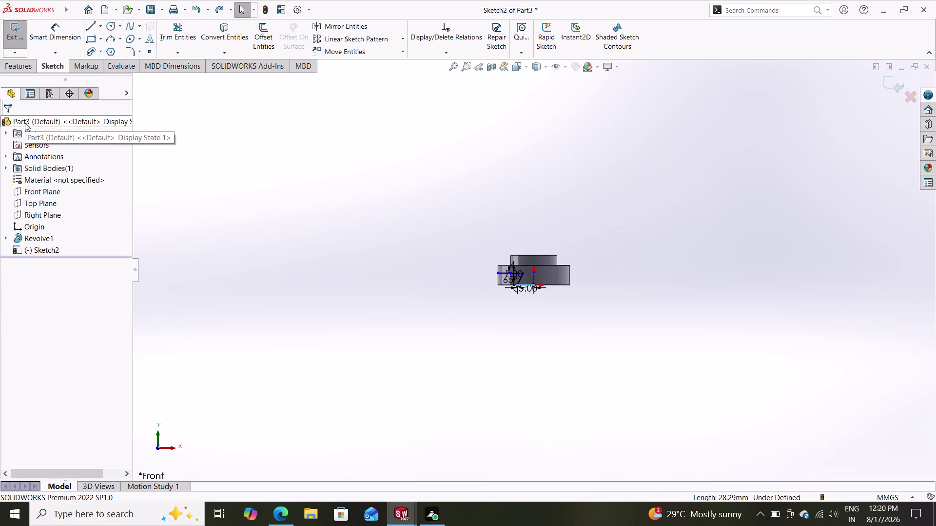
key(ctrl+z)
key(ctrl+z)
key(ctrl+z)
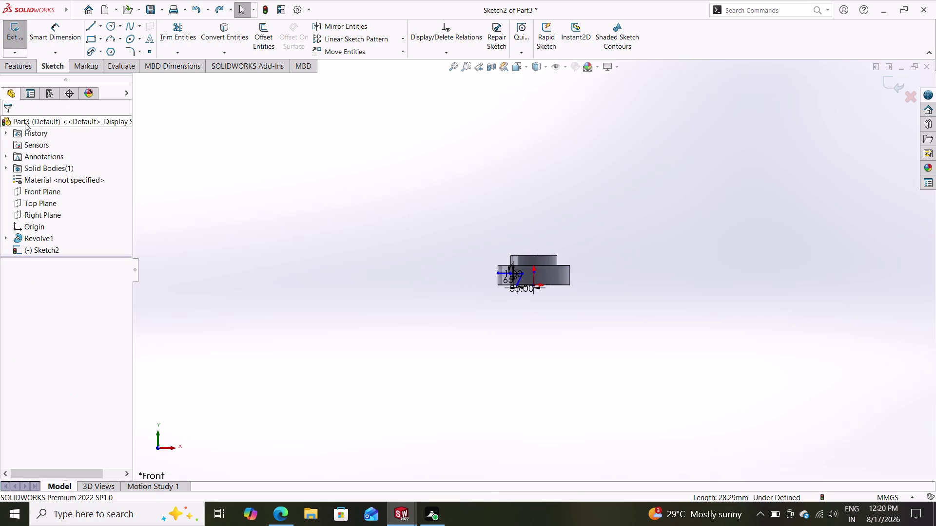
key(ctrl+z)
key(ctrl+z)
key(ctrl+z)
key(ctrl+z)
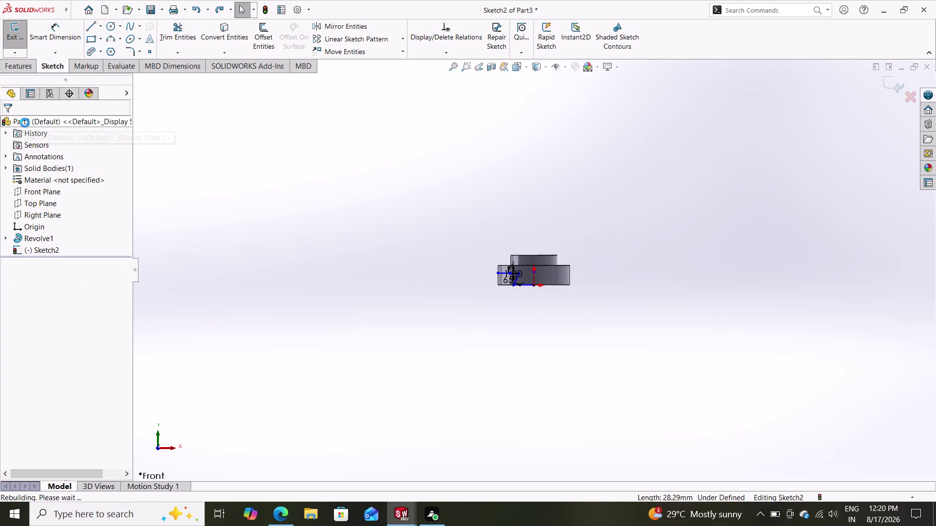
key(ctrl+z)
key(ctrl+z)
key(ctrl+z)
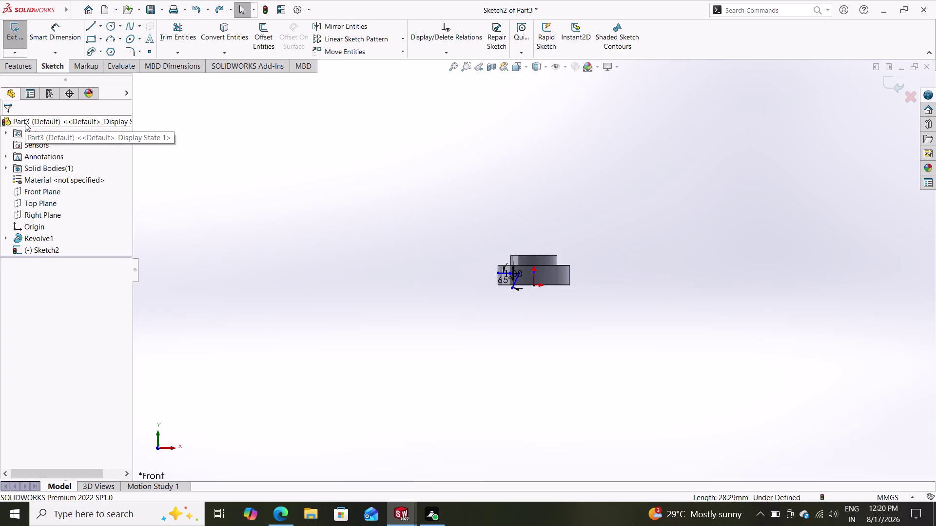
key(ctrl+z)
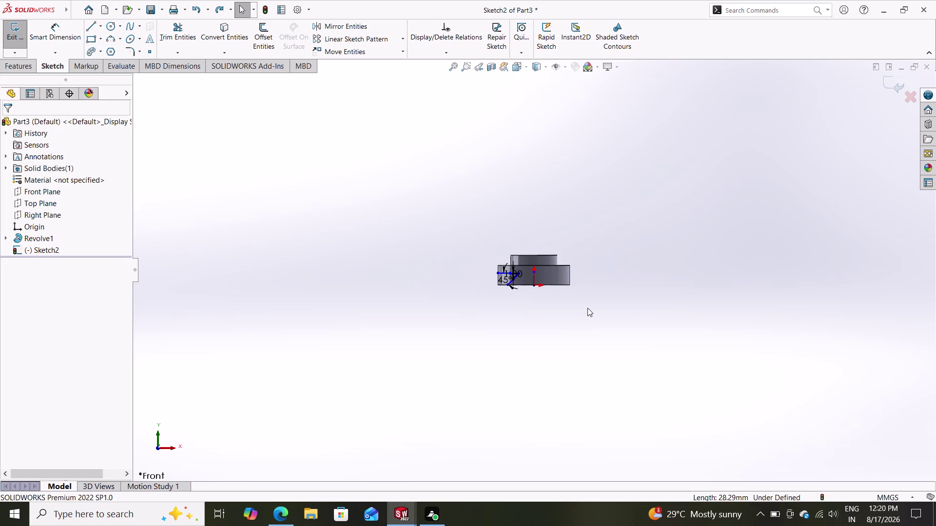
scroll(down, 3)
scroll(down, 3)
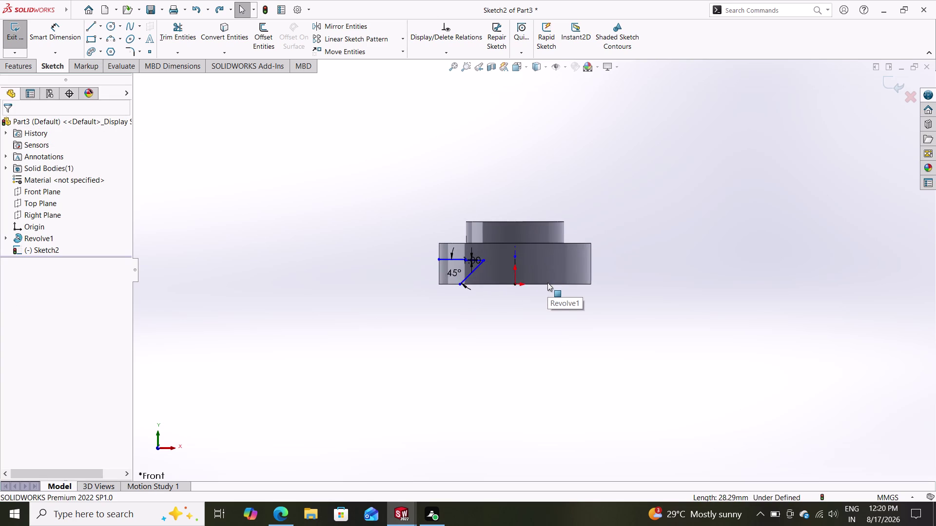
scroll(down, 3)
key(ctrl+z)
key(ctrl+z)
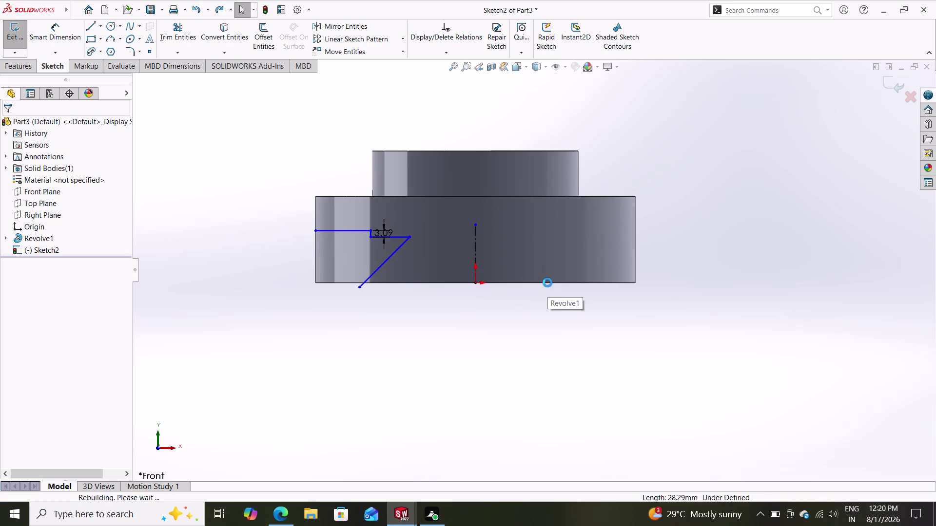
key(ctrl+z)
key(ctrl+z)
key(ctrl+z)
key(ctrl+z)
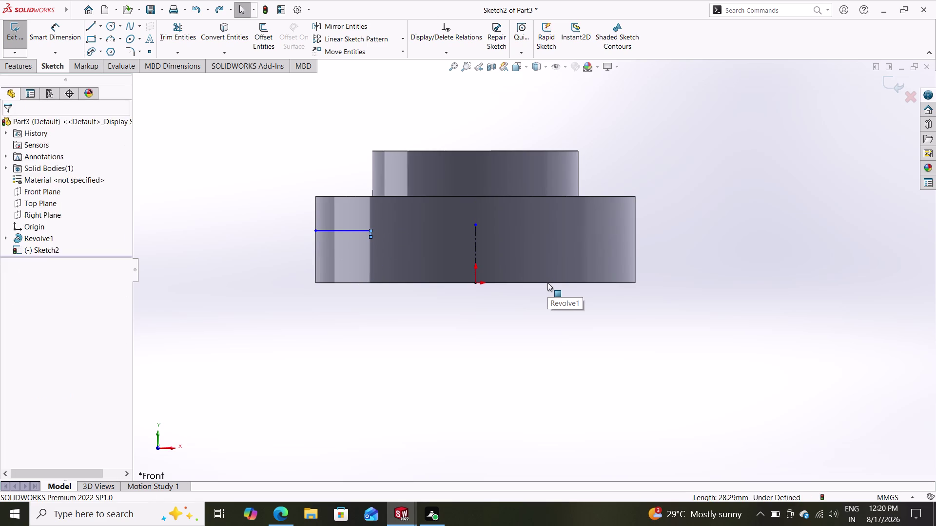
Delete the short horizontal sketch line and inspect the vertical centerline.
key(ctrl+z)
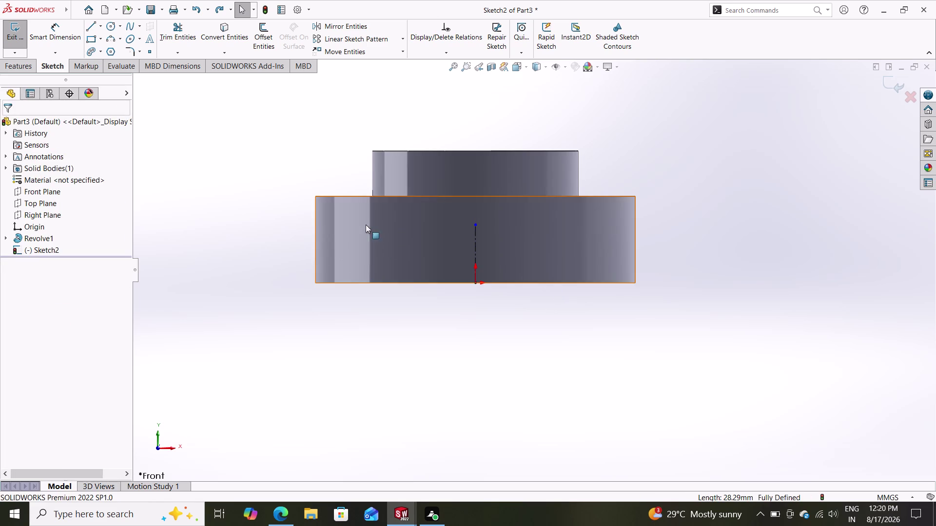
click(389, 252)
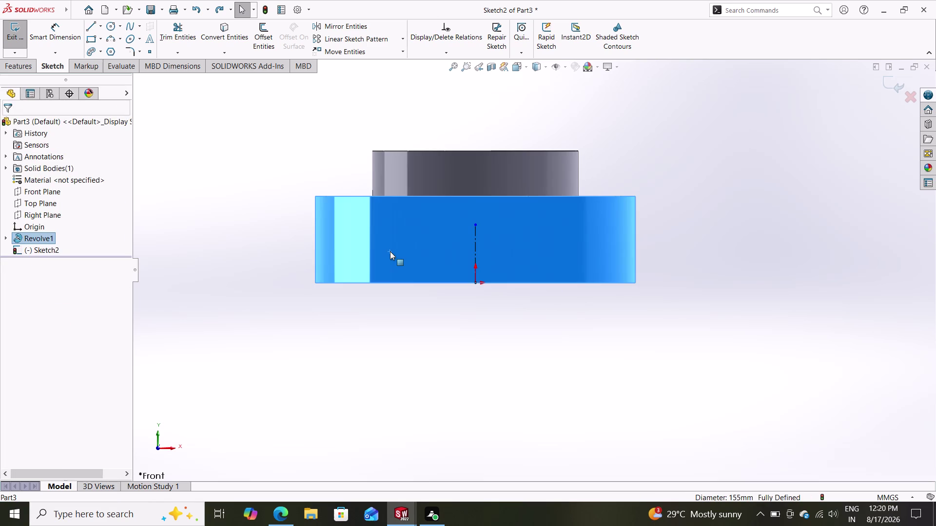
key(Escape)
key(Escape)
key(Escape)
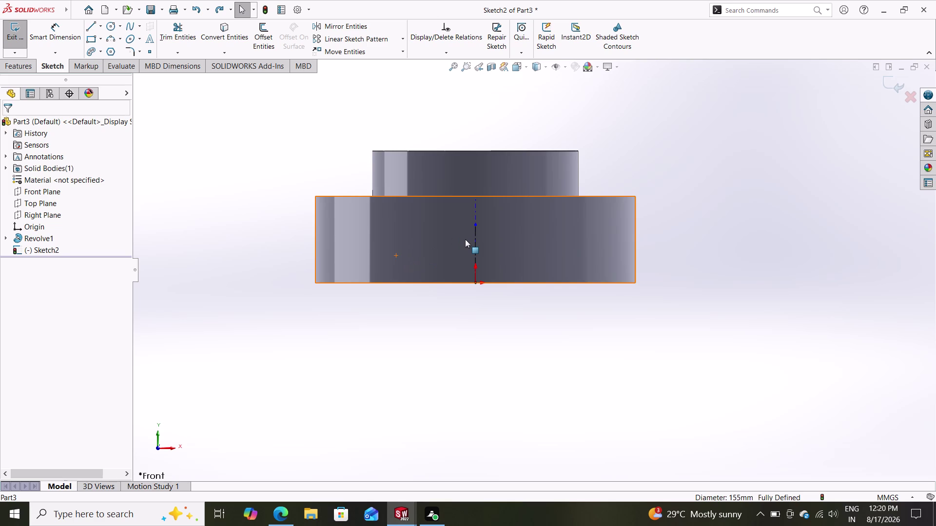
key(Delete)
click(475, 242)
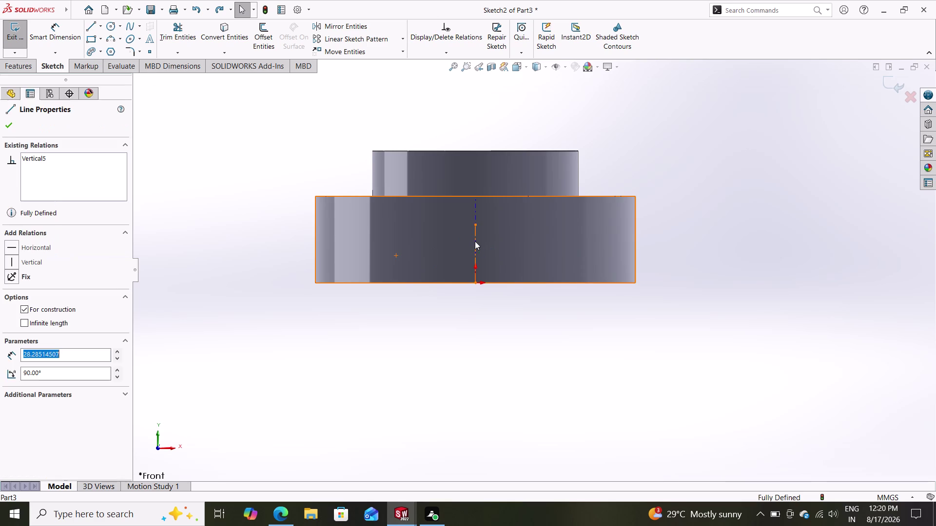
key(Delete)
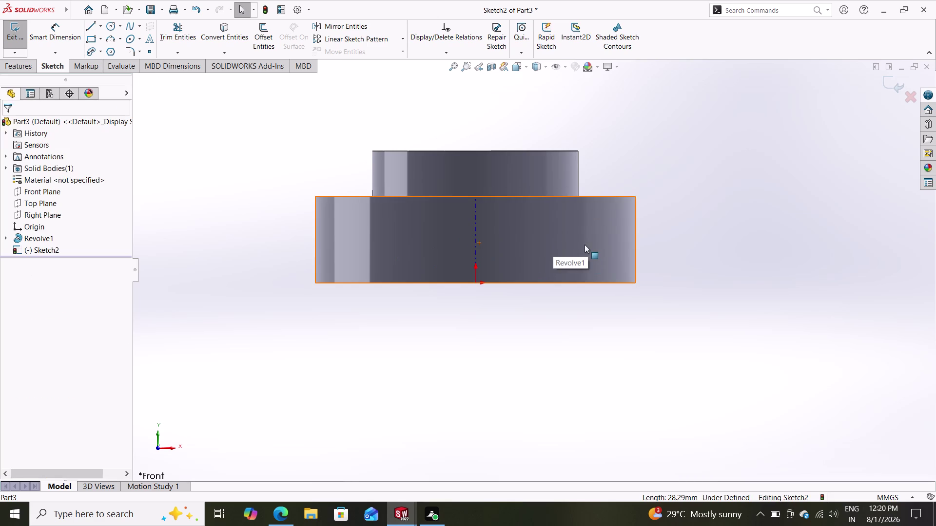
Exit Sketch2 and choose to discard its changes.
middle_drag(681, 229, 636, 262)
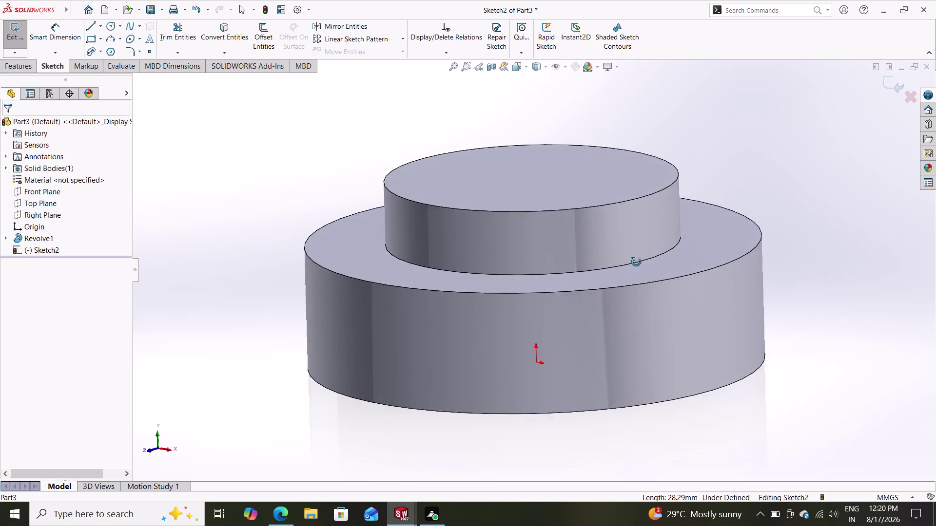
middle_drag(636, 262, 680, 242)
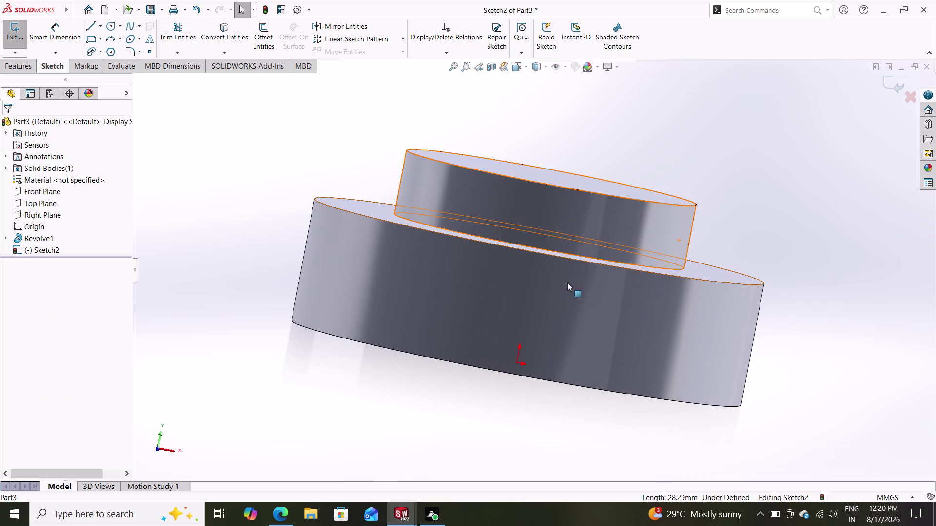
click(455, 314)
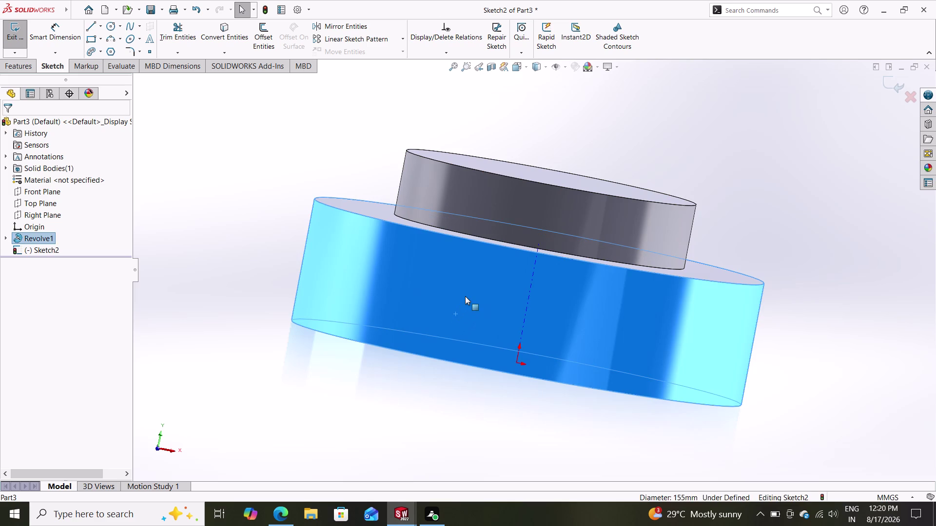
click(465, 297)
click(468, 289)
click(892, 84)
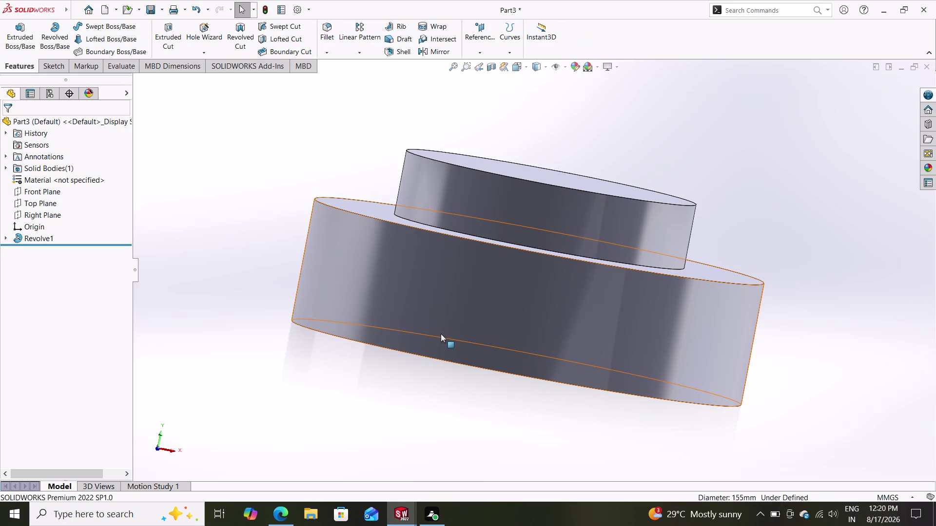
click(463, 313)
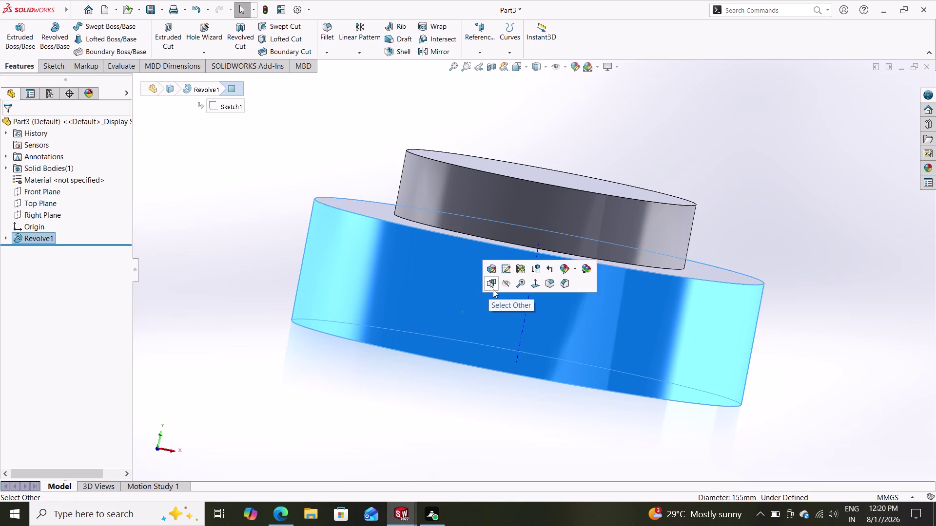
click(533, 284)
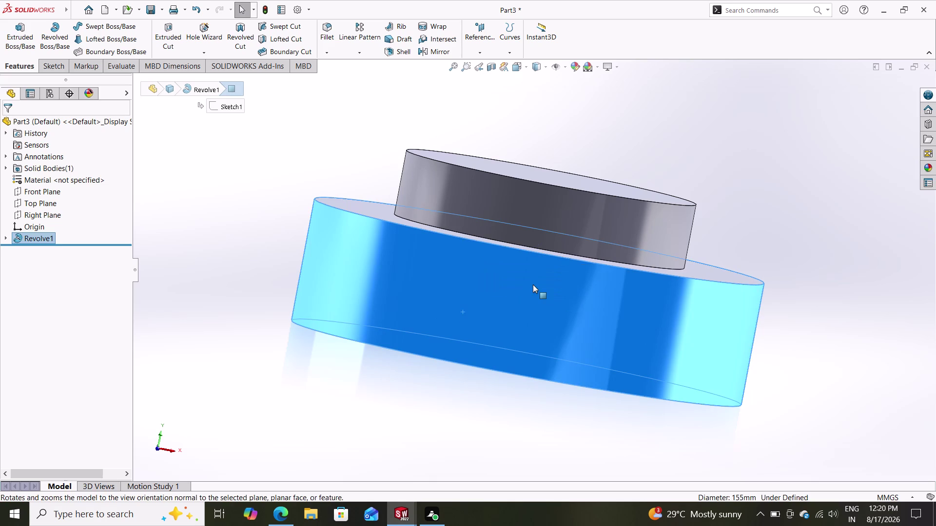
middle_drag(375, 292, 378, 240)
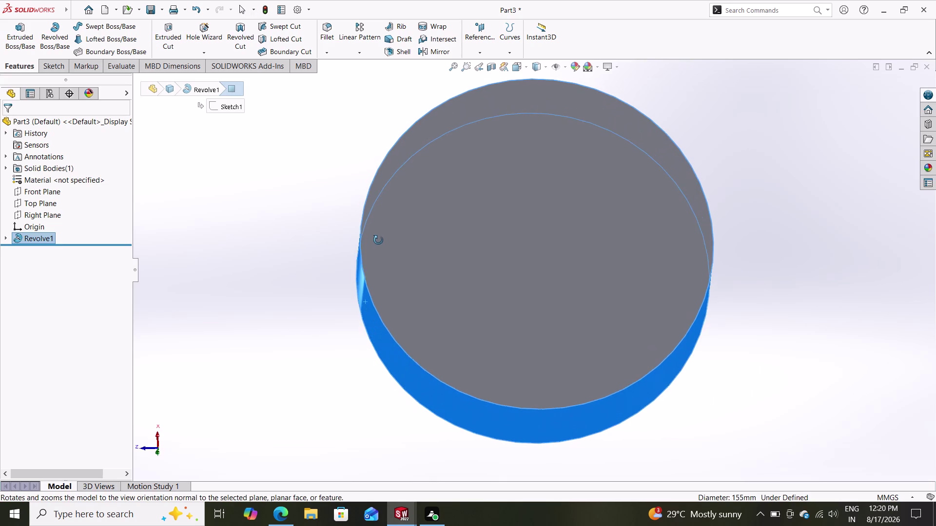
middle_drag(378, 240, 479, 135)
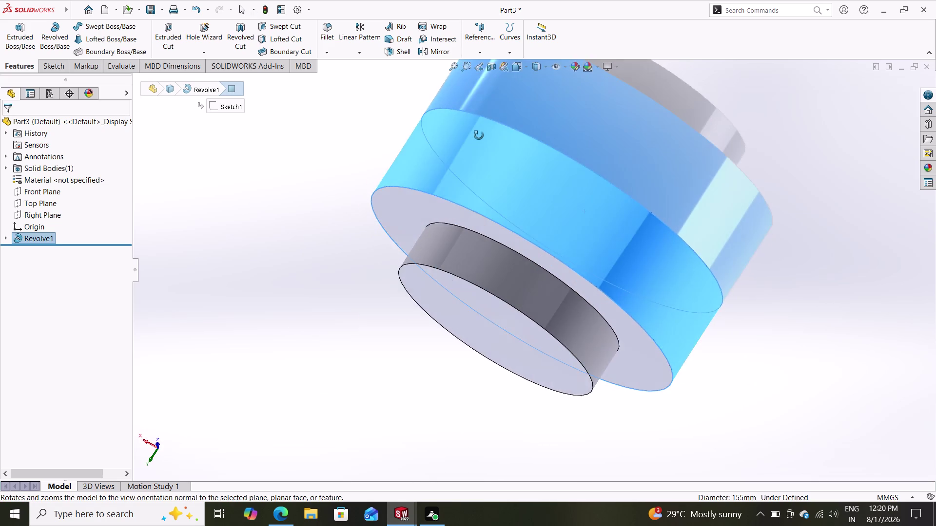
middle_drag(479, 135, 544, 33)
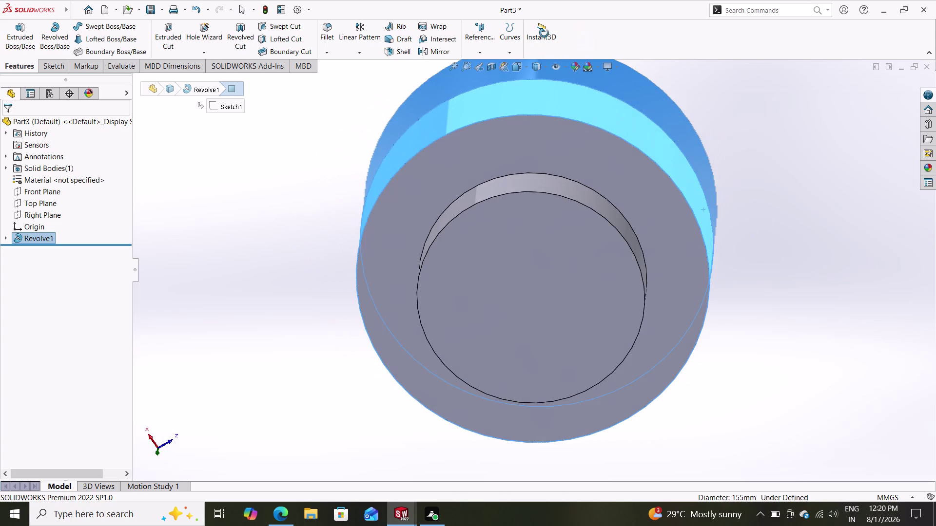
middle_drag(544, 34, 558, 39)
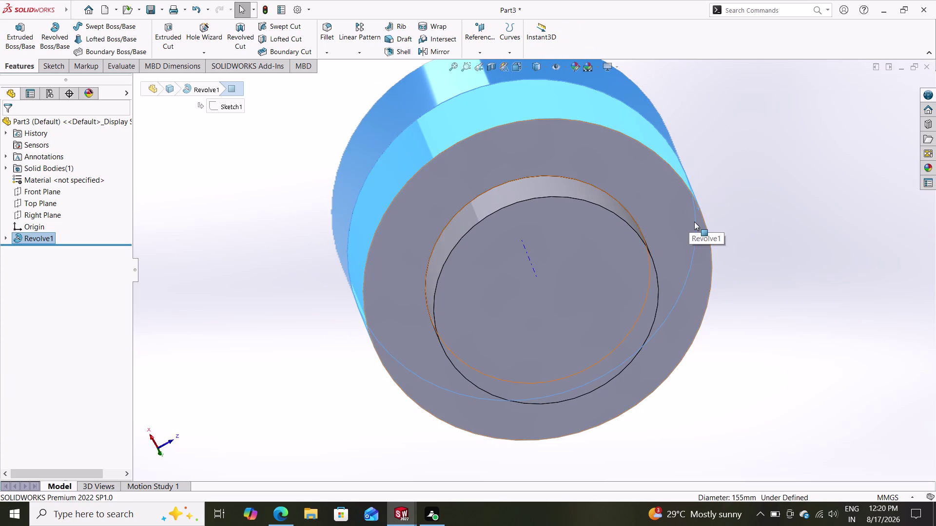
middle_drag(737, 262, 728, 61)
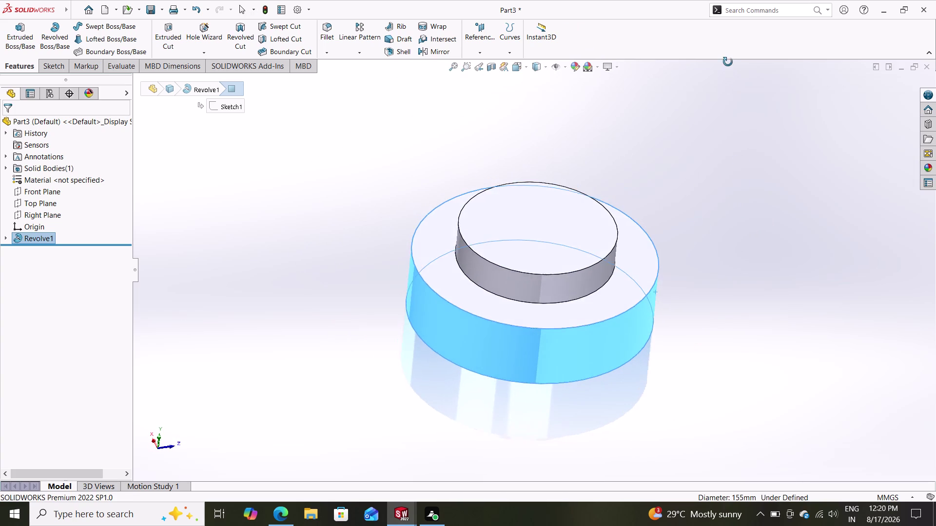
middle_drag(727, 62, 733, 57)
middle_drag(715, 253, 701, 182)
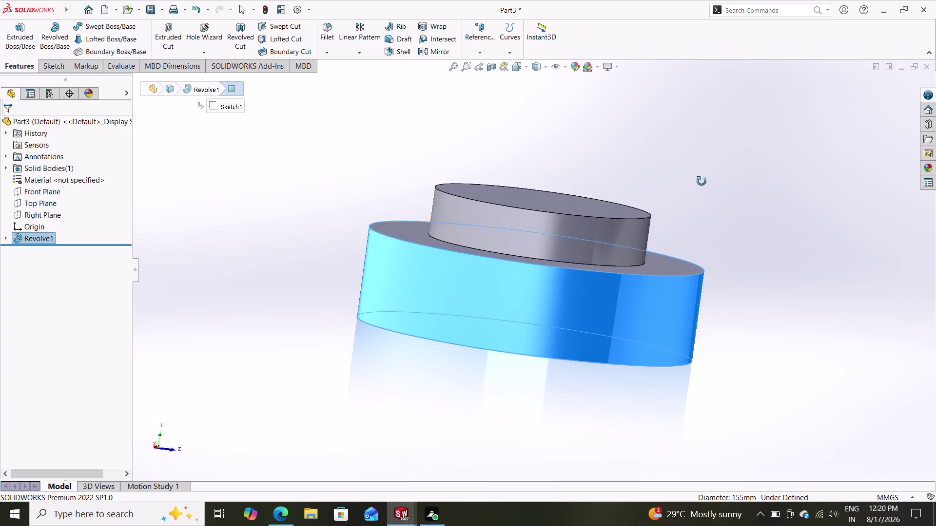
middle_drag(701, 182, 690, 178)
click(533, 296)
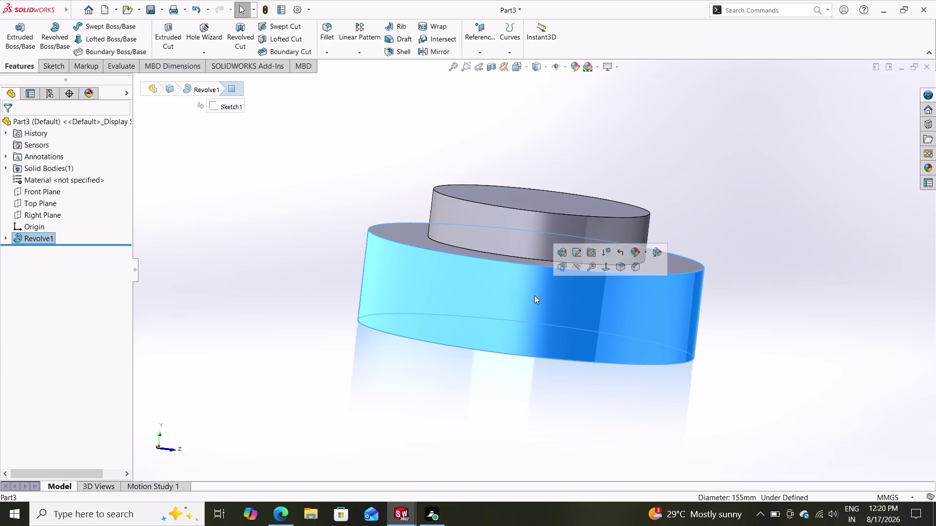
click(589, 269)
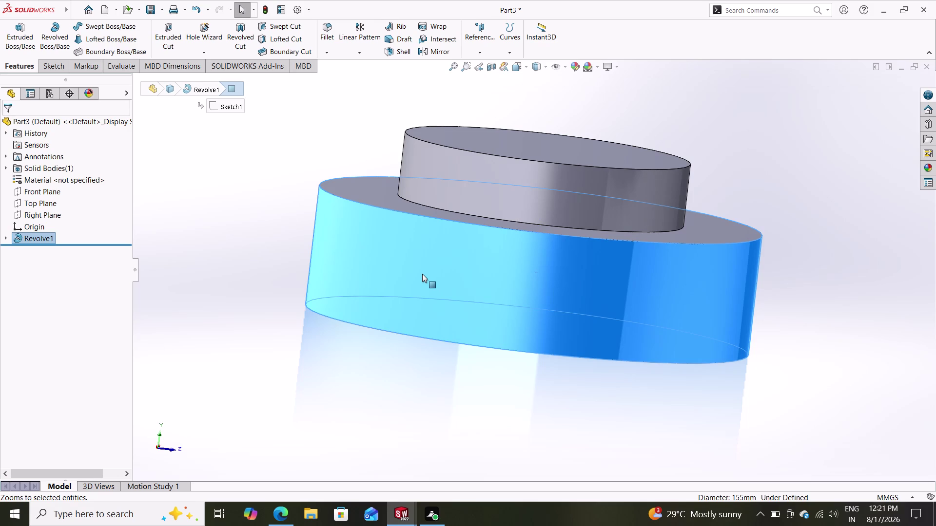
key(Escape)
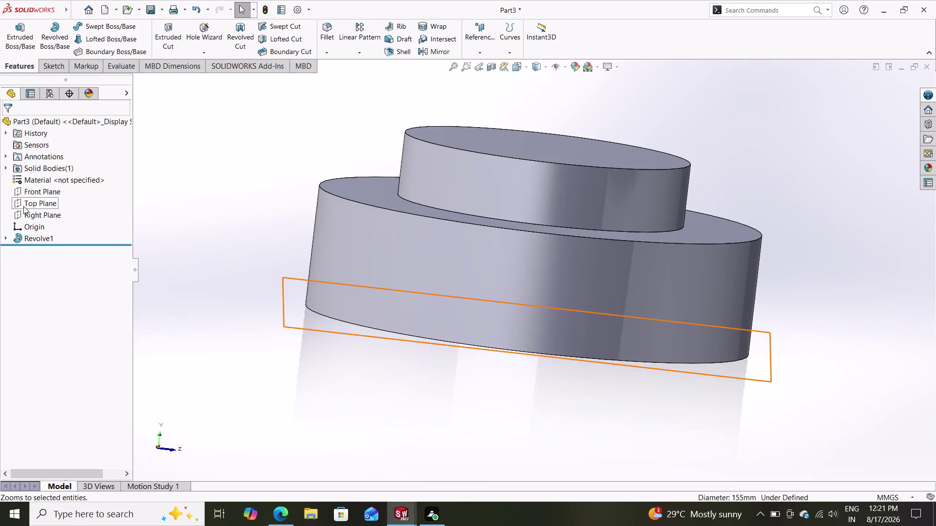
Open a new sketch, Sketch3, on Part3's Front Plane.
click(41, 194)
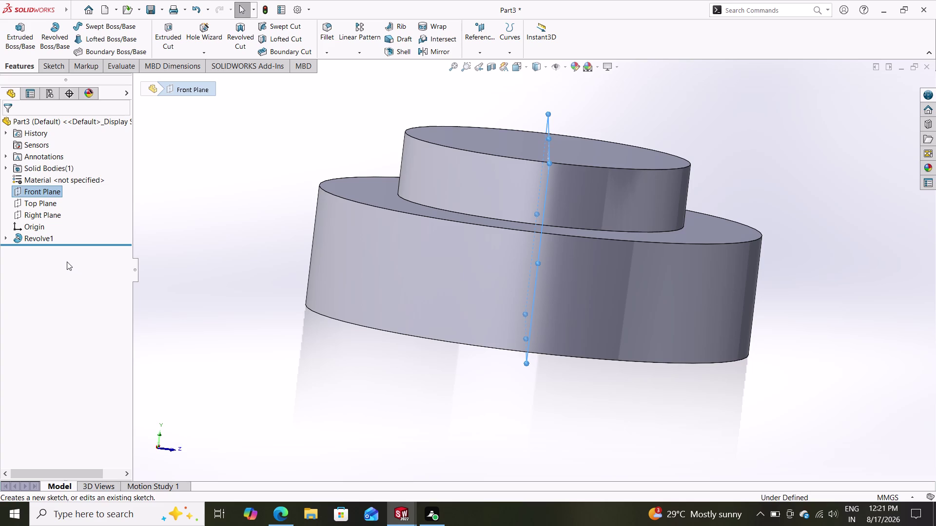
click(54, 192)
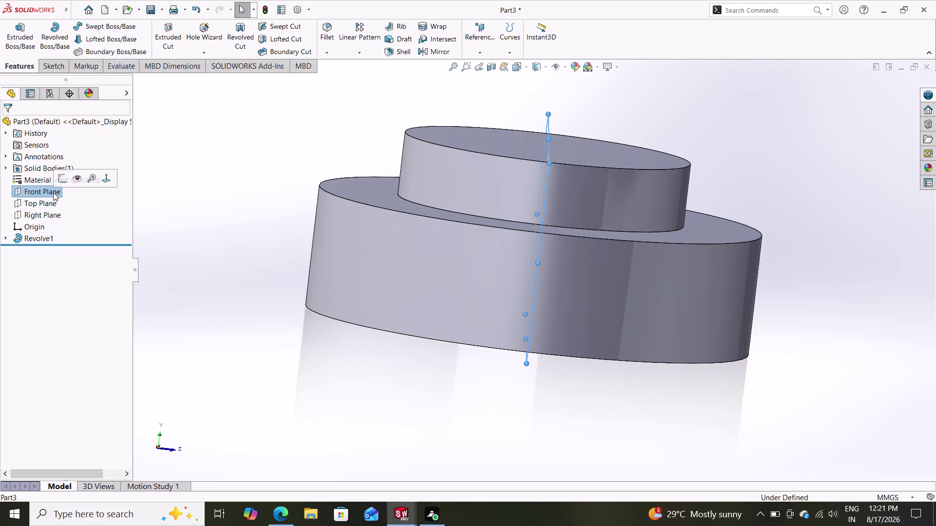
click(63, 177)
click(33, 191)
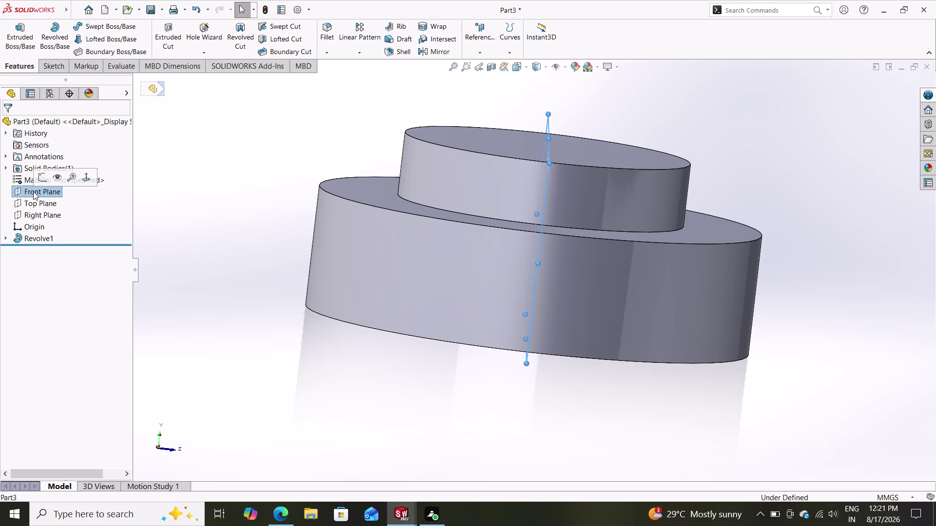
click(40, 182)
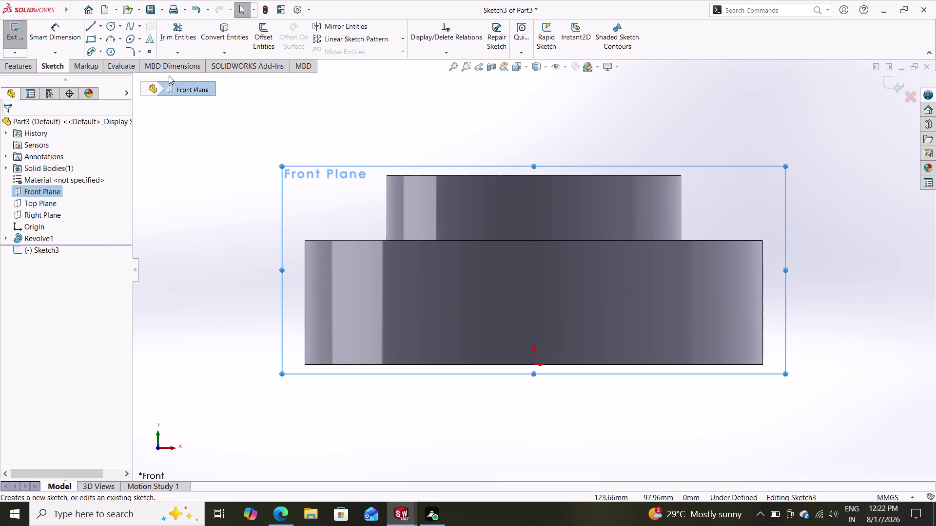
Draw a vertical construction centerline upward from the origin past the step.
click(102, 27)
click(103, 47)
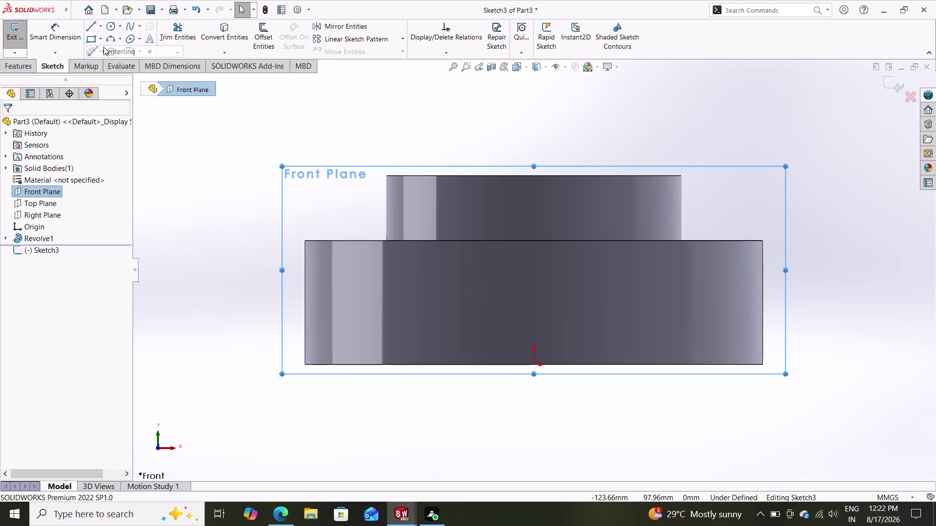
click(533, 364)
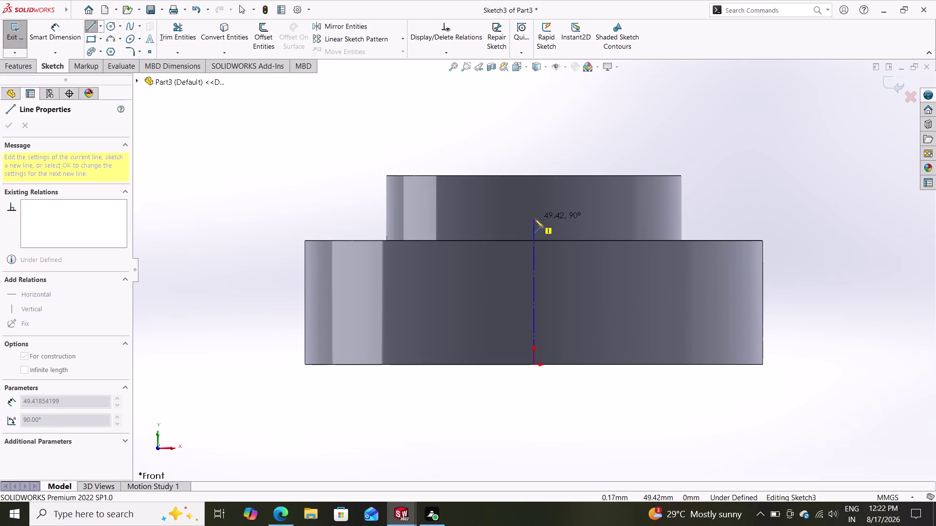
click(534, 219)
key(Escape)
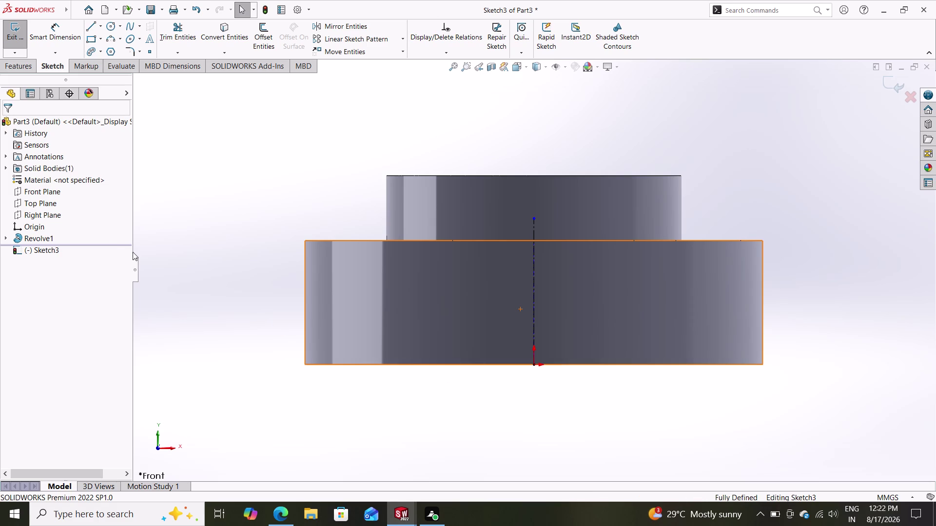
Draw the line chain: long horizontal, small step down, short run, and a 45° slant below the part.
click(89, 31)
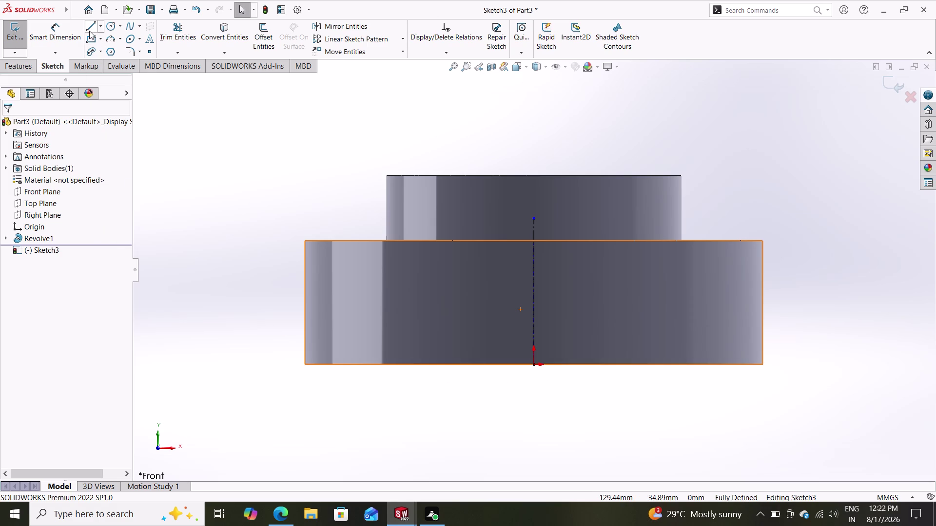
click(305, 291)
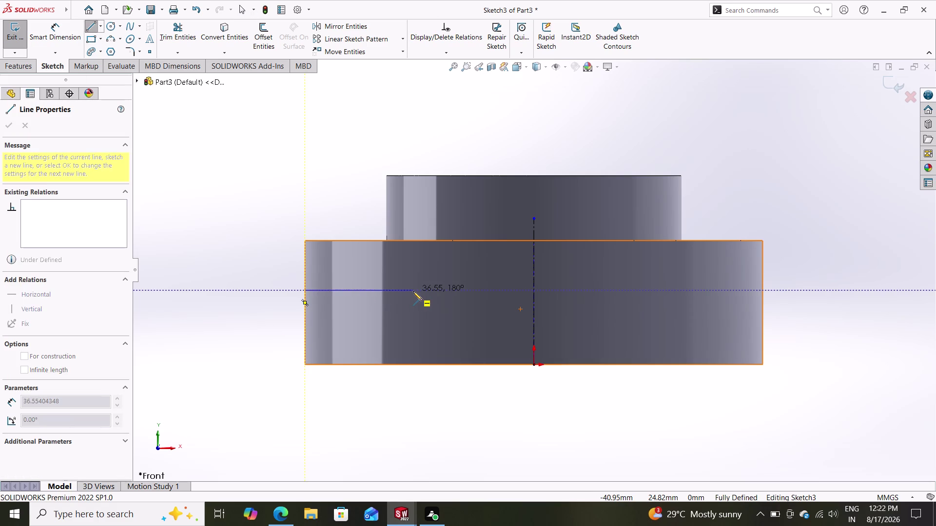
click(412, 291)
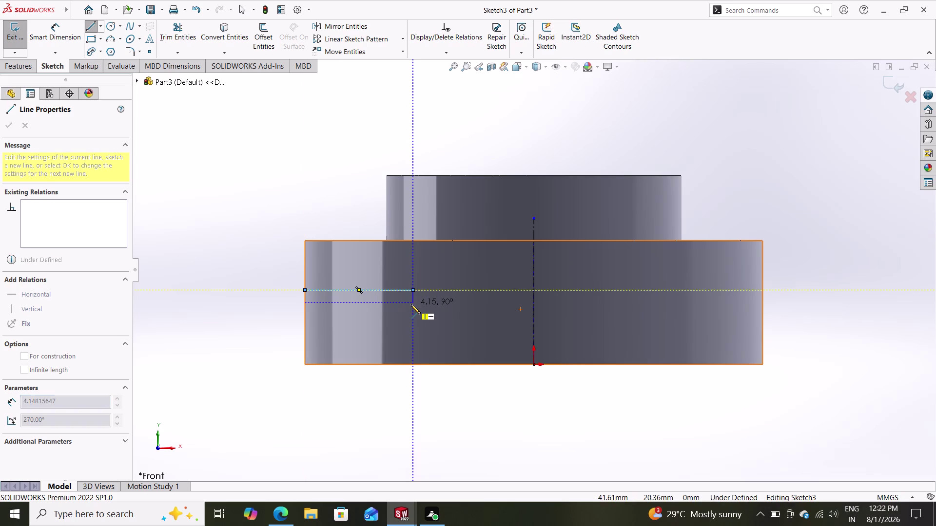
click(411, 305)
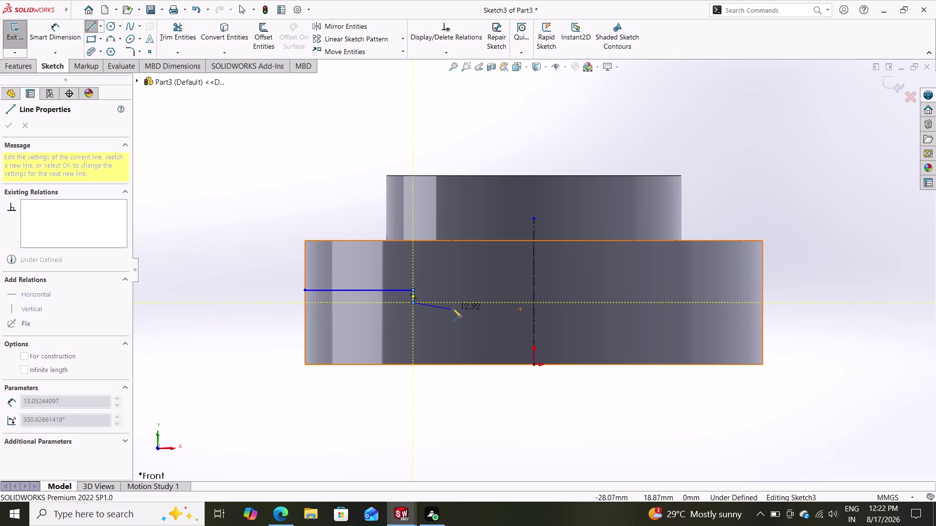
click(487, 304)
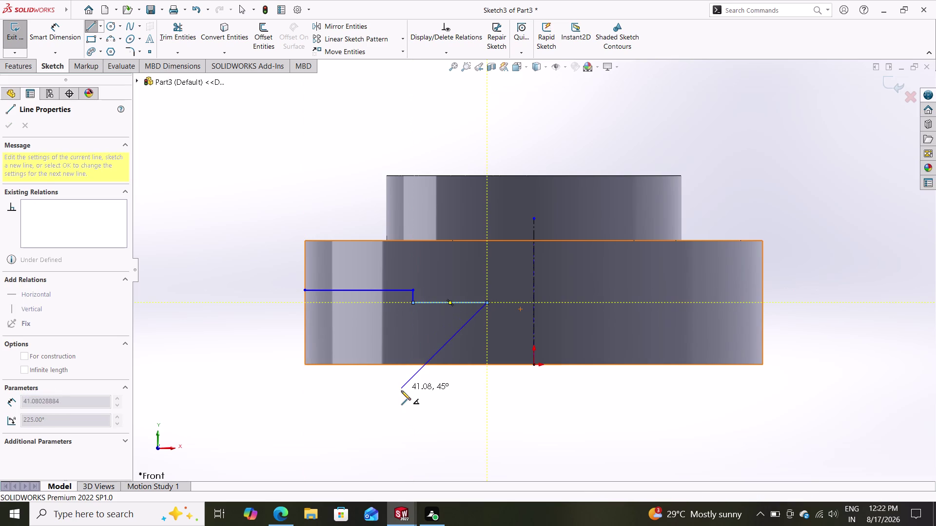
click(402, 388)
key(Escape)
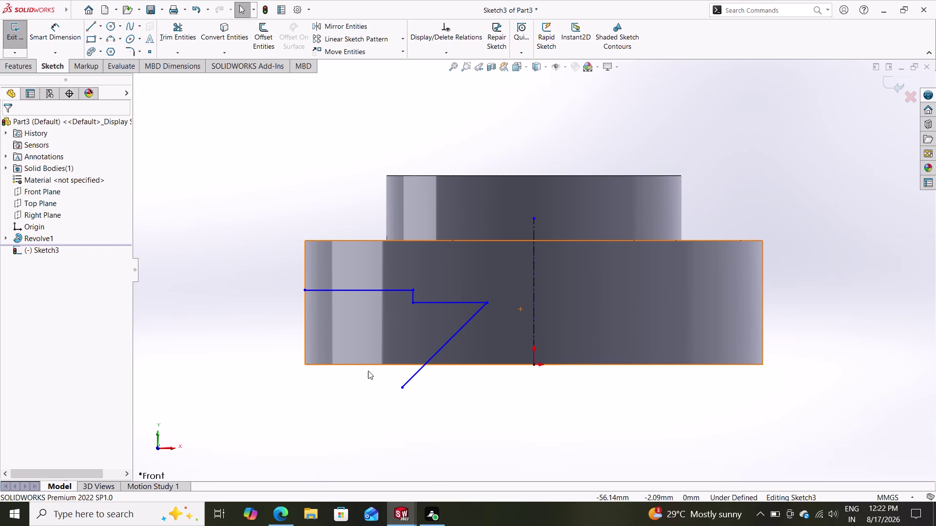
click(64, 30)
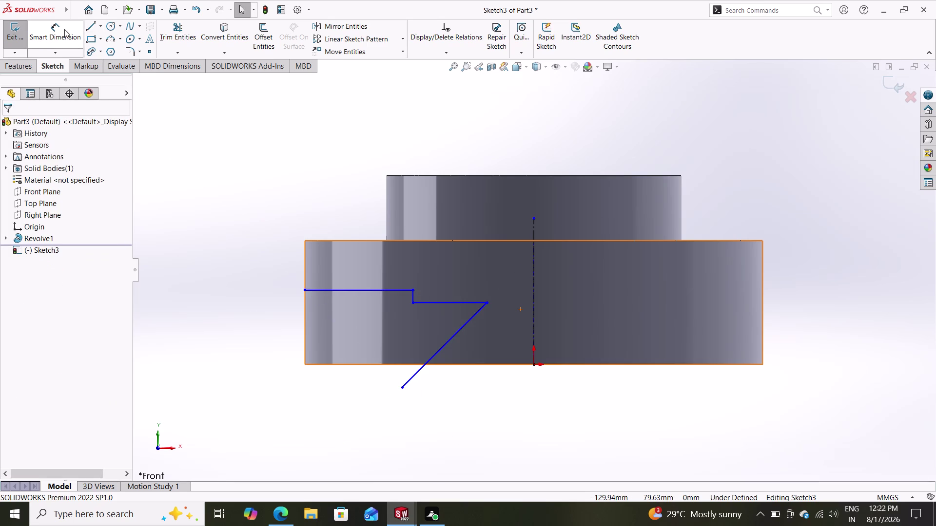
Dimension the small vertical step to 1 mm.
click(413, 296)
click(441, 294)
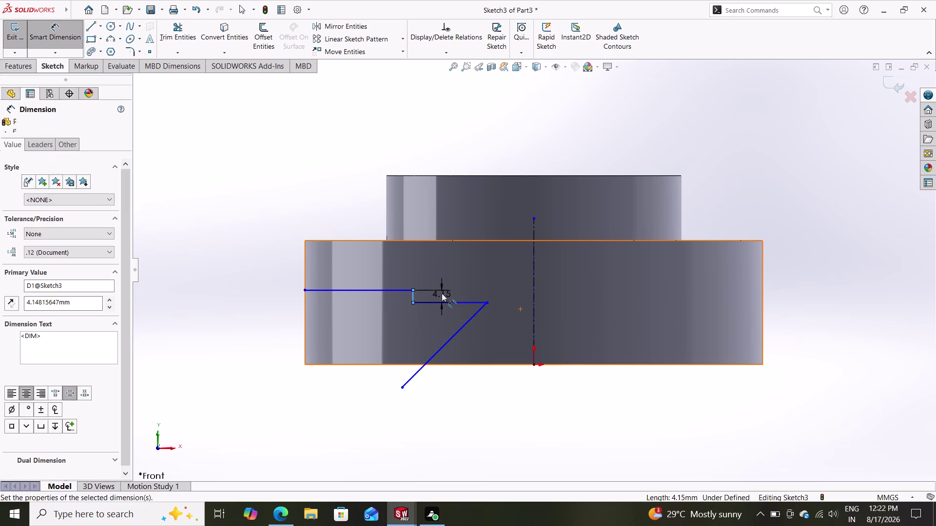
key(1)
key(Return)
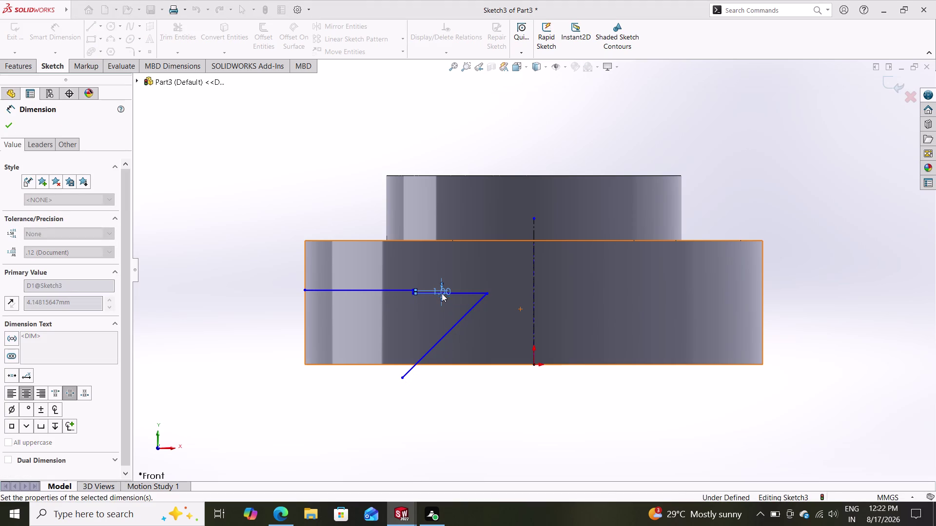
click(307, 291)
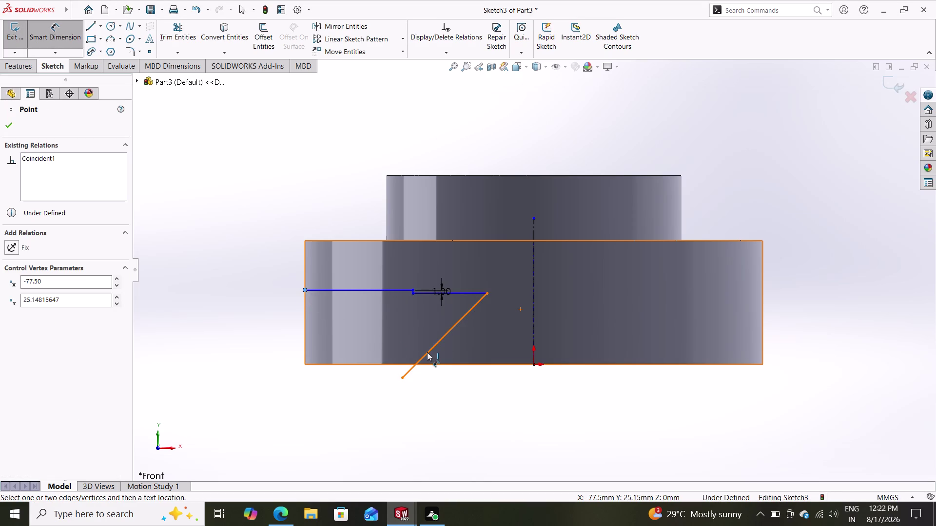
click(428, 352)
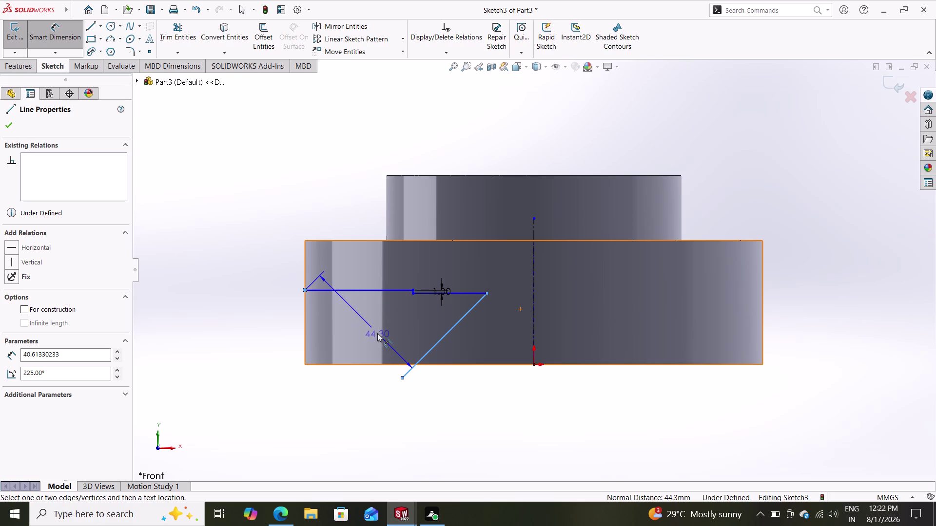
key(Escape)
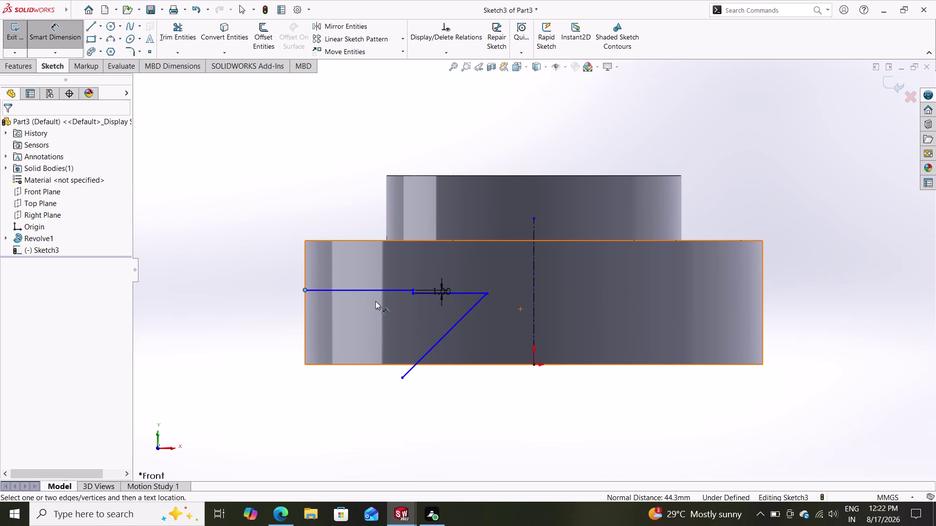
Dimension the angle between the left horizontal line and the slanted line to 65°.
click(371, 289)
click(447, 333)
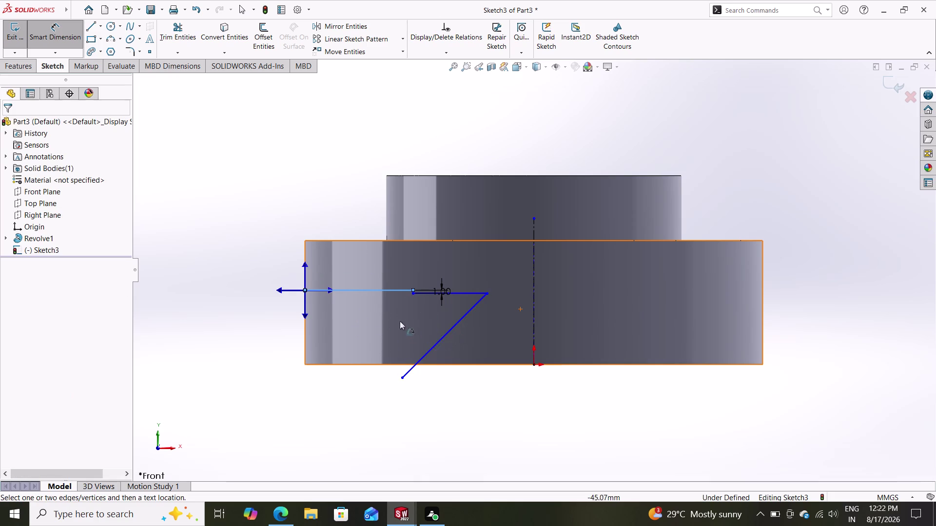
key(Escape)
key(Escape)
key(Escape)
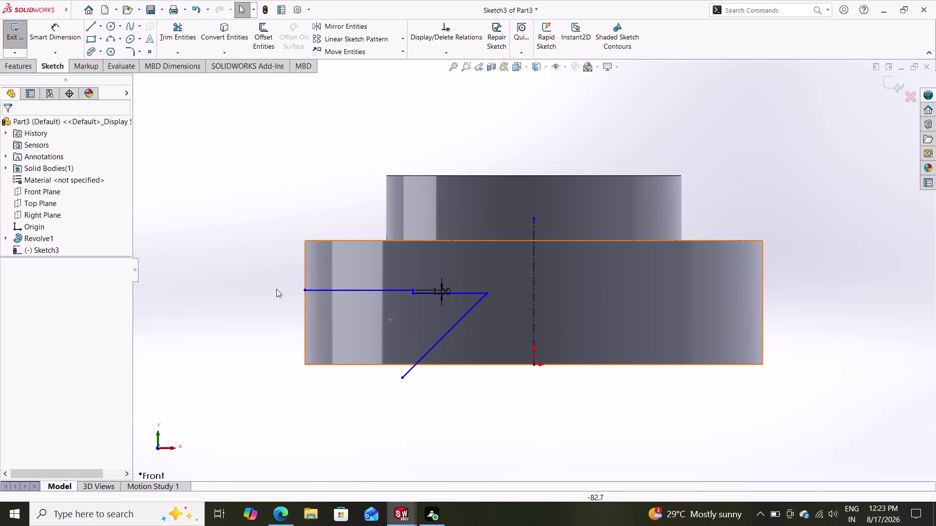
click(52, 30)
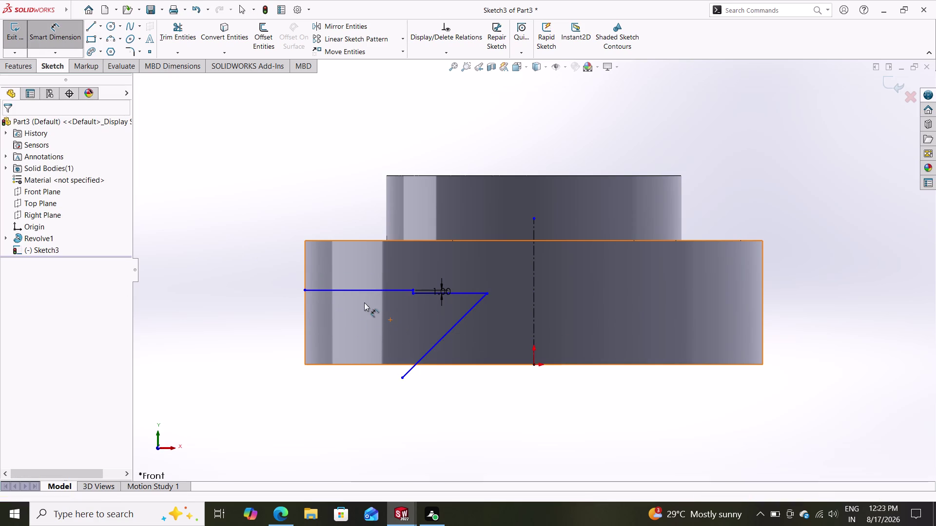
click(376, 293)
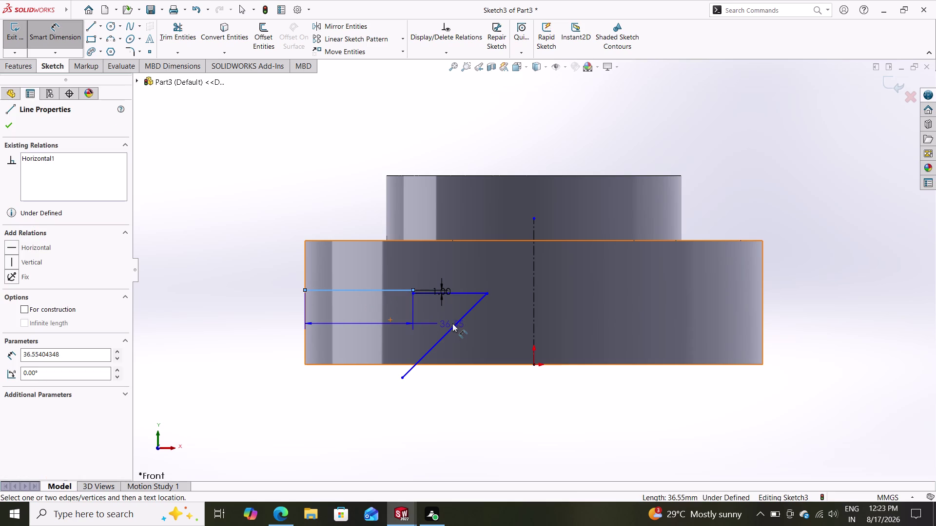
click(450, 331)
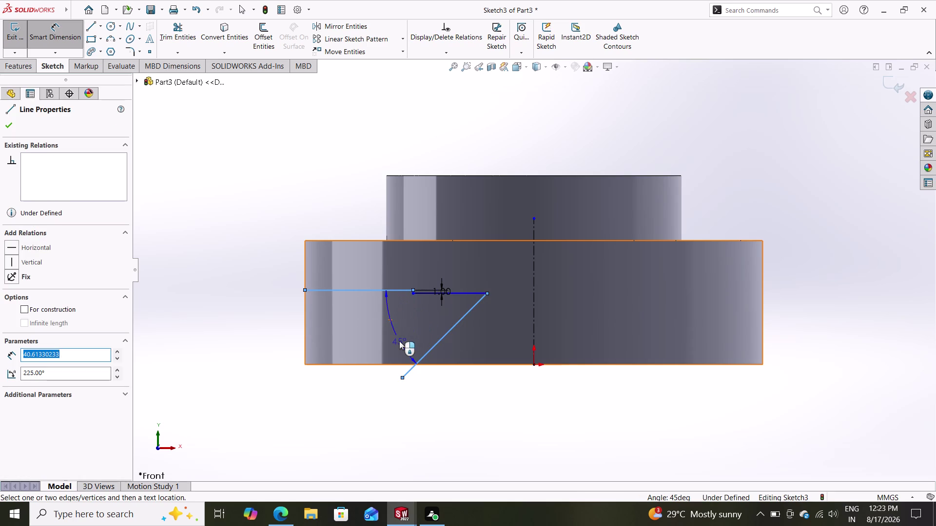
click(399, 342)
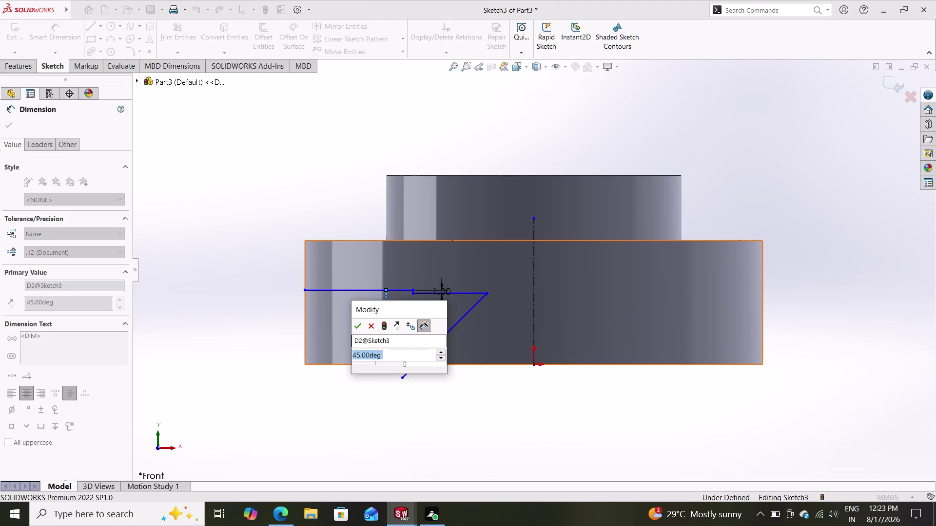
text(65)
key(Return)
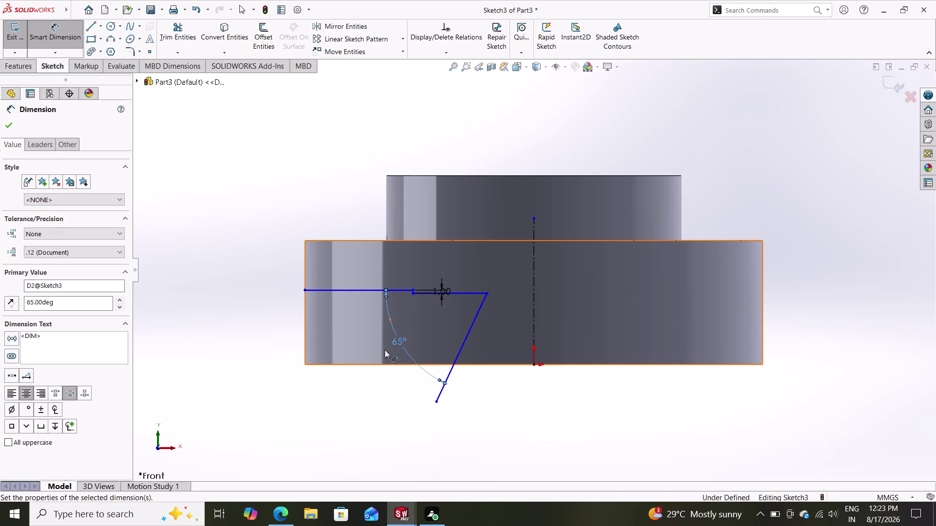
click(9, 130)
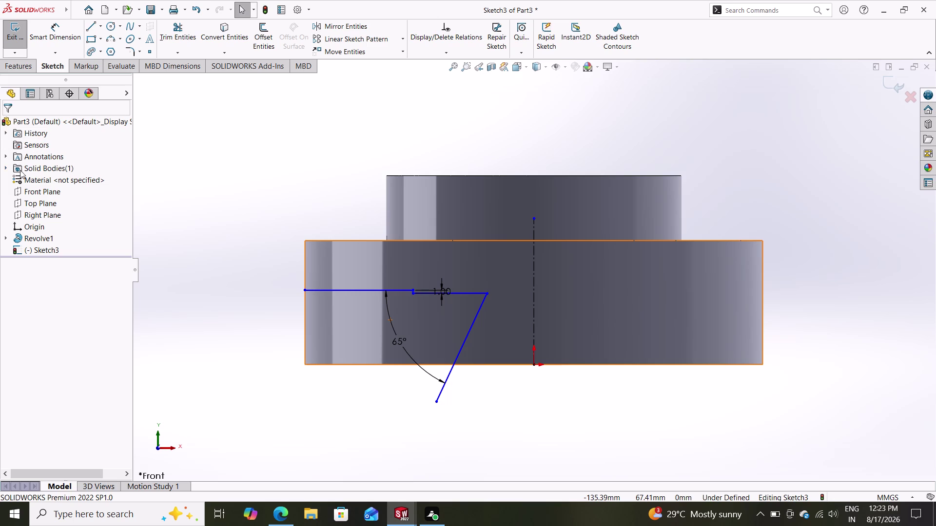
click(56, 32)
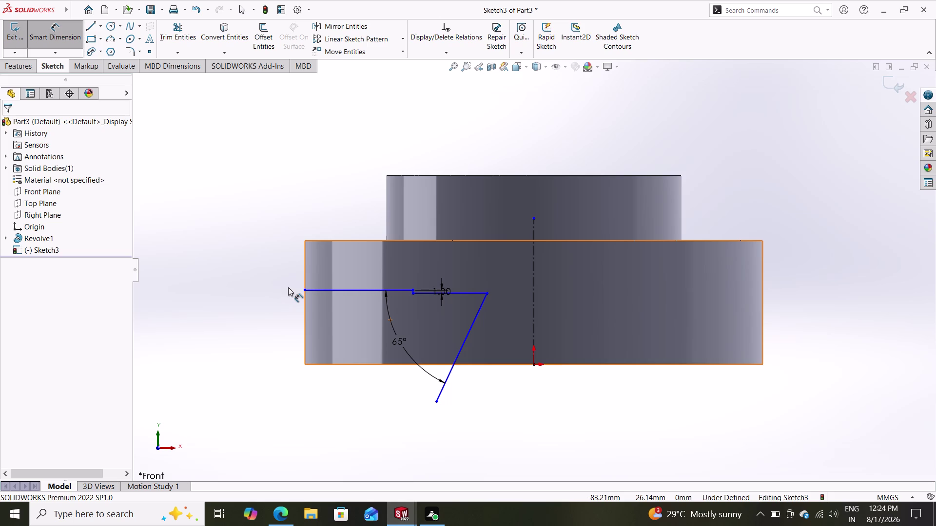
click(413, 295)
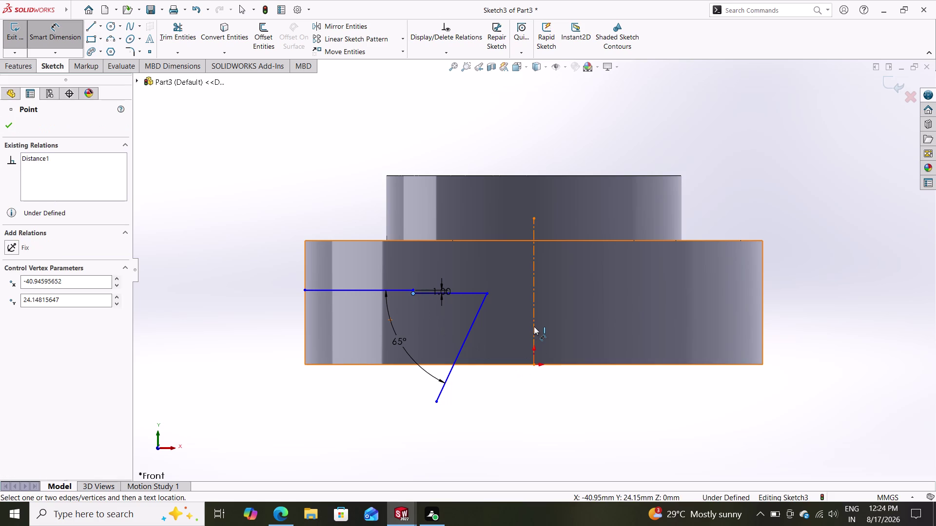
Dimension the step corner 100 mm across the vertical centreline.
click(533, 327)
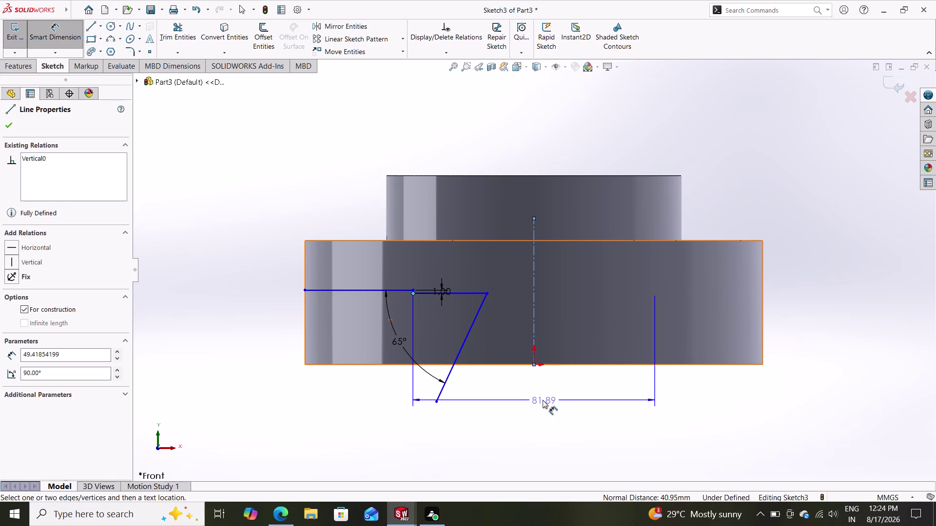
click(541, 400)
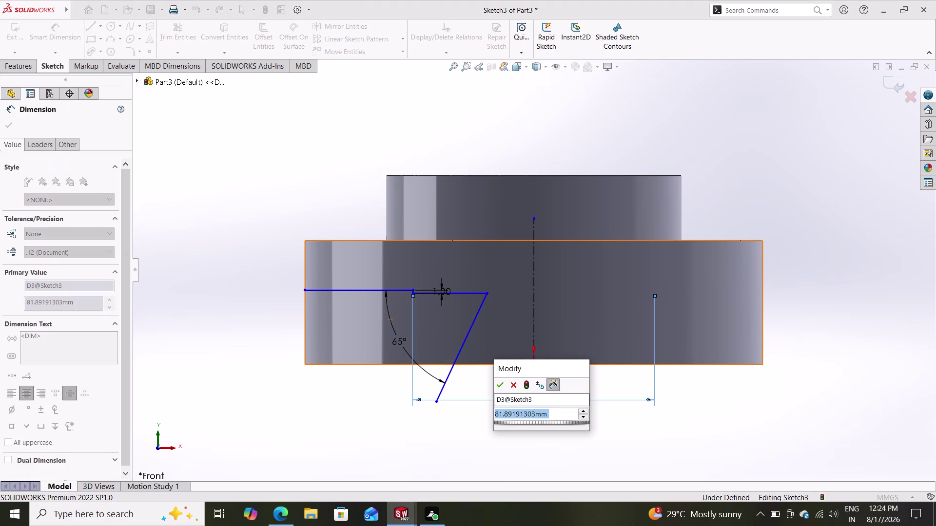
text(100)
key(Return)
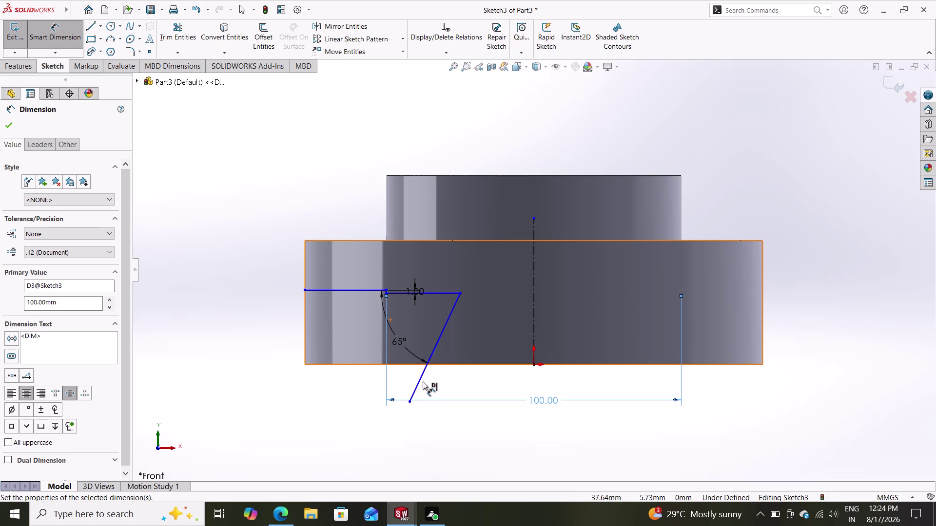
key(Escape)
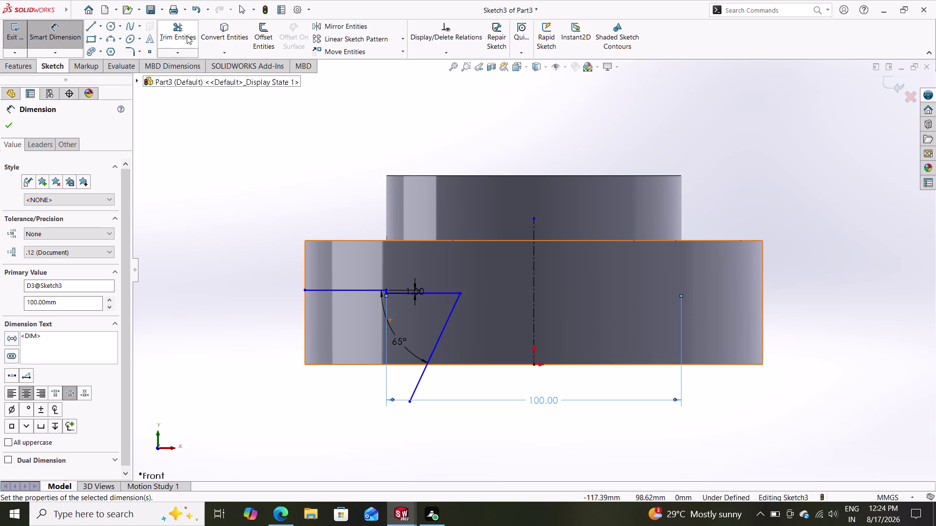
click(222, 32)
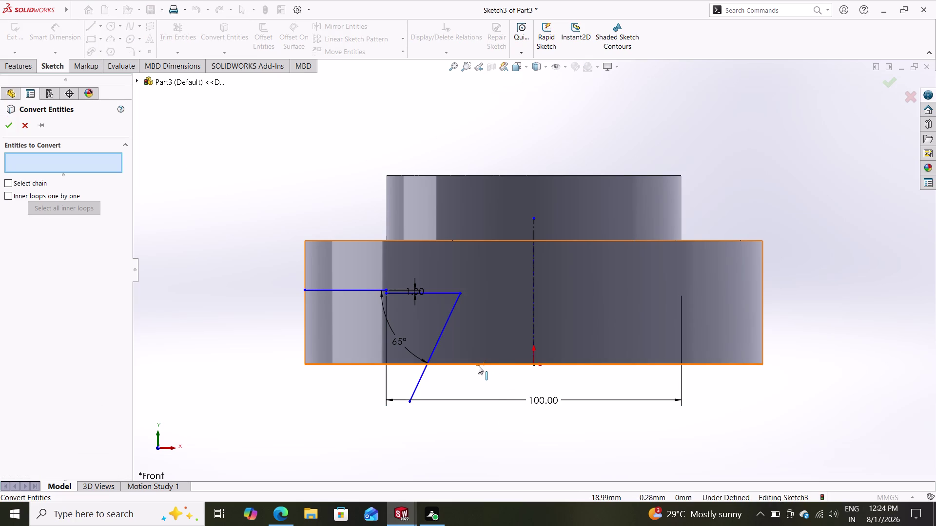
Project the part's 155 mm bottom edge into the sketch with Convert Entities.
click(478, 365)
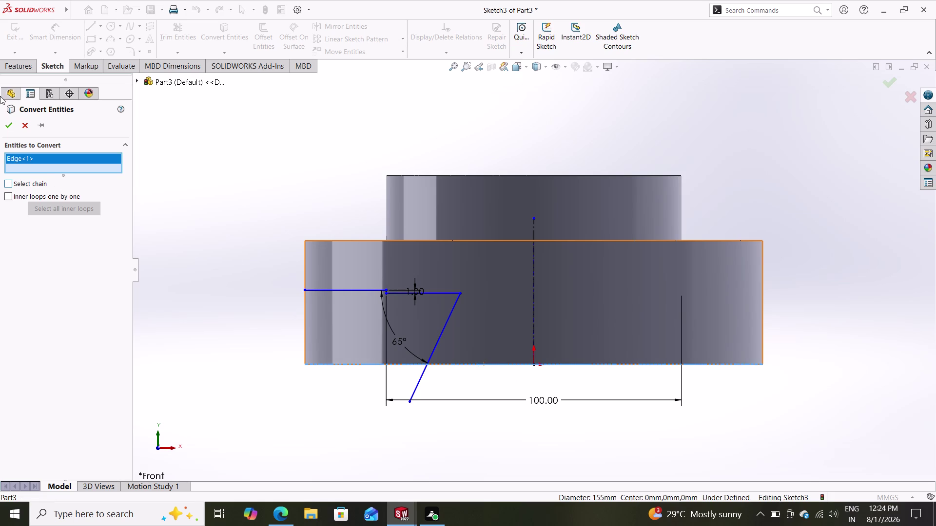
click(6, 129)
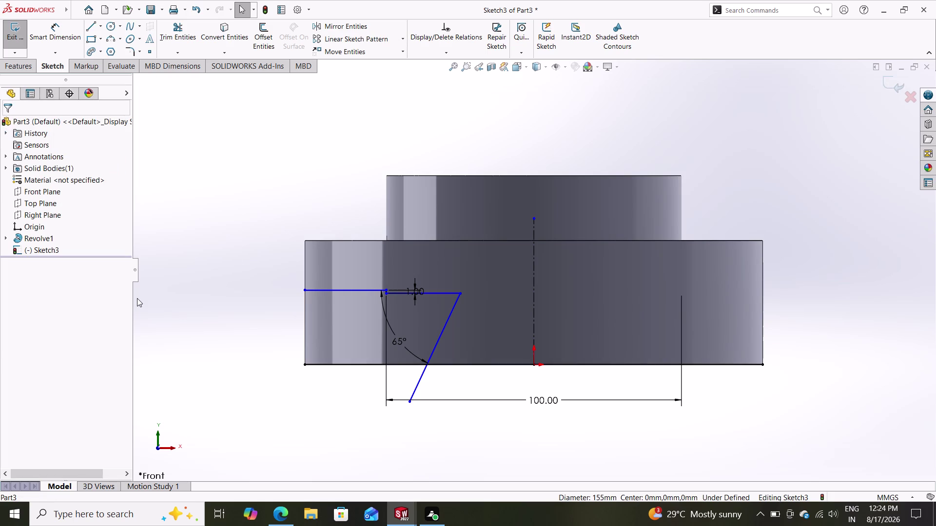
key(Escape)
Trim away the slanted line's overhang below the bottom edge.
click(171, 29)
click(418, 382)
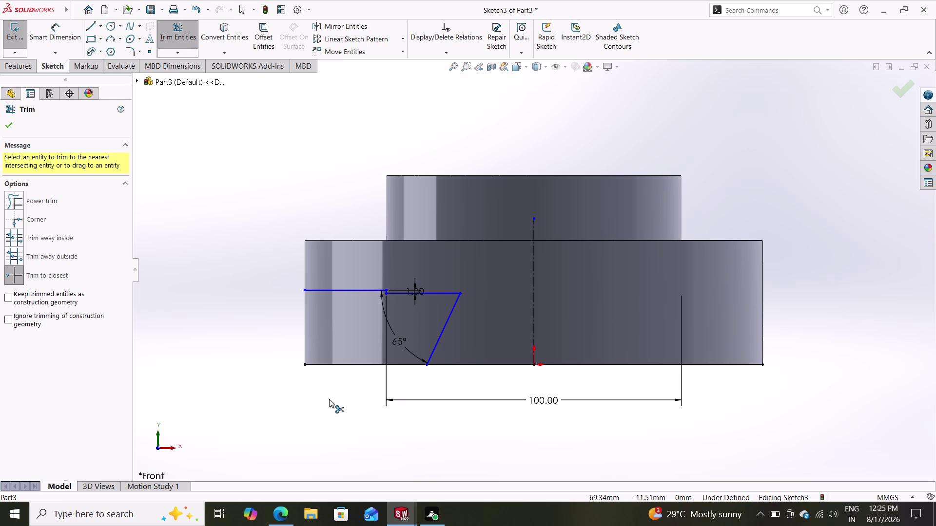
key(Escape)
click(348, 363)
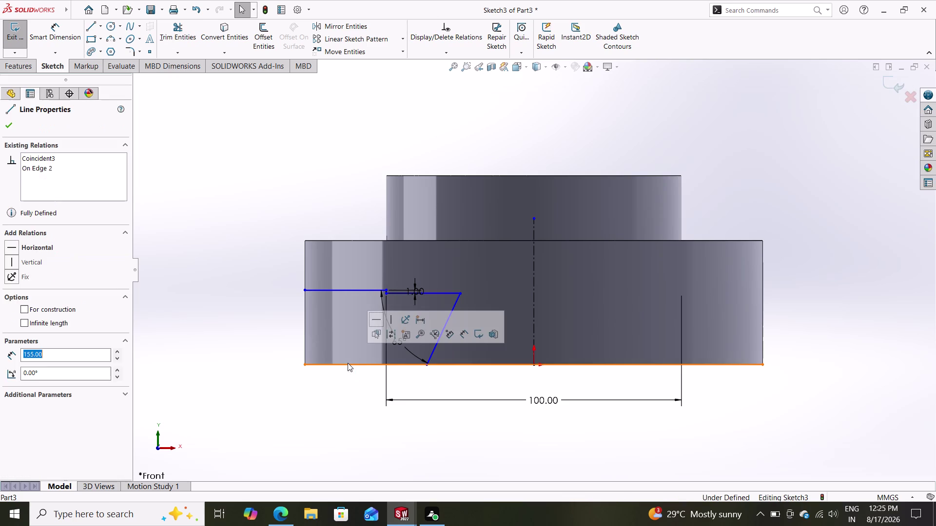
key(Delete)
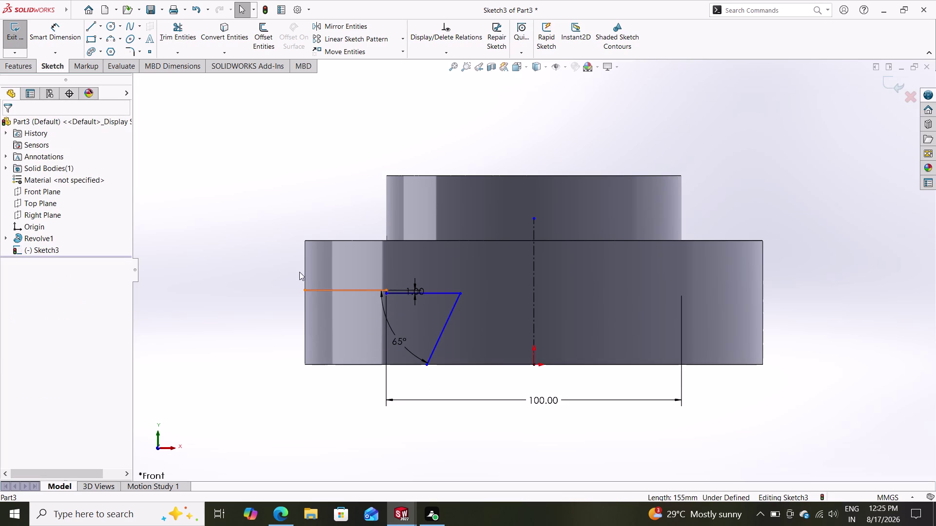
click(58, 27)
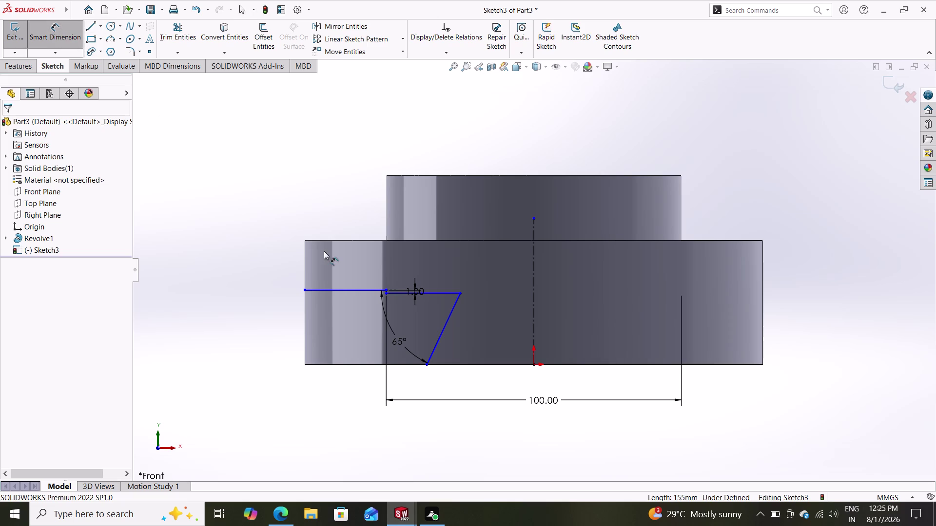
Dimension the slanted line's lower end 70 mm across the centreline.
click(427, 364)
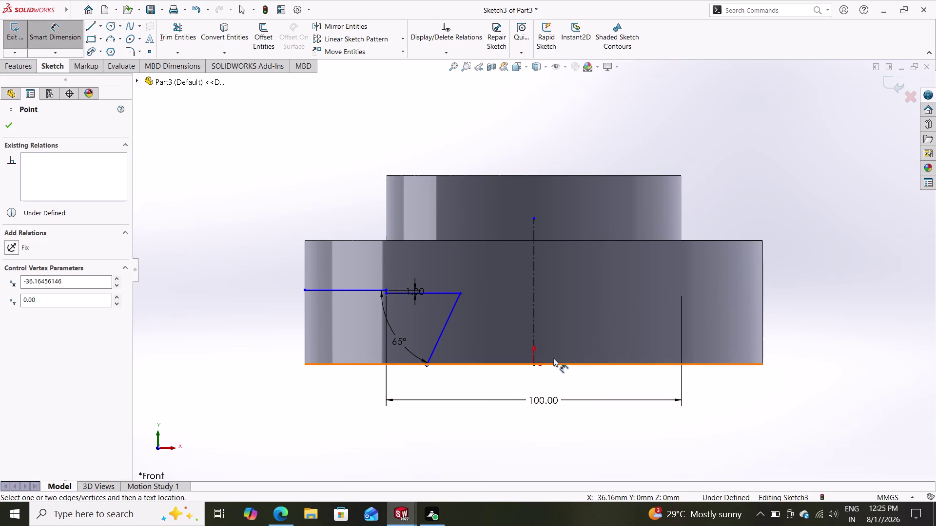
click(533, 326)
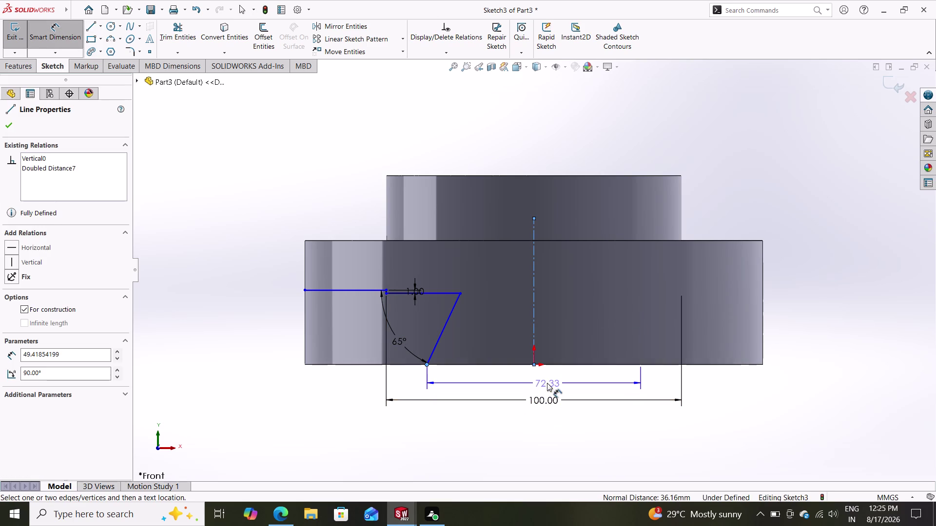
click(535, 385)
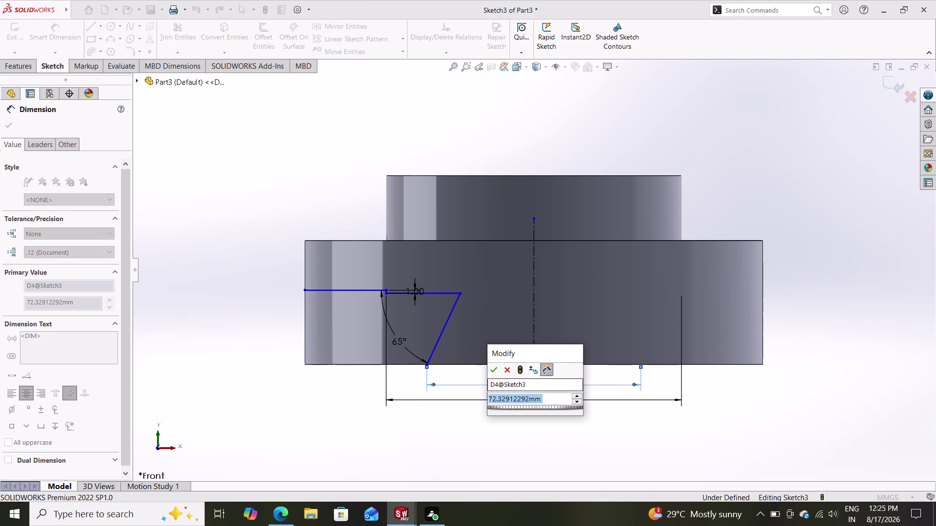
text(70)
key(Return)
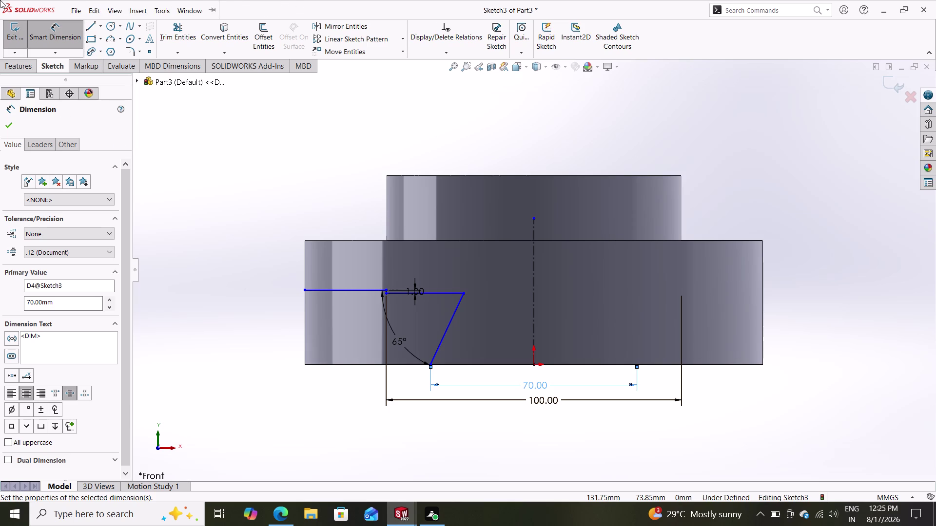
click(3, 125)
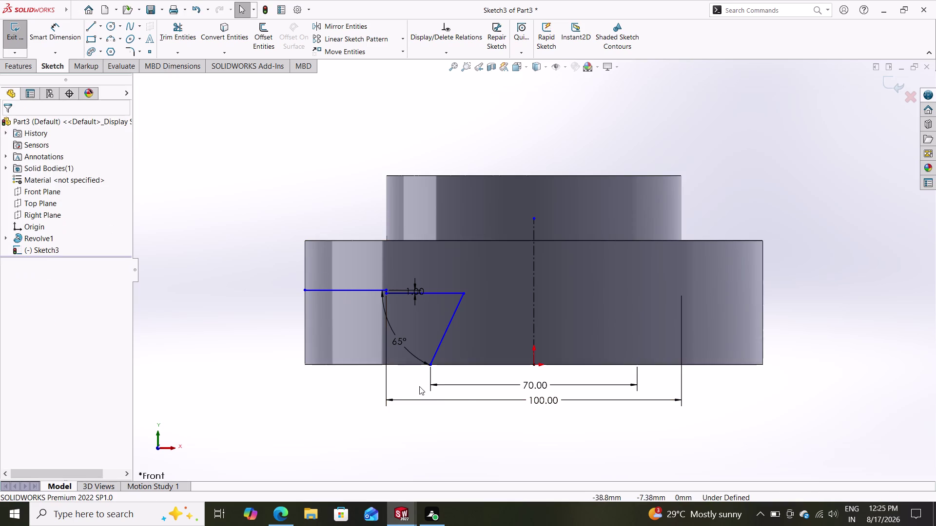
Window-select the left-side slot profile lines for mirroring.
drag(510, 424, 397, 235)
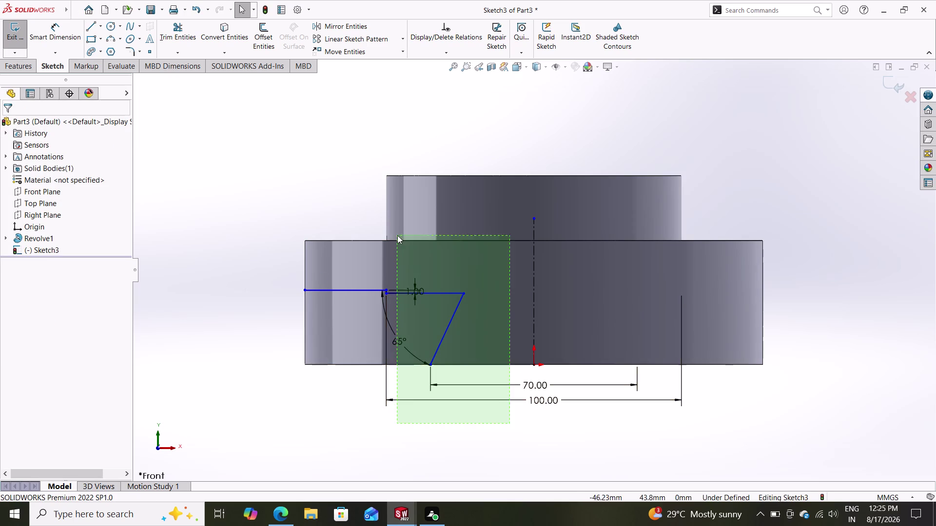
drag(398, 235, 313, 281)
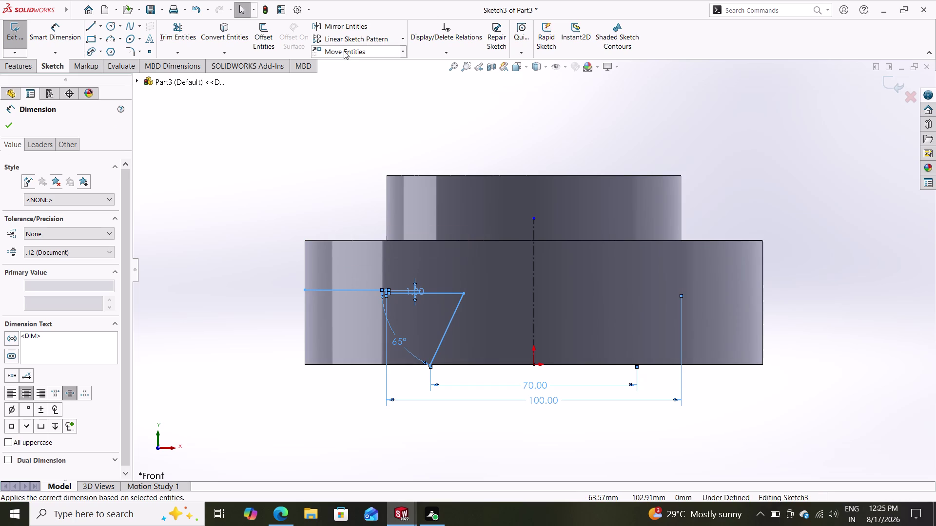
click(345, 24)
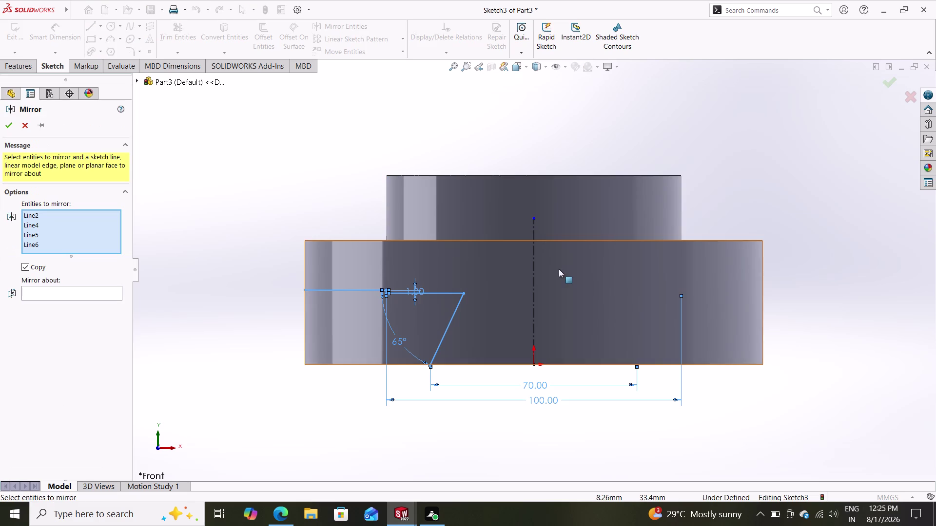
Mirror the selected left profile lines about centerline Line1.
click(67, 295)
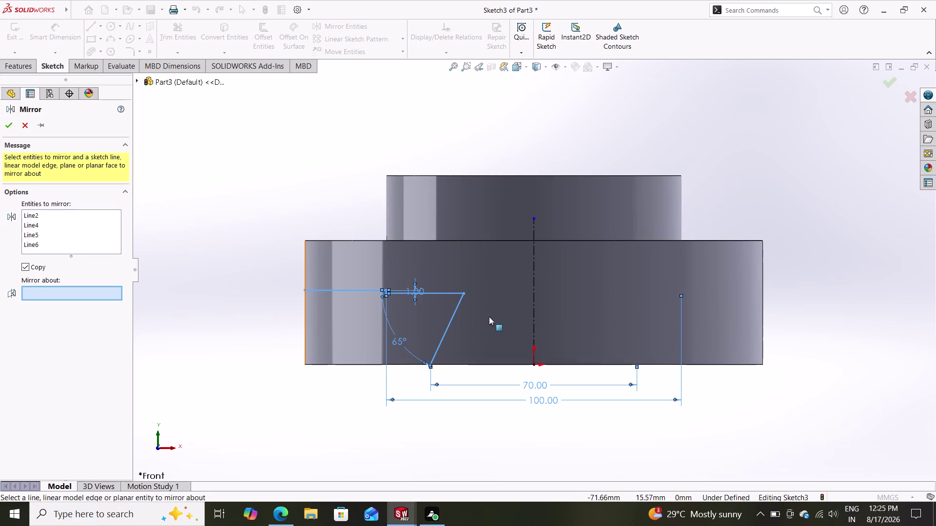
click(535, 299)
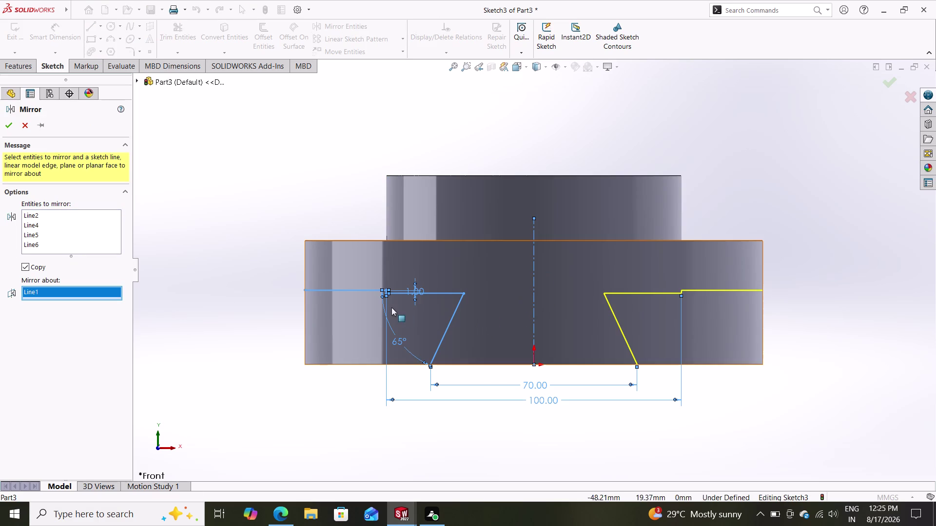
click(6, 127)
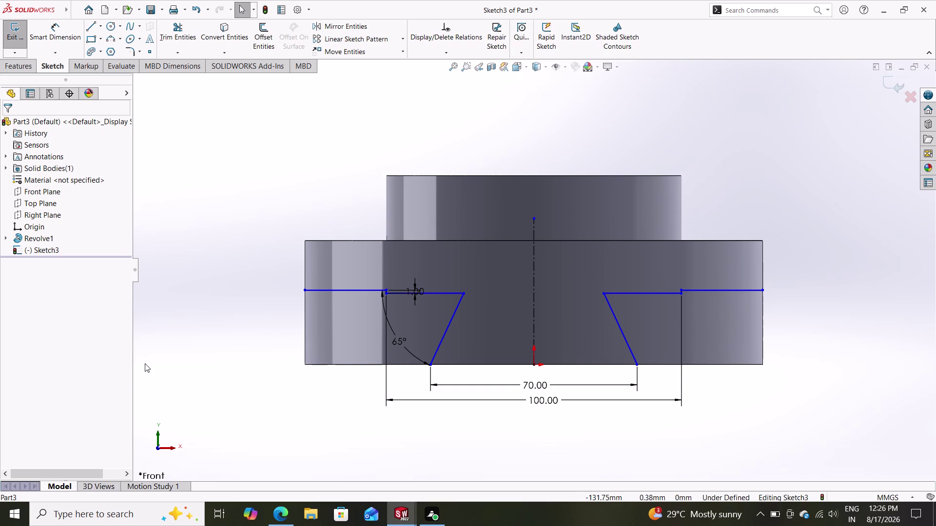
click(57, 33)
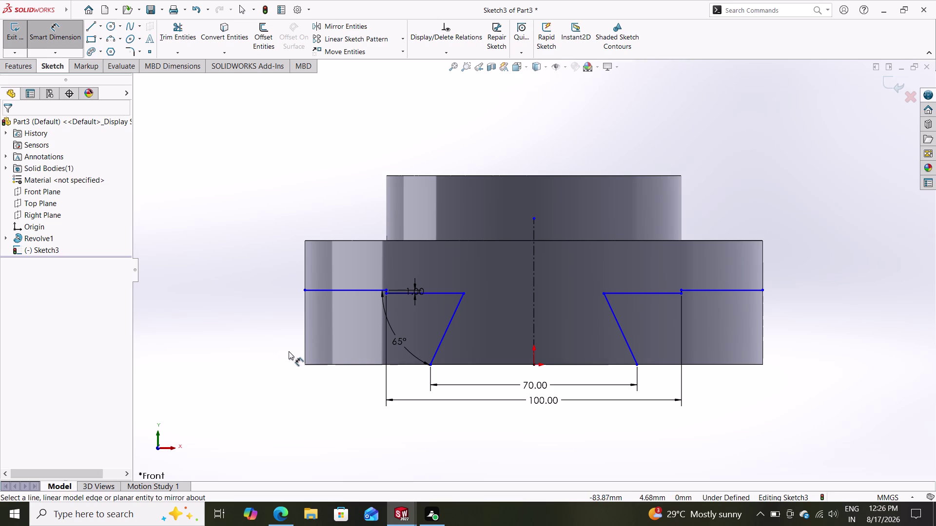
Dimension the profile's left end 22 mm above the bottom edge.
click(304, 365)
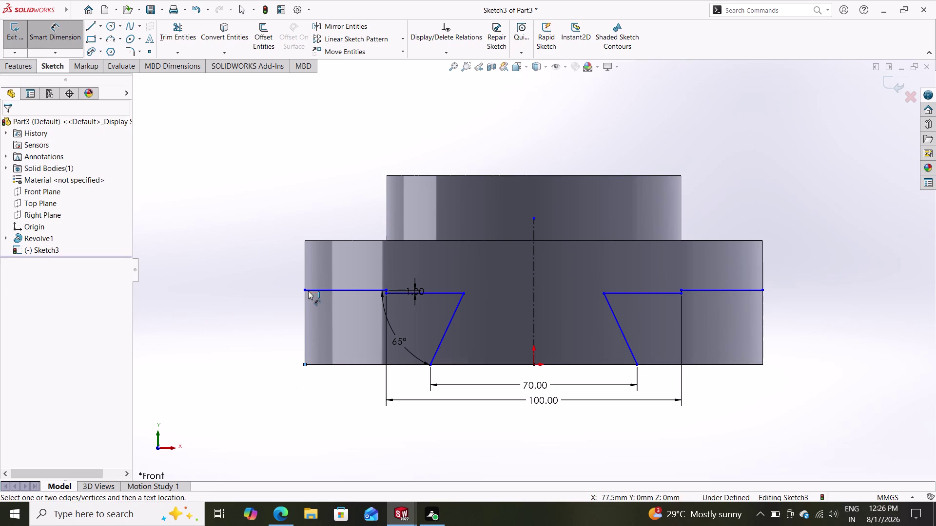
click(305, 291)
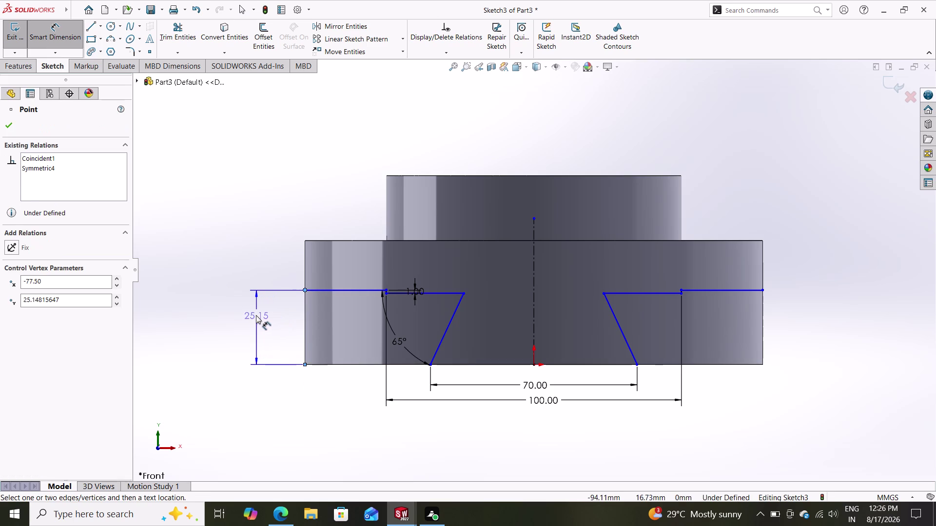
click(256, 316)
text(22)
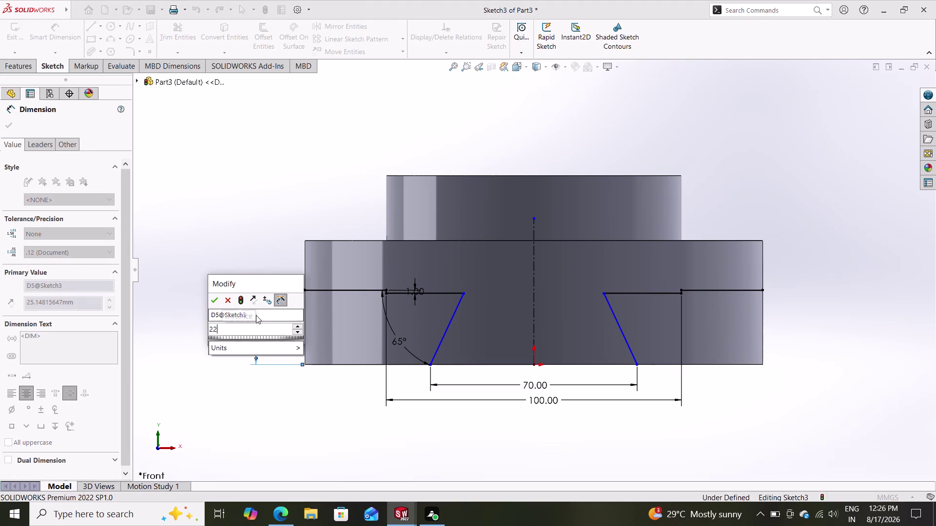
key(Return)
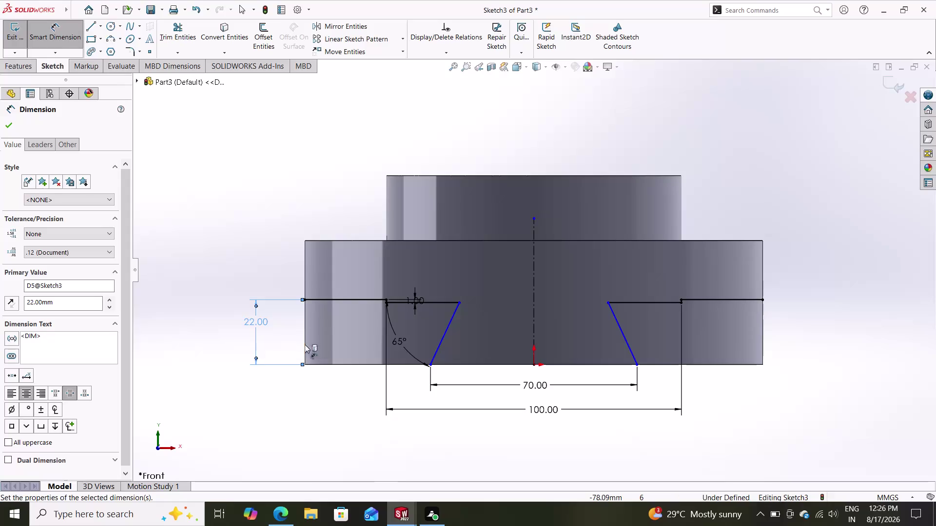
click(6, 123)
click(20, 66)
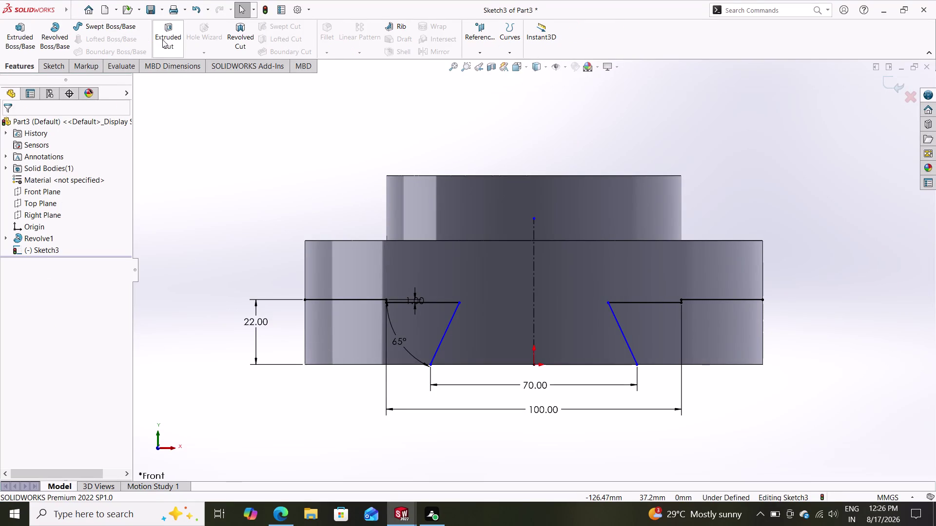
click(164, 39)
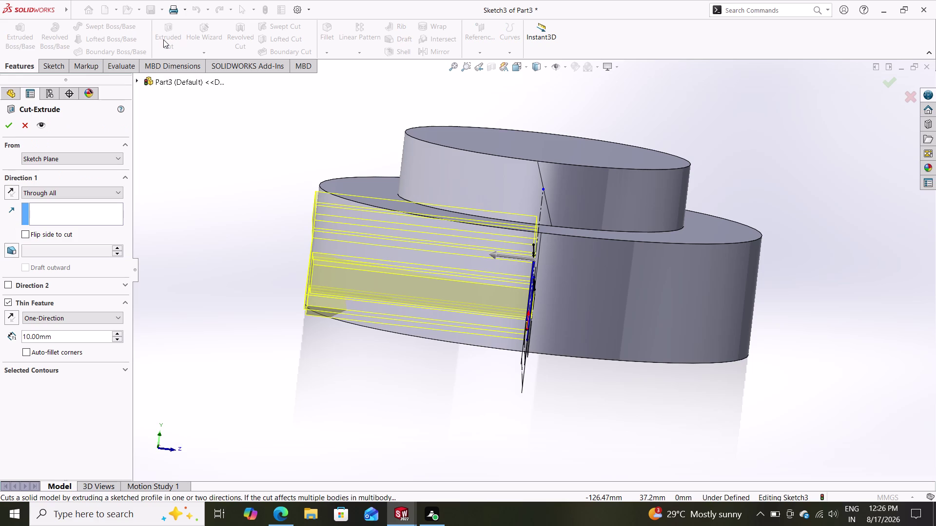
click(11, 125)
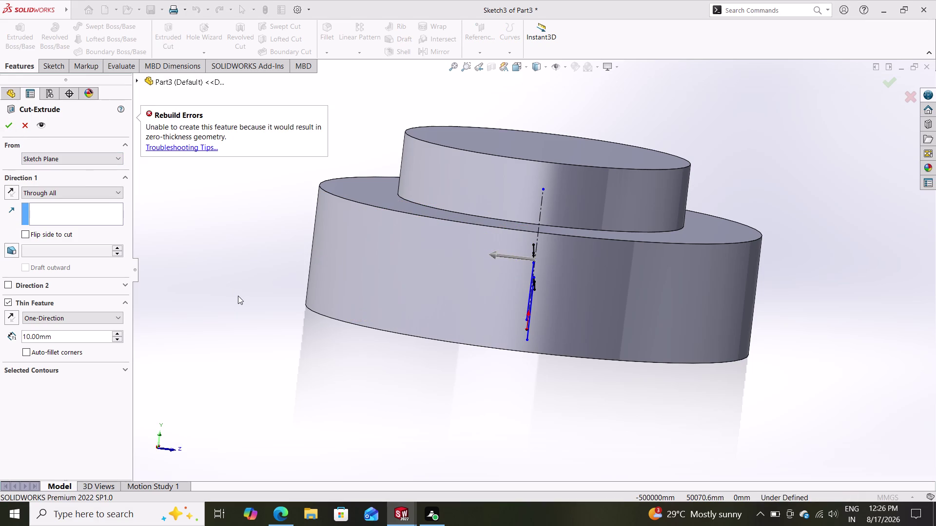
middle_drag(238, 296, 319, 287)
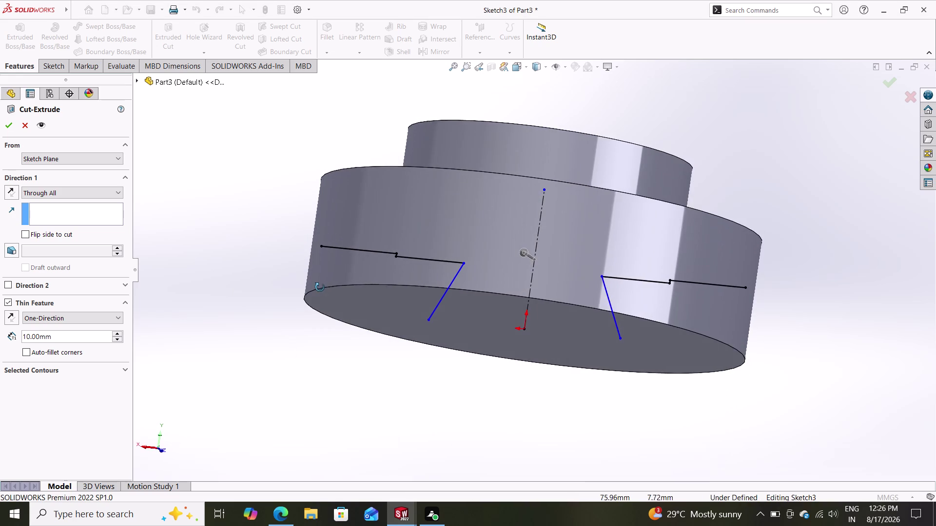
middle_drag(320, 288, 313, 321)
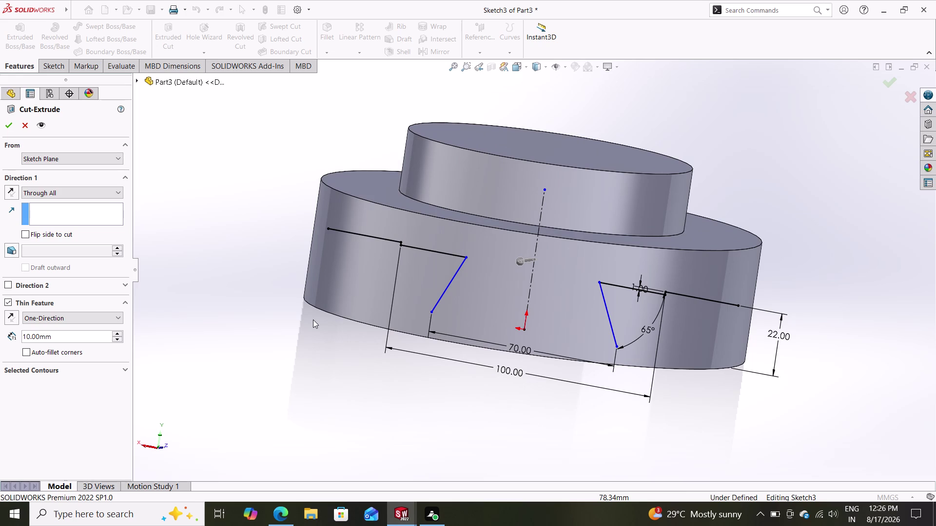
key(Escape)
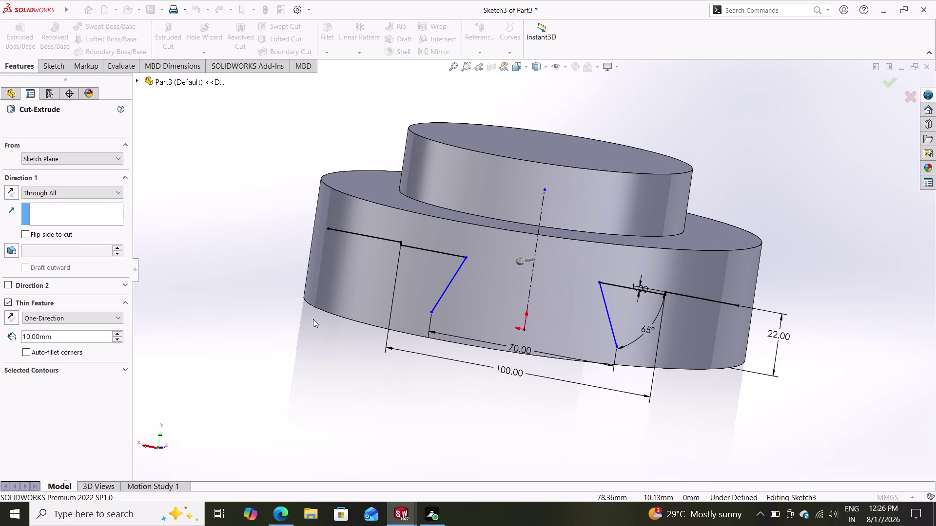
key(Escape)
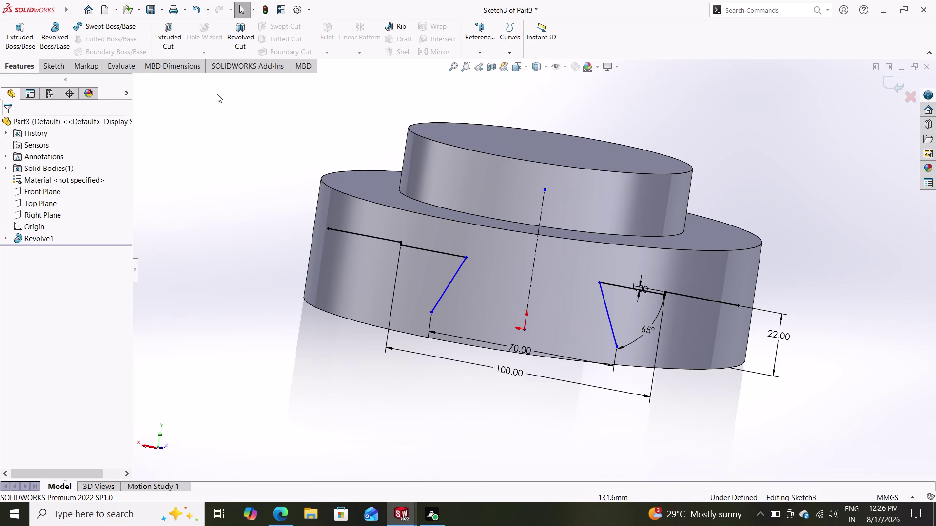
click(479, 65)
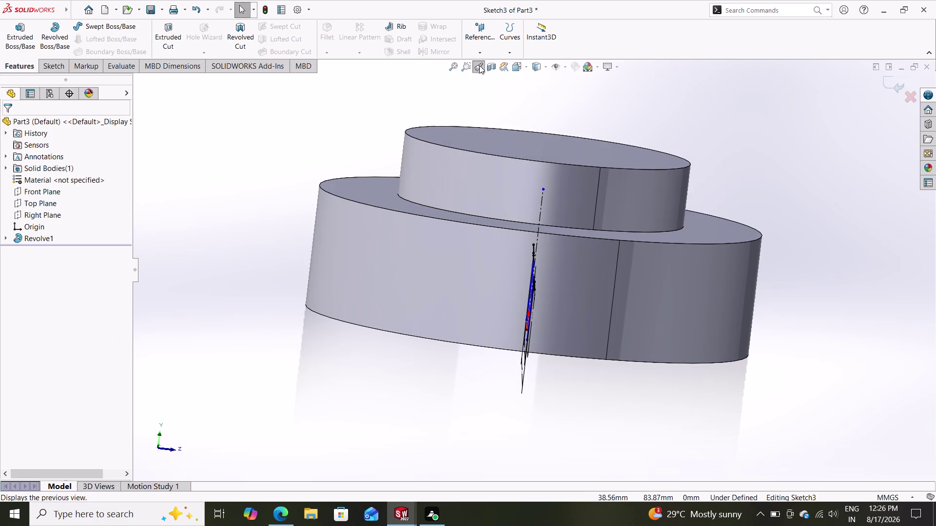
Restore the earlier view, close Sketch3, and start Sketch4 on the Front Plane.
click(479, 65)
click(479, 66)
click(478, 66)
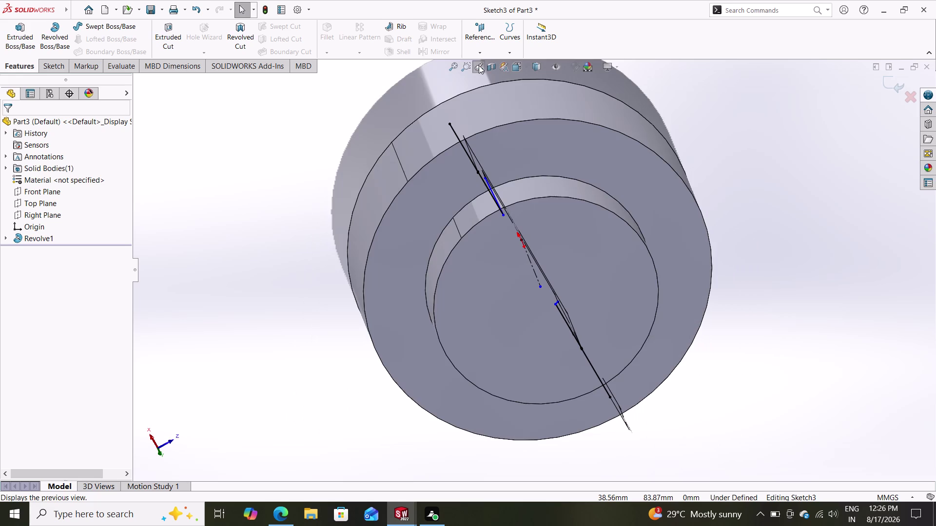
click(479, 65)
click(478, 65)
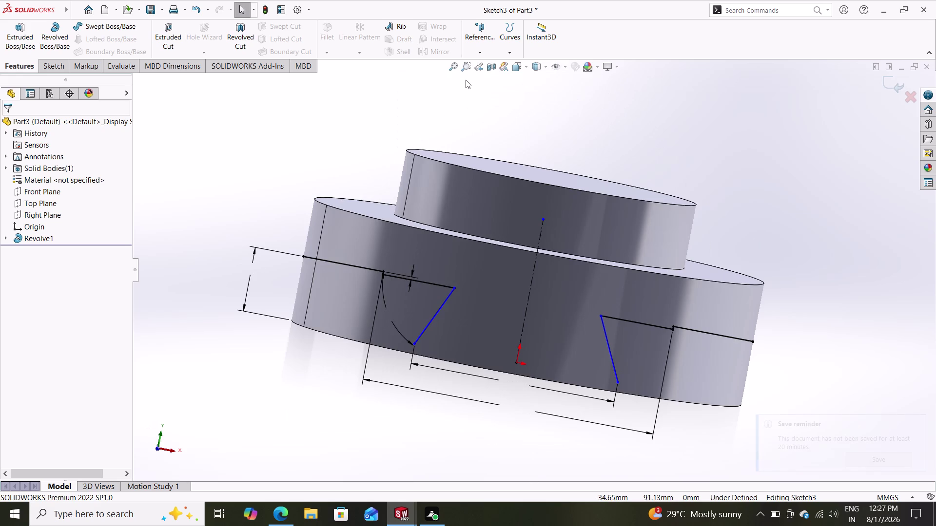
click(55, 193)
click(61, 179)
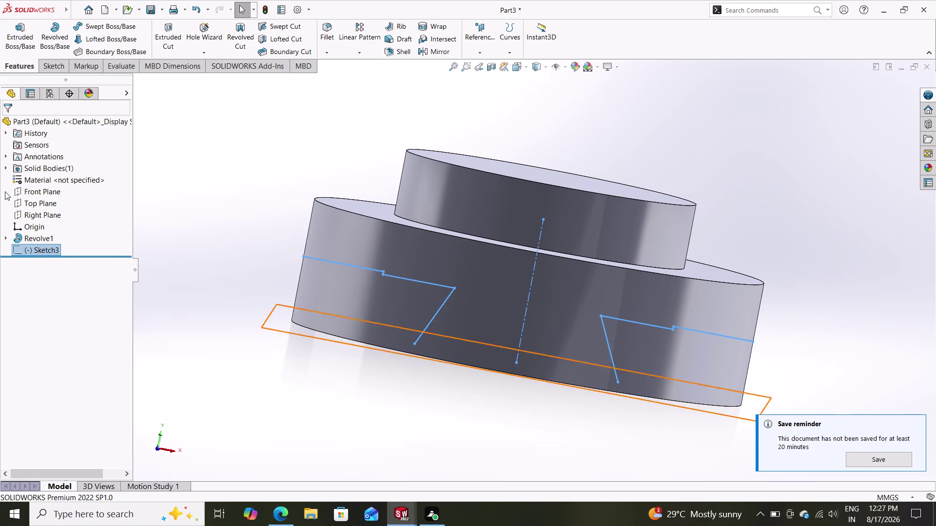
click(28, 193)
click(39, 181)
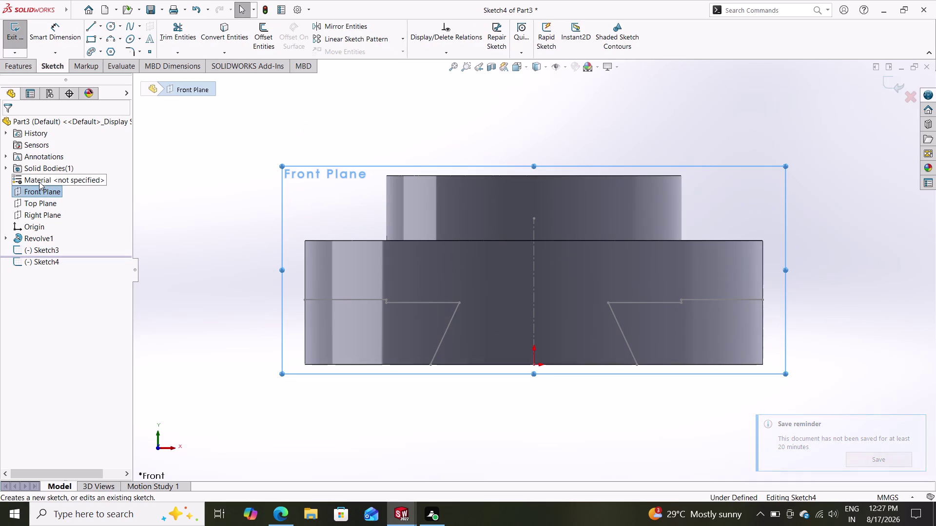
Draw a line down the left side to the bottom-left corner and partly along the bottom.
key(Escape)
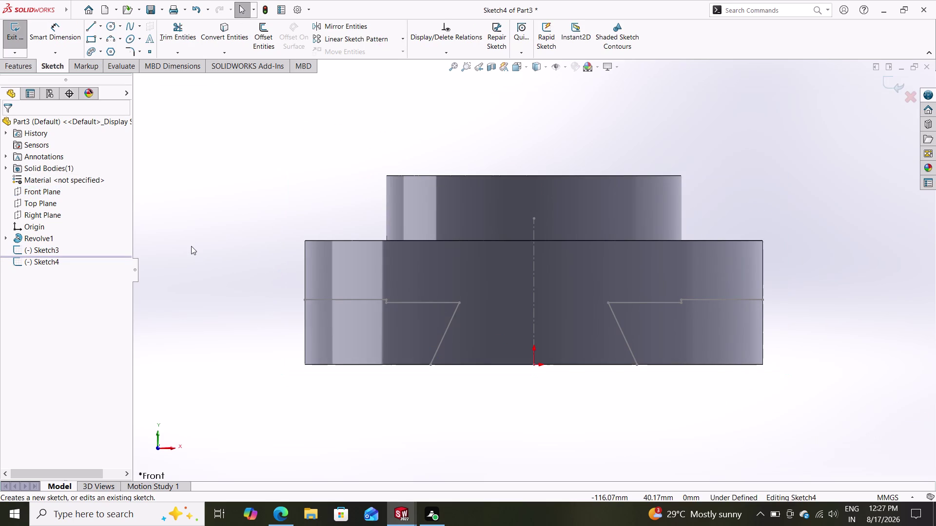
click(93, 25)
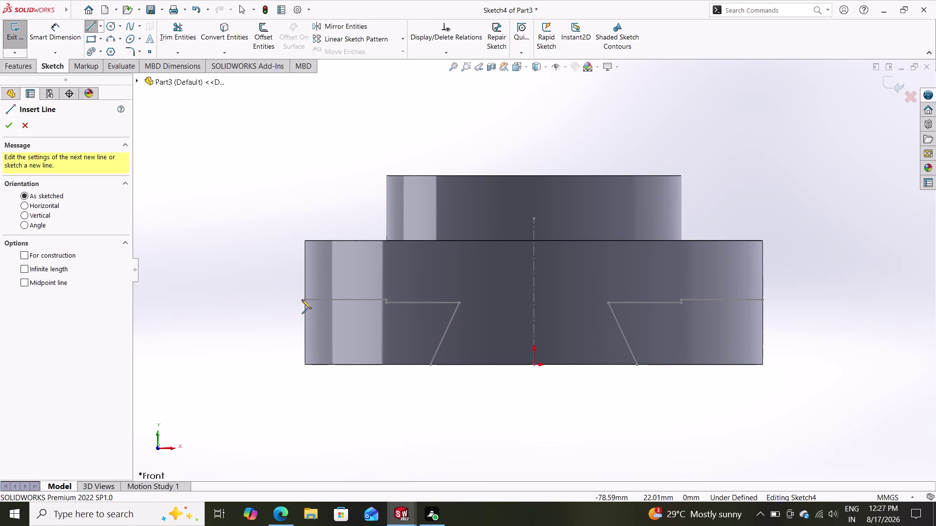
click(304, 299)
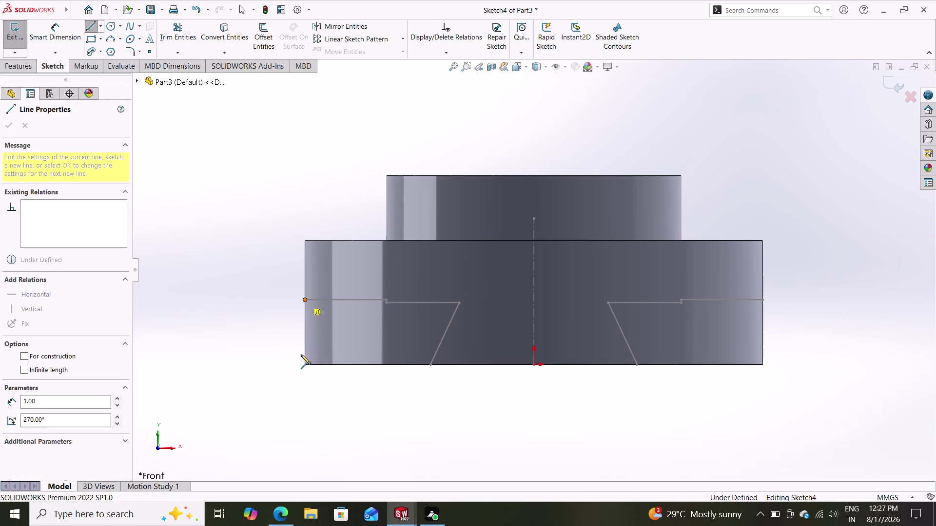
click(305, 365)
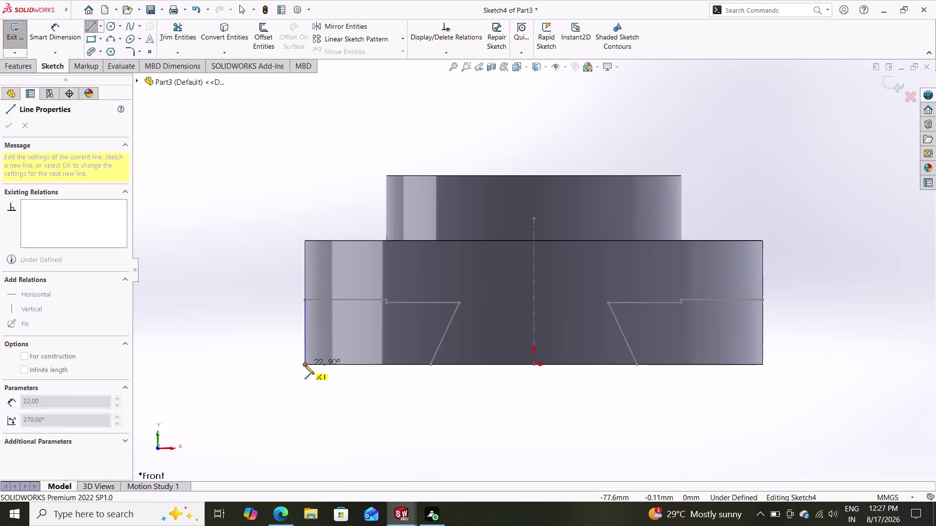
click(429, 365)
double_click(416, 432)
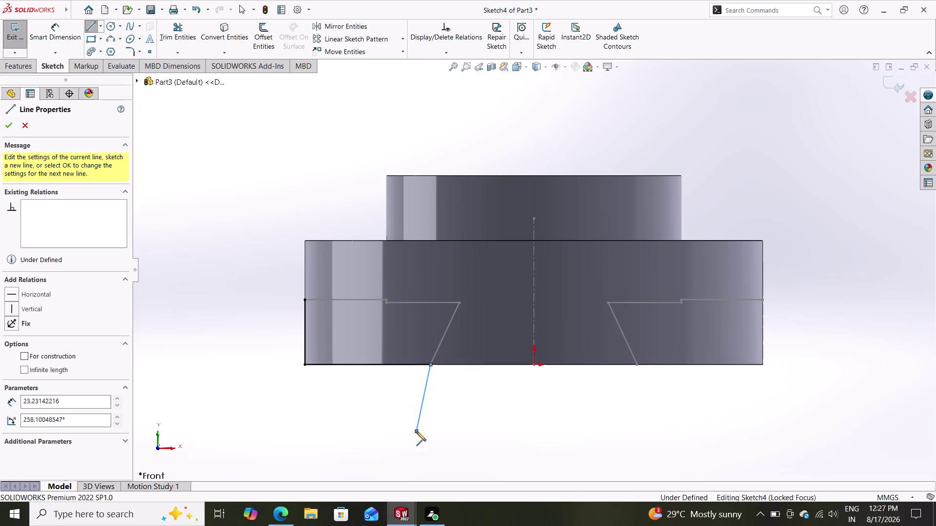
Continue the lines along the bottom edge to the right corner and up the right side.
click(638, 367)
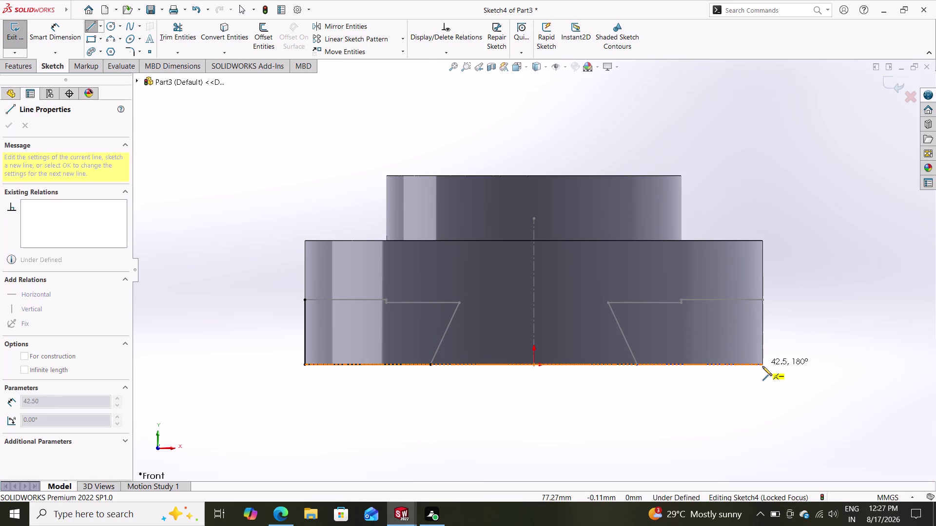
click(763, 367)
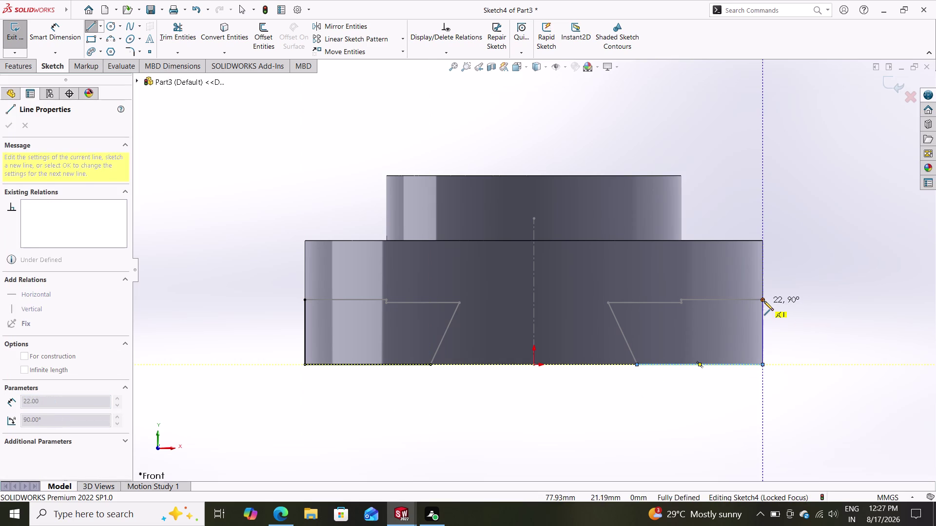
click(764, 300)
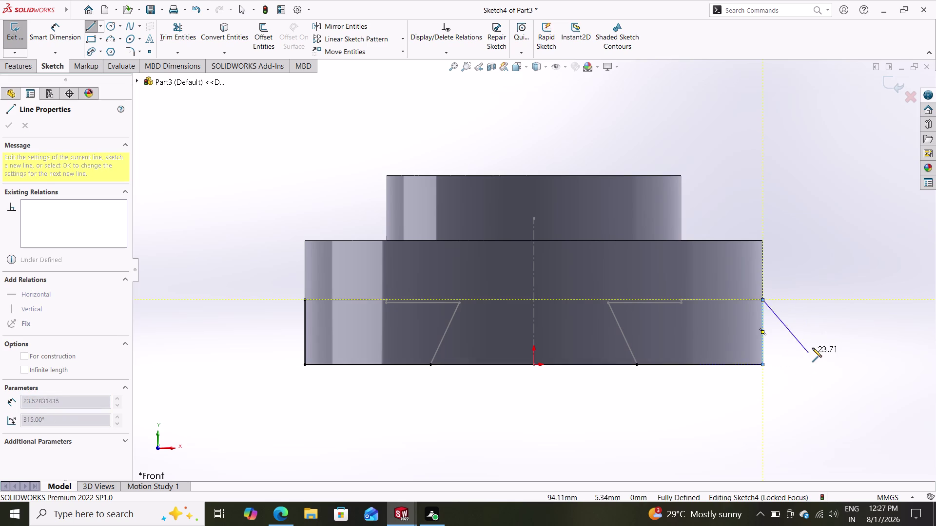
double_click(812, 348)
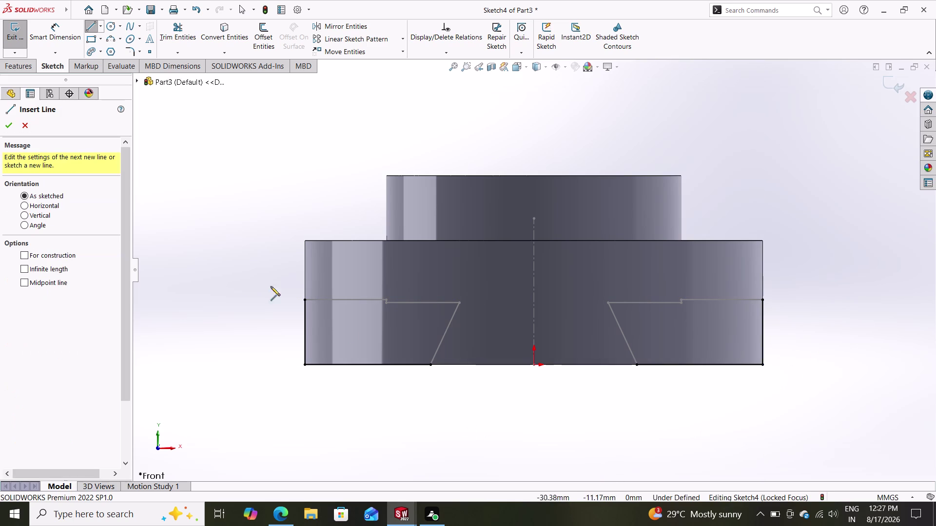
click(8, 128)
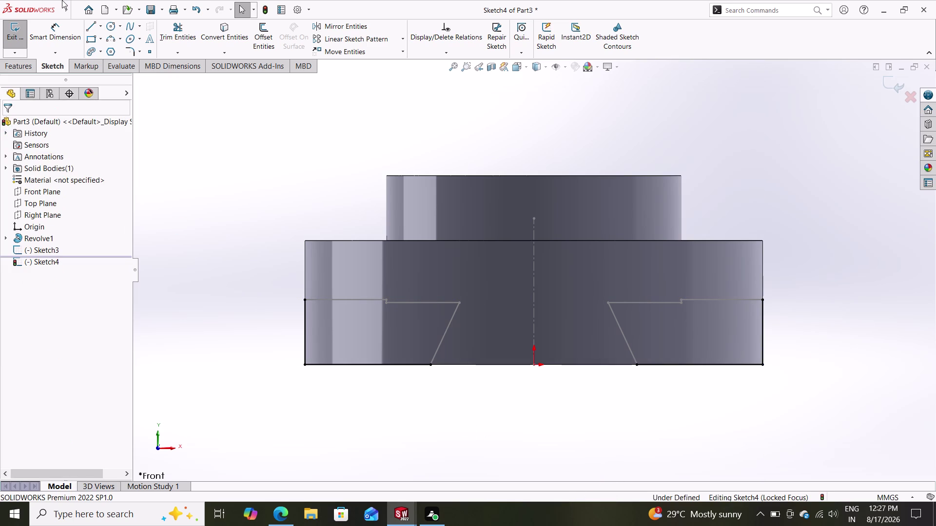
click(21, 66)
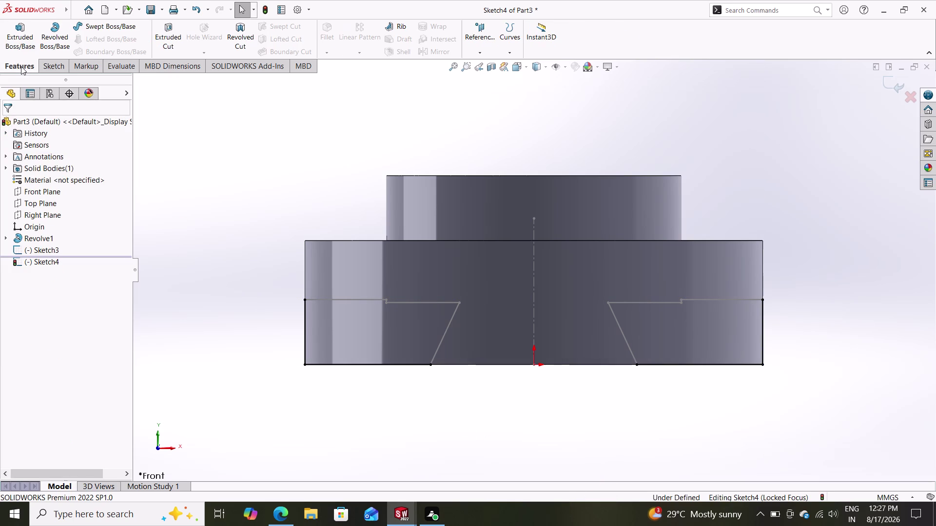
Cancel the Extruded Cut preview from Sketch4 and exit Sketch4 uncut.
click(172, 37)
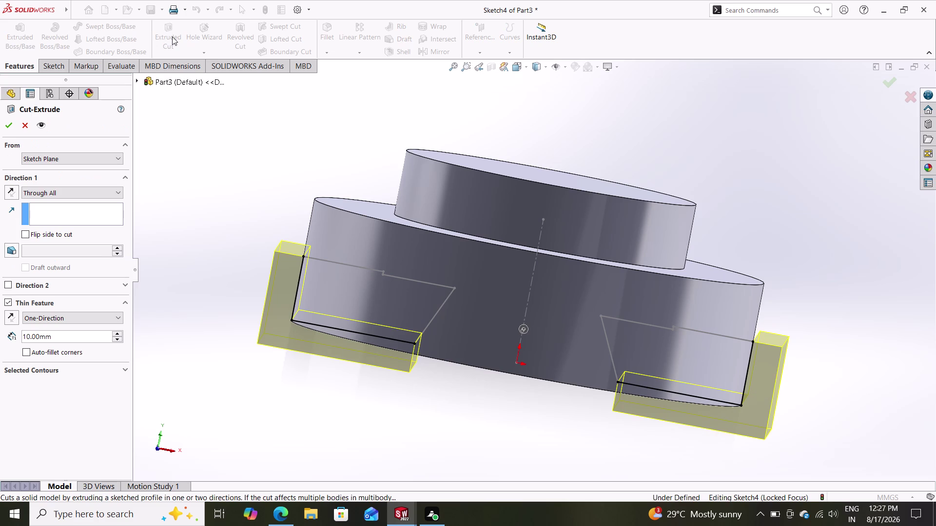
key(Escape)
key(Escape)
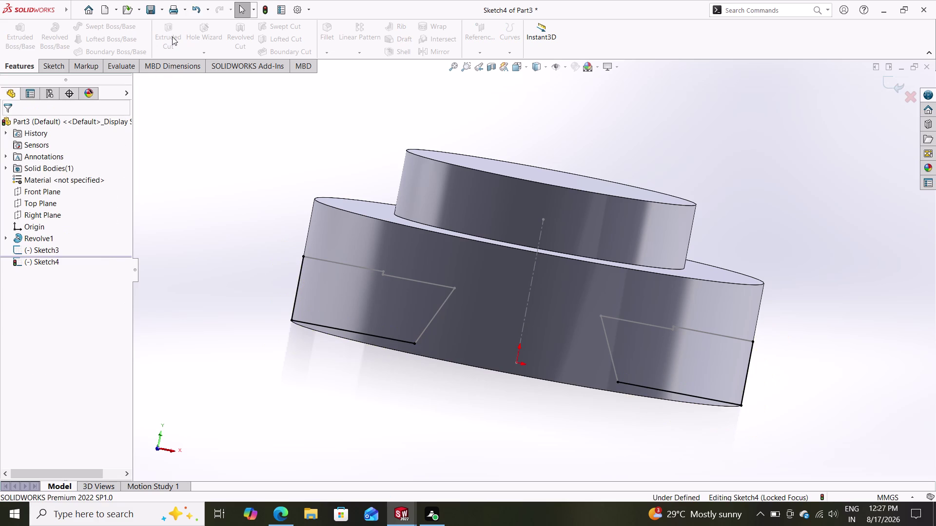
click(428, 327)
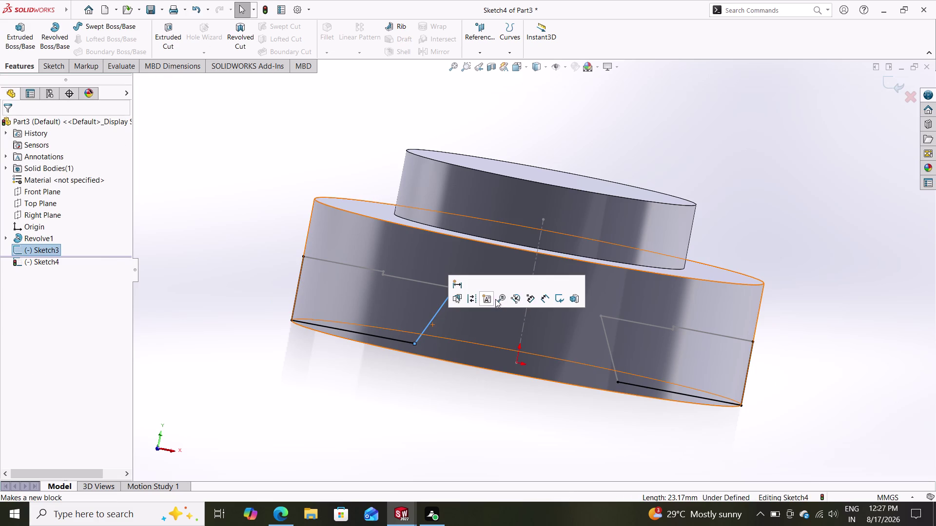
click(561, 300)
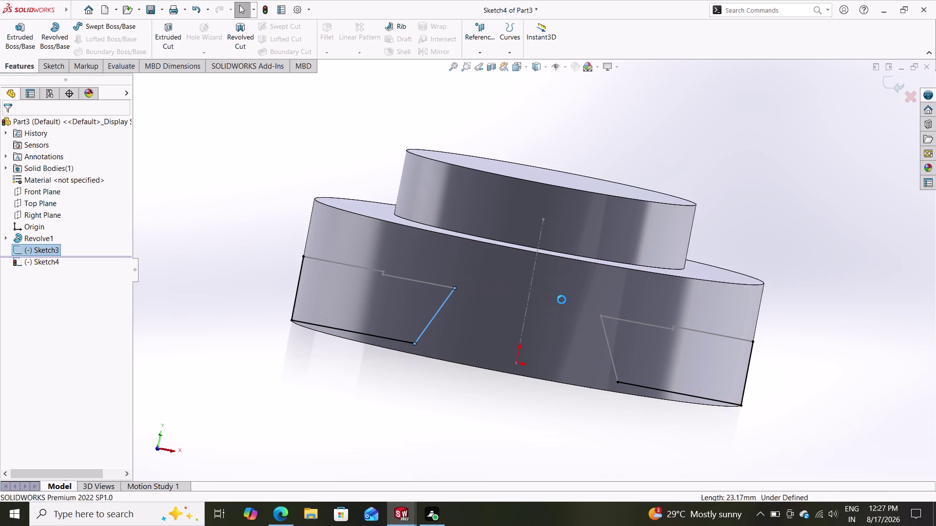
click(400, 341)
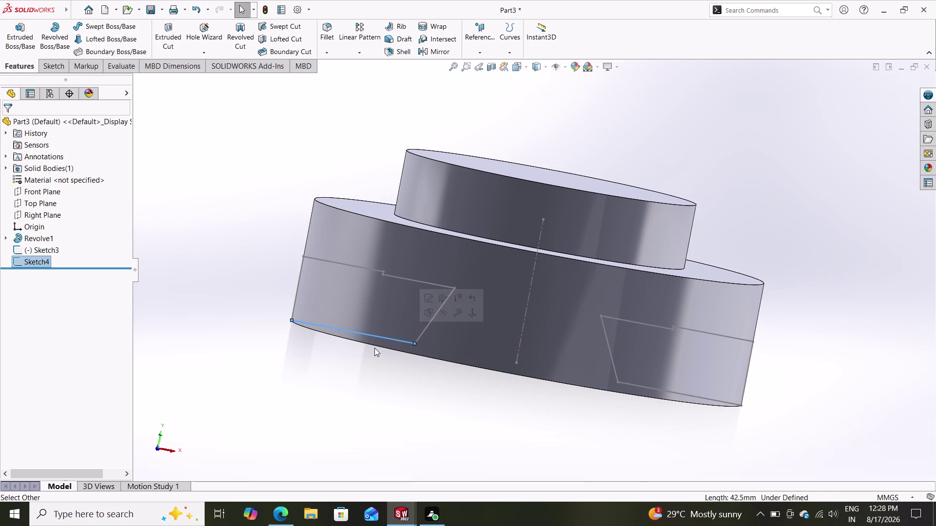
Clear the selection and pick Sketch4 in the feature tree.
key(Escape)
key(Escape)
key(Escape)
key(Escape)
key(Escape)
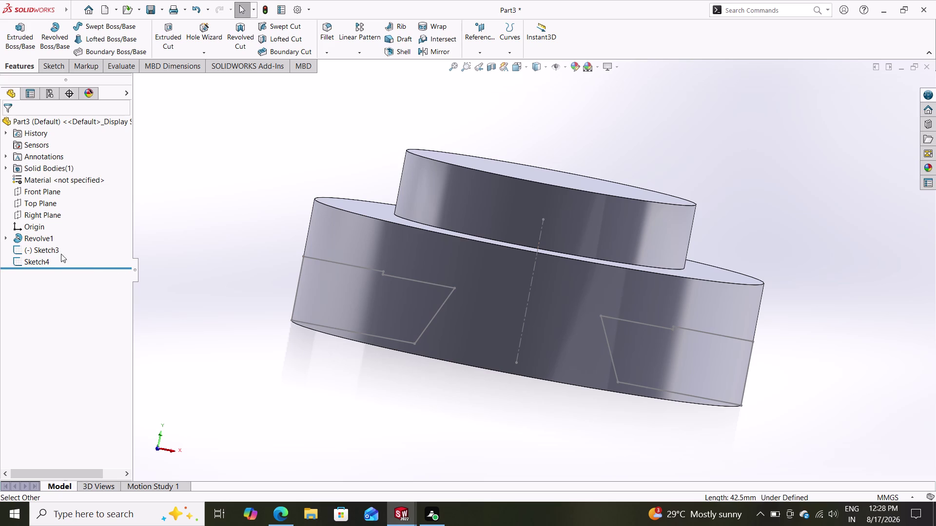
click(48, 263)
click(84, 317)
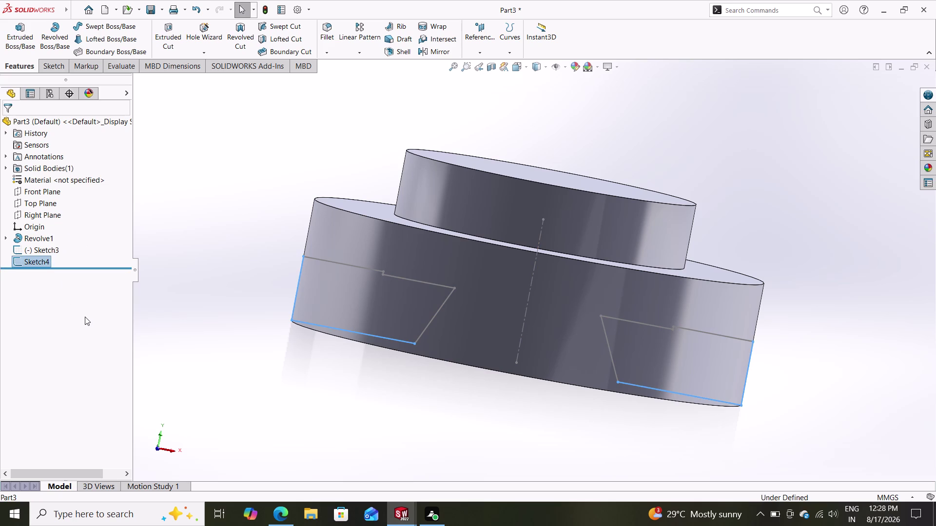
drag(85, 315, 75, 285)
Start a new, empty sketch on the Front Plane.
click(56, 196)
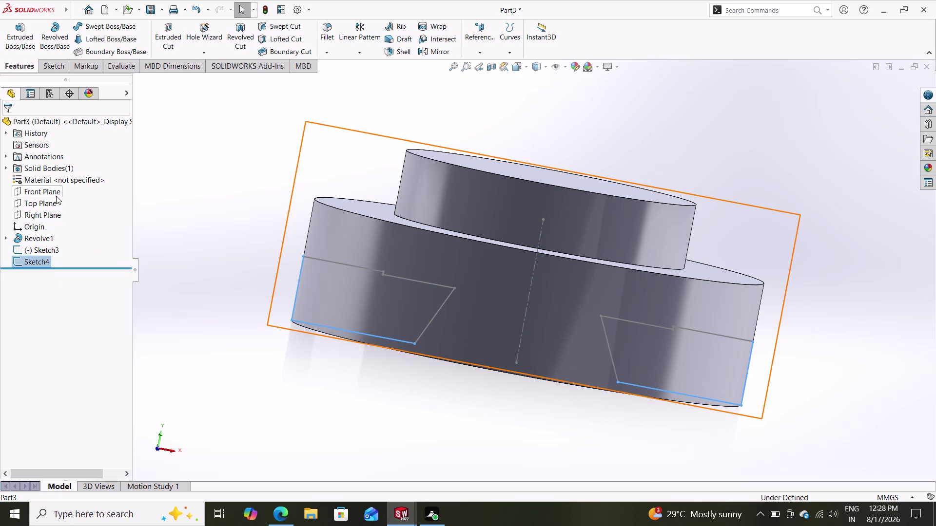
click(67, 182)
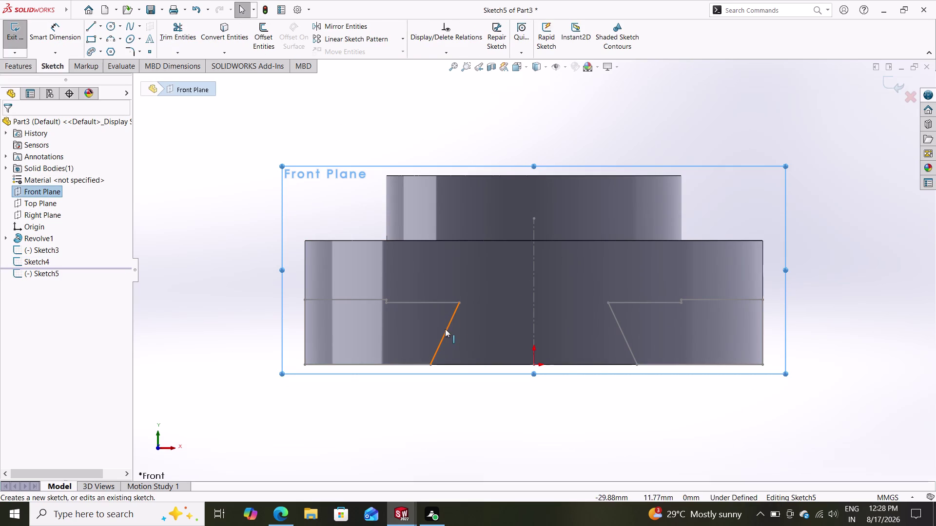
click(16, 65)
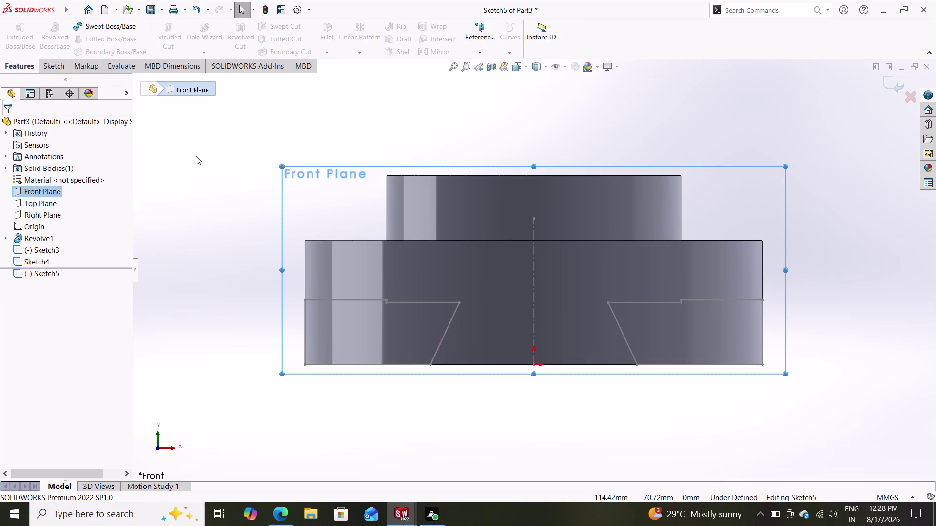
key(Escape)
key(Escape)
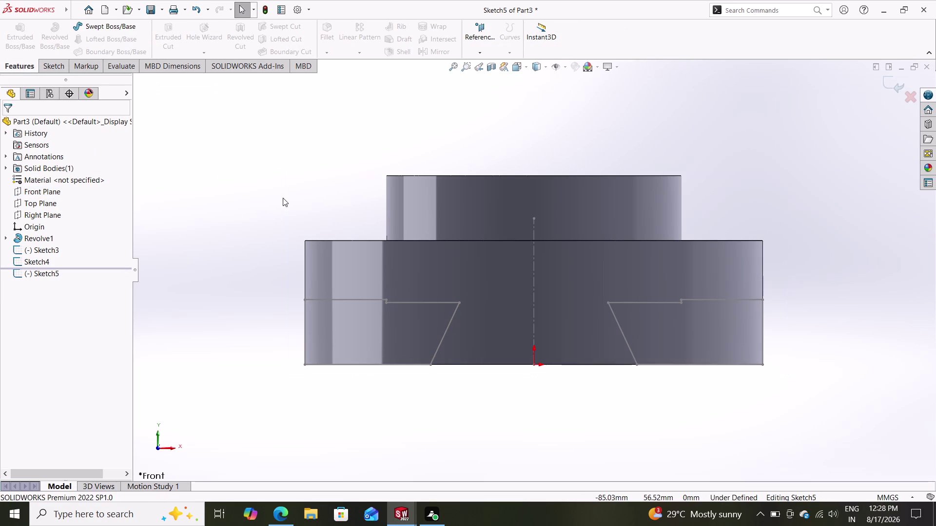
Exit the empty sketch and reopen Sketch3 for editing via its slanted slot line.
double_click(442, 333)
double_click(443, 334)
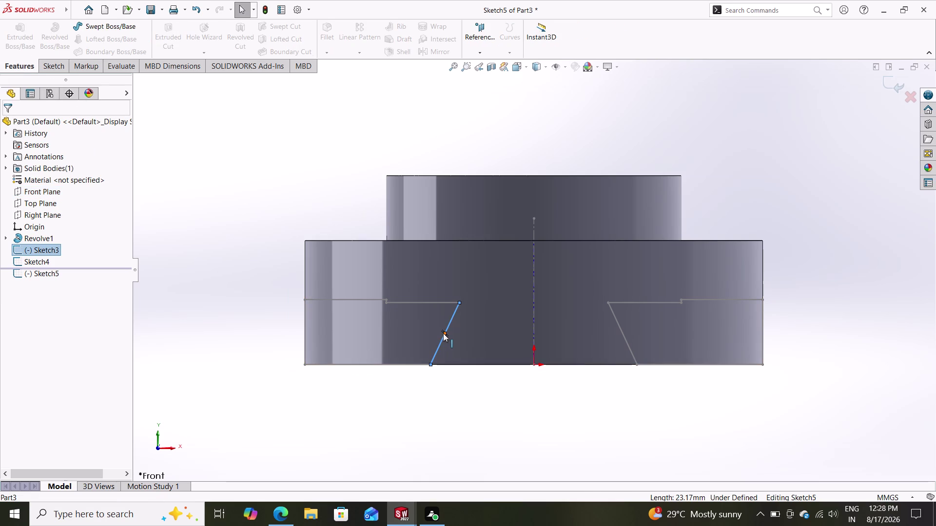
double_click(442, 340)
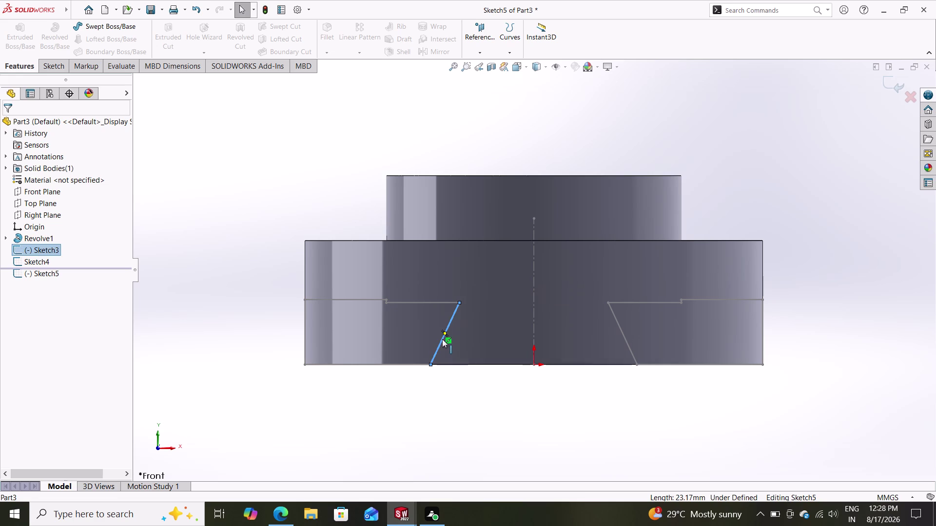
click(442, 339)
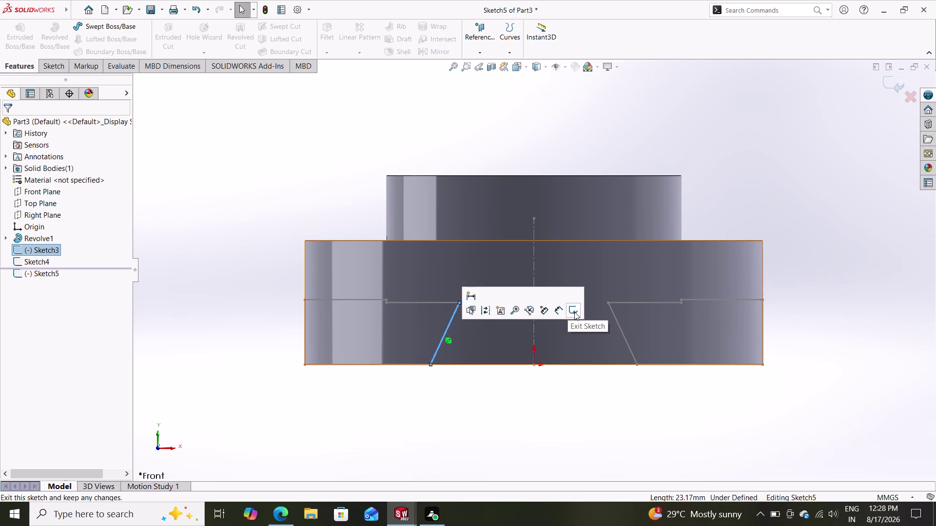
click(574, 312)
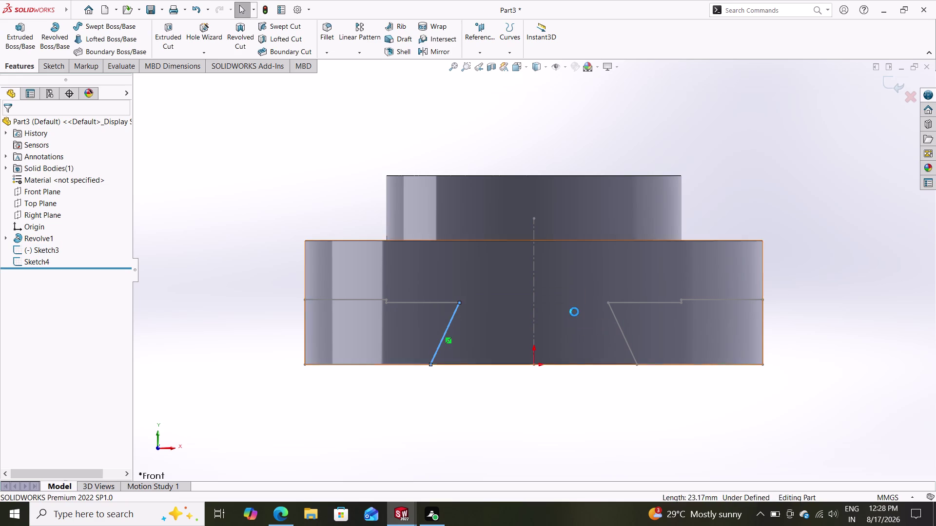
click(446, 325)
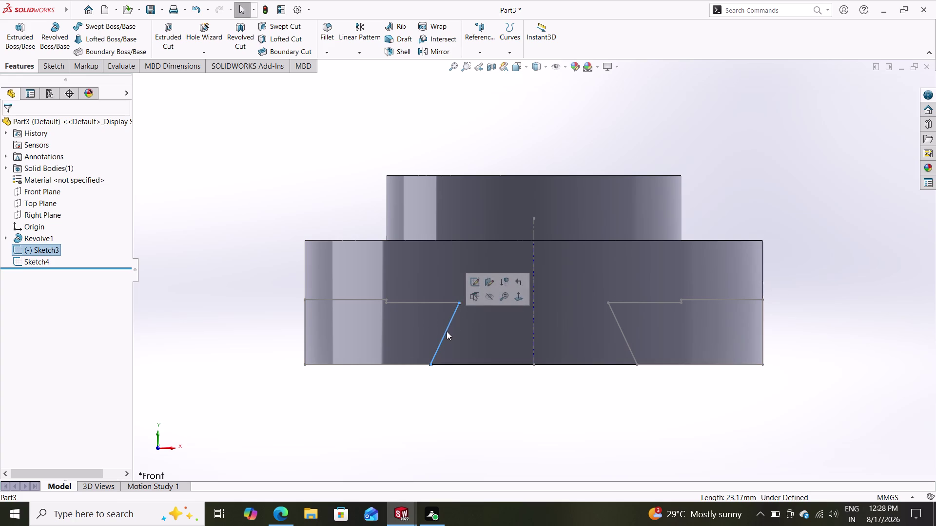
click(476, 279)
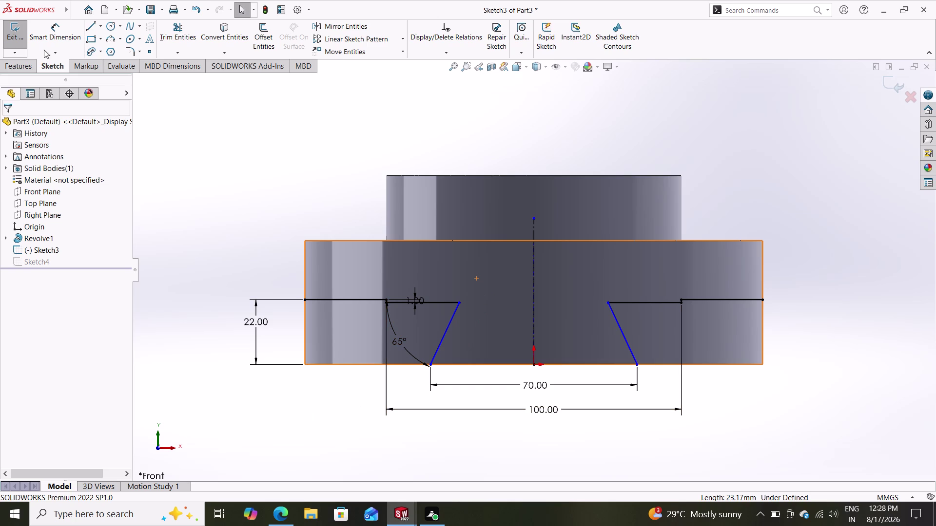
Draw the left outer side and bottom lines of the slot profile, deleting a stray line.
click(97, 24)
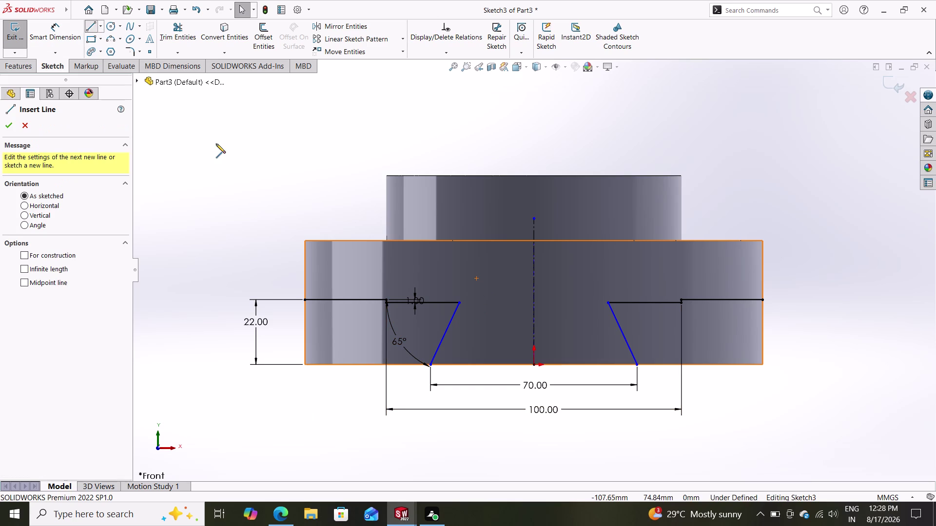
drag(433, 366, 414, 366)
click(304, 365)
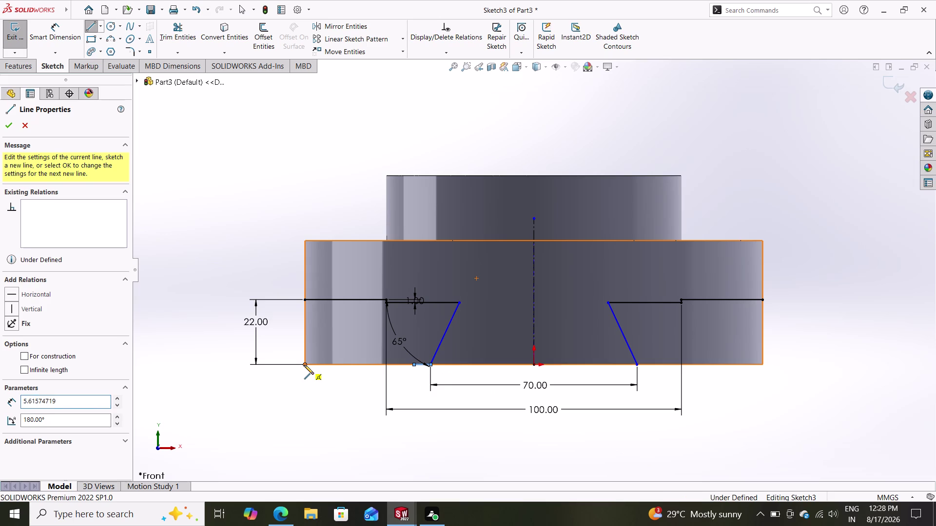
click(303, 300)
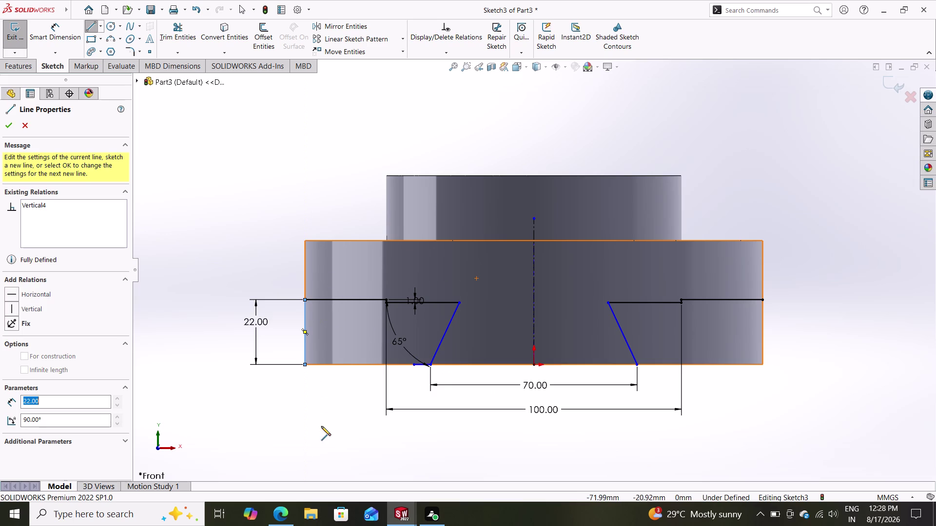
click(637, 366)
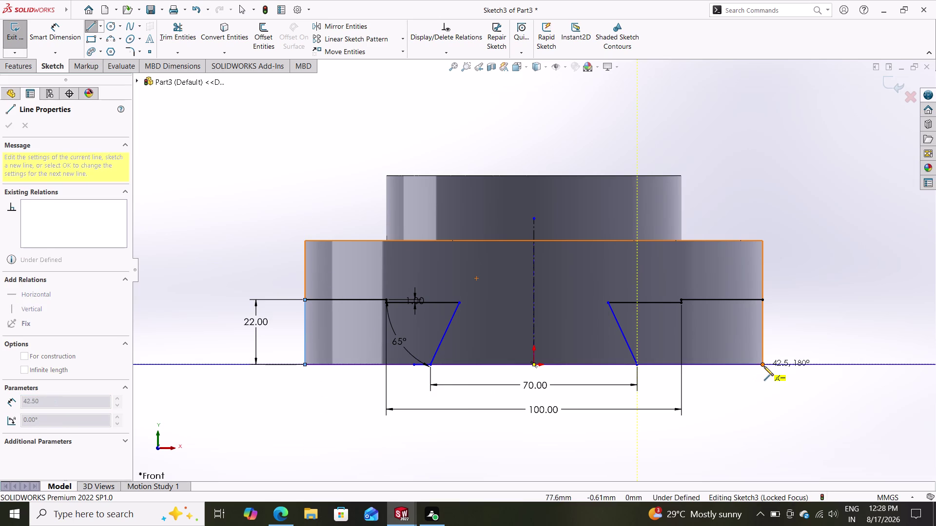
drag(763, 367, 765, 334)
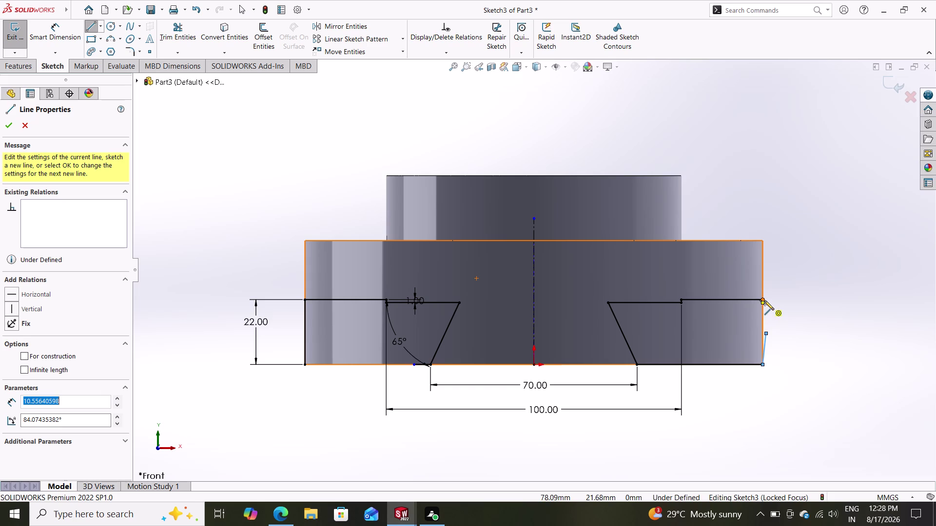
click(764, 301)
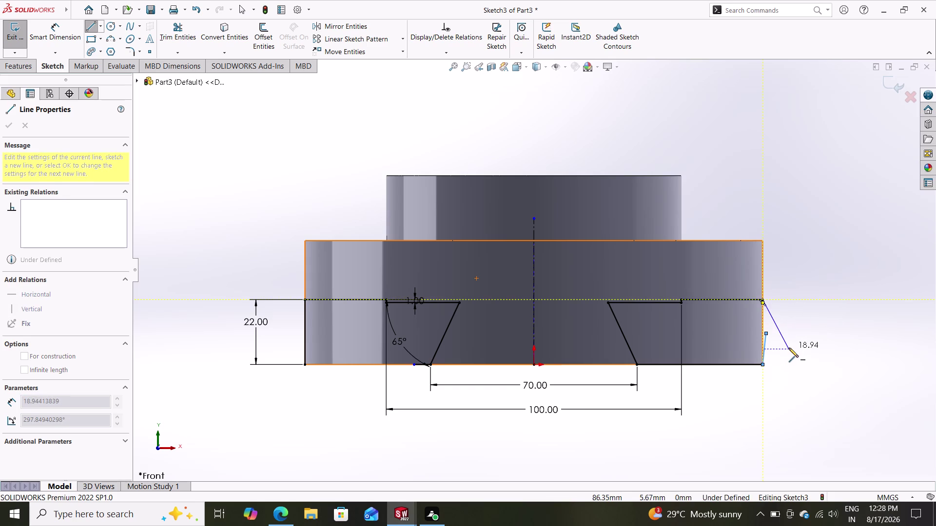
key(Escape)
click(767, 346)
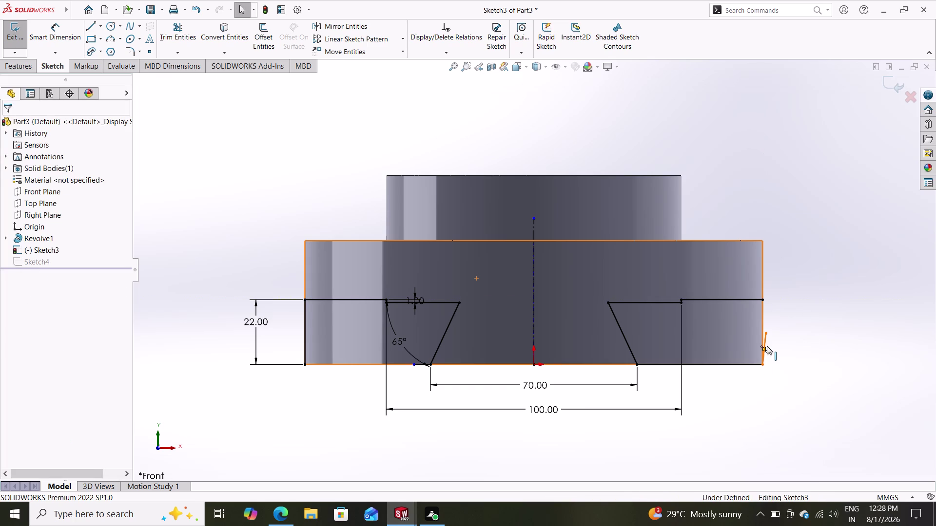
key(Delete)
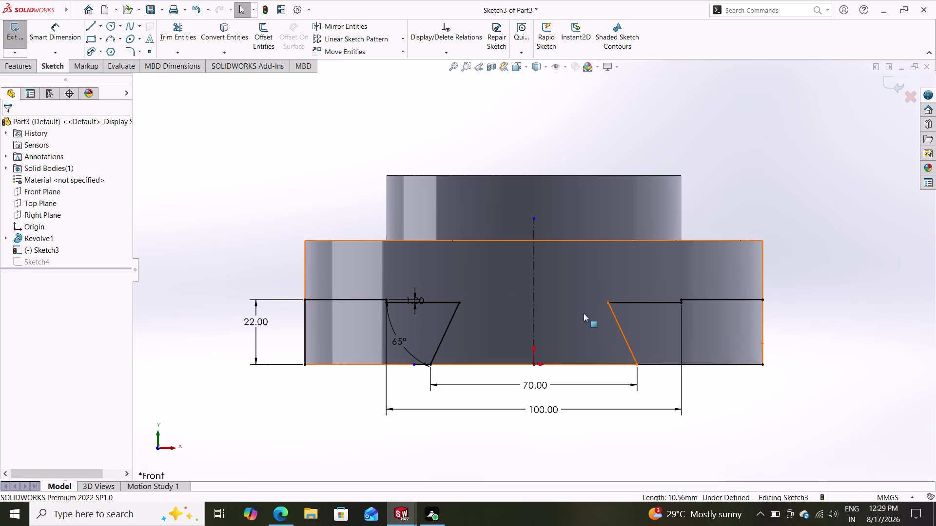
Redraw the right outer side line up from the bottom-right corner.
drag(87, 30, 97, 42)
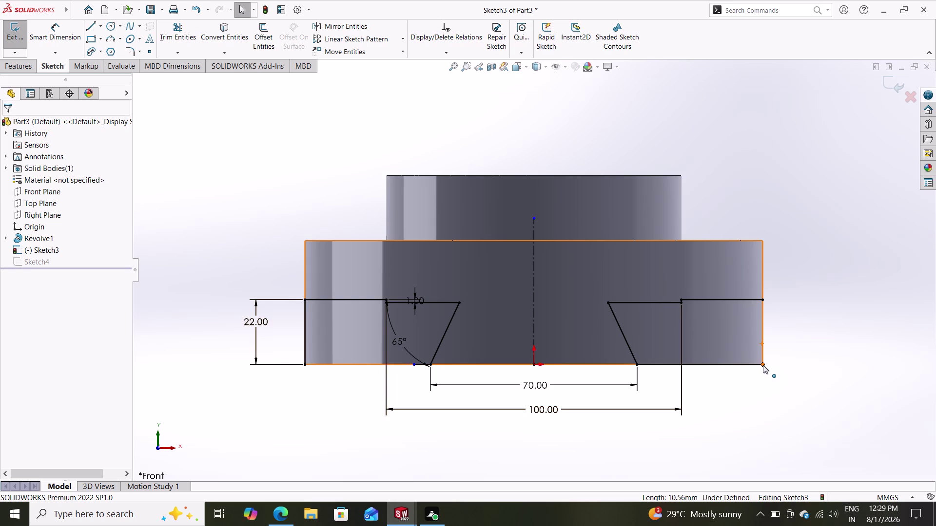
click(91, 26)
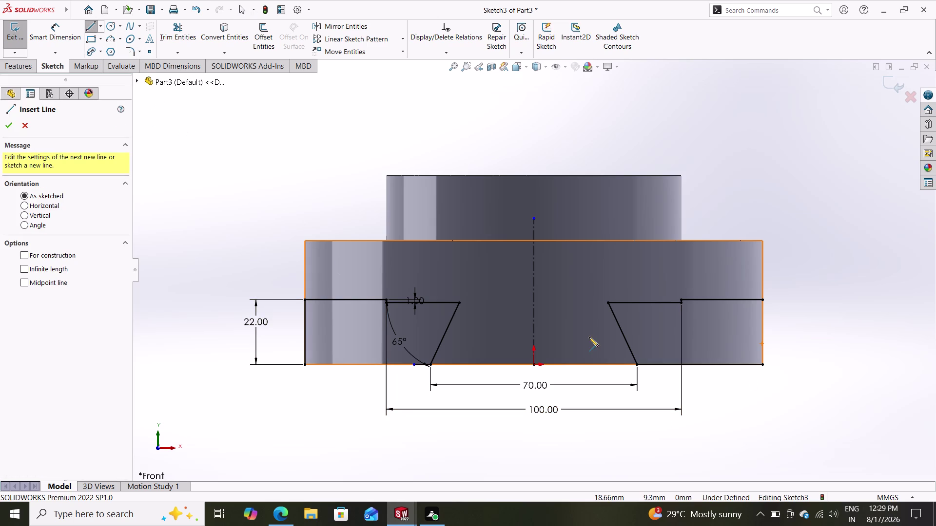
click(763, 363)
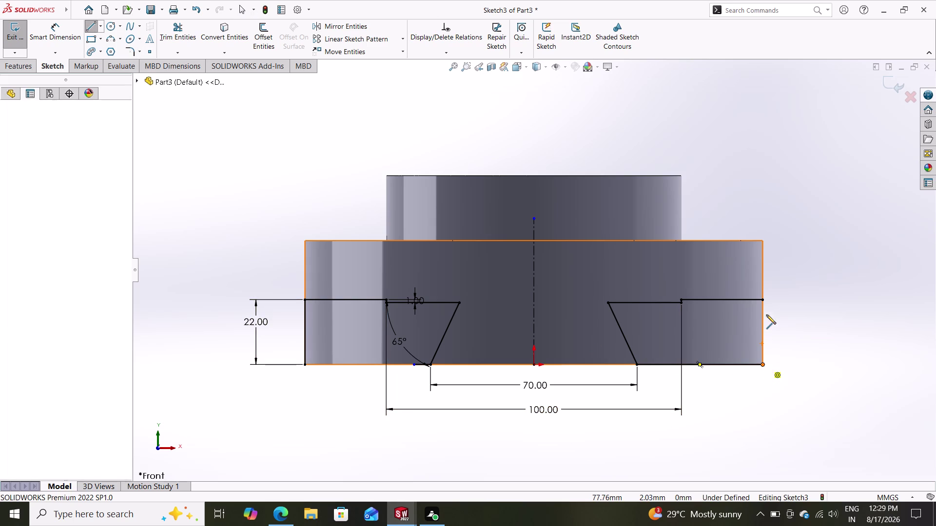
click(765, 299)
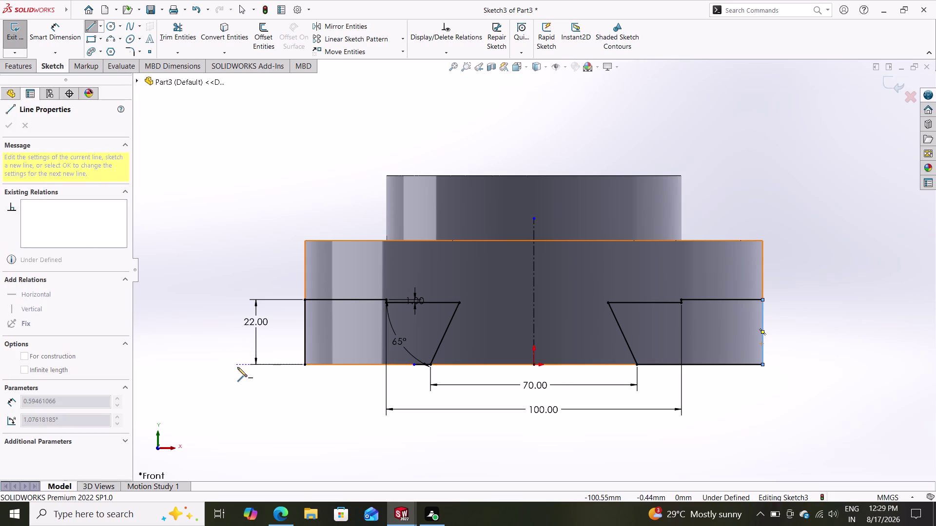
key(Escape)
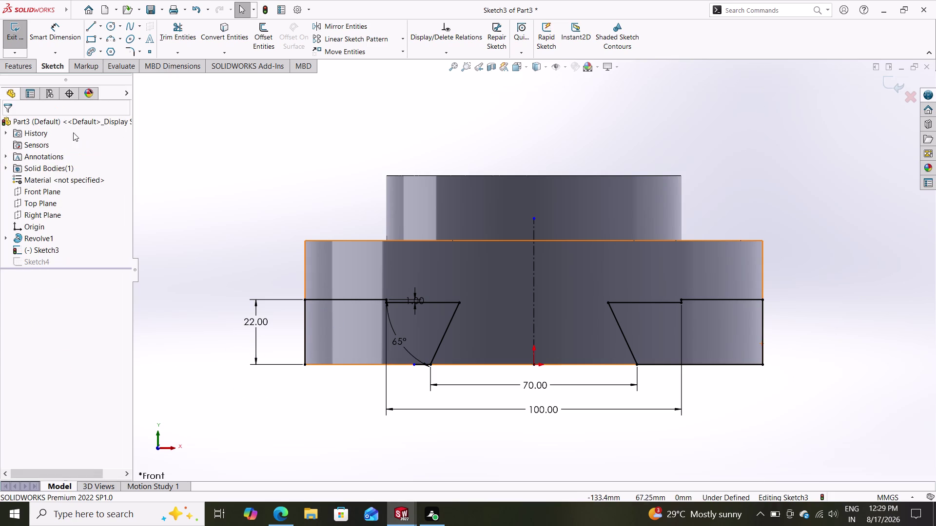
click(27, 64)
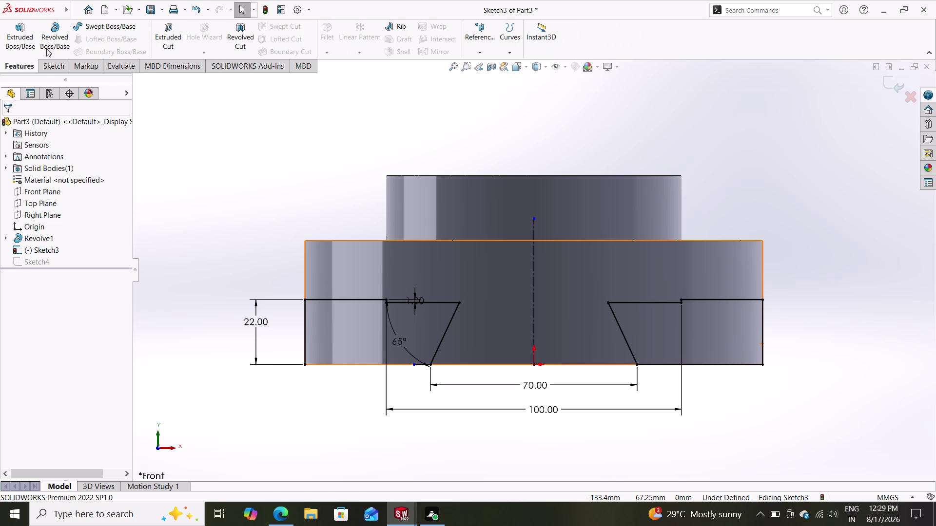
click(173, 31)
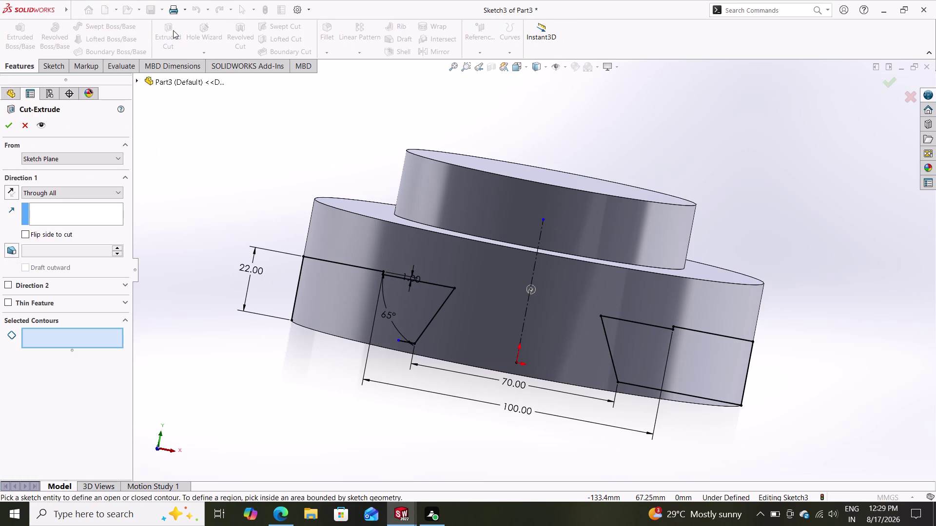
click(404, 307)
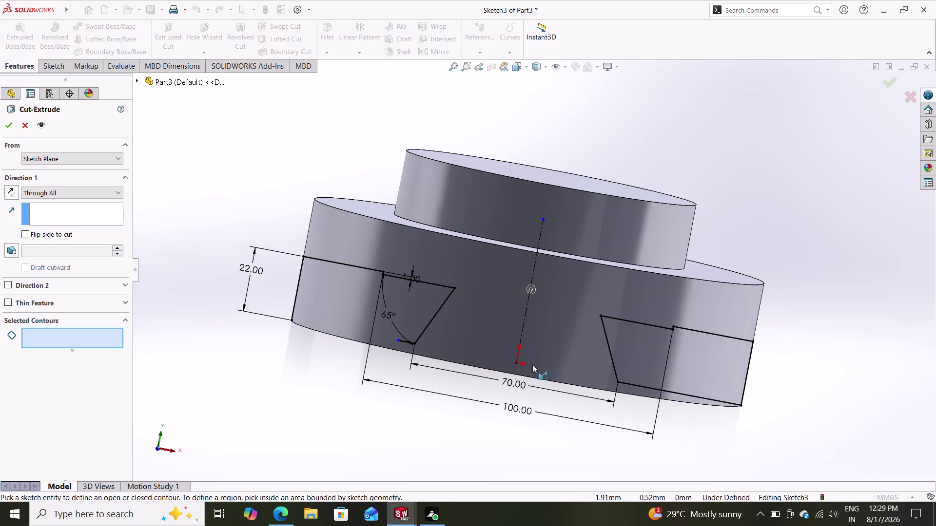
click(684, 359)
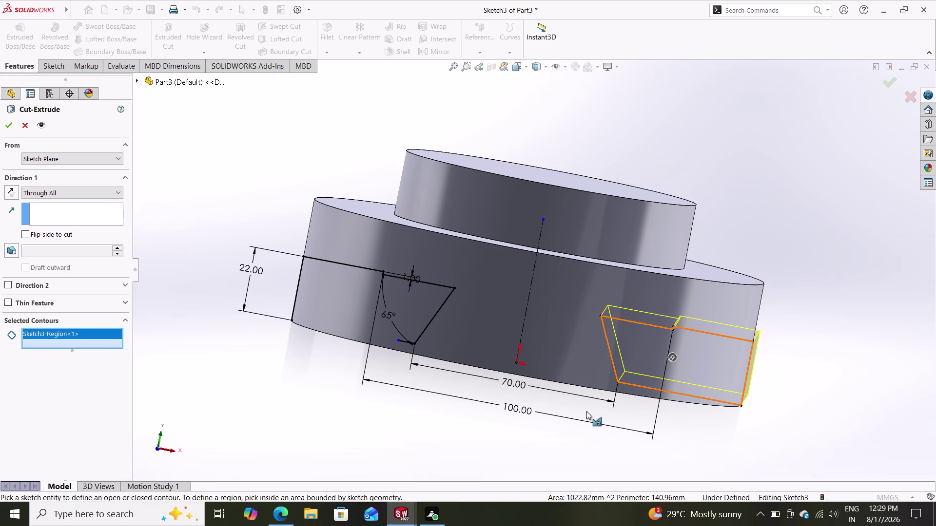
click(407, 308)
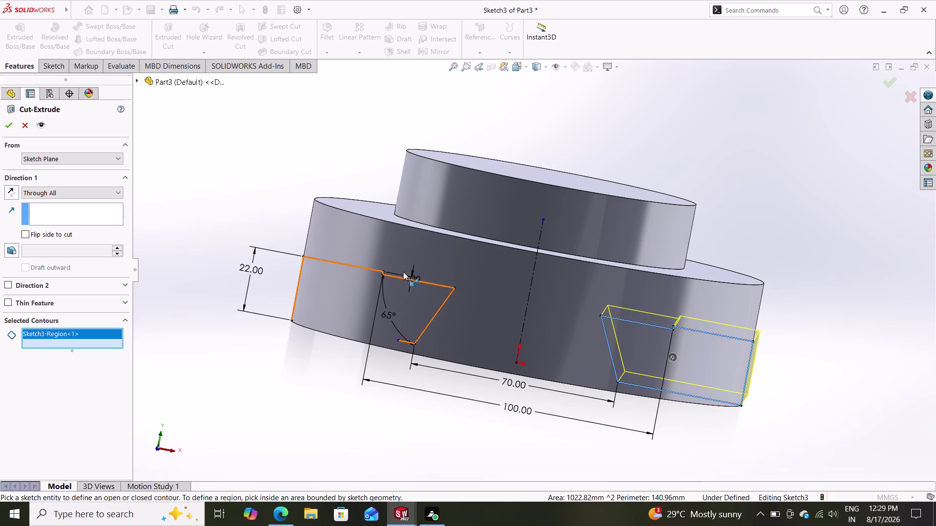
click(358, 271)
click(360, 264)
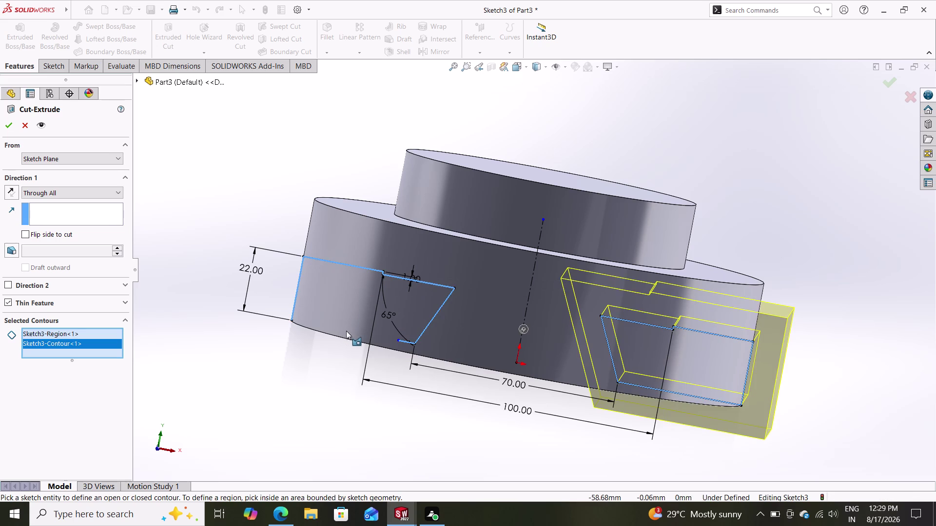
click(26, 120)
middle_drag(309, 381, 302, 373)
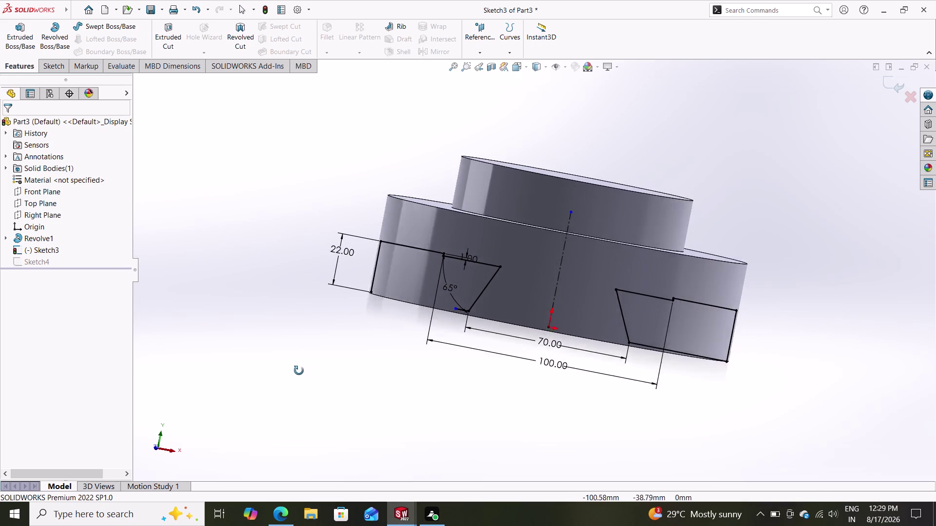
Orbit the part edge-on and zoom out to see the whole profile.
middle_drag(302, 373, 309, 358)
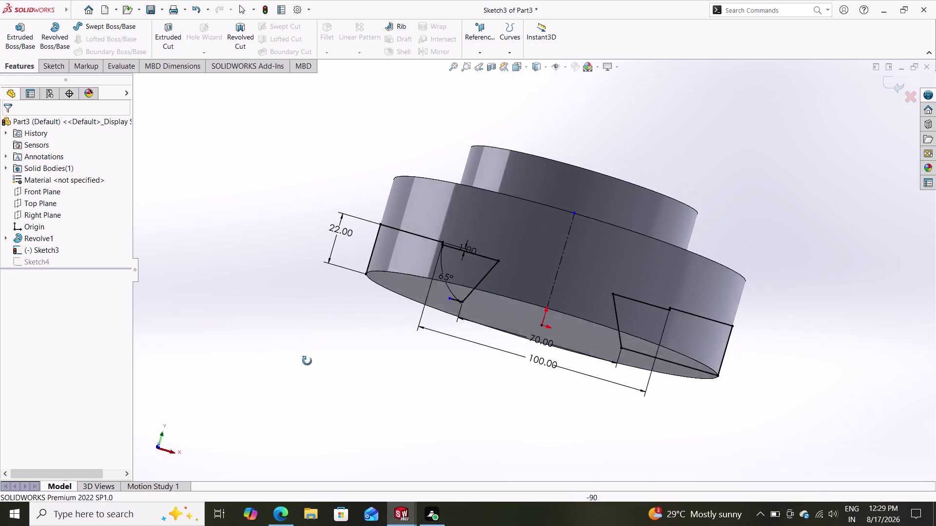
middle_drag(309, 358, 319, 377)
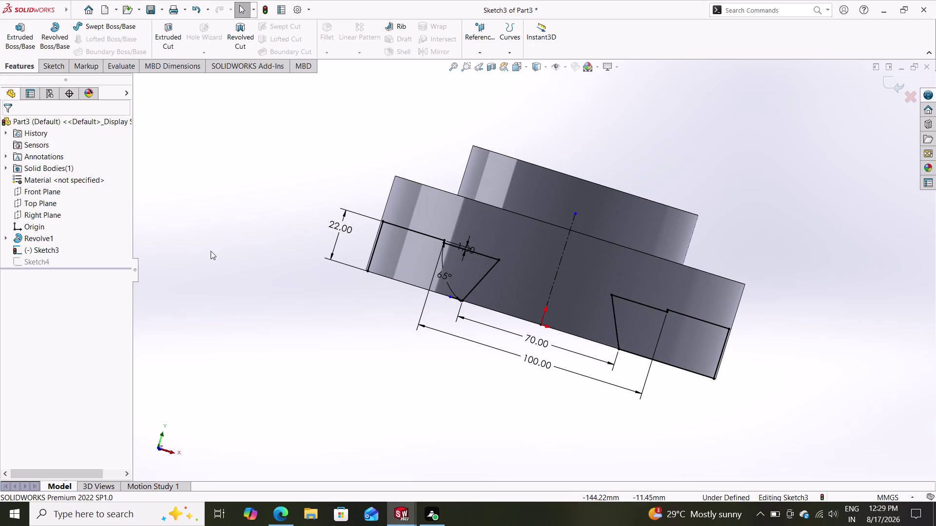
click(58, 96)
key(ctrl+z)
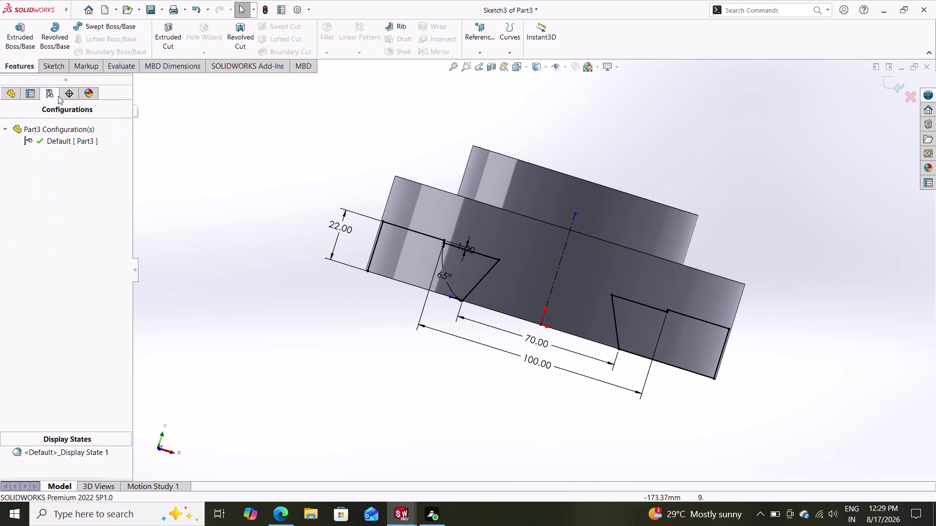
key(z)
key(ctrl+z)
key(ctrl+z)
text(z)
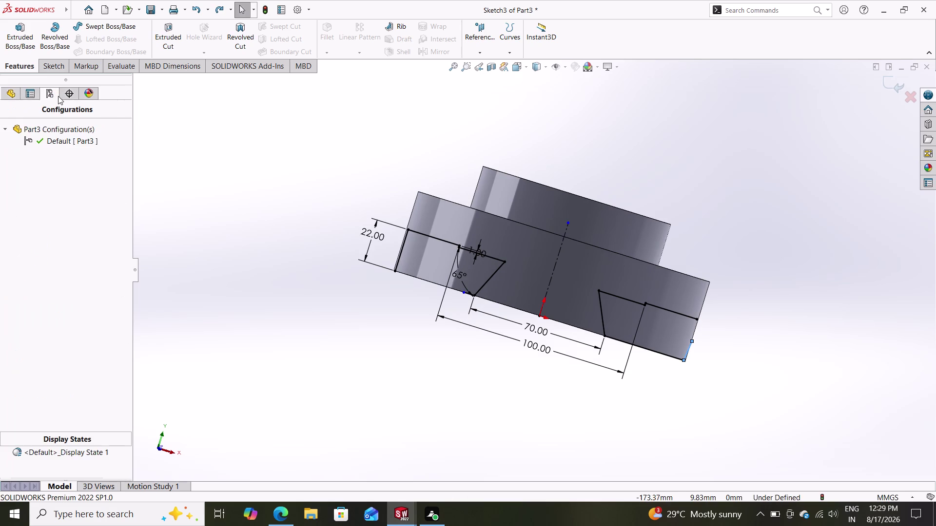
text(z)
key(ctrl+z)
key(ctrl+z)
key(ctrl+z)
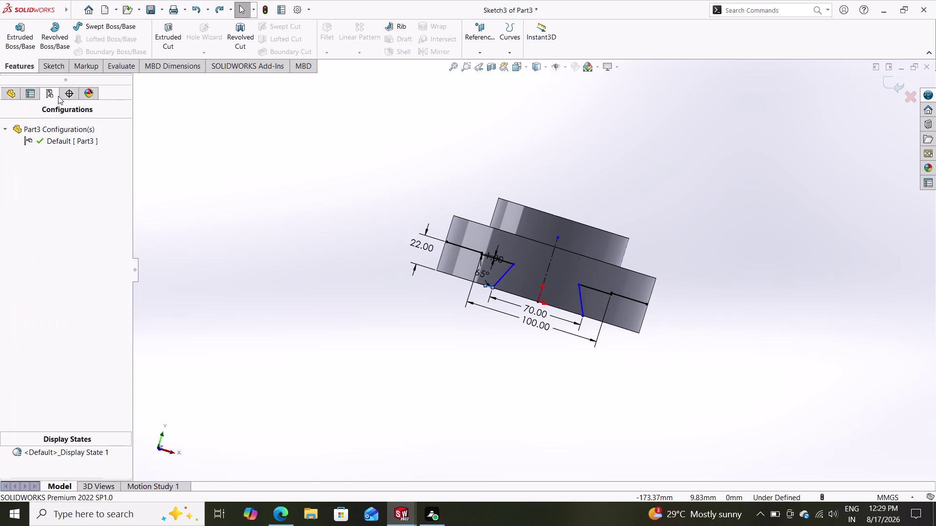
Exit Sketch3 and open Sketch4 on the Front Plane in Front view.
key(ctrl+z)
key(ctrl+z)
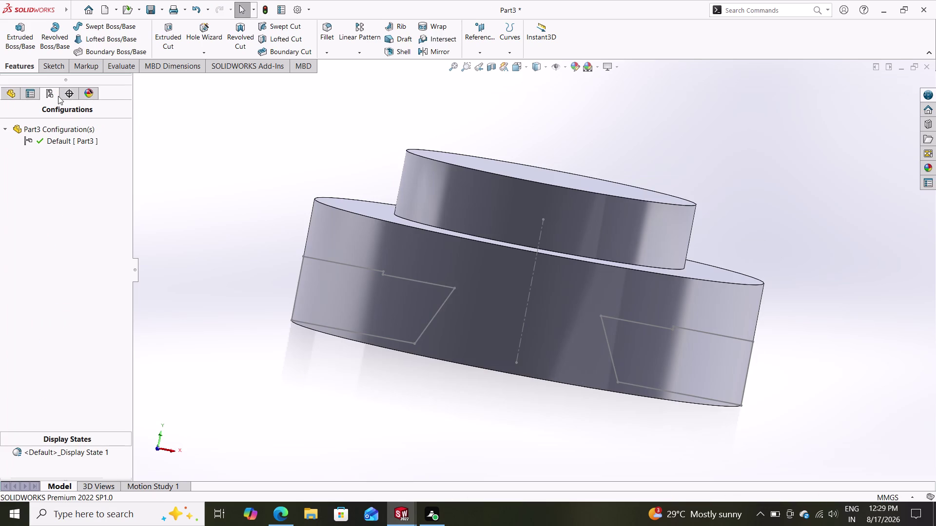
key(ctrl+z)
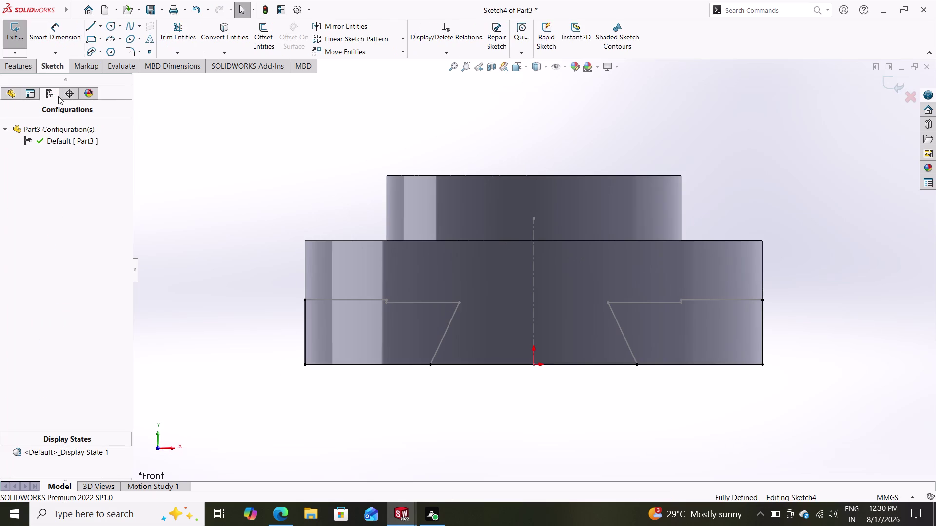
Check the Line Properties of the left, bottom and right edge lines.
key(ctrl+z)
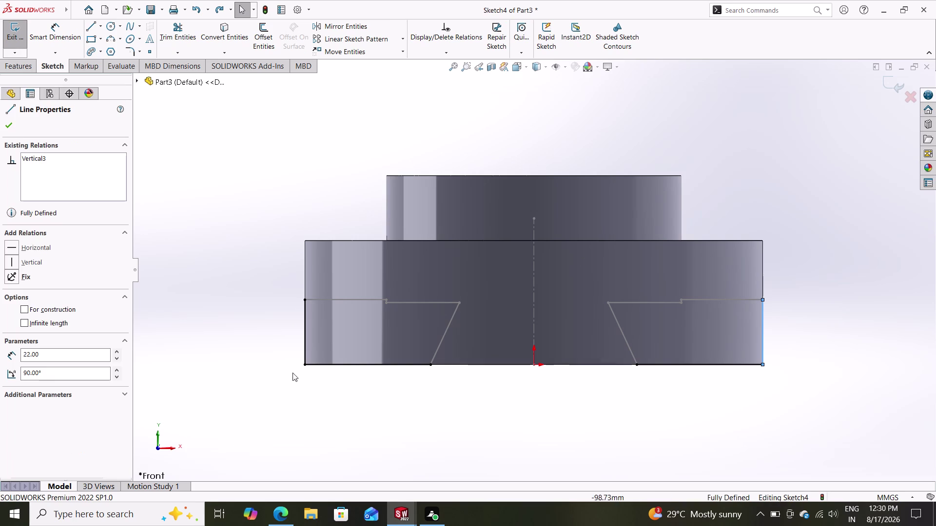
click(306, 341)
key(Delete)
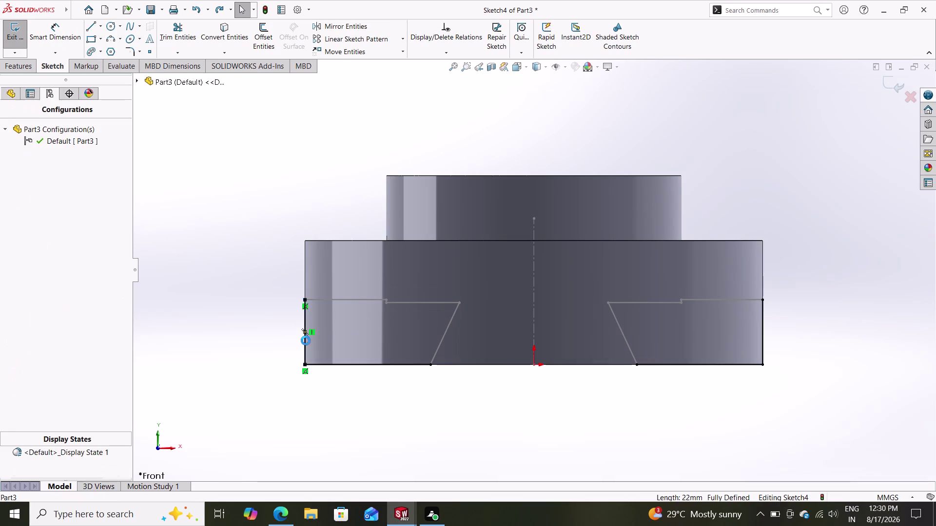
click(330, 364)
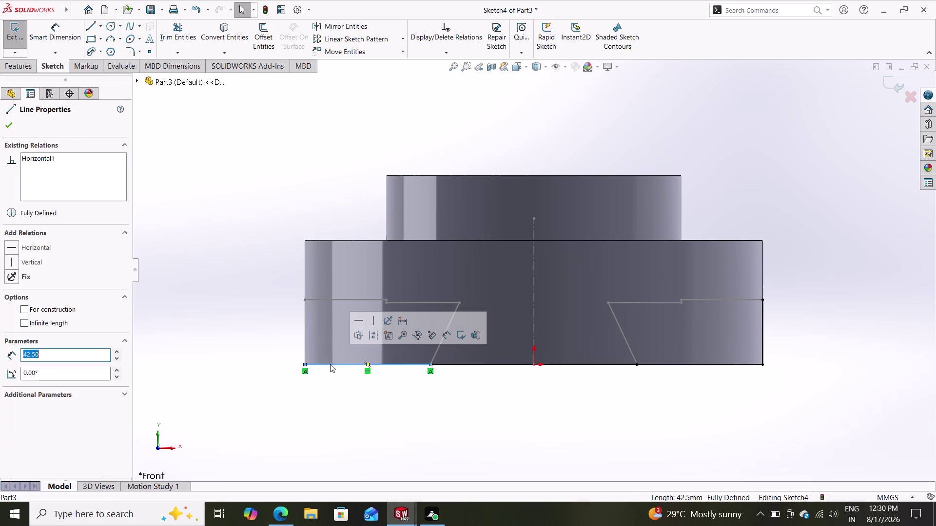
key(Delete)
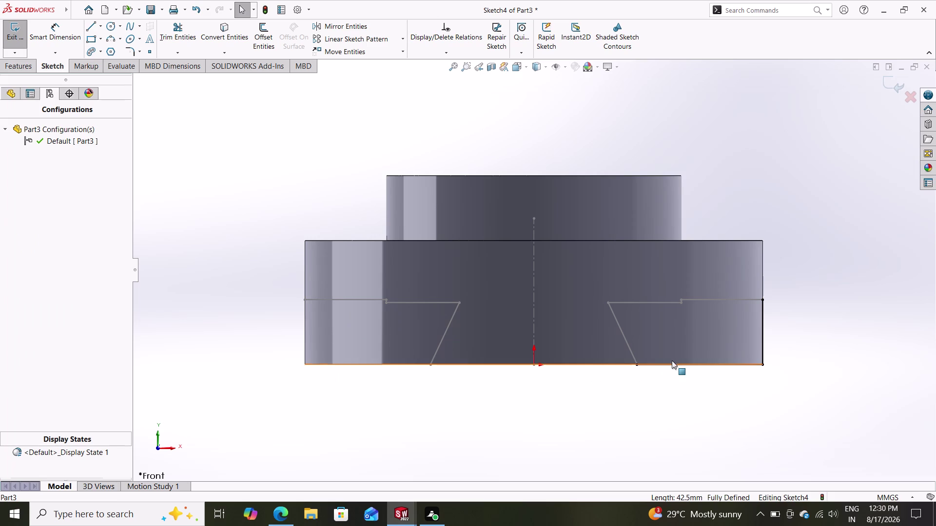
click(672, 362)
key(Delete)
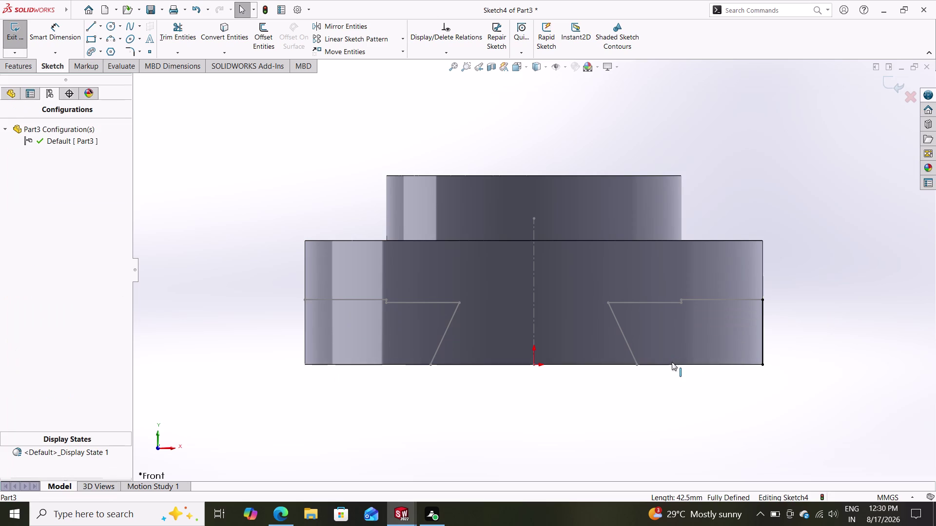
click(763, 321)
key(Delete)
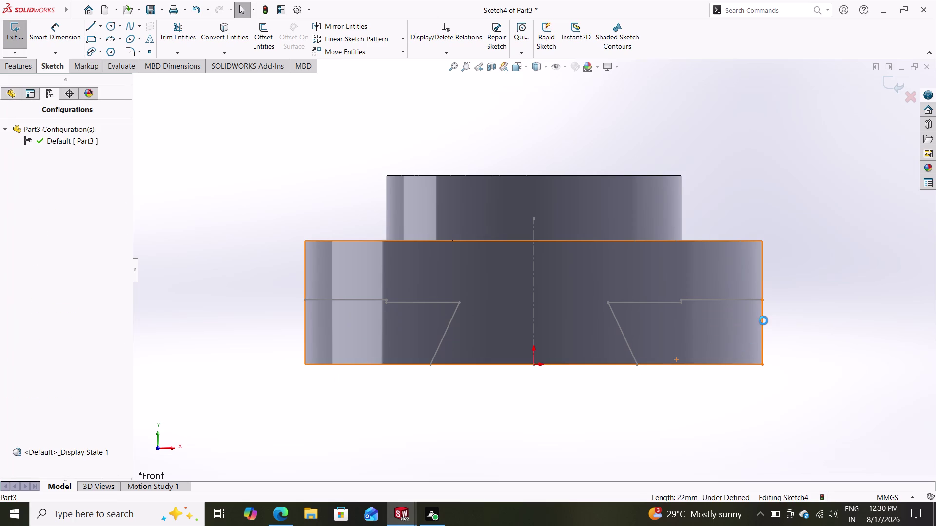
Exit Sketch4 and pick Sketch3's slanted notch line.
click(443, 331)
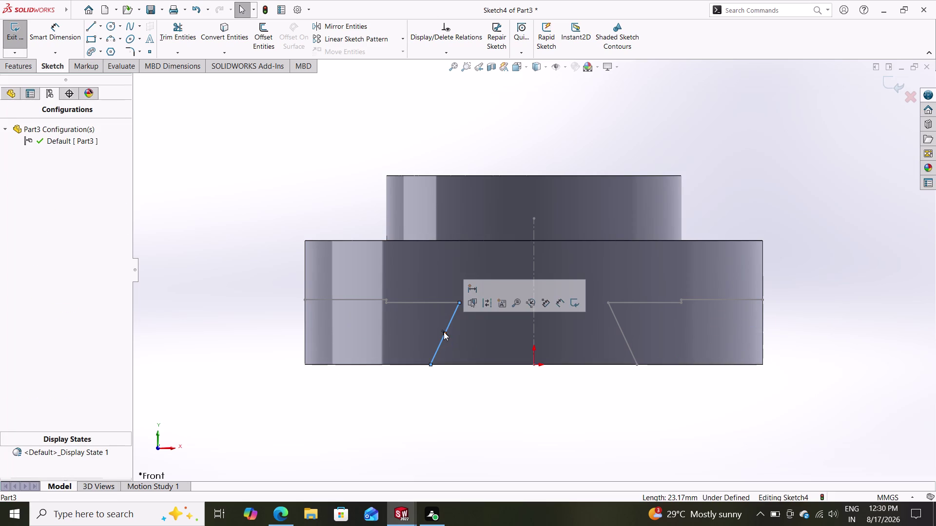
click(572, 303)
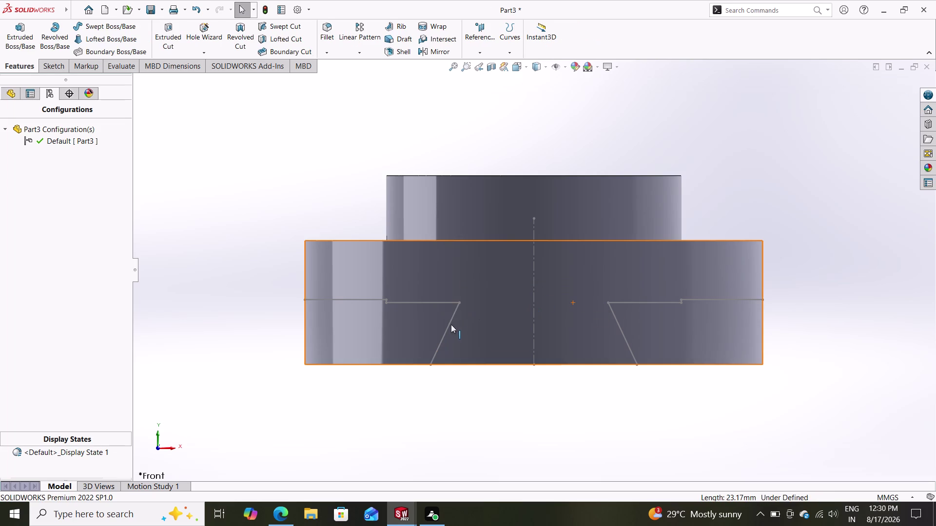
click(448, 325)
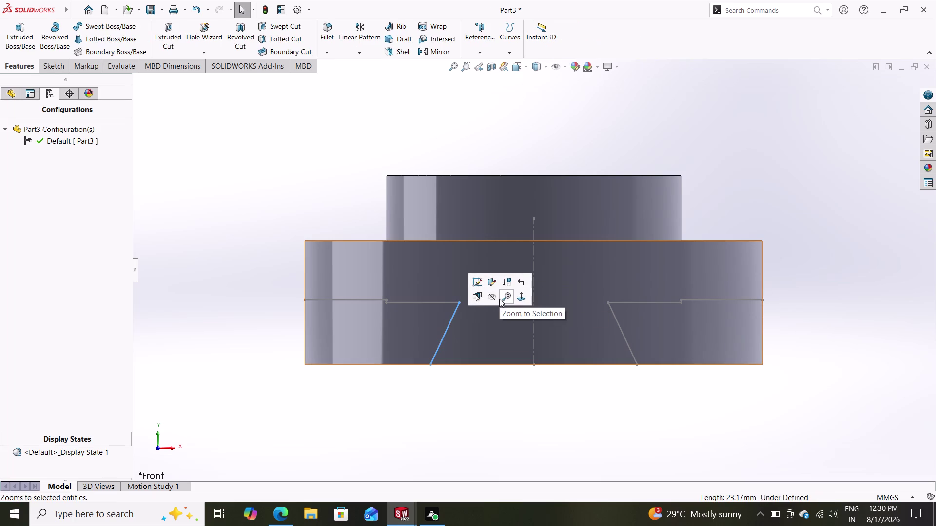
Reopen Sketch3 and draw the left vertical, both bottom segments and the right vertical lines.
click(476, 286)
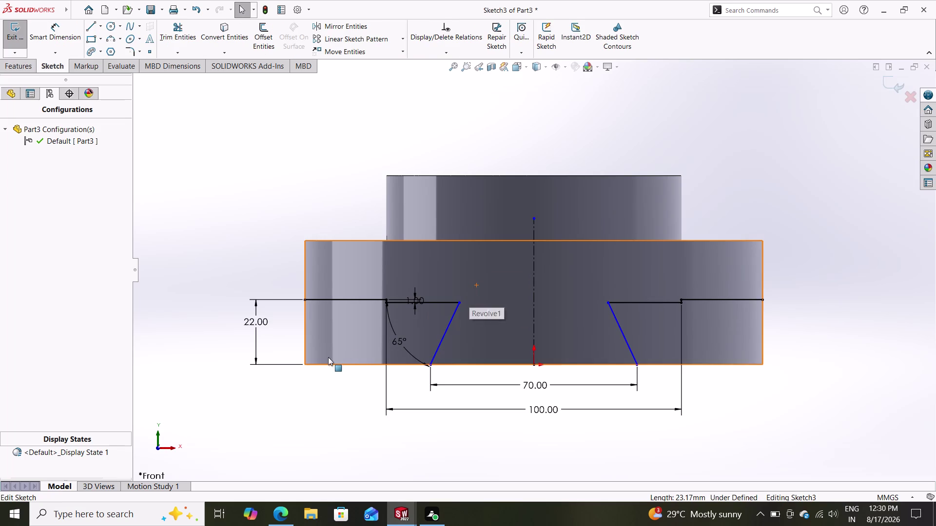
click(92, 27)
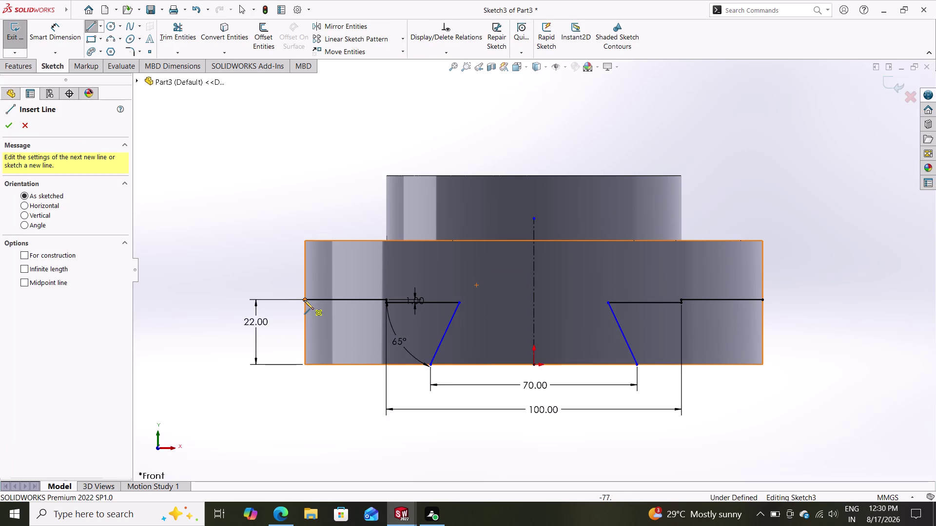
click(304, 300)
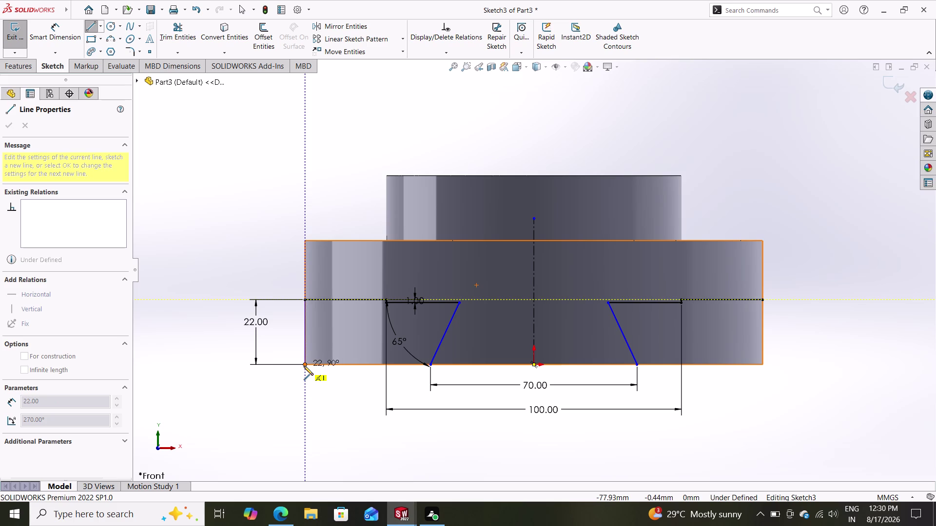
click(304, 366)
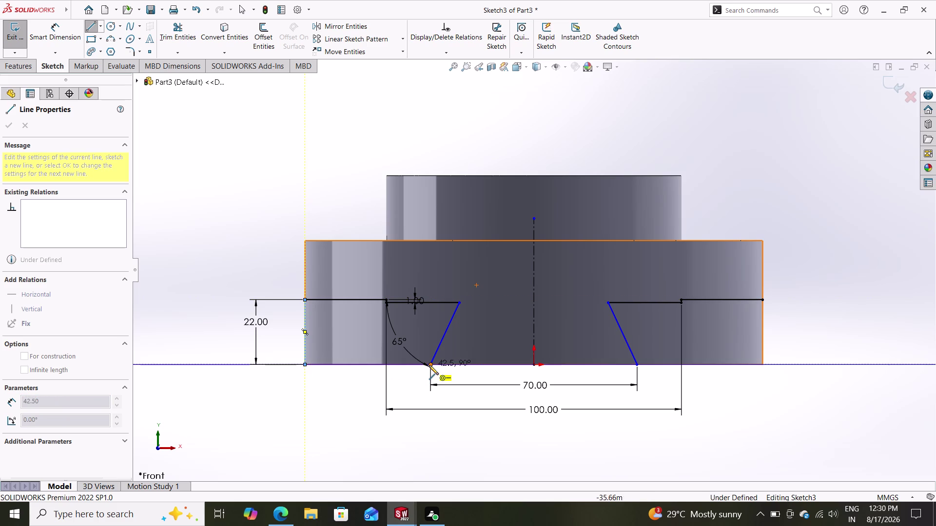
click(429, 365)
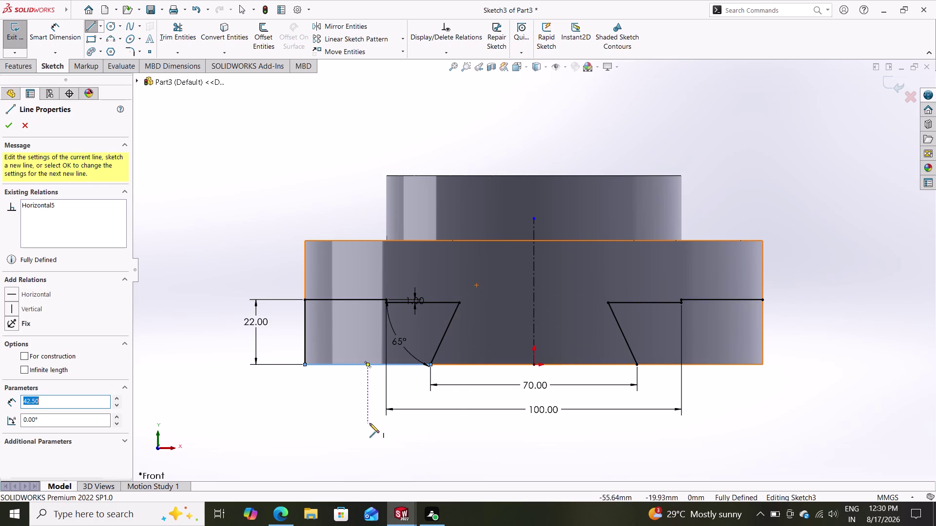
click(638, 366)
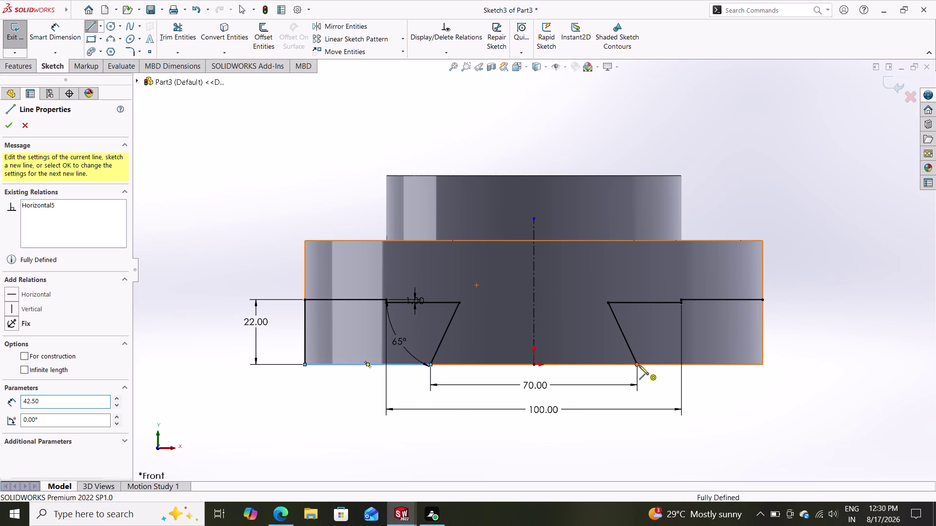
click(764, 364)
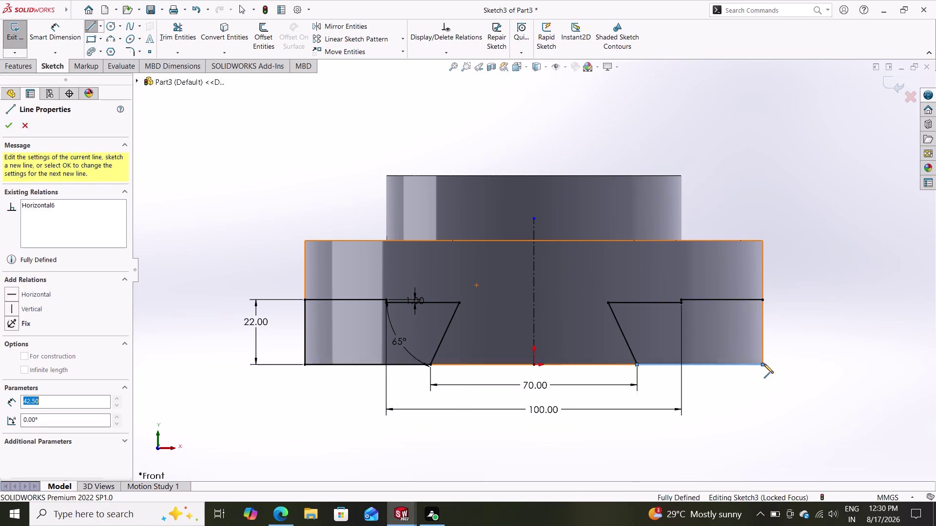
click(764, 300)
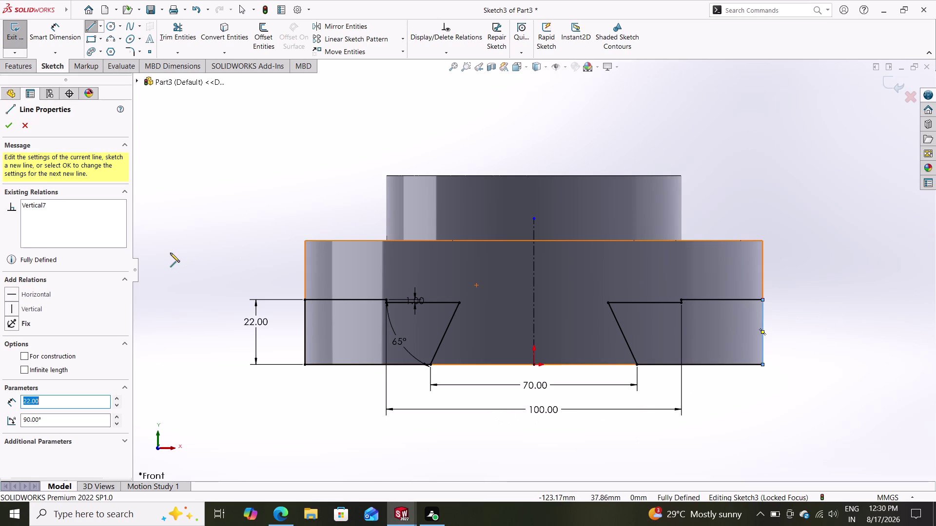
Exit the Line tool and start an Extruded Cut from Sketch3.
click(12, 128)
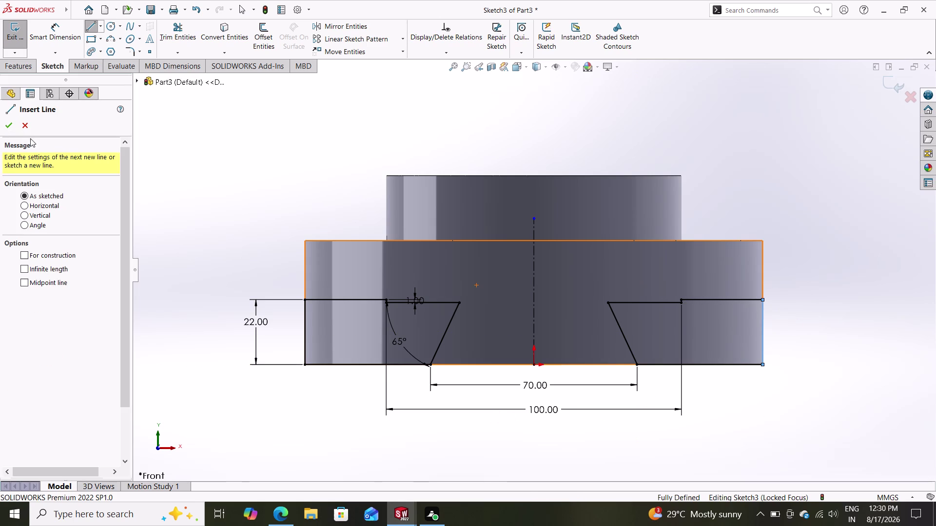
click(9, 128)
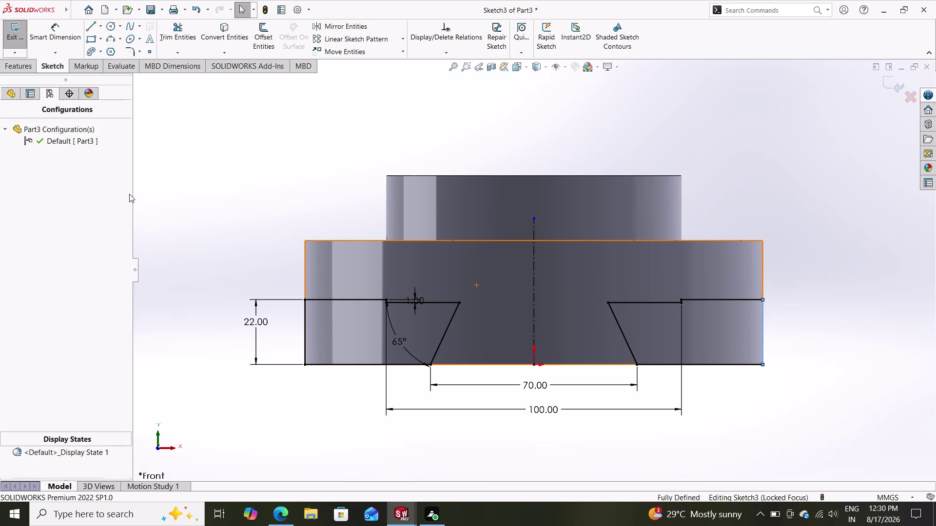
key(Escape)
click(21, 67)
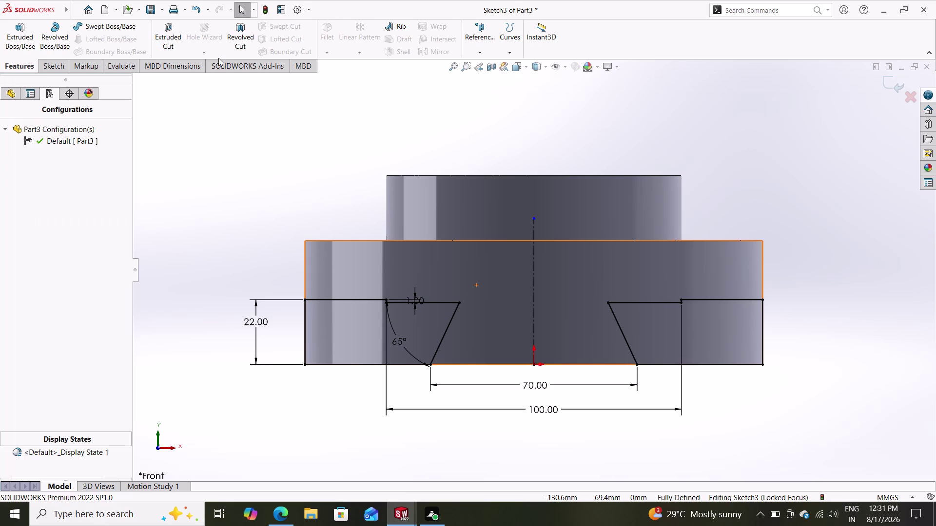
click(169, 25)
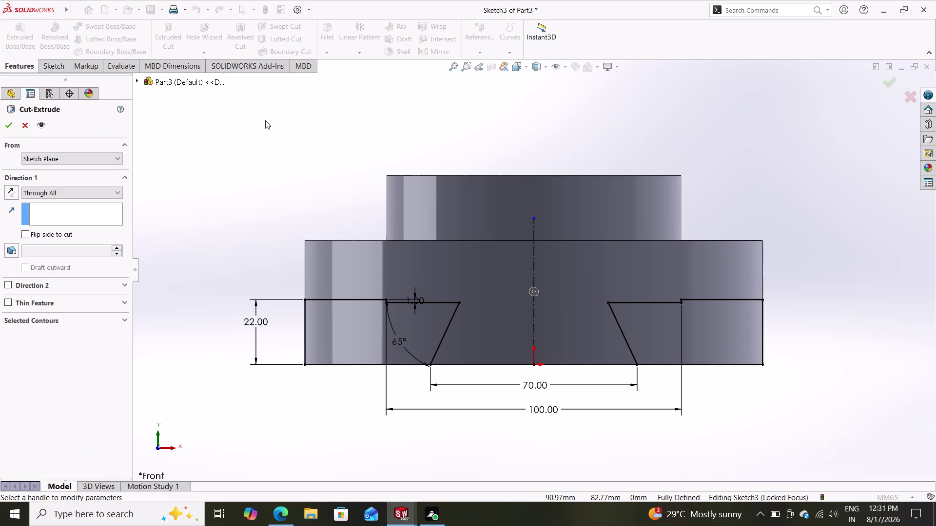
Select the notched sketch regions, including the left notch's slanted edge, as cut contours.
click(354, 341)
click(353, 340)
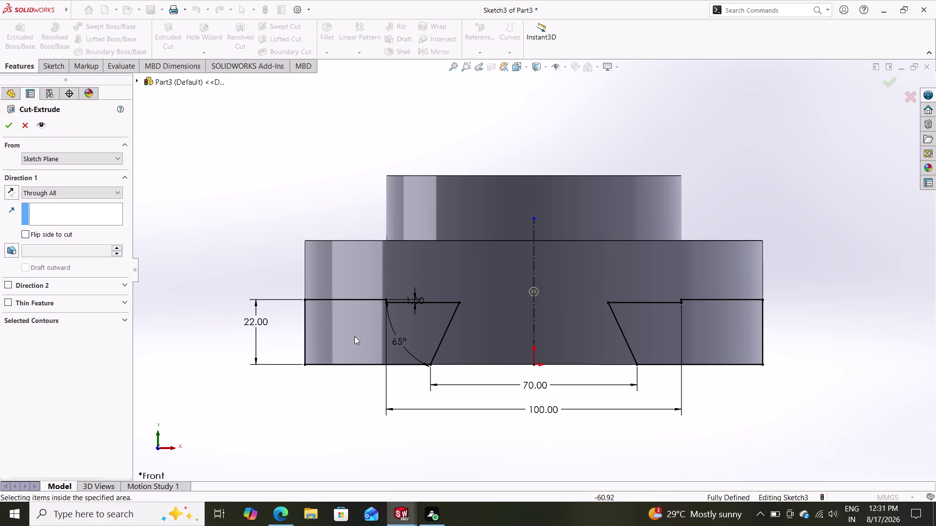
drag(341, 339, 337, 339)
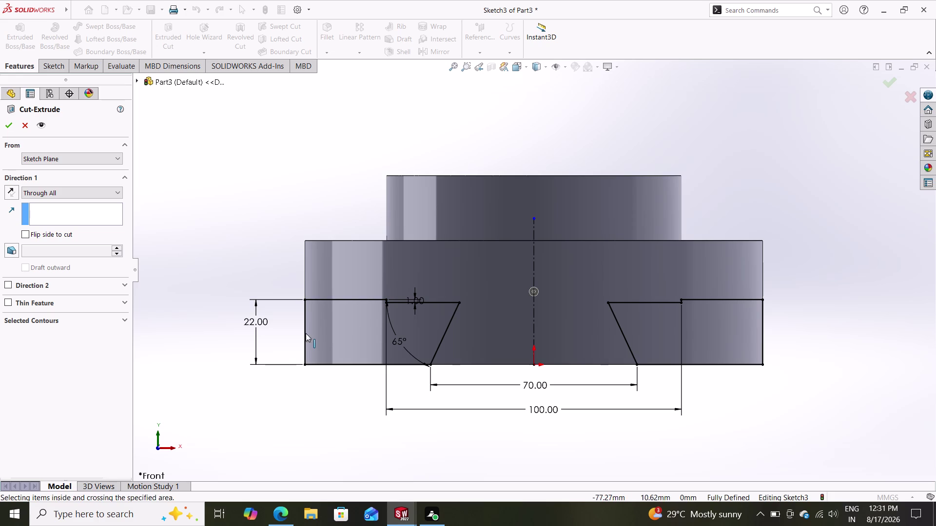
click(306, 334)
click(349, 336)
click(436, 311)
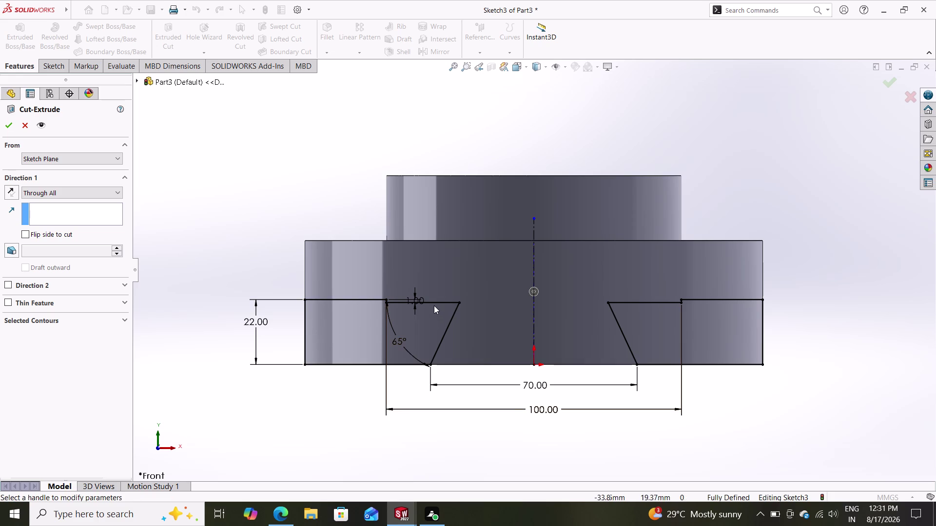
click(434, 300)
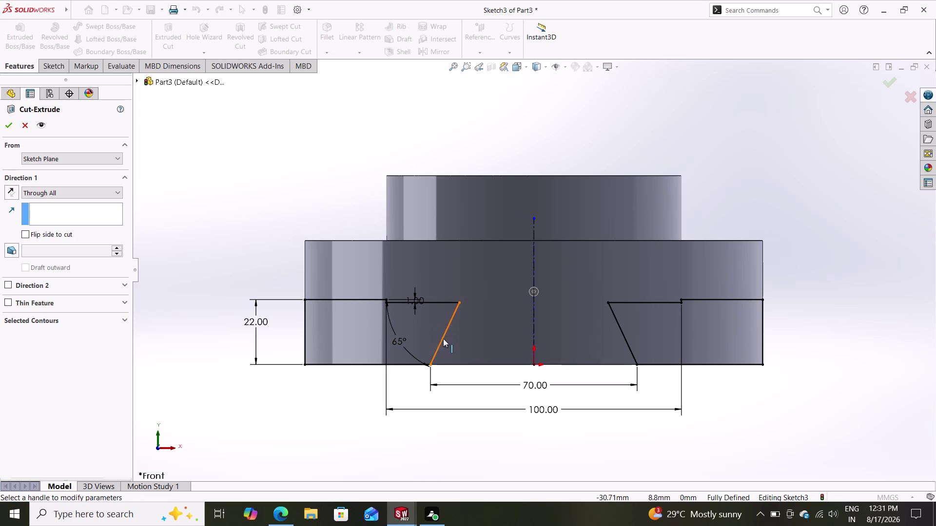
click(424, 343)
click(442, 341)
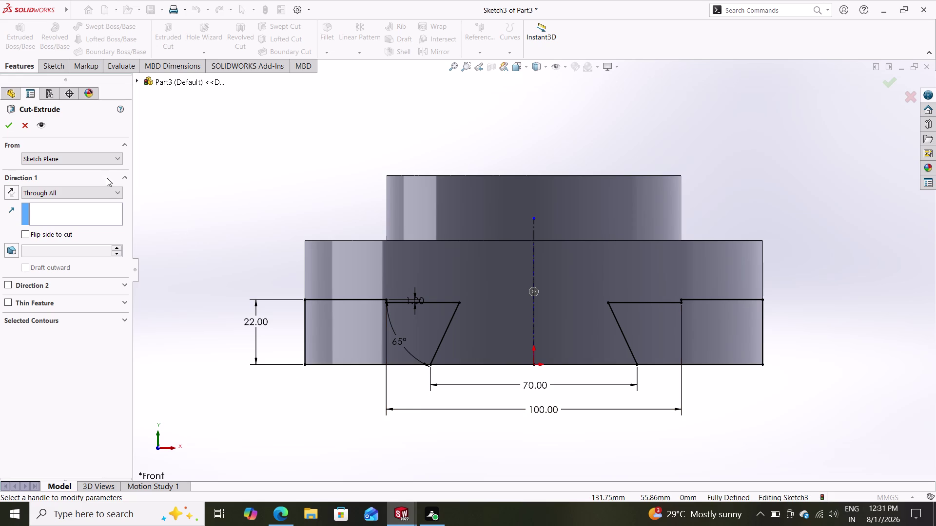
Confirm the Through All cut and orbit to inspect it.
click(100, 190)
click(85, 210)
click(6, 123)
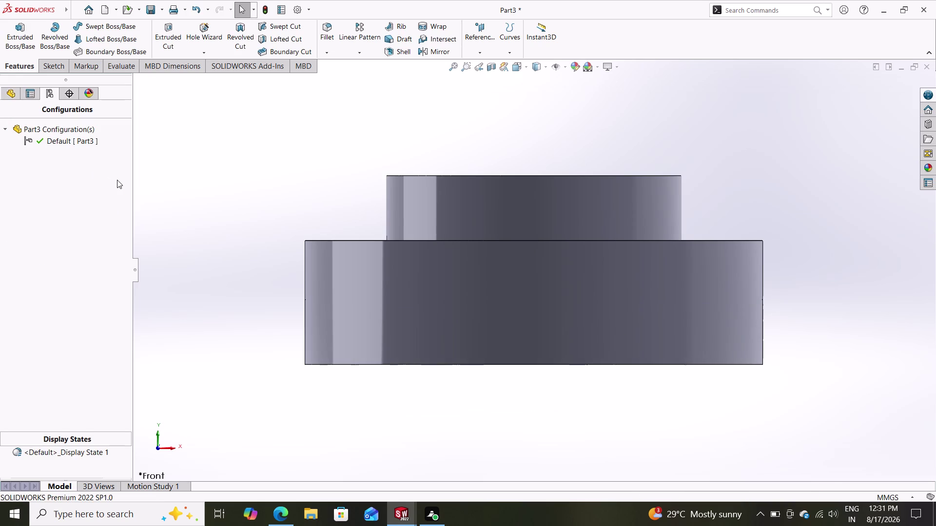
middle_drag(271, 253, 392, 275)
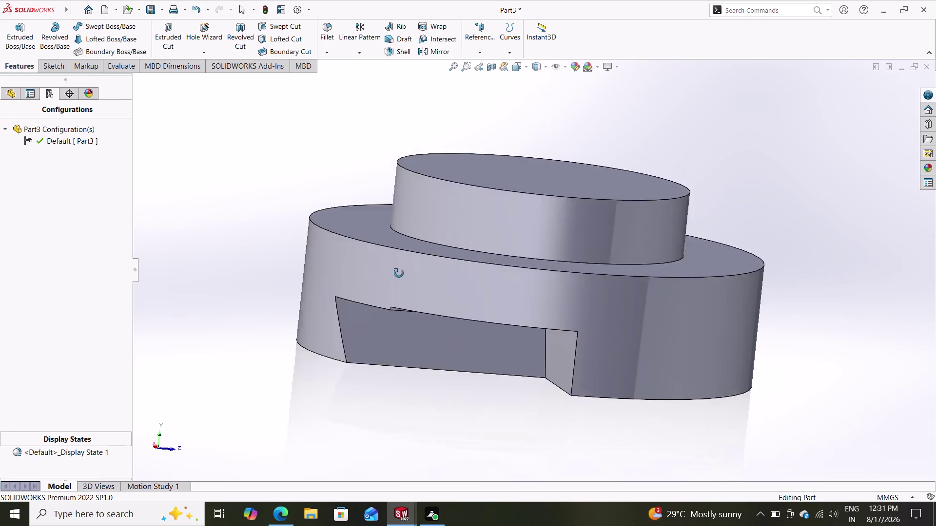
Orbit around the angled slot cut, then undo it to reopen Sketch3.
middle_drag(392, 274, 421, 284)
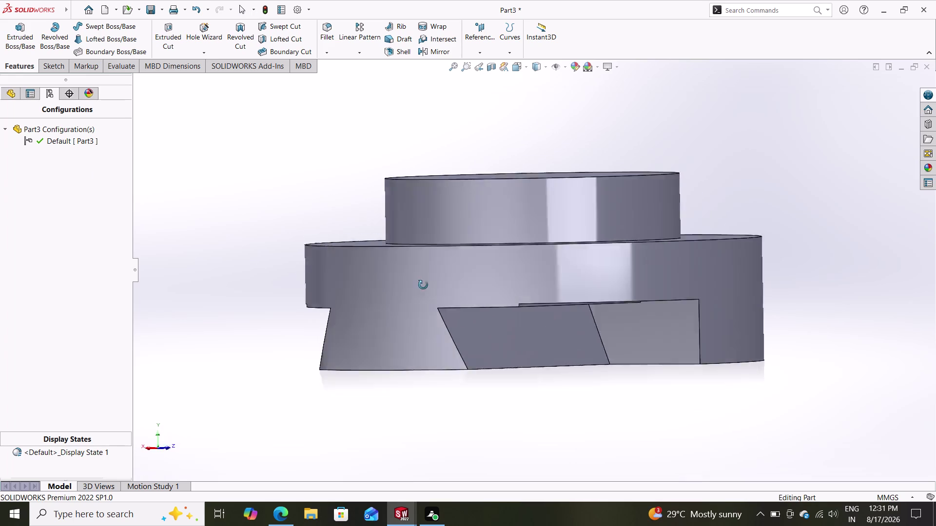
middle_drag(421, 285, 521, 209)
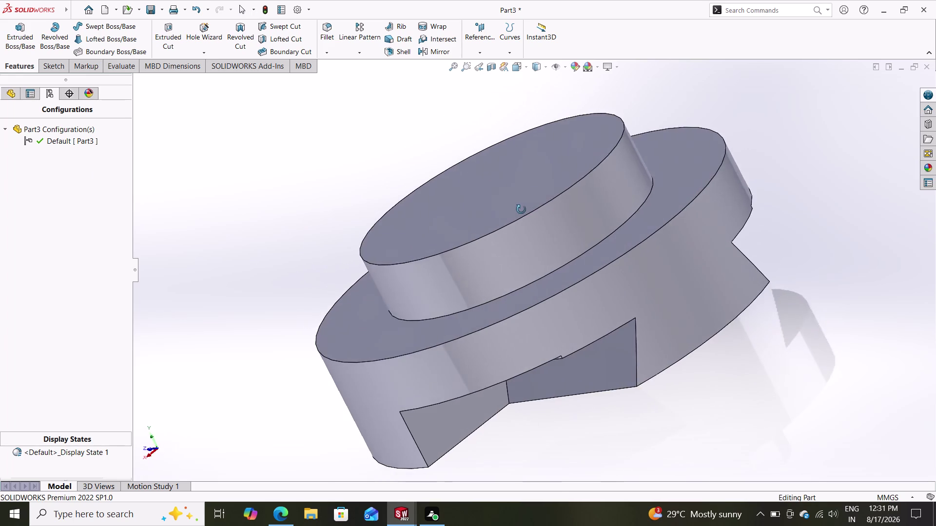
middle_drag(521, 210, 545, 179)
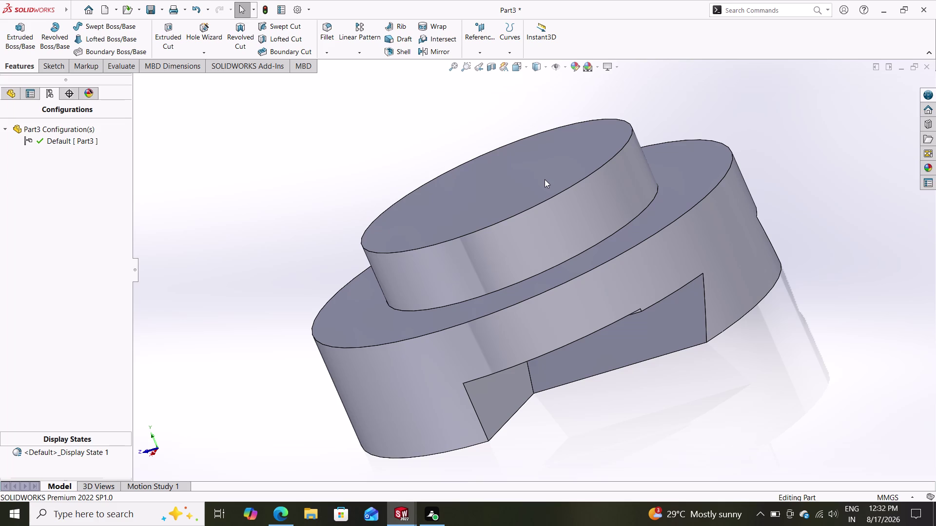
key(ctrl+z)
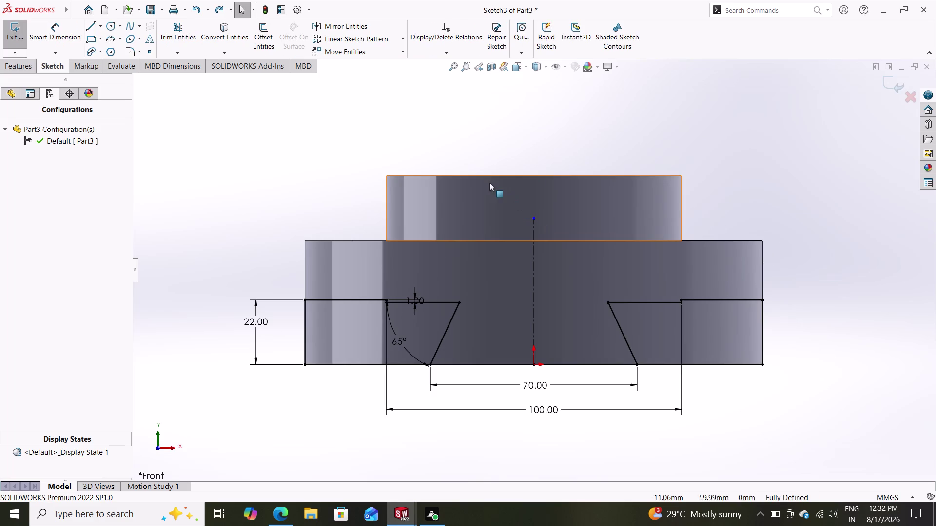
Cut Sketch3's outer regions Through All – Both as Cut-Extrude4, then orbit to check the dovetail.
click(12, 64)
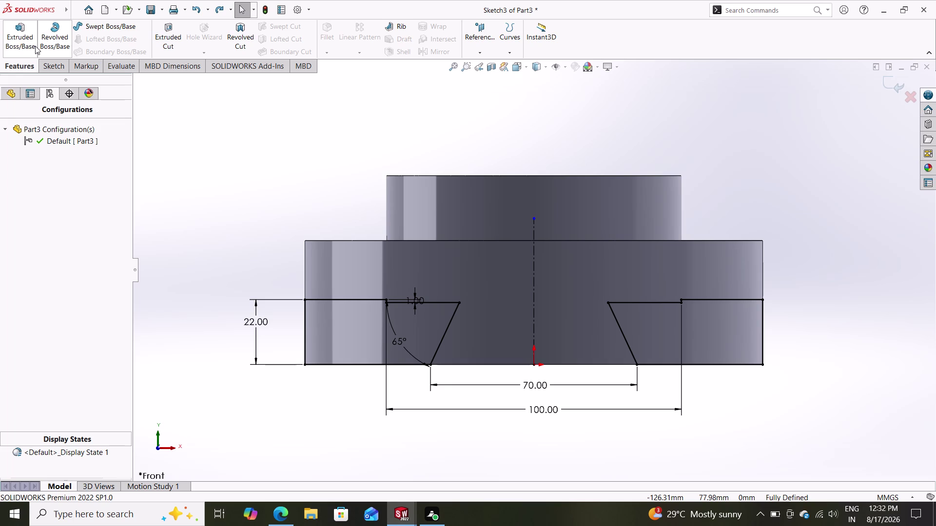
click(168, 28)
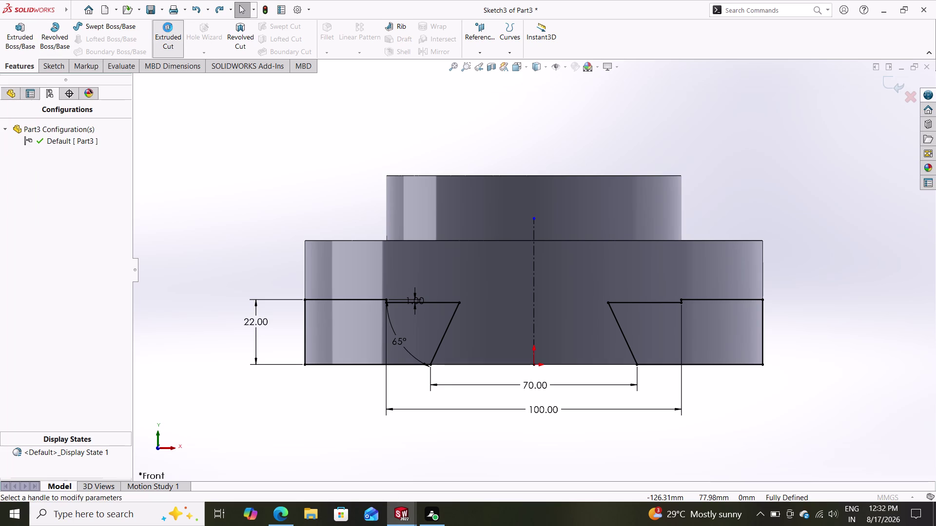
click(75, 194)
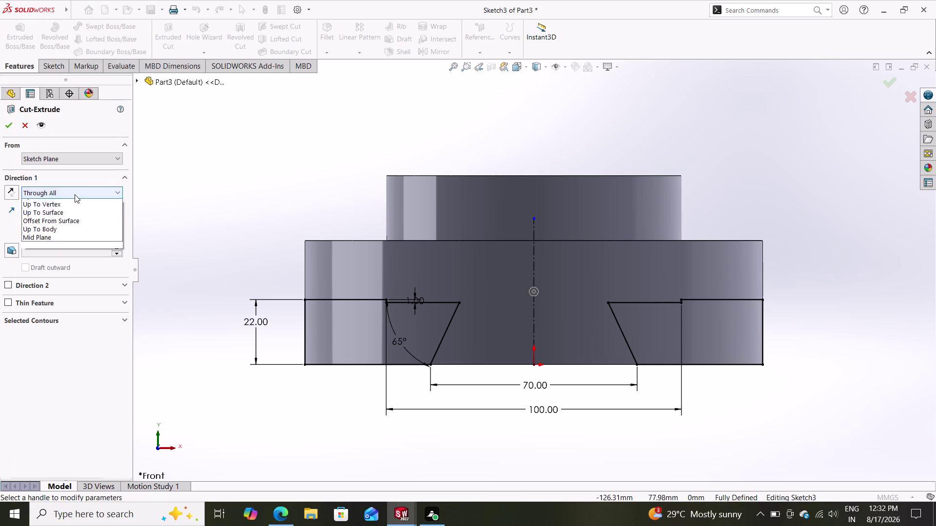
click(65, 218)
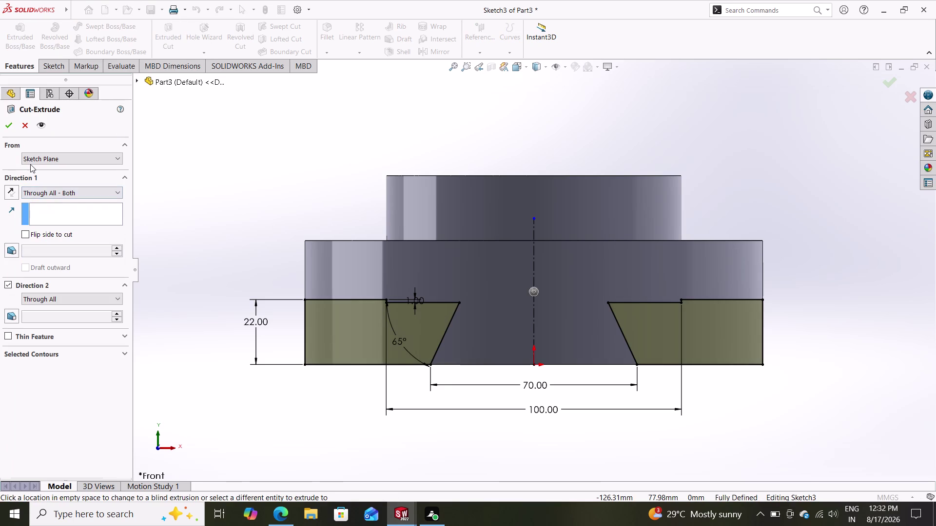
click(11, 122)
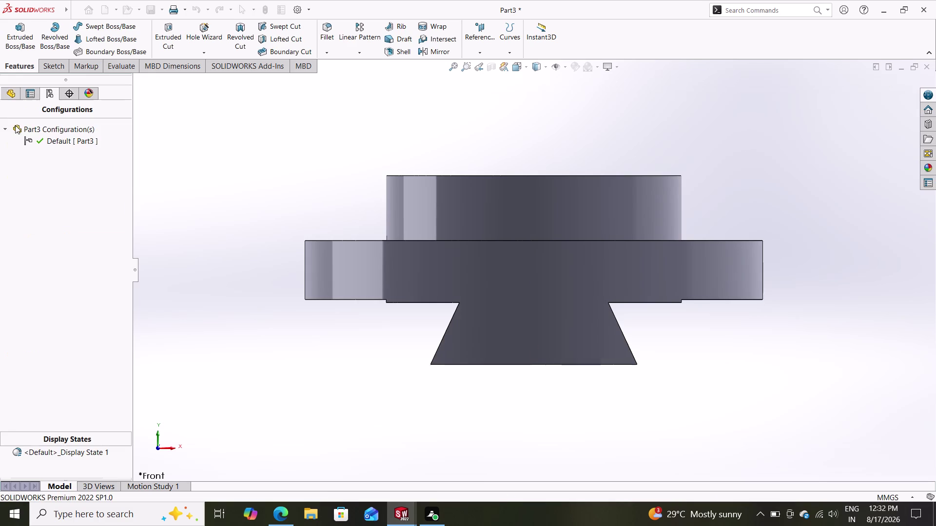
middle_drag(327, 343, 257, 279)
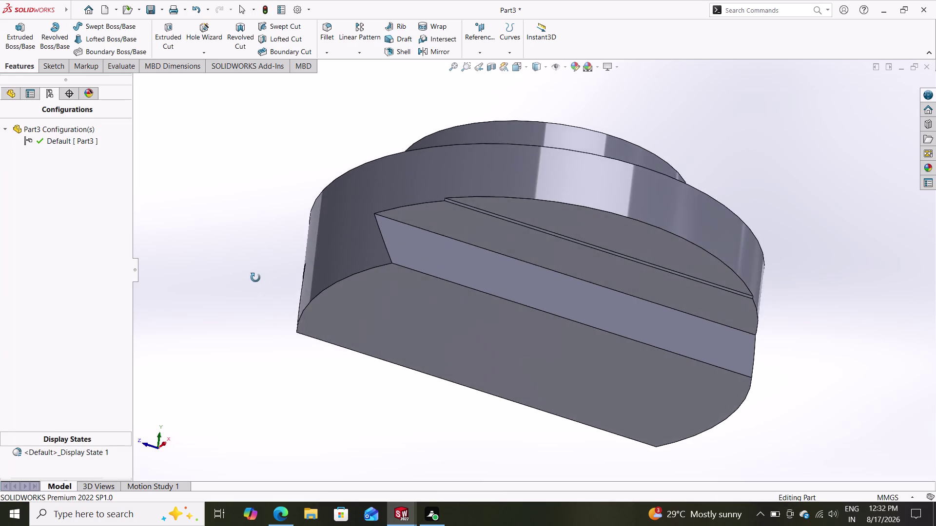
middle_drag(256, 279, 328, 333)
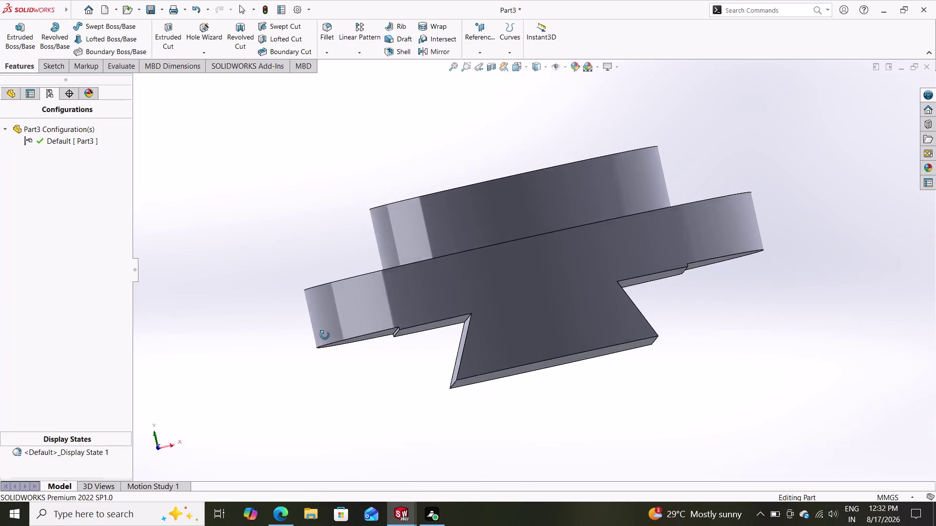
middle_drag(328, 334, 391, 352)
click(480, 65)
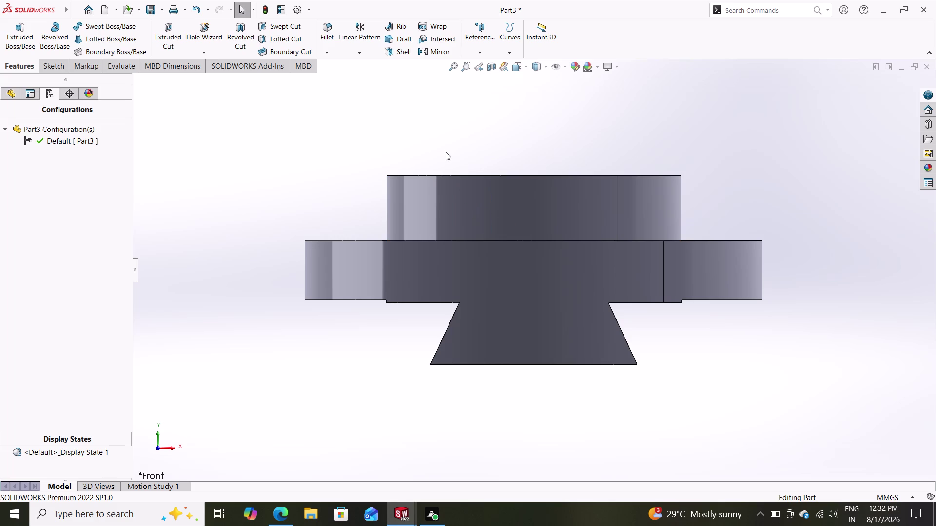
click(12, 95)
Start a sketch on the Front Plane and draw a circle on the base.
click(47, 192)
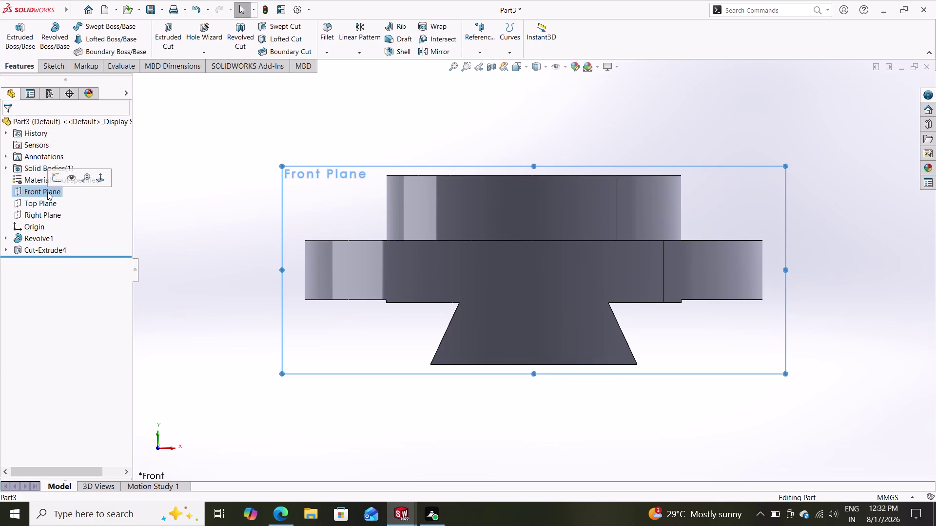
click(57, 173)
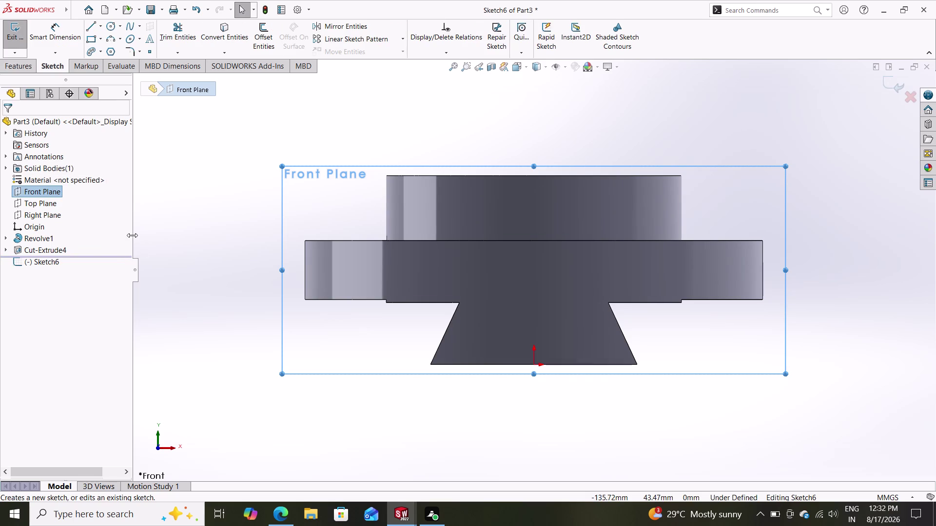
click(114, 29)
click(540, 295)
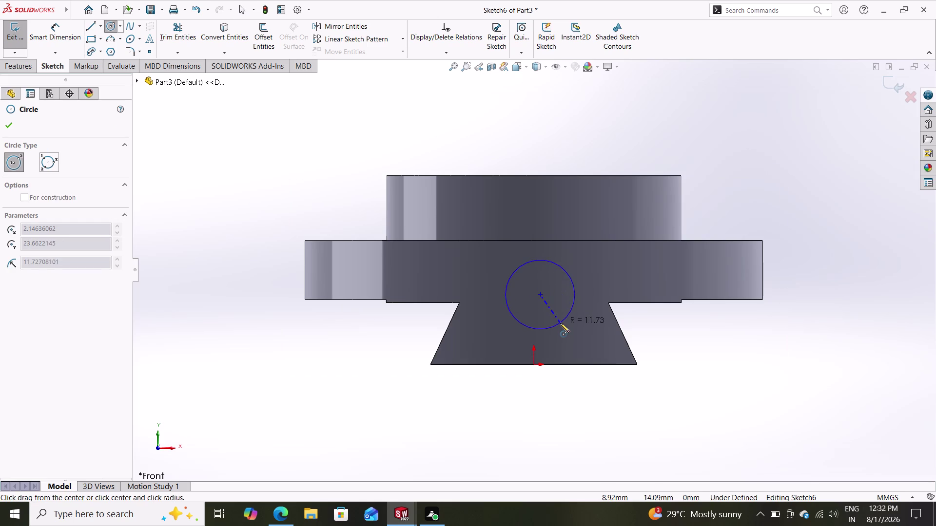
click(558, 322)
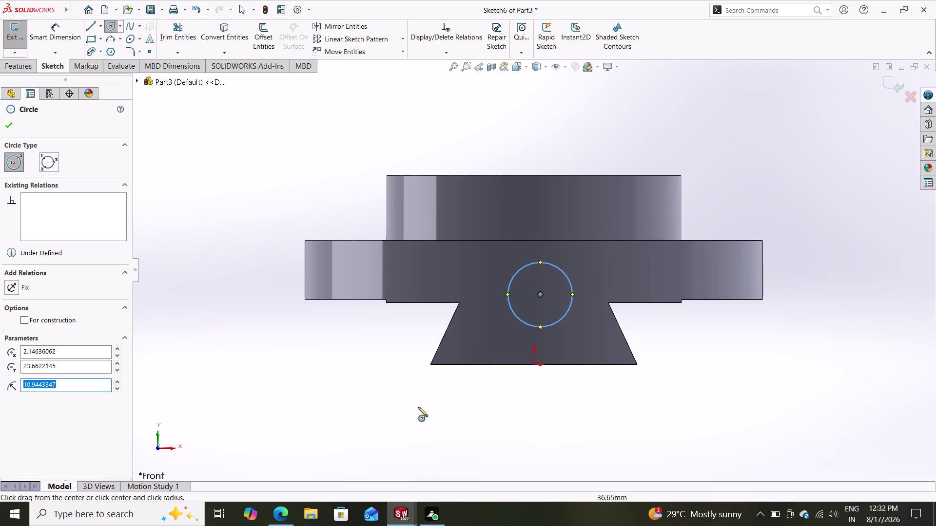
Draw a line below the circle, then delete the stray bottom line.
click(95, 26)
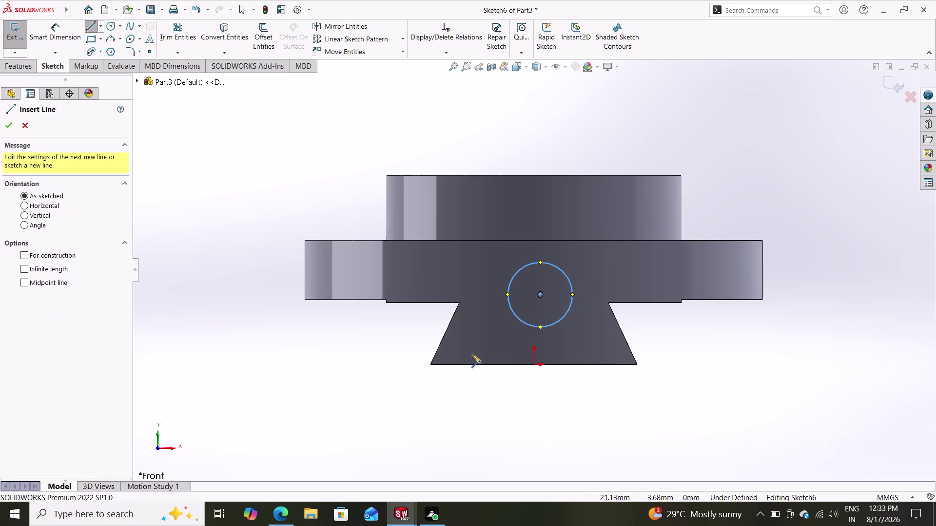
drag(506, 296, 504, 310)
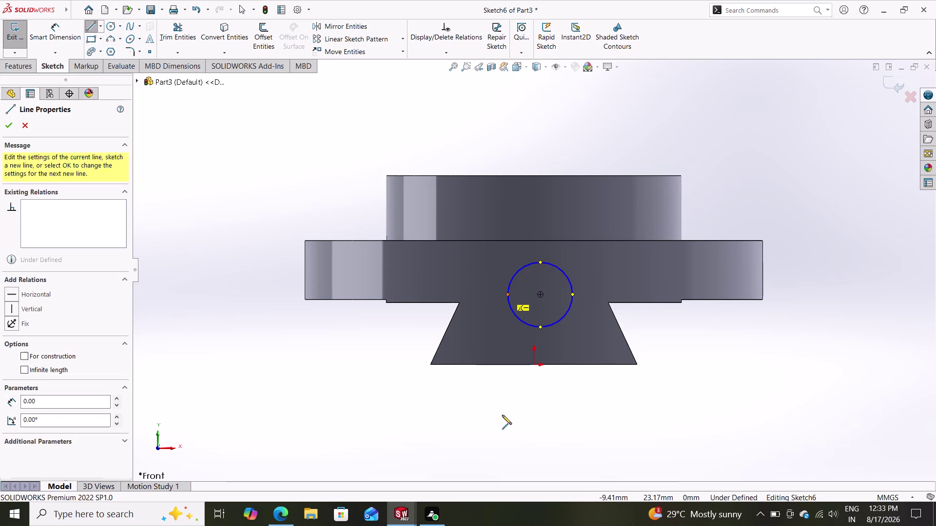
click(507, 410)
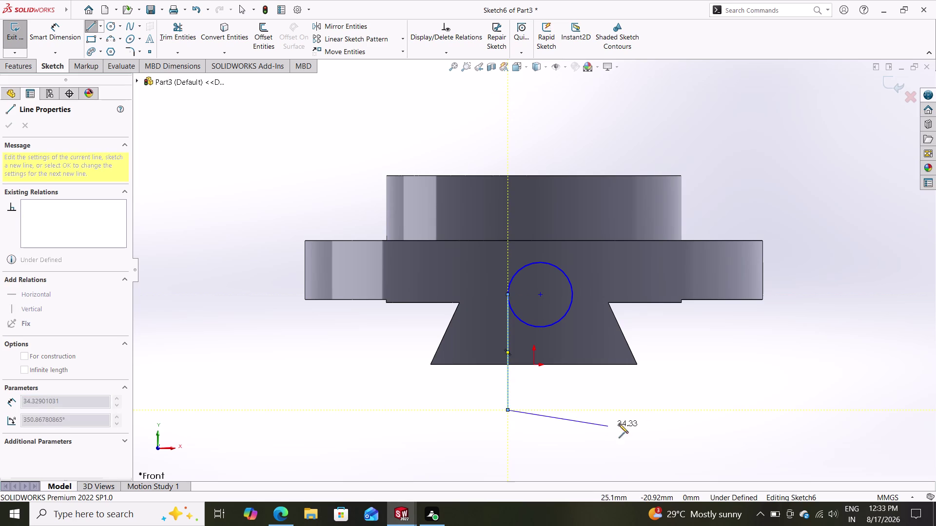
click(586, 410)
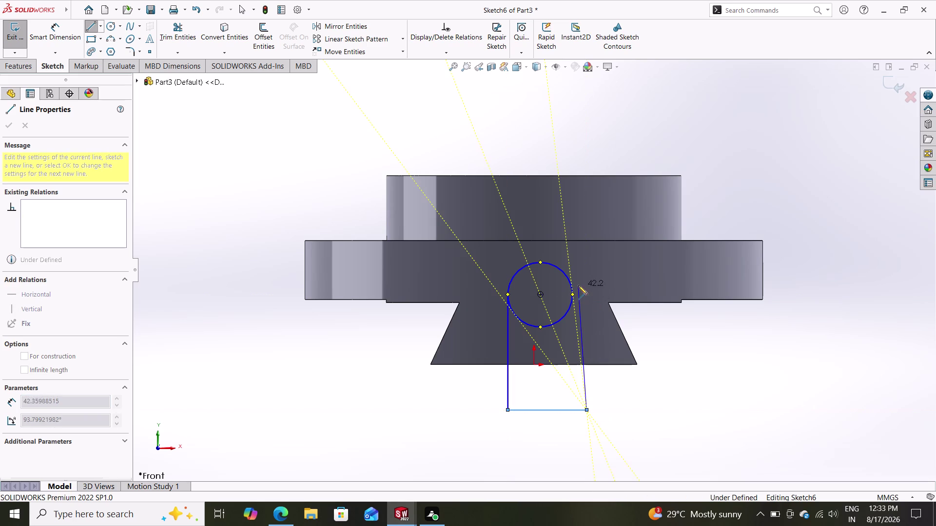
key(Escape)
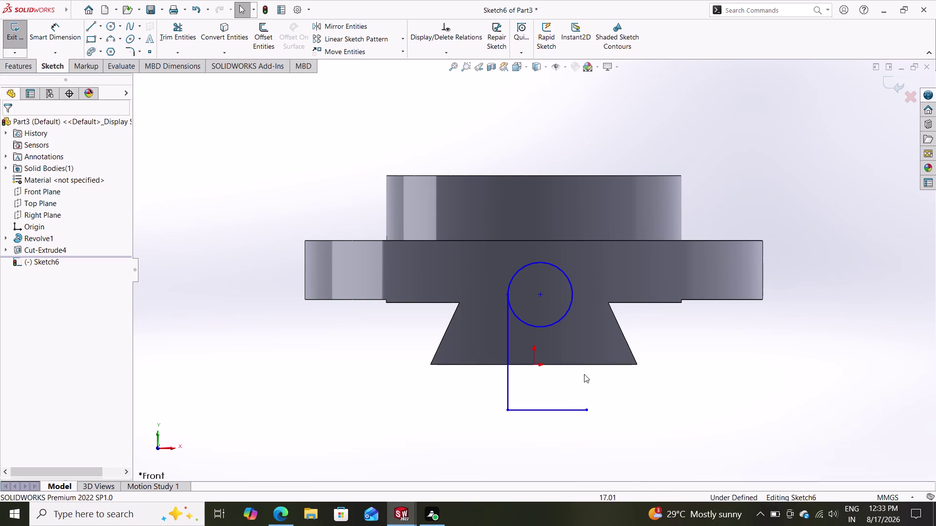
click(567, 409)
key(Delete)
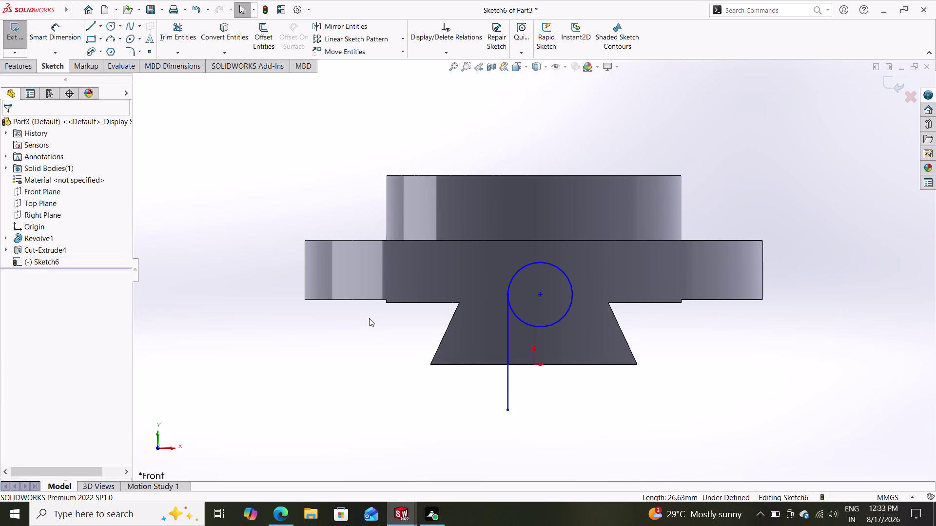
Draw a bottom line and a vertical line up to the circle's right side.
click(93, 24)
click(509, 411)
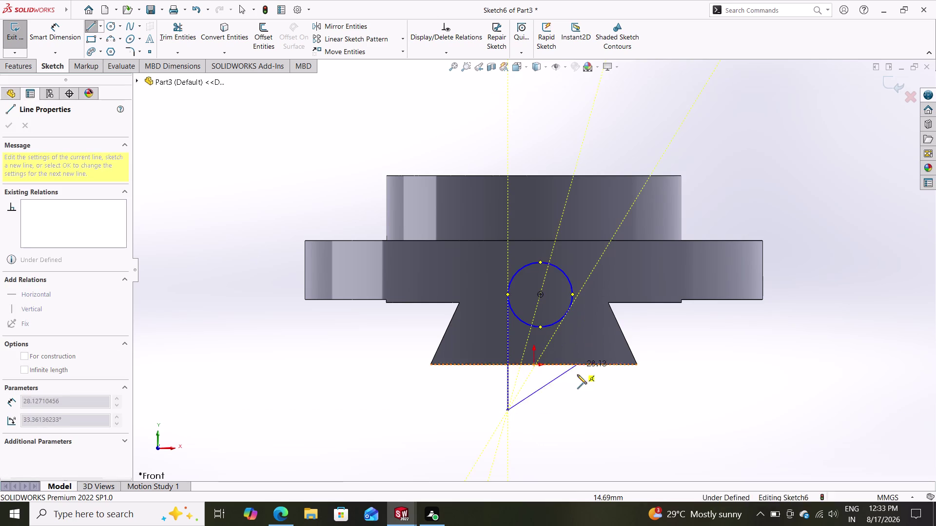
click(570, 411)
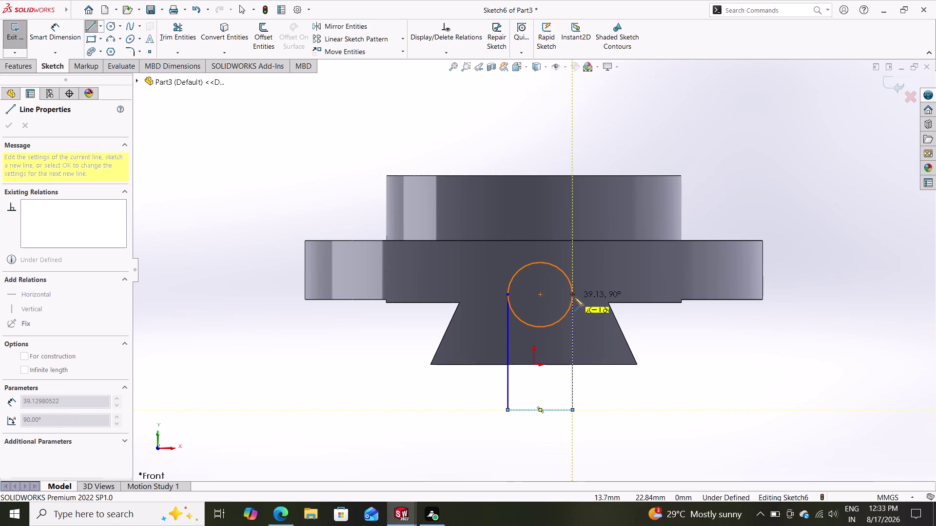
click(574, 296)
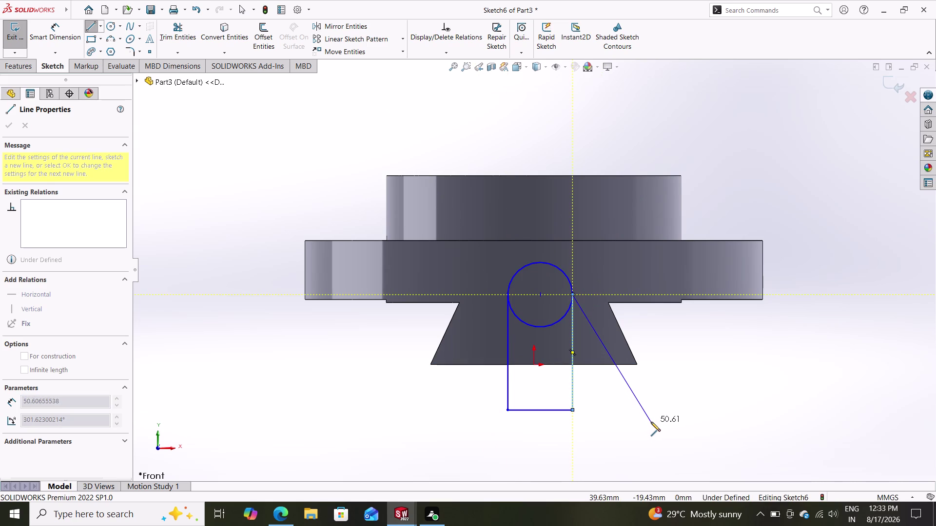
key(Escape)
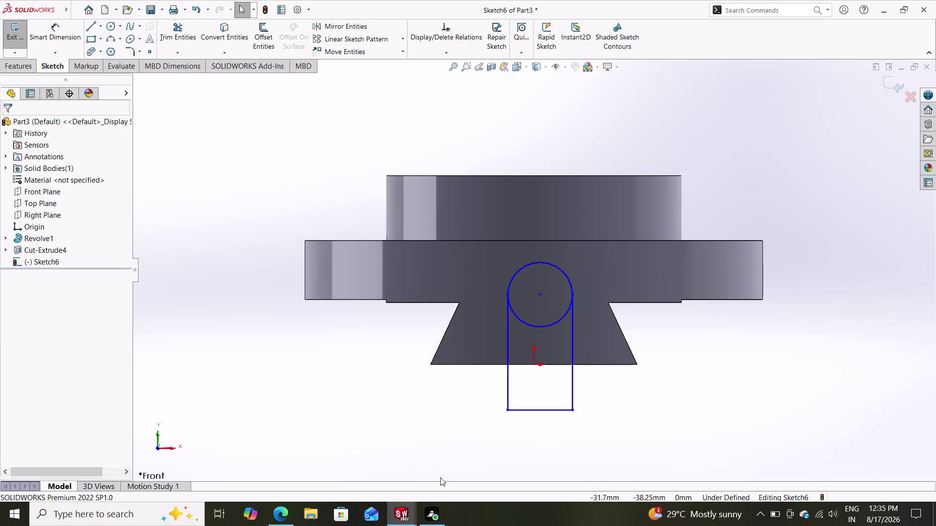
click(61, 21)
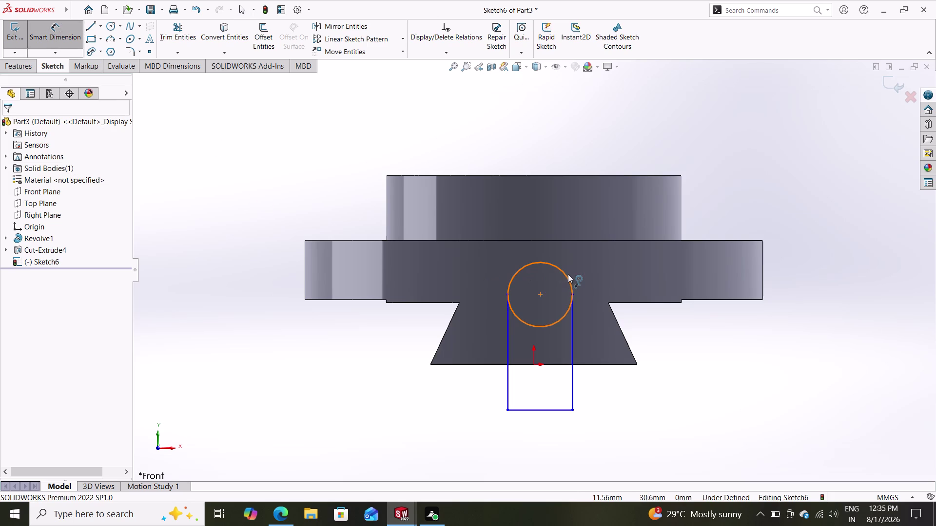
Dimension the circle centre 11 mm from the part's bottom edge.
click(534, 365)
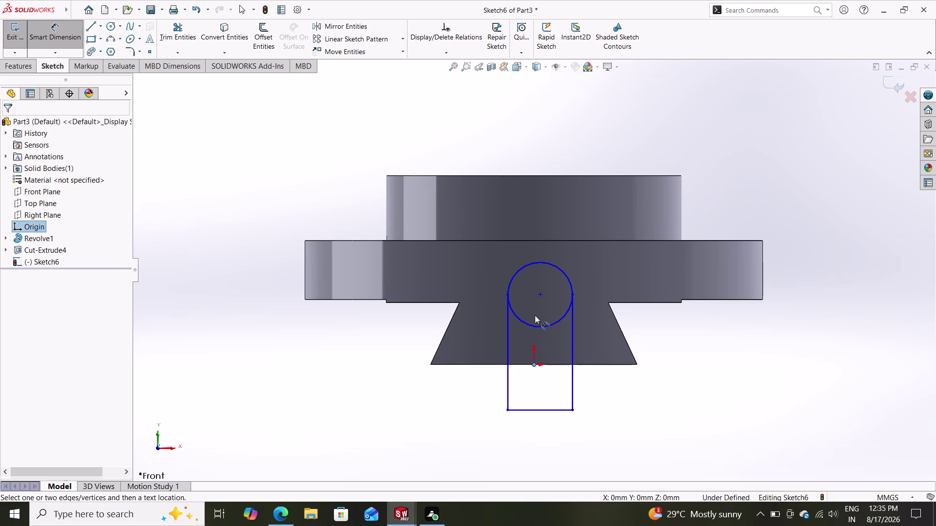
click(539, 294)
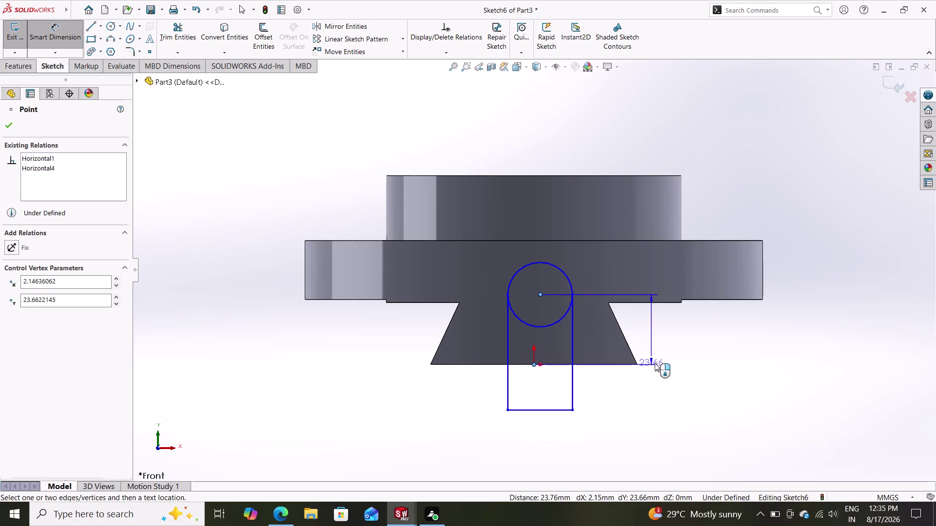
click(710, 354)
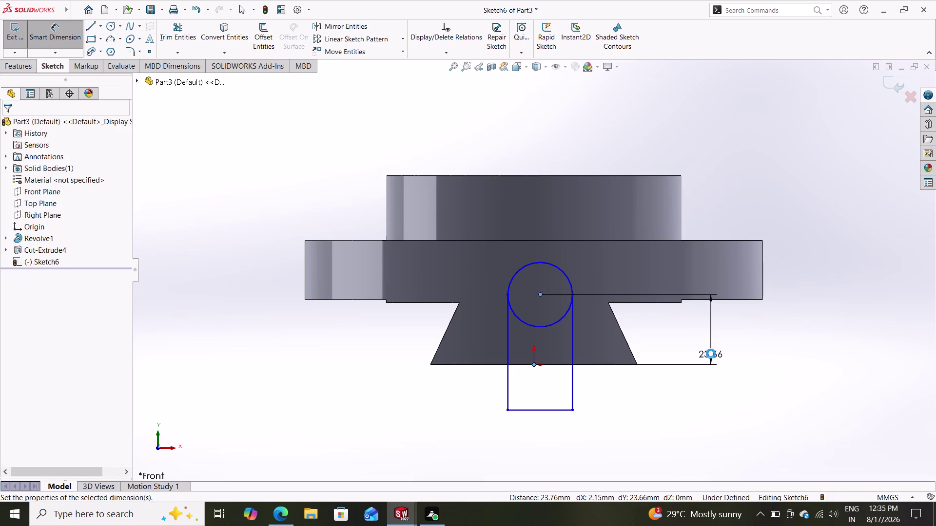
text(114)
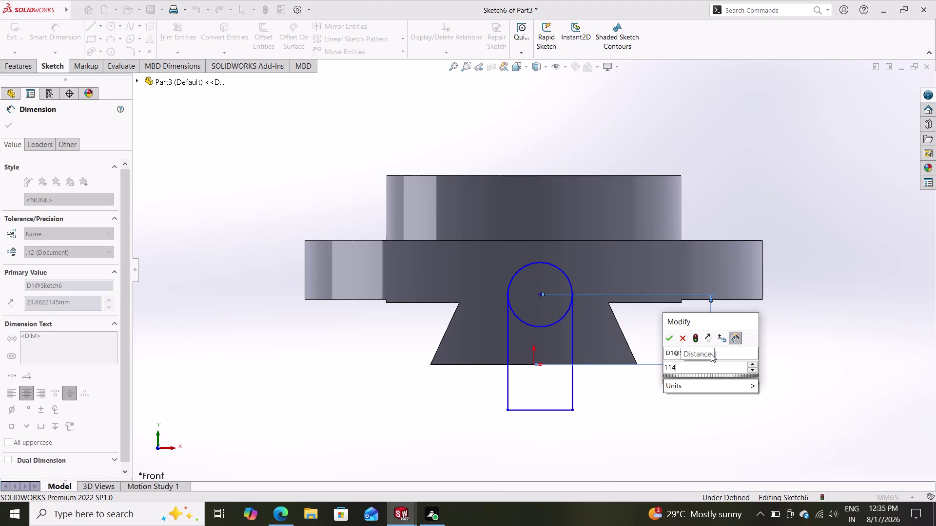
key(BackSpace)
key(Return)
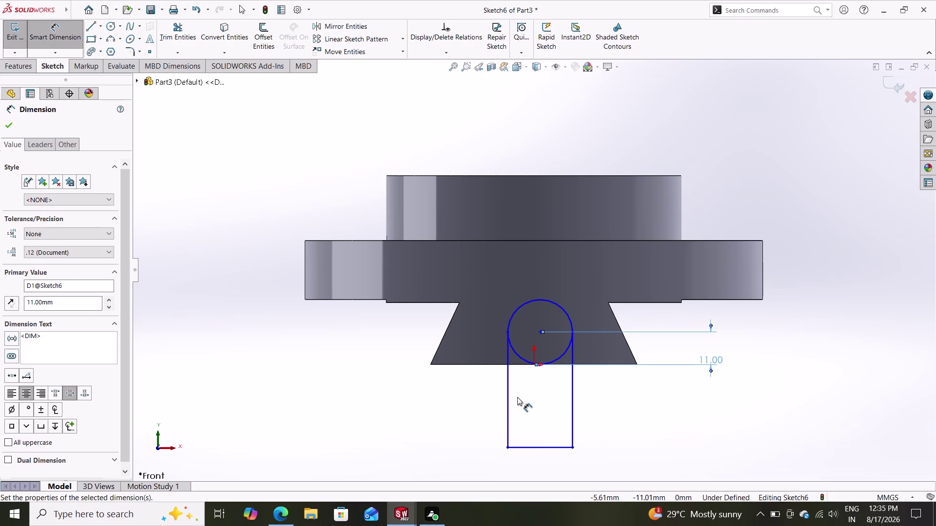
key(Escape)
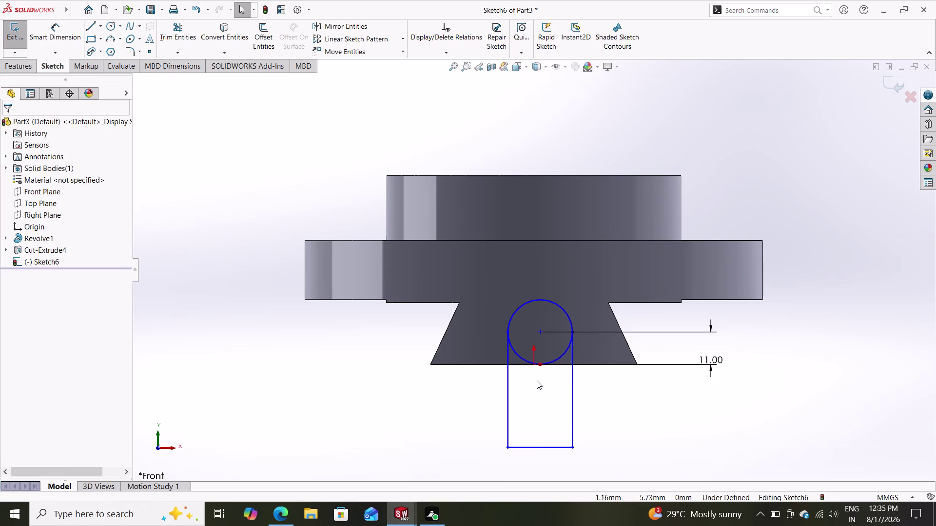
Add a Vertical relation between the circle centre and the origin.
click(536, 366)
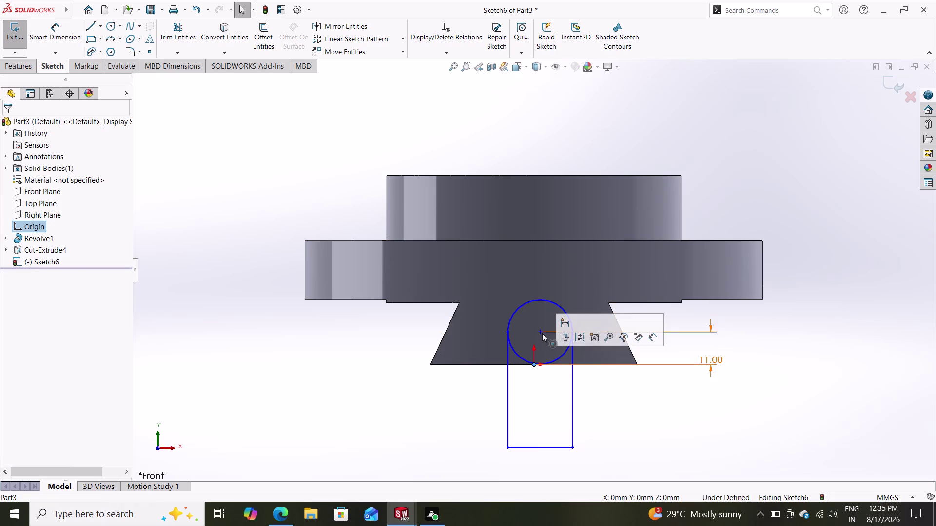
click(541, 333)
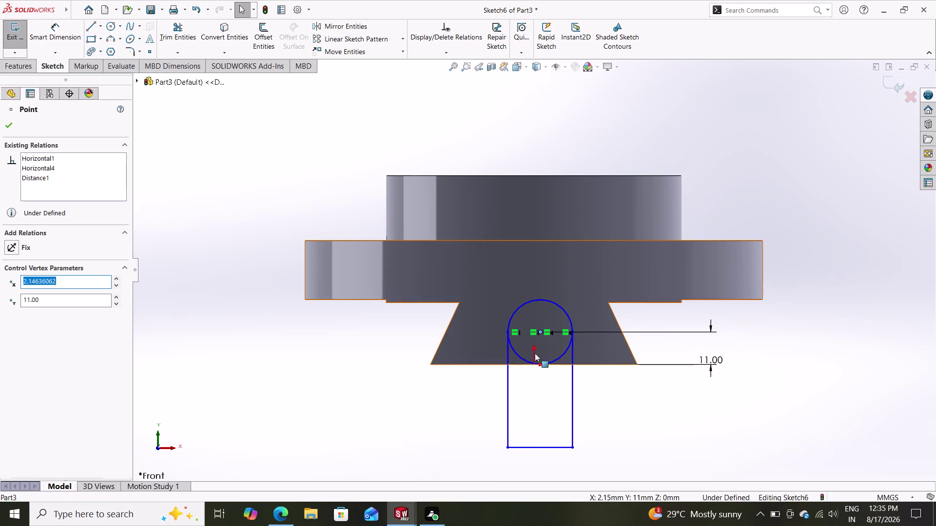
click(534, 365)
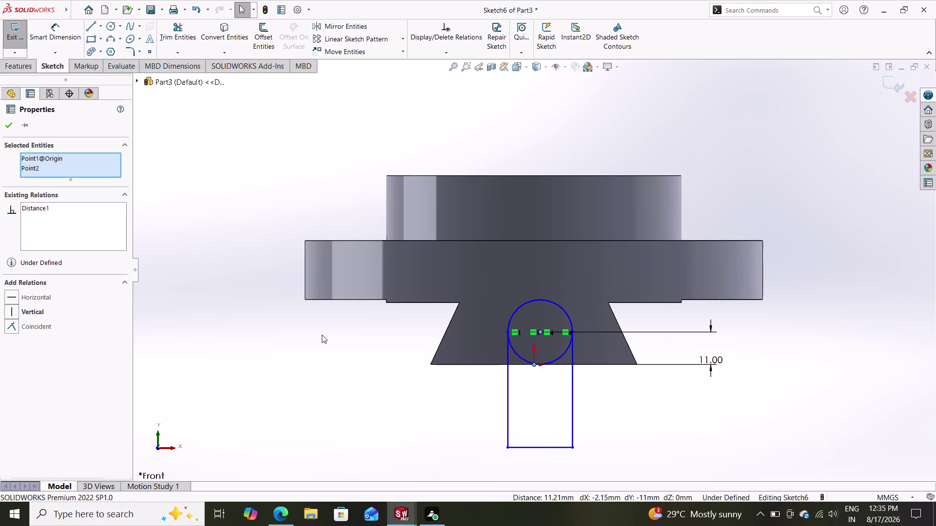
click(34, 311)
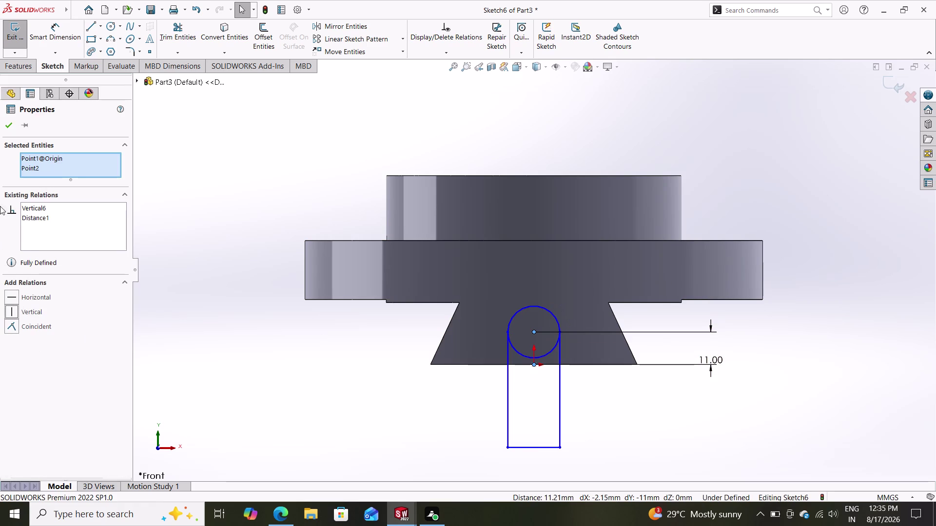
click(9, 123)
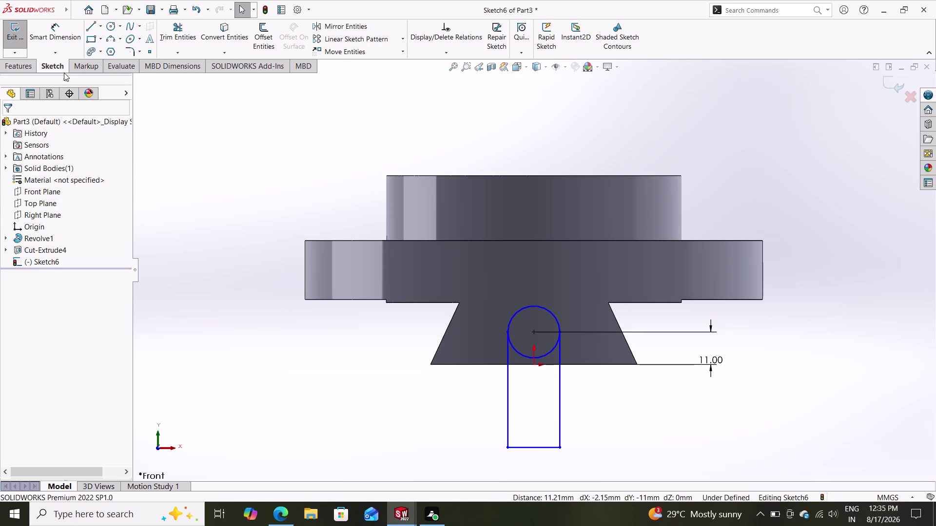
click(64, 43)
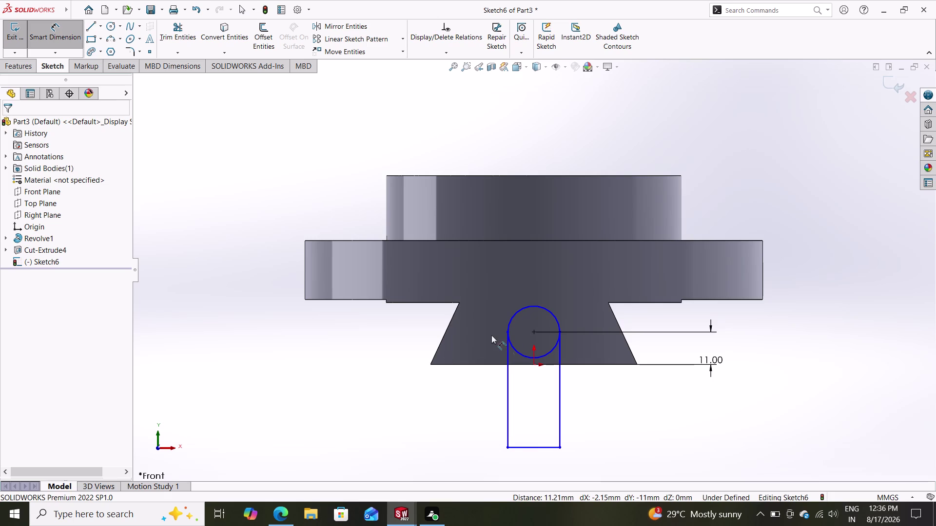
Dimension Sketch6's circle to a 40 mm diameter, widening the slot lines below.
click(541, 307)
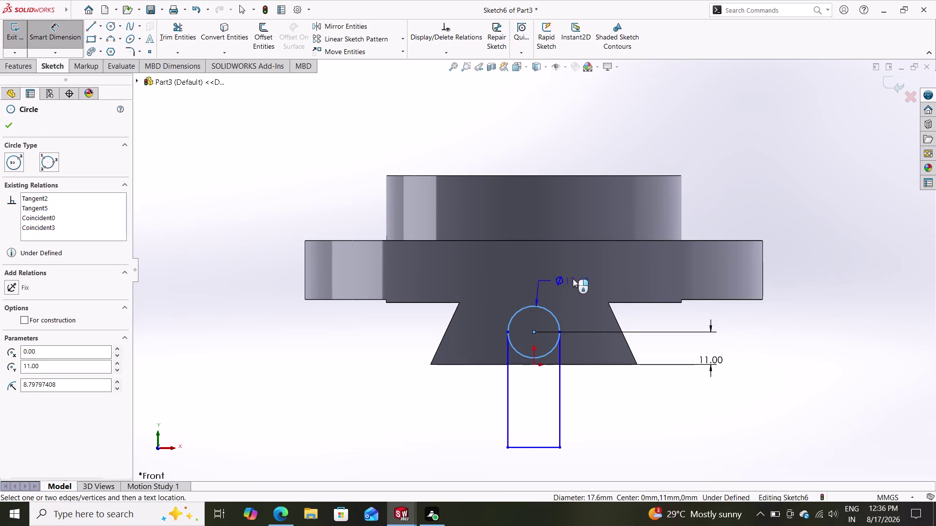
click(582, 272)
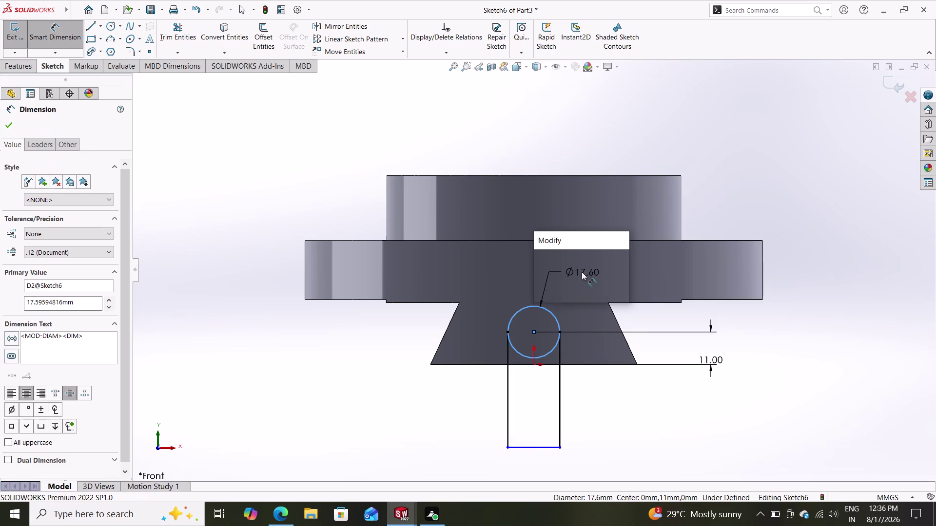
text(4)
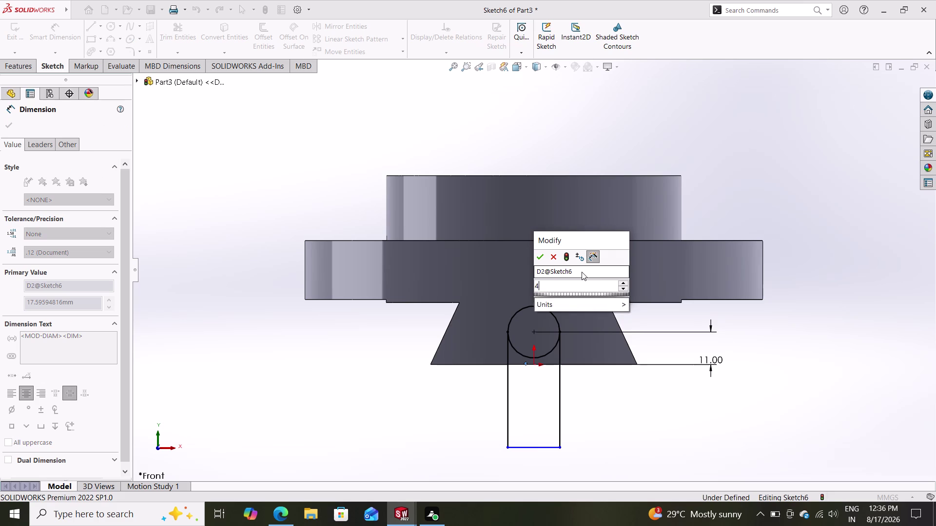
text(0)
key(Return)
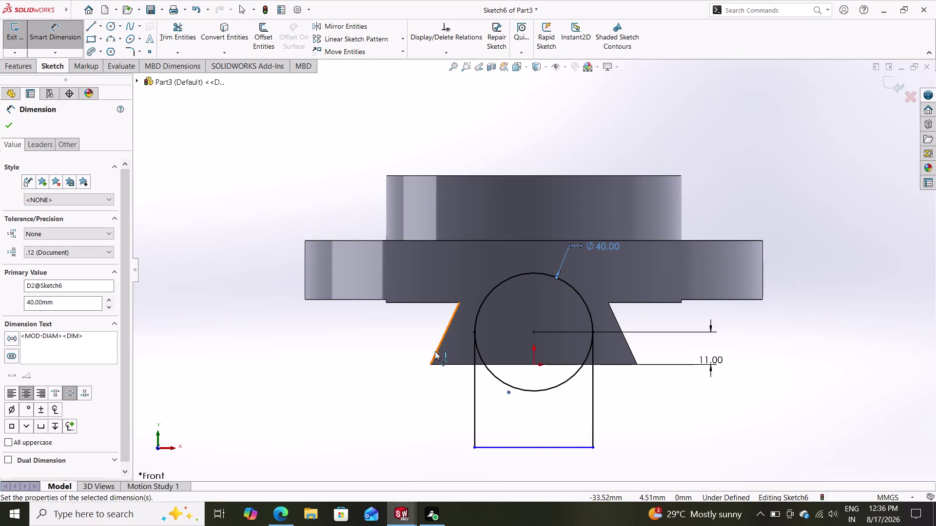
key(Escape)
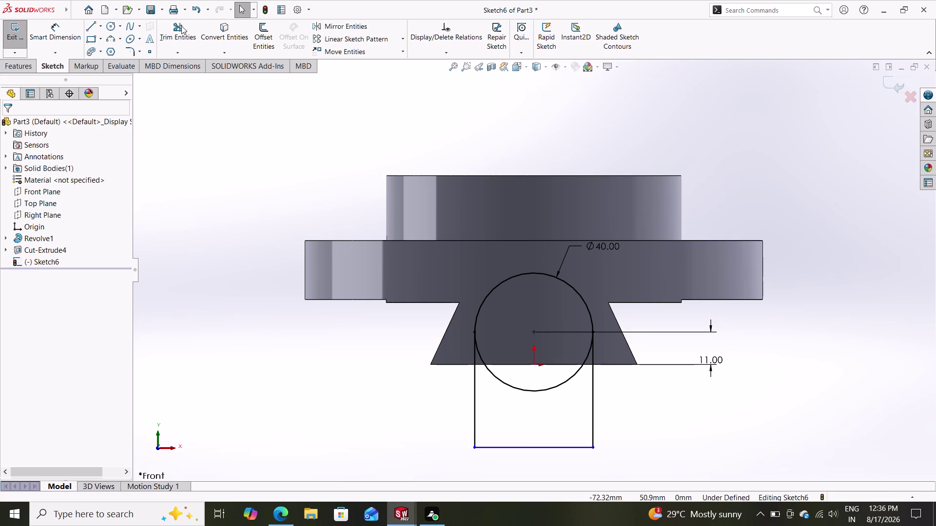
double_click(169, 28)
click(56, 199)
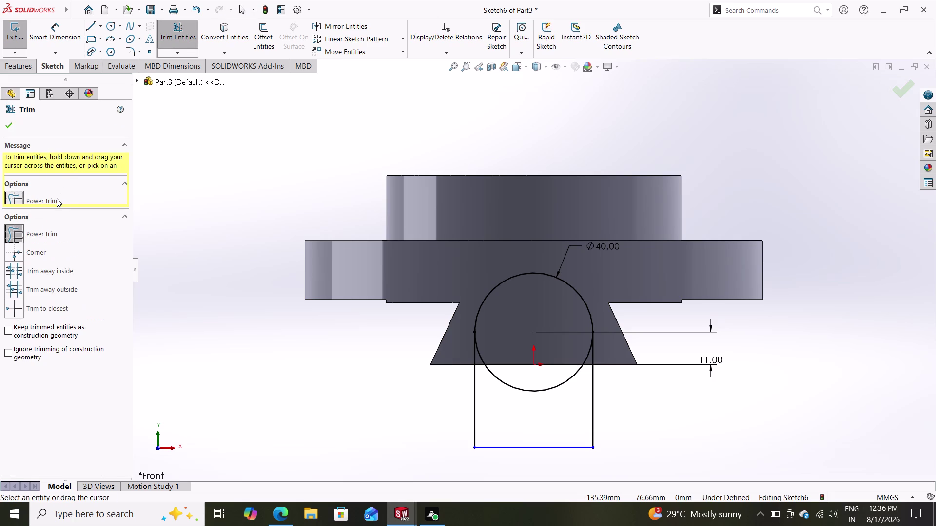
drag(451, 382, 481, 390)
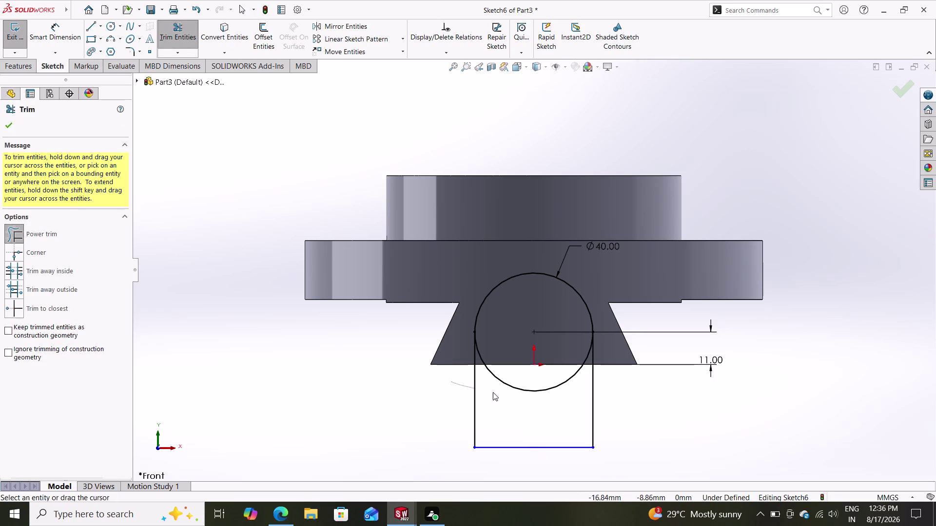
drag(480, 391, 502, 411)
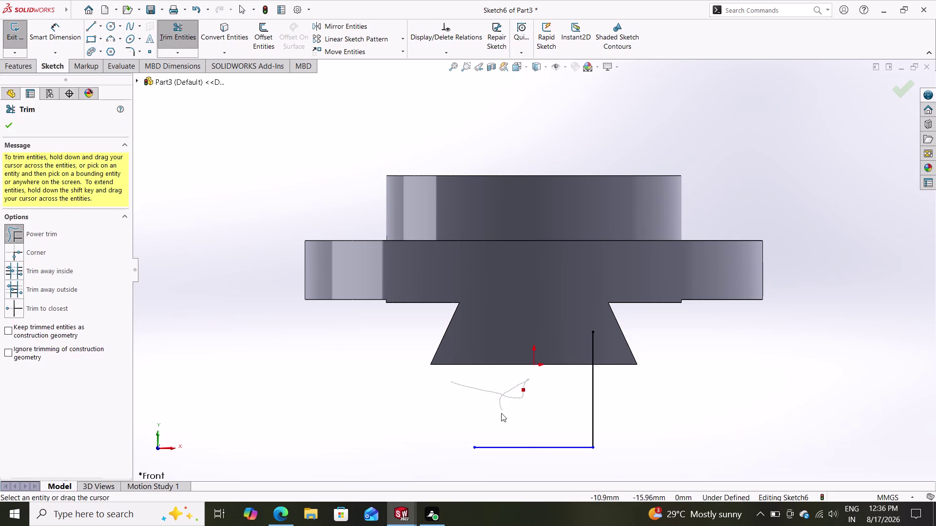
drag(502, 411, 455, 416)
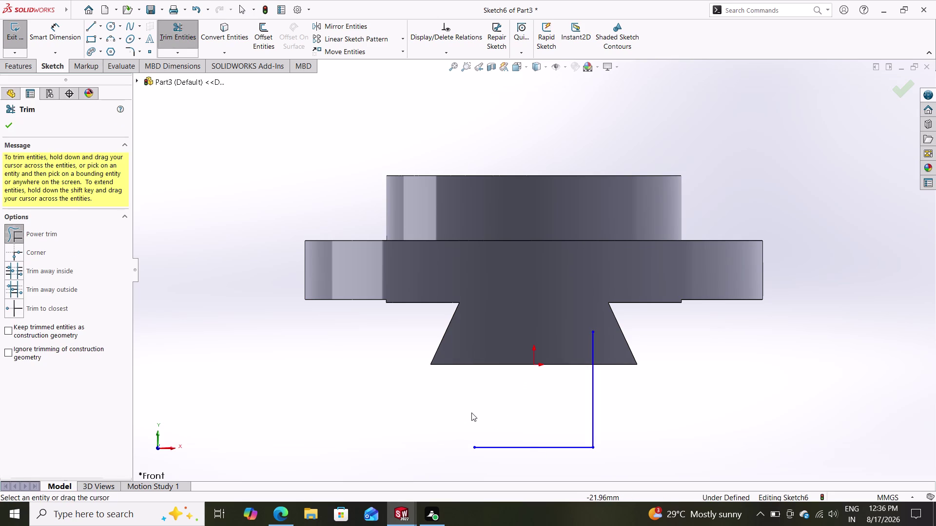
key(ctrl+z)
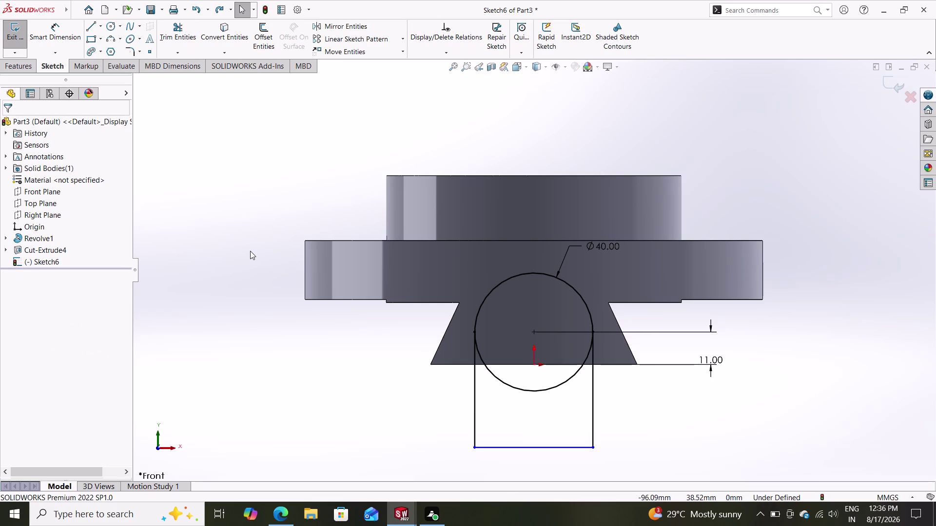
Trim away the circle's lower arc inside the slot using trim to closest.
click(171, 31)
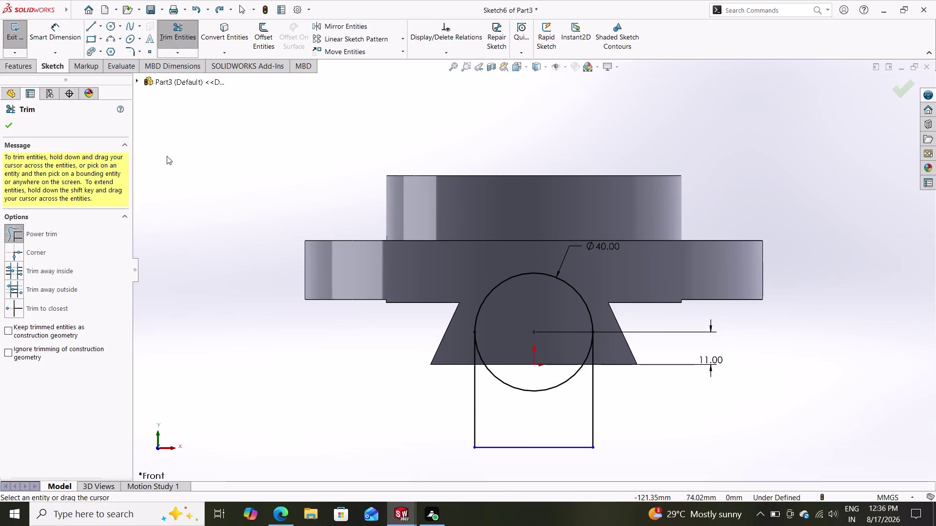
click(52, 308)
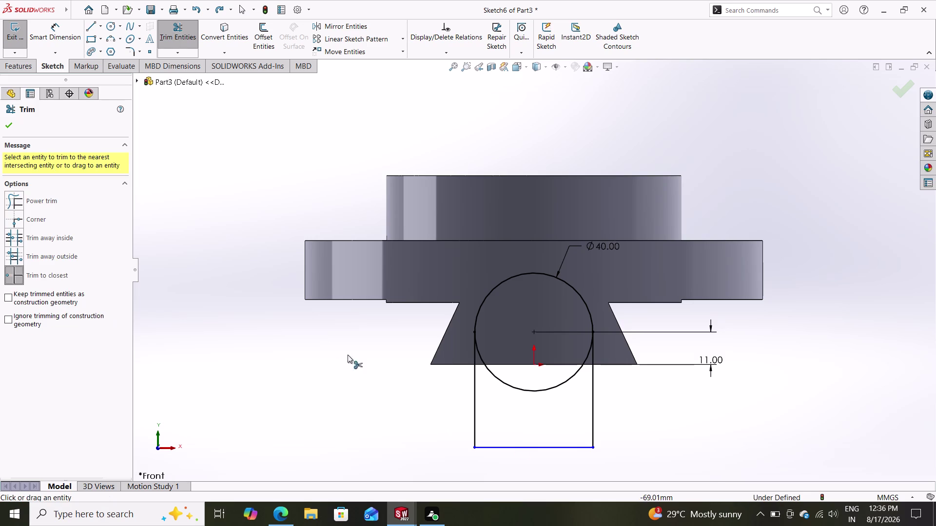
click(525, 390)
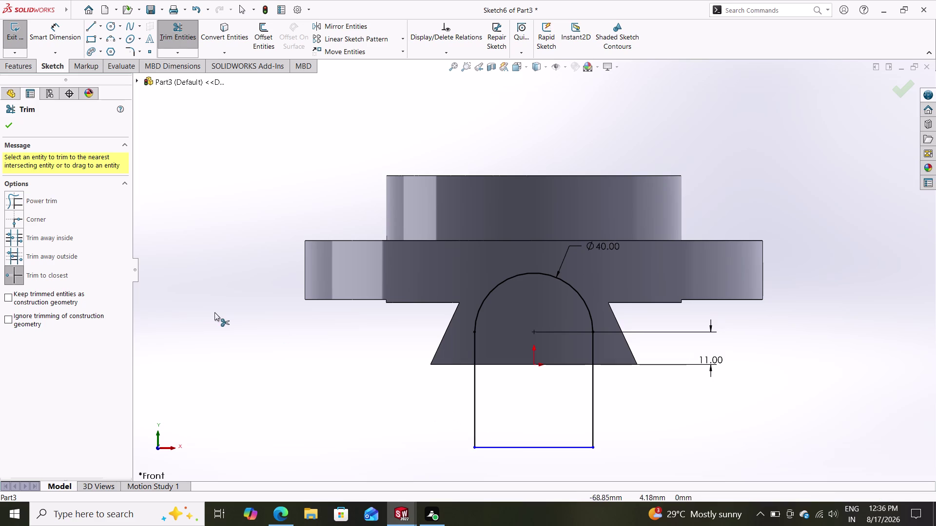
click(4, 130)
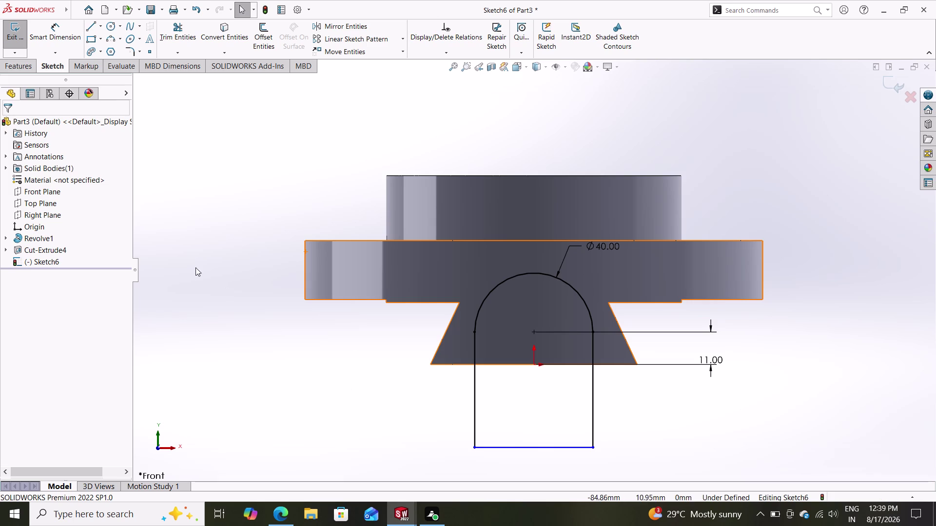
Start an Extruded Cut from Sketch6, orbit to inspect the preview, and reverse its direction.
click(16, 65)
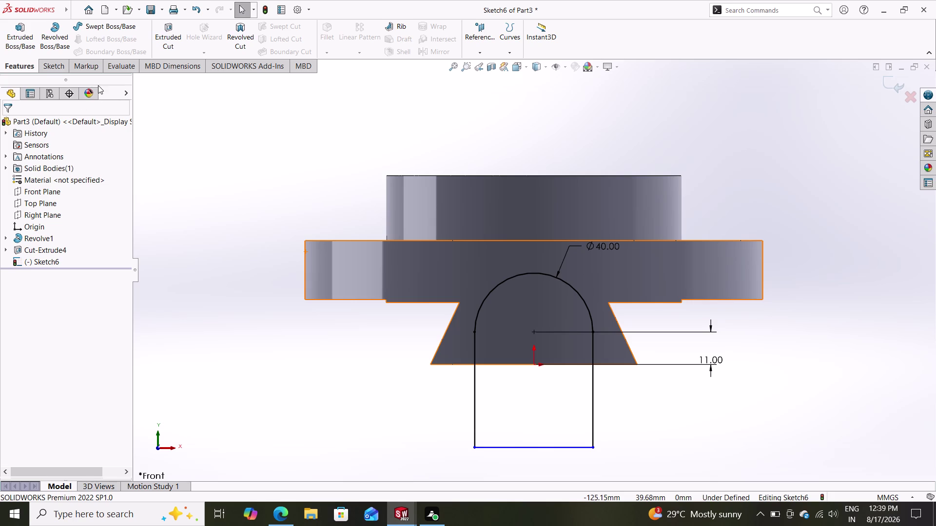
click(168, 36)
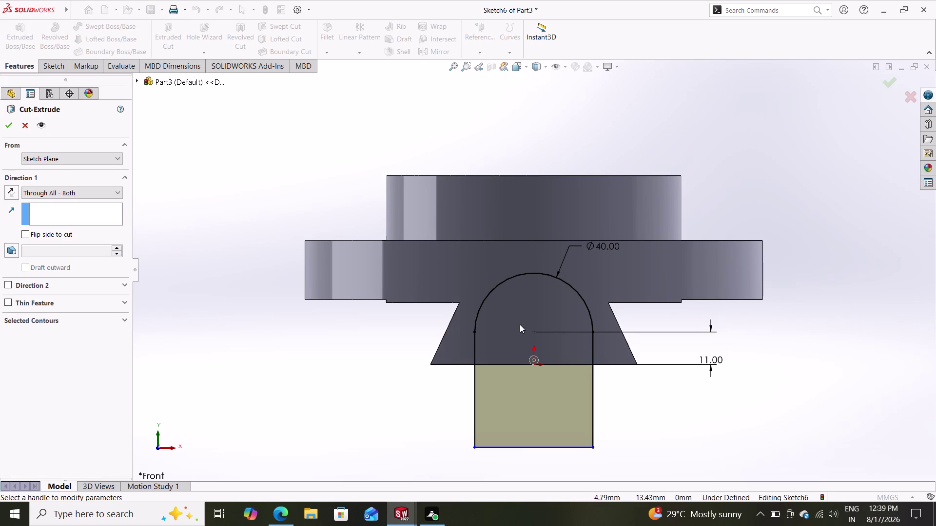
click(513, 309)
middle_drag(417, 356, 352, 354)
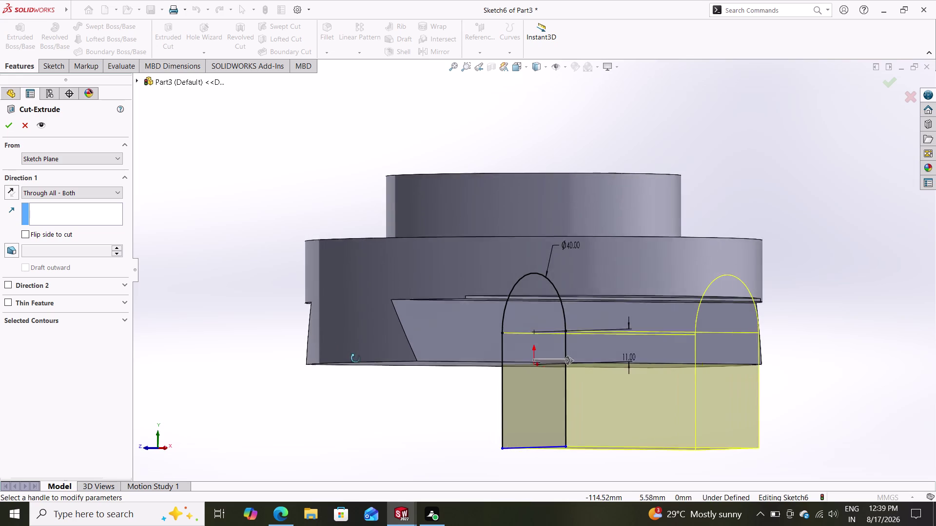
middle_drag(352, 354, 363, 362)
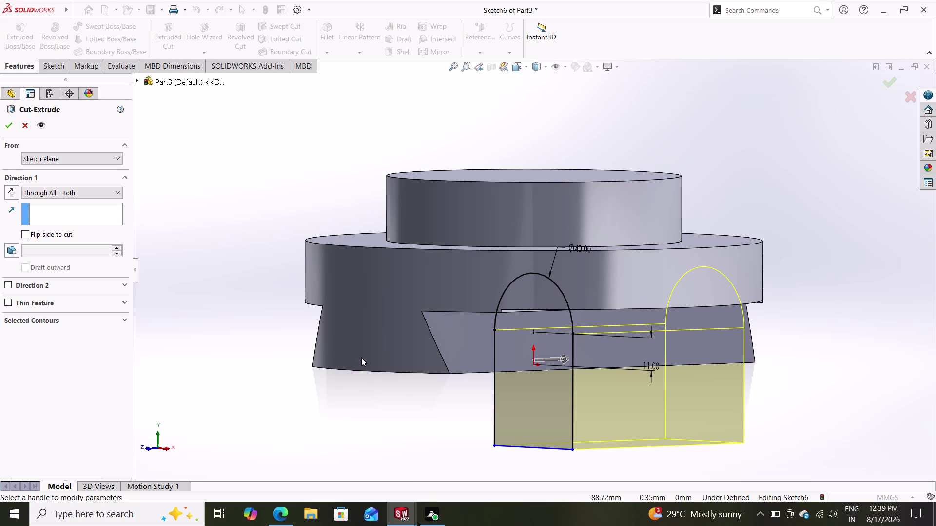
middle_drag(383, 380, 361, 376)
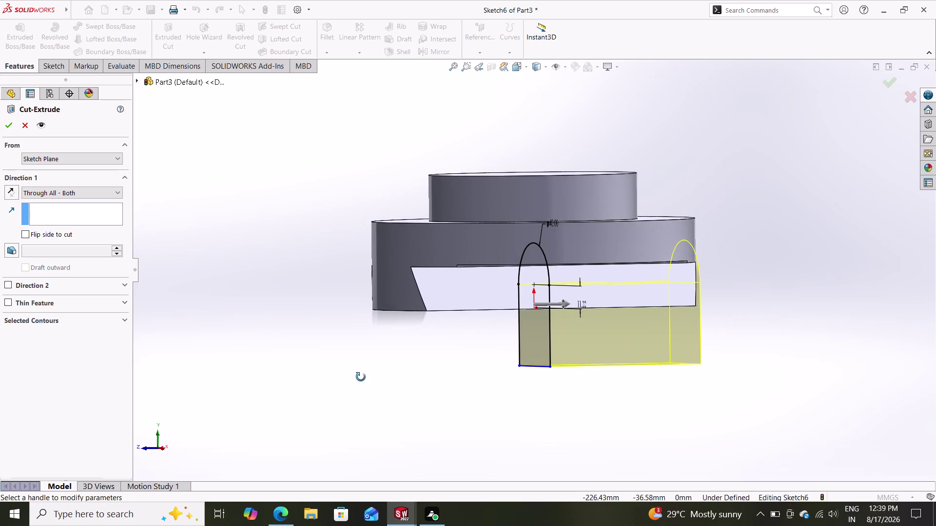
middle_drag(361, 377, 355, 379)
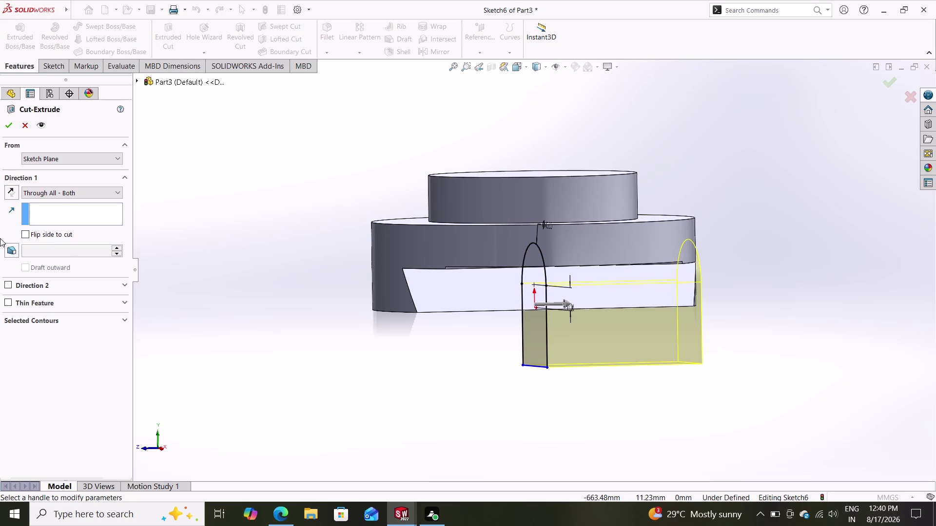
click(11, 190)
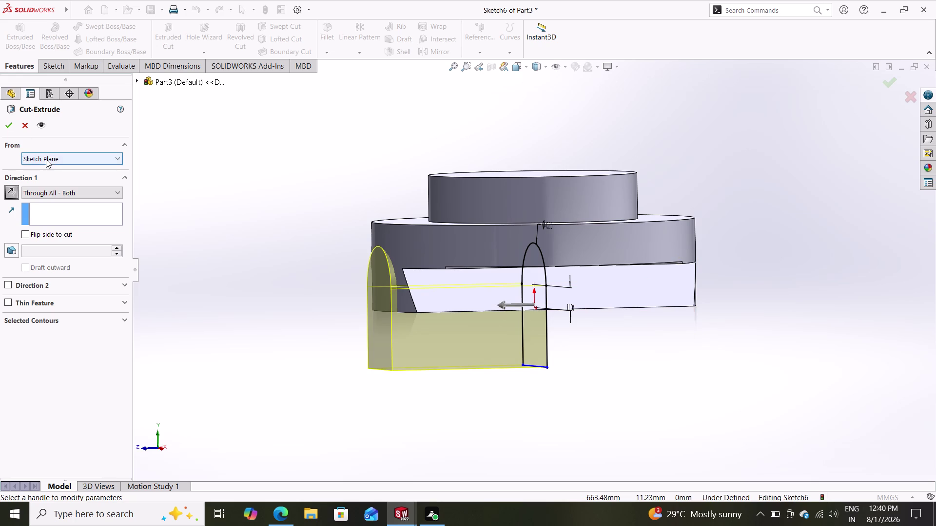
Change the cut's From start condition from Sketch Plane to Offset.
click(58, 159)
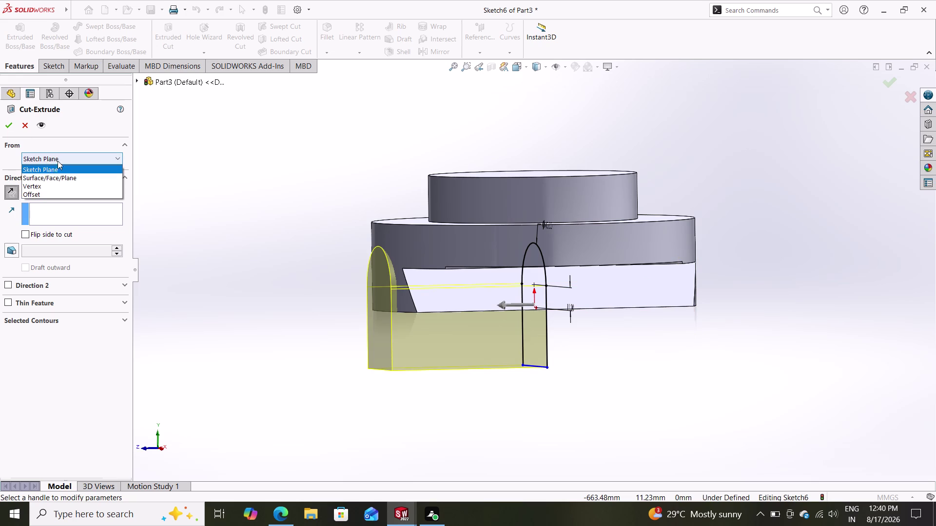
click(62, 157)
click(53, 197)
click(53, 197)
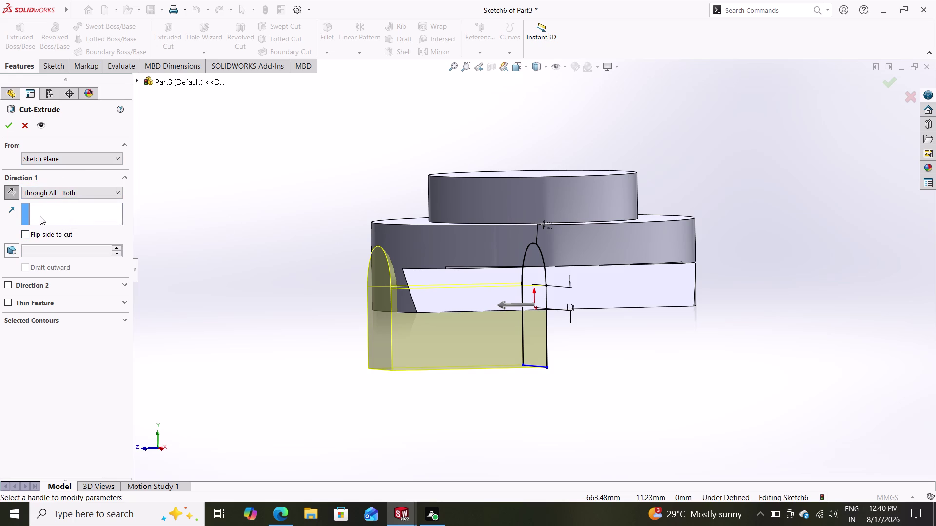
click(83, 164)
click(85, 162)
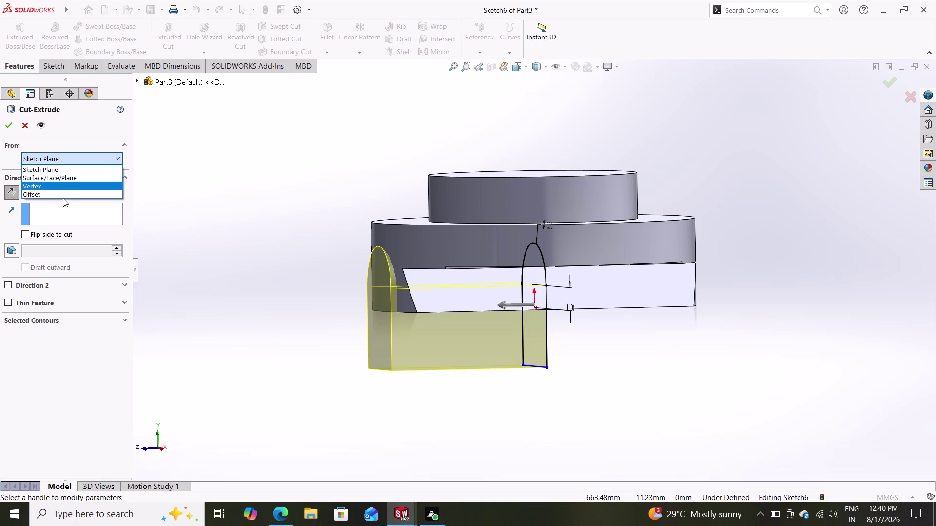
click(65, 194)
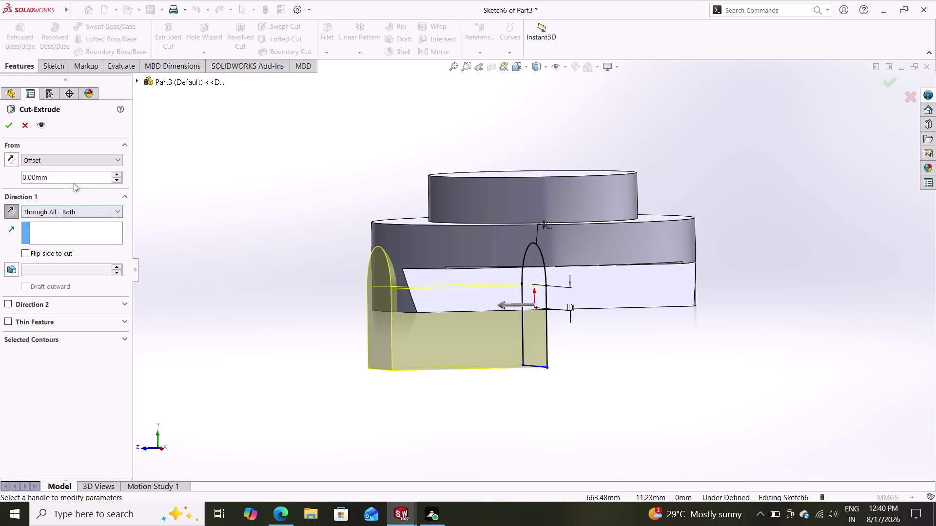
drag(65, 174, 0, 175)
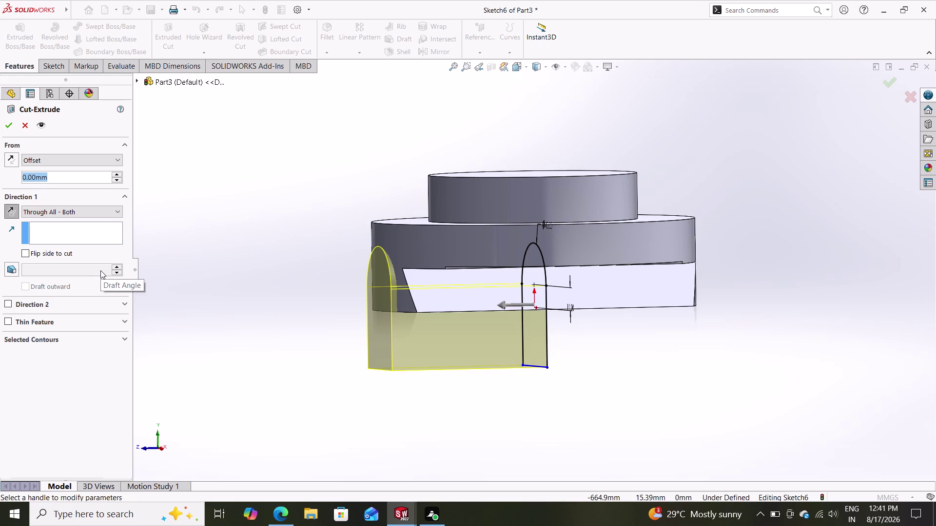
Enter 155/2 as the cut's start offset, giving 77.50 mm.
key(1)
text(55)
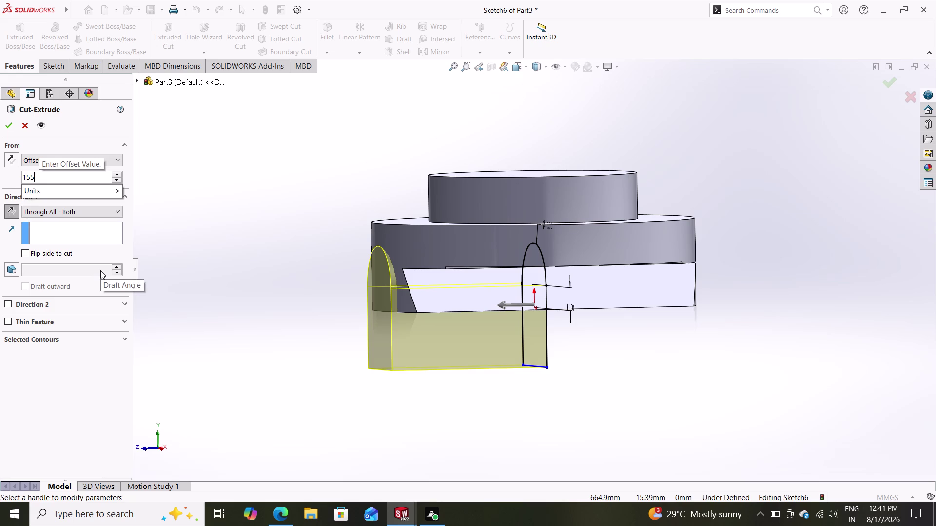
text(/2)
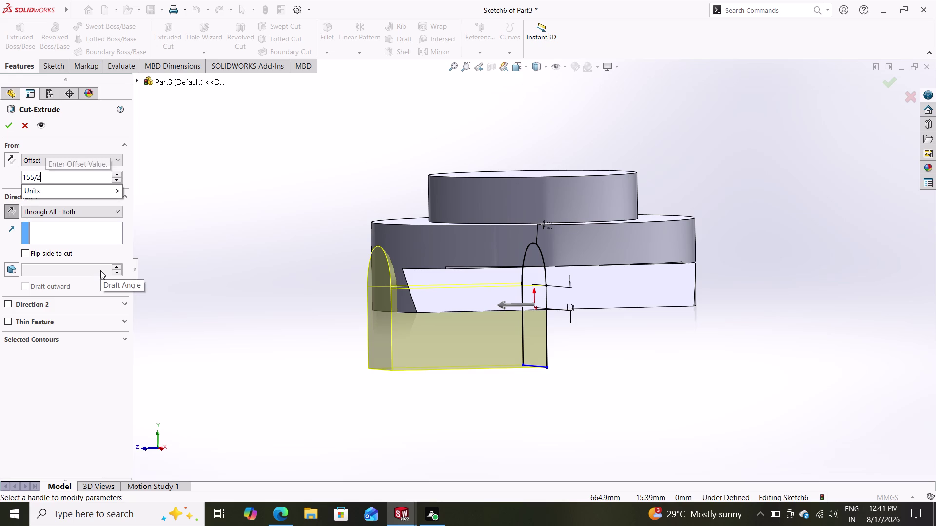
key(Return)
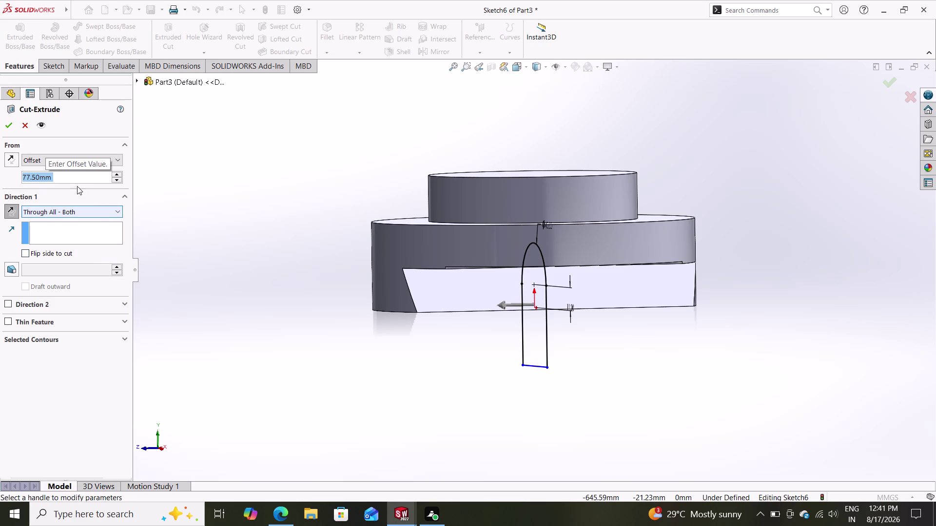
Replace the offset with 55.55 and choose centimetres as its unit.
click(72, 174)
key(minus)
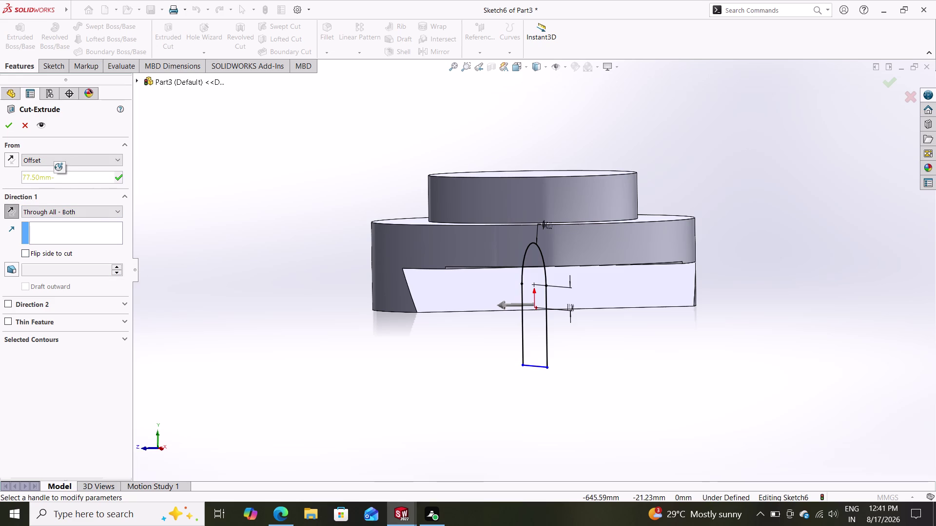
key(BackSpace)
key(BackSpace)
key(BackSpace)
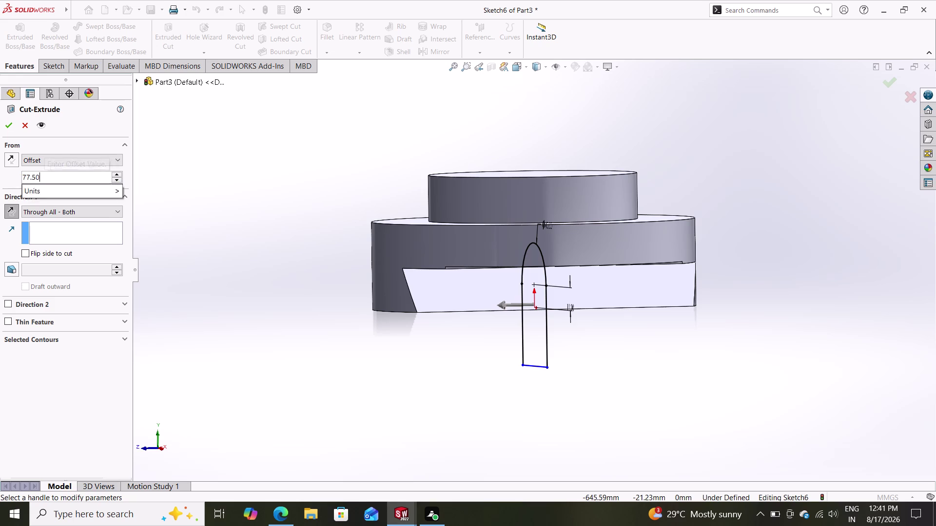
key(BackSpace)
key(BackSpace)
key(BackSpace)
key(BackSpace)
key(BackSpace)
key(BackSpace)
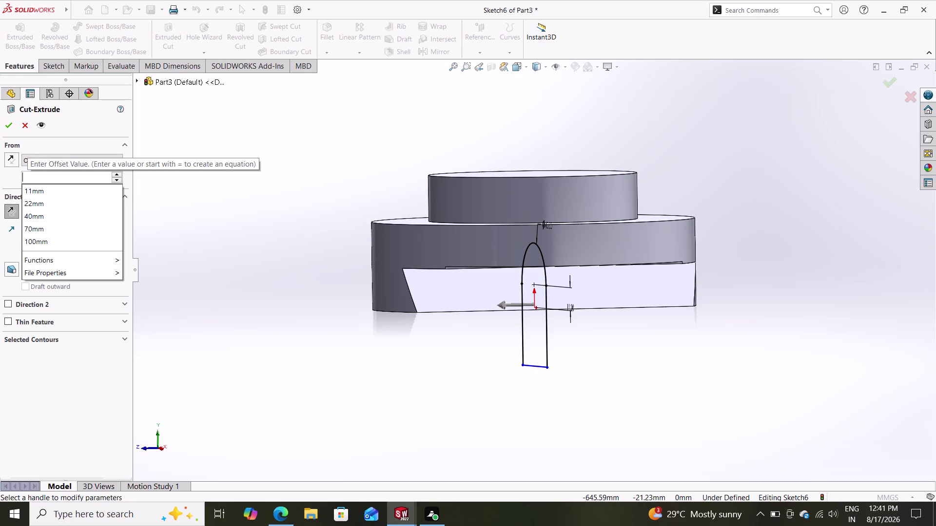
text(55.55)
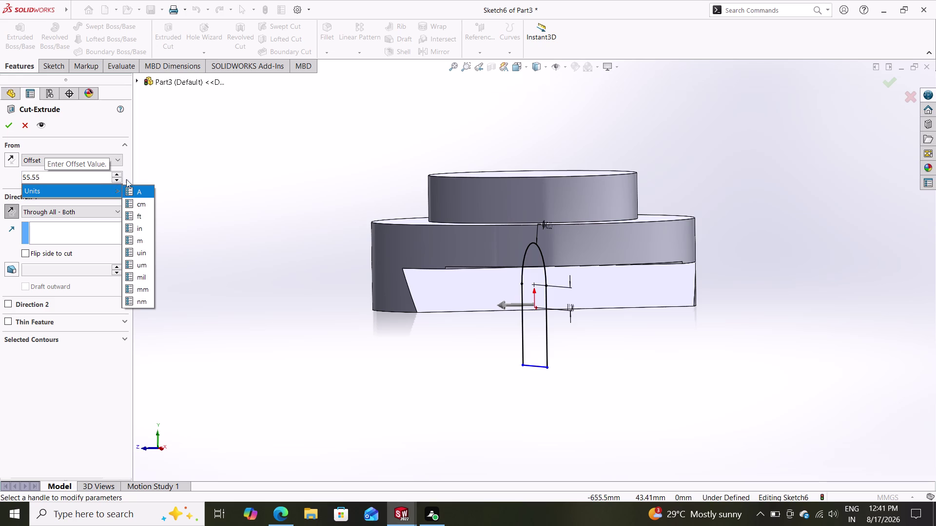
key(Return)
key(BackSpace)
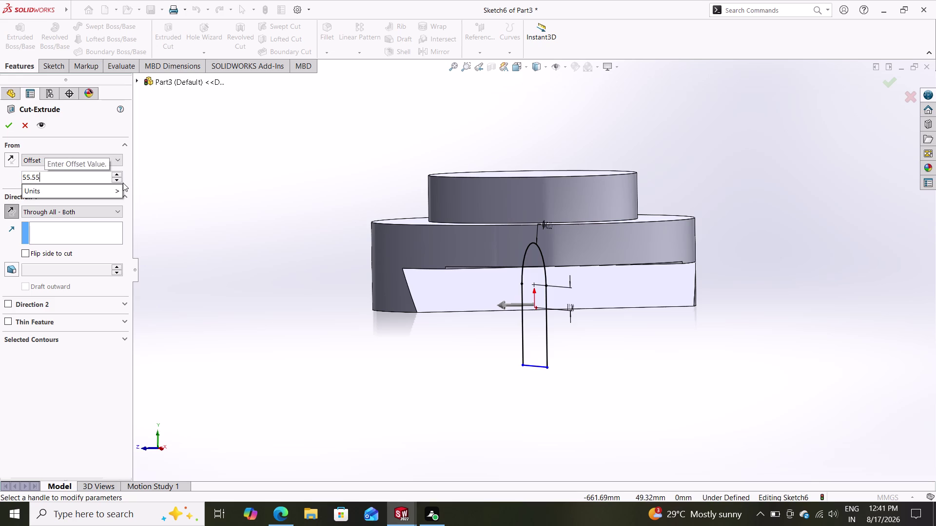
click(129, 201)
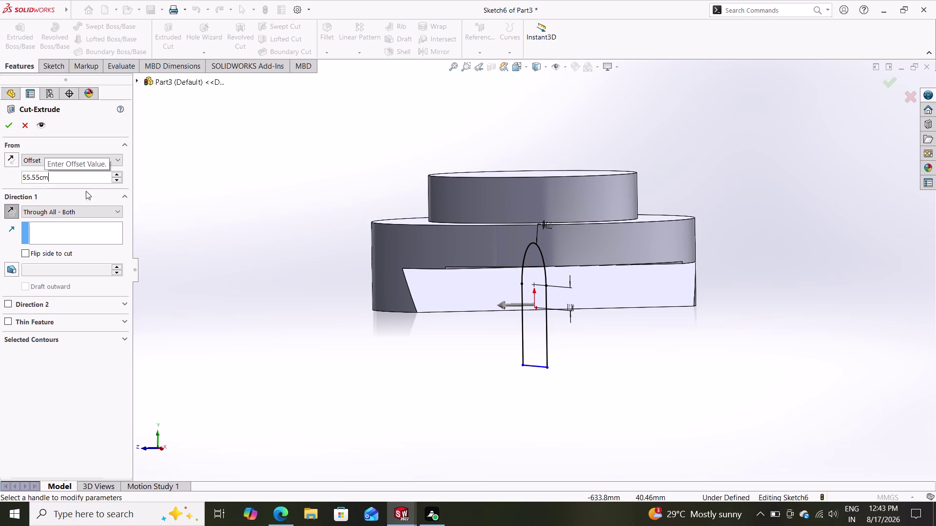
click(40, 178)
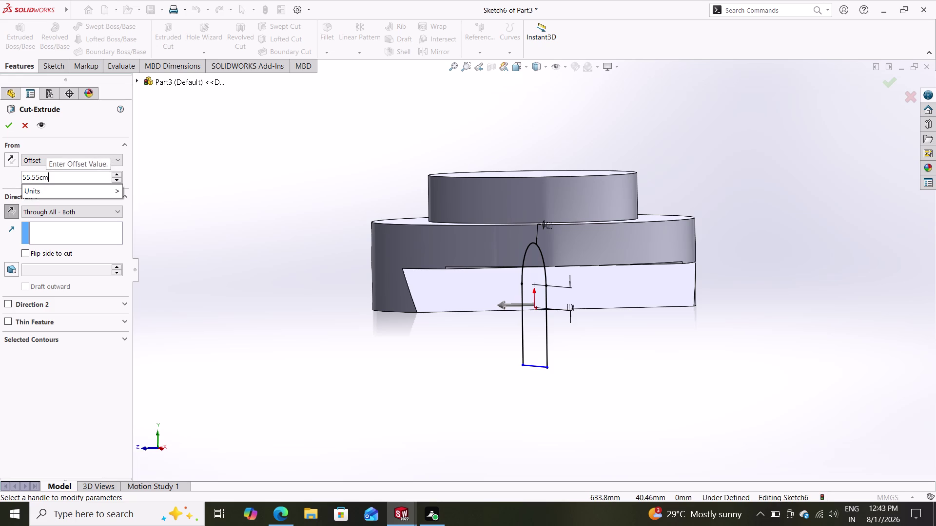
Correct the start offset to 55.50 mm, shifting the slot preview to the part's left end.
key(BackSpace)
key(0)
key(Return)
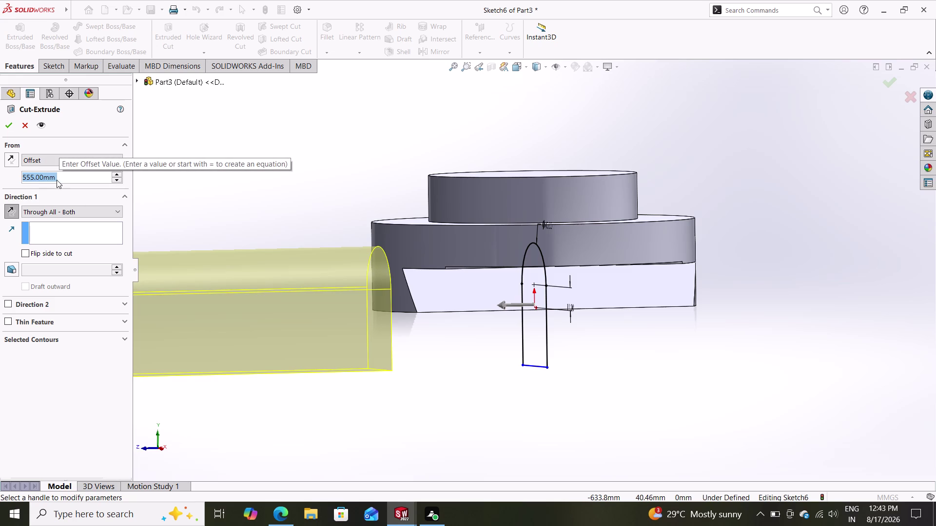
key(BackSpace)
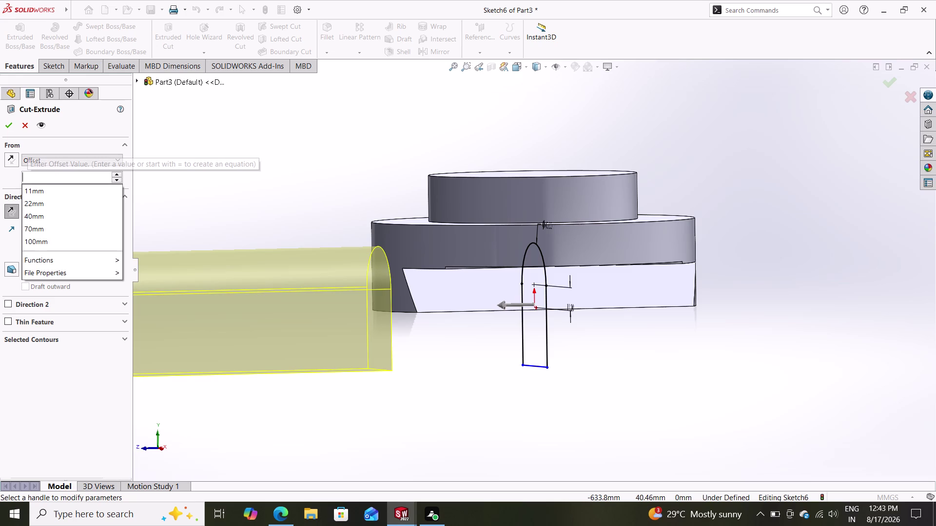
text(55.)
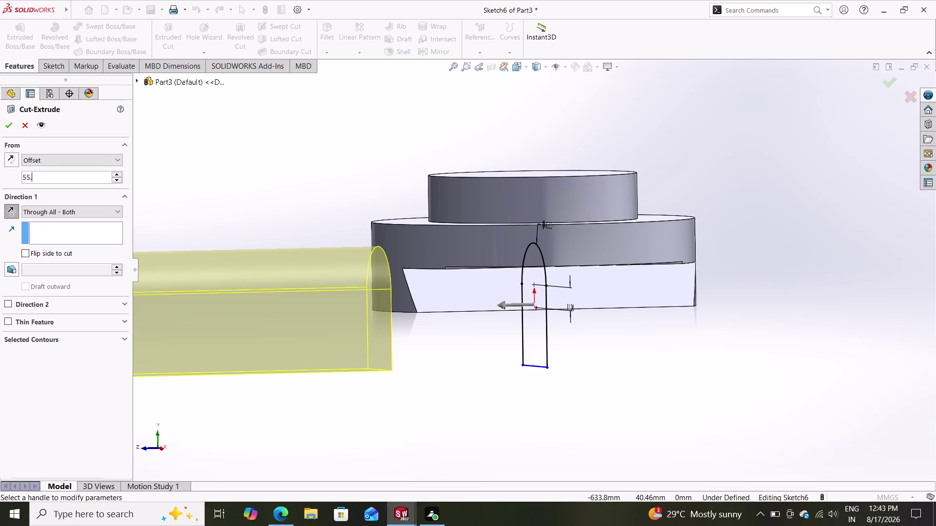
text(50)
key(Return)
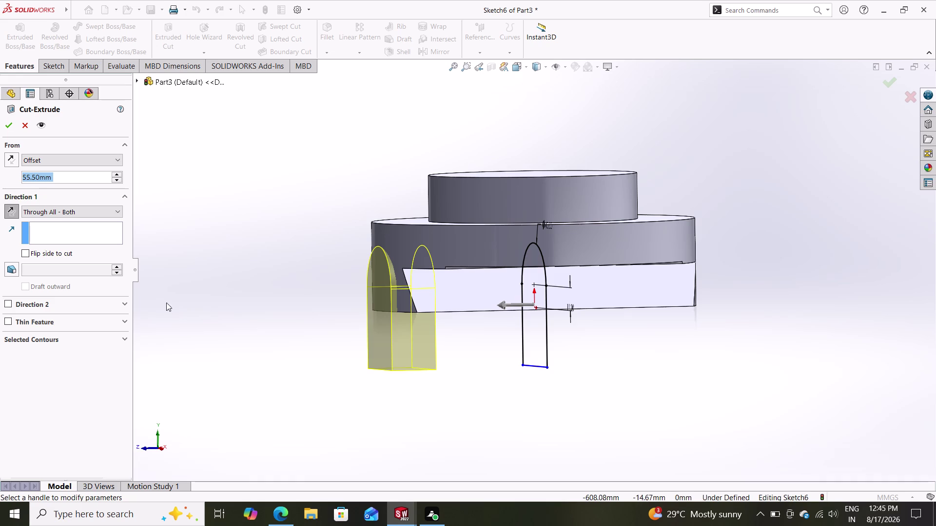
click(103, 208)
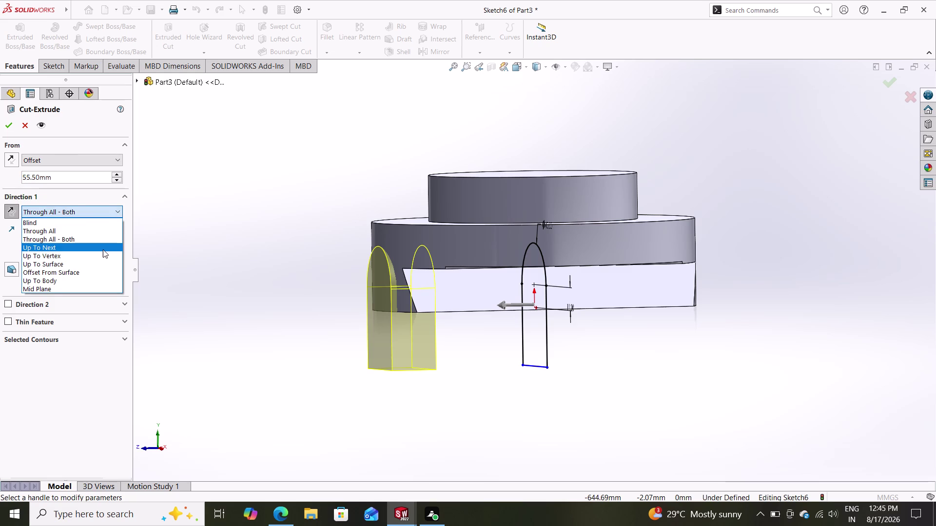
Set Direction 1 to Up To Next and accept the cut as Cut-Extrude5.
click(102, 250)
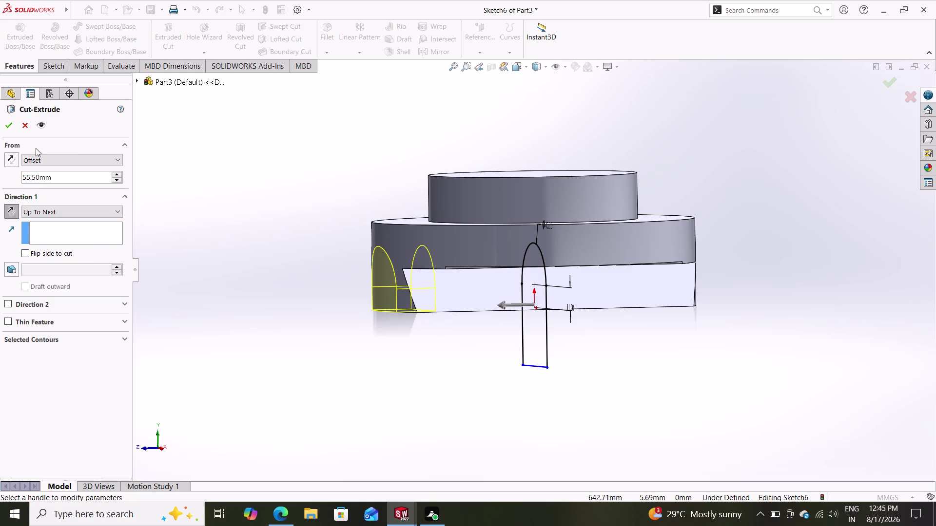
click(6, 127)
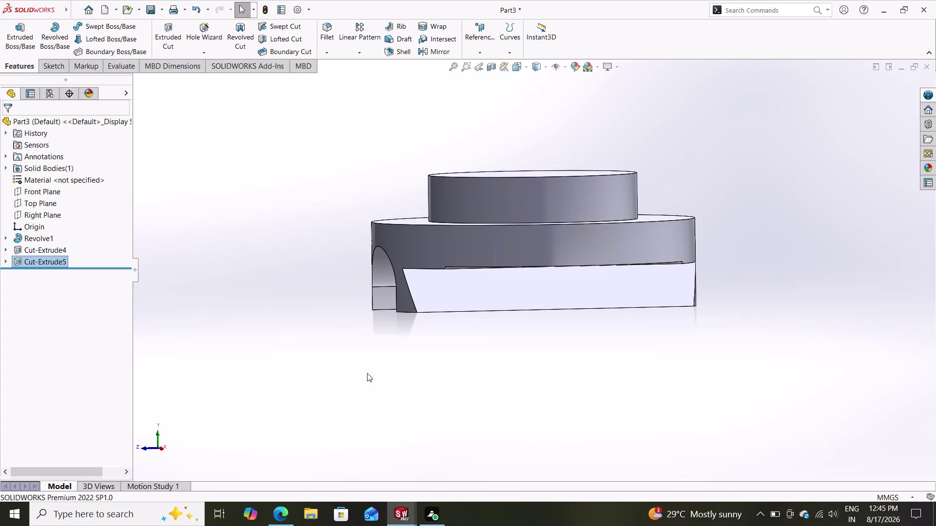
Orbit the part upright and start a new sketch on the raised top face.
middle_drag(353, 372, 366, 308)
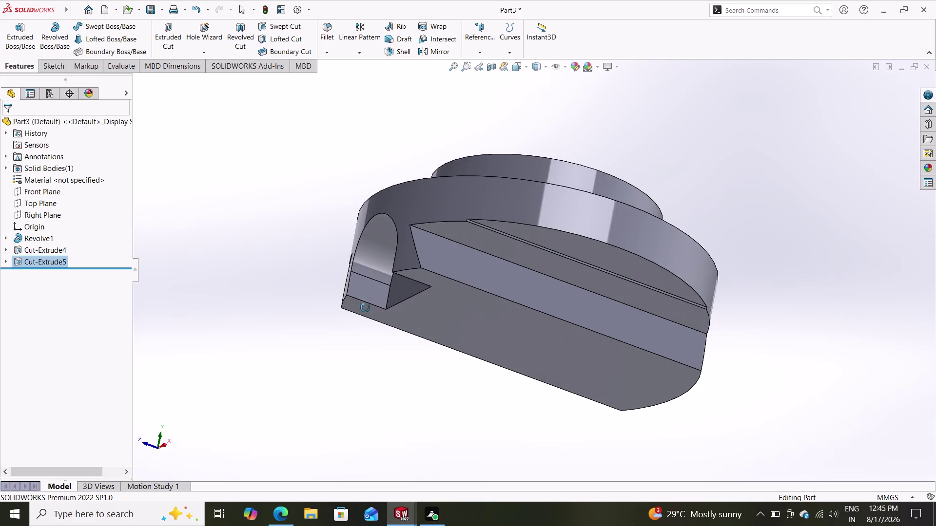
middle_drag(366, 308, 330, 359)
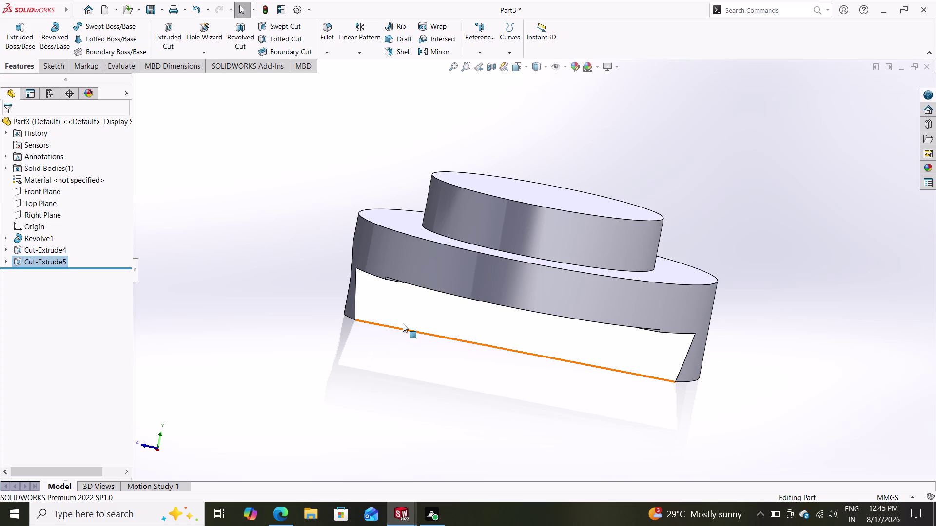
middle_drag(384, 366, 449, 329)
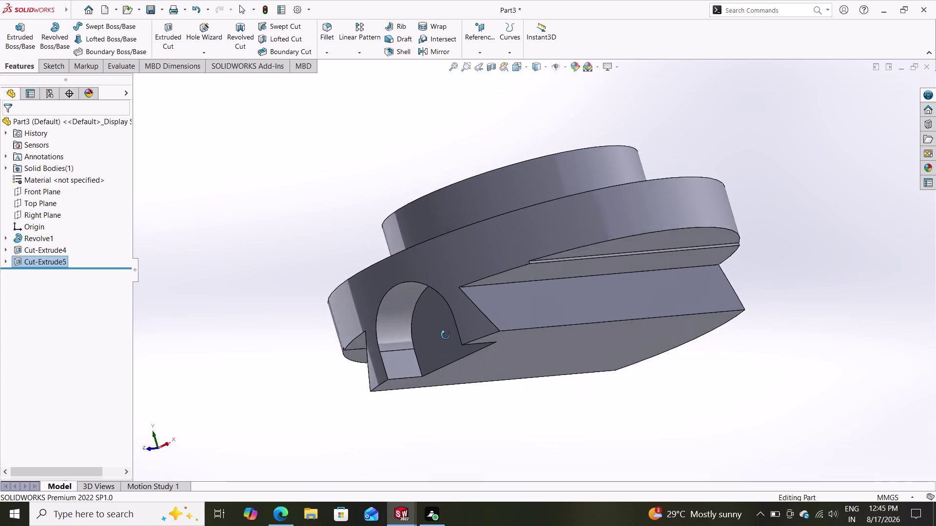
middle_drag(449, 329, 482, 375)
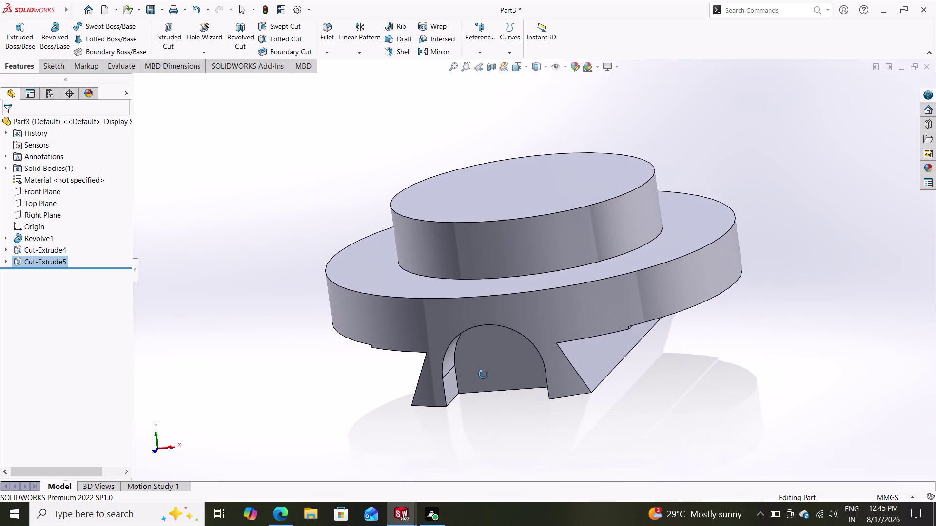
middle_drag(482, 375, 484, 376)
click(529, 186)
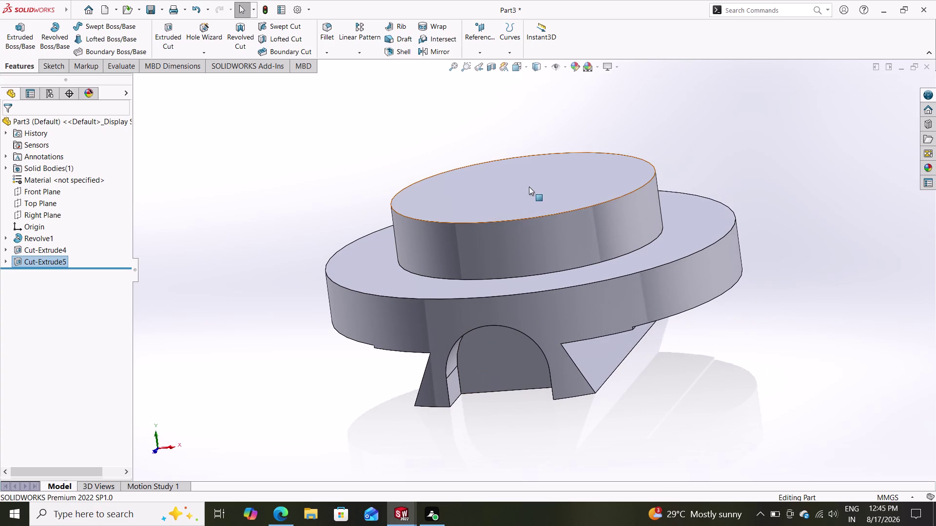
click(576, 153)
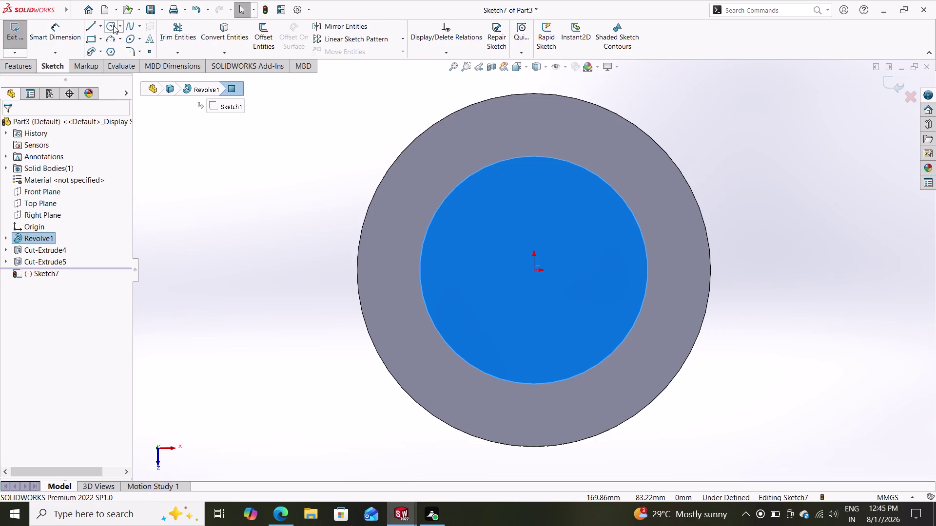
Draw a circle centred on the origin and dimension it to 22 mm diameter.
click(113, 25)
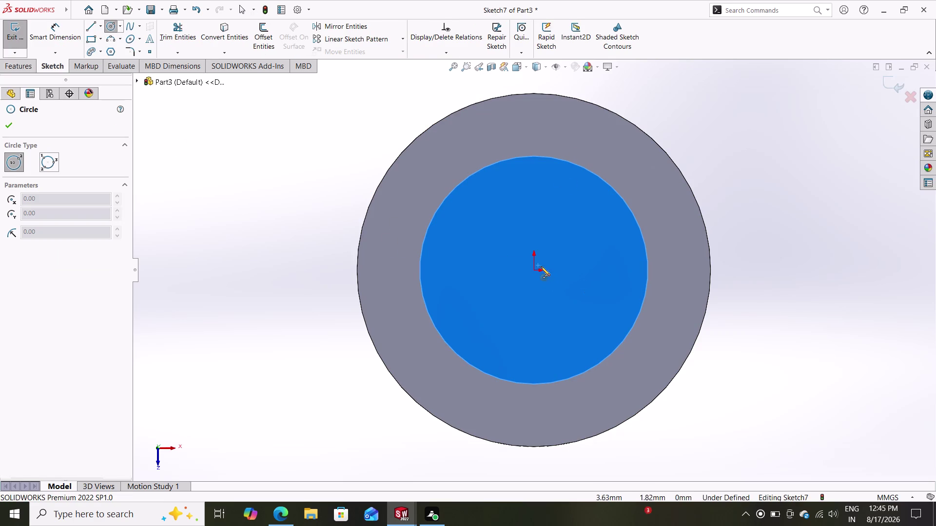
click(533, 271)
click(573, 282)
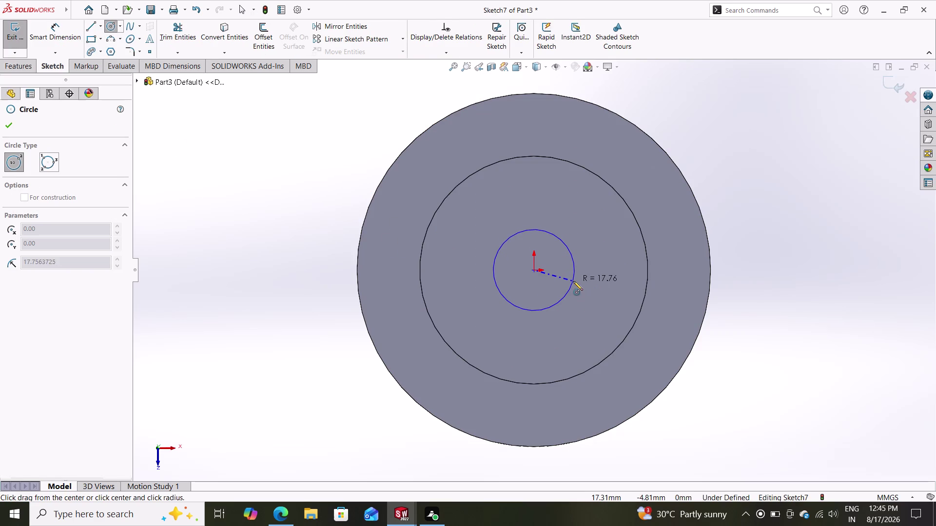
click(56, 26)
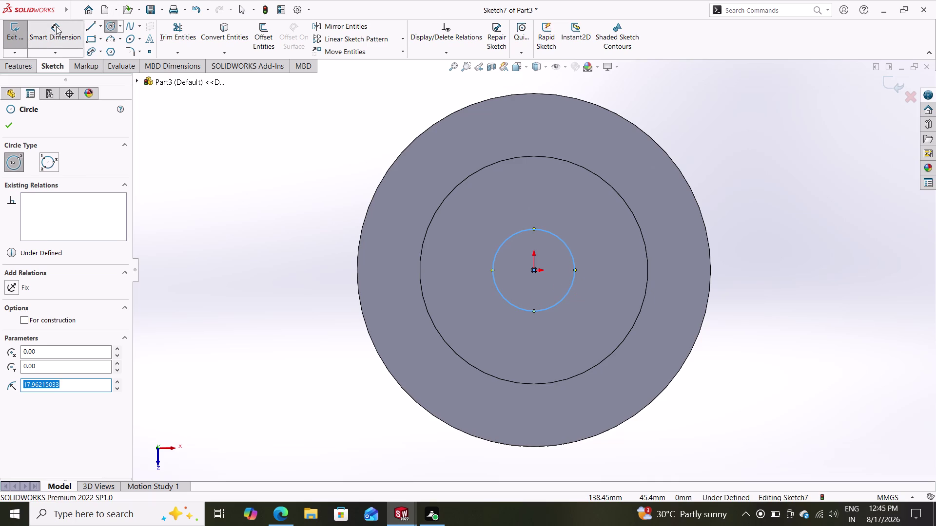
click(560, 240)
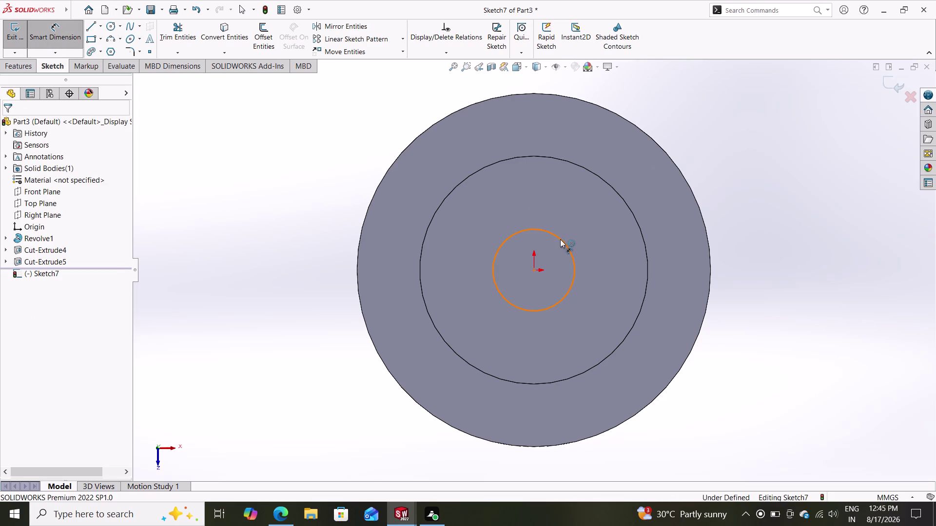
click(715, 139)
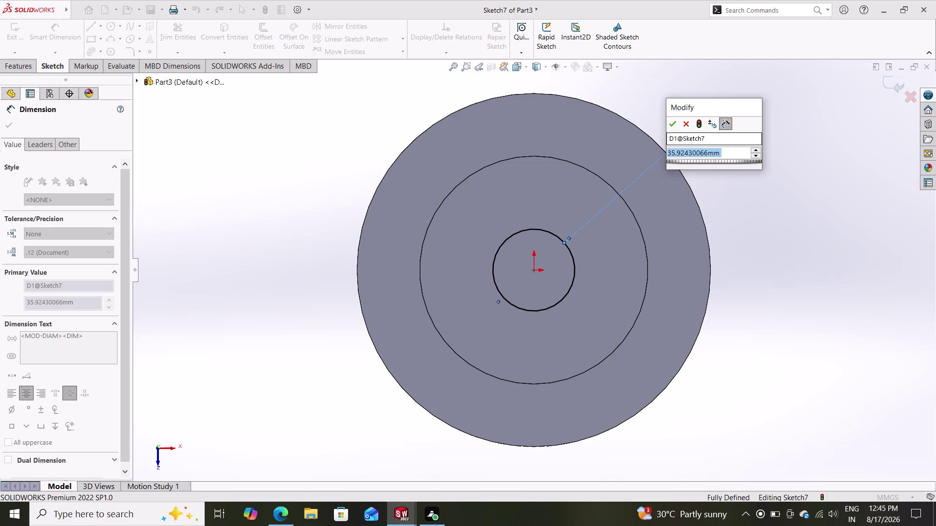
text(22)
key(Return)
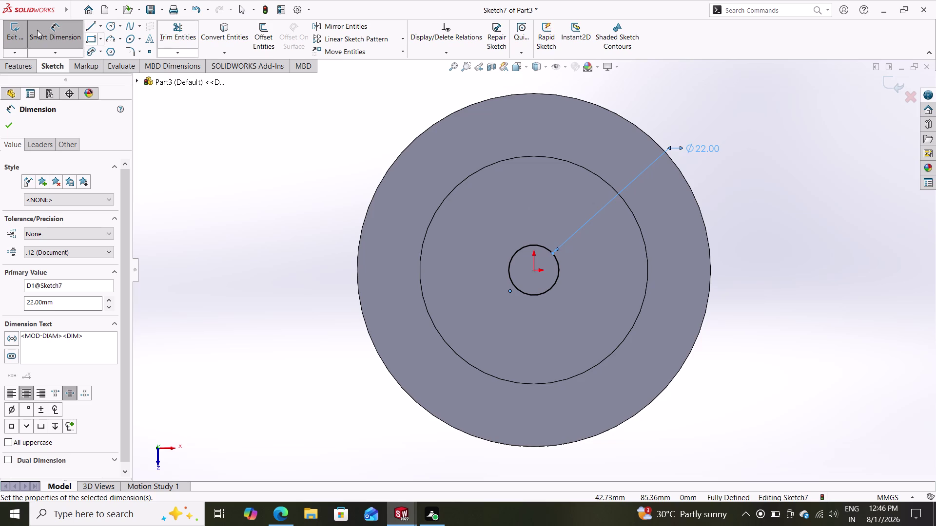
click(20, 72)
click(166, 30)
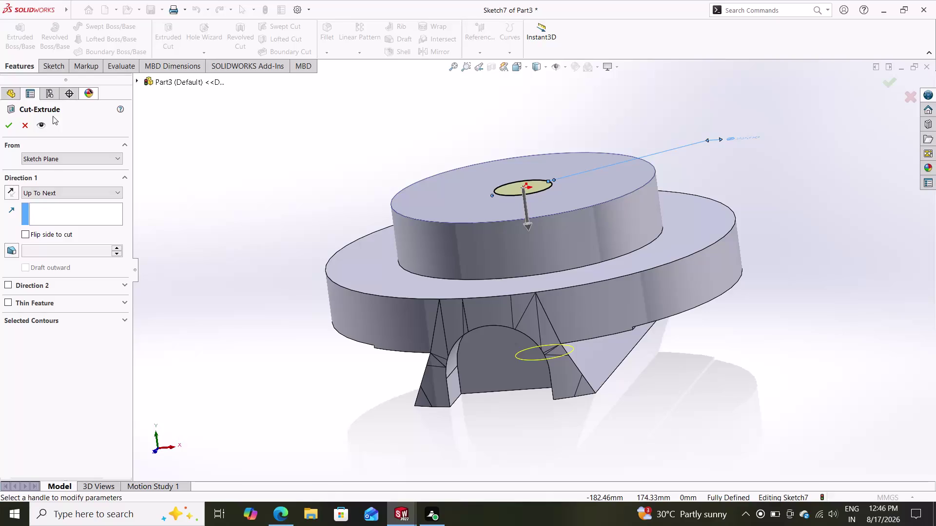
Set the cut to Blind at 22 mm depth and accept it as Cut-Extrude6.
click(77, 194)
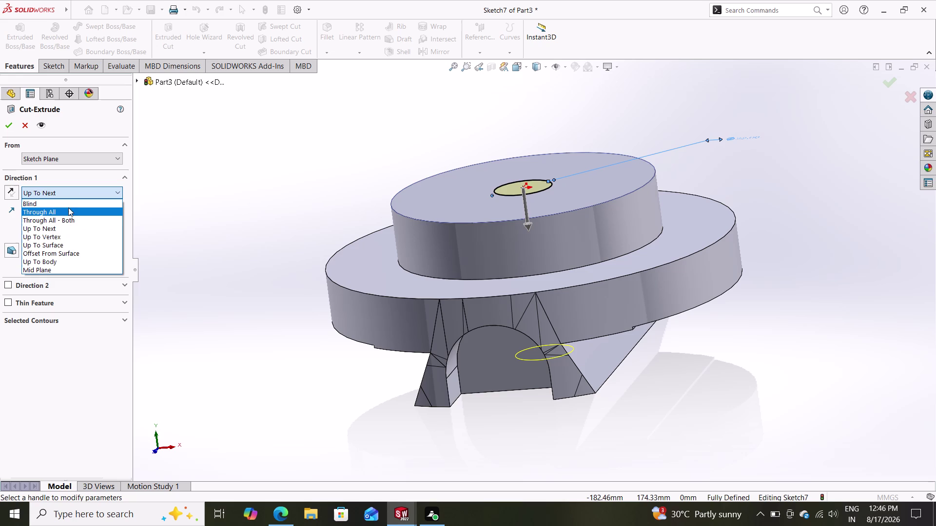
click(67, 210)
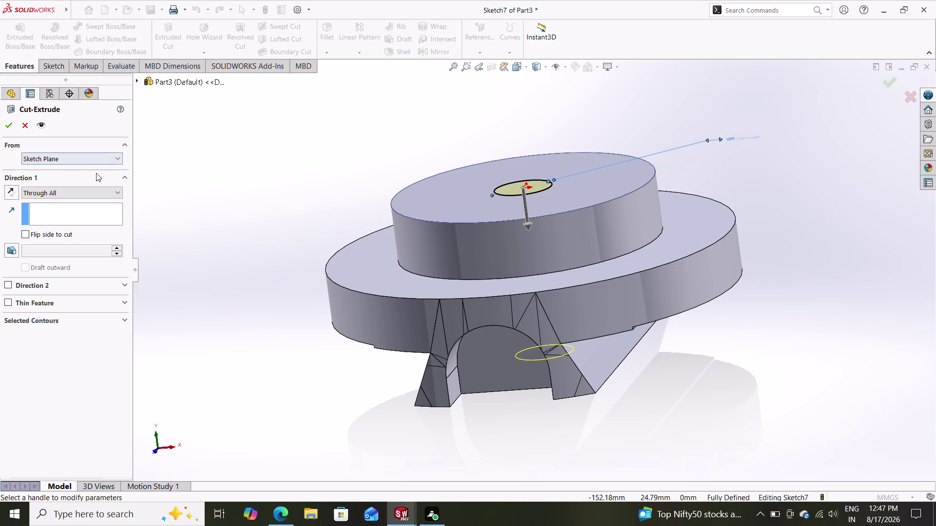
click(78, 192)
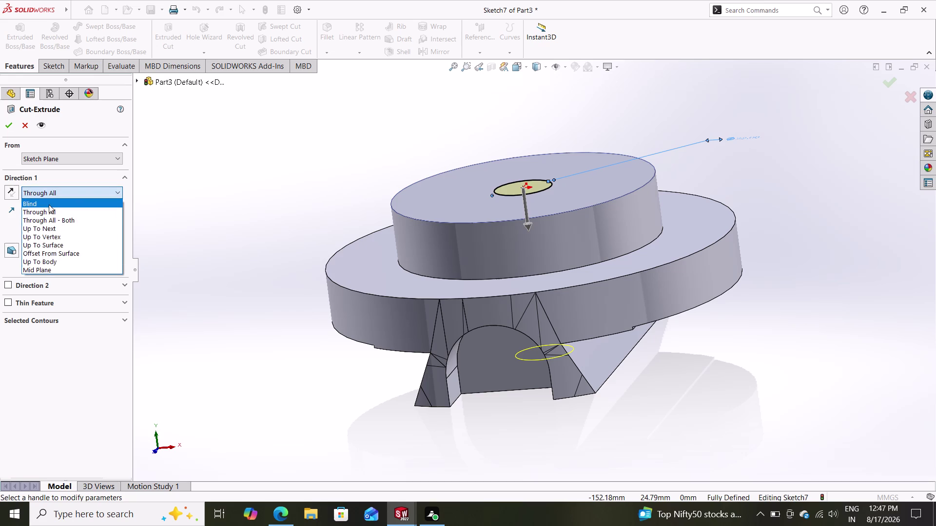
click(49, 205)
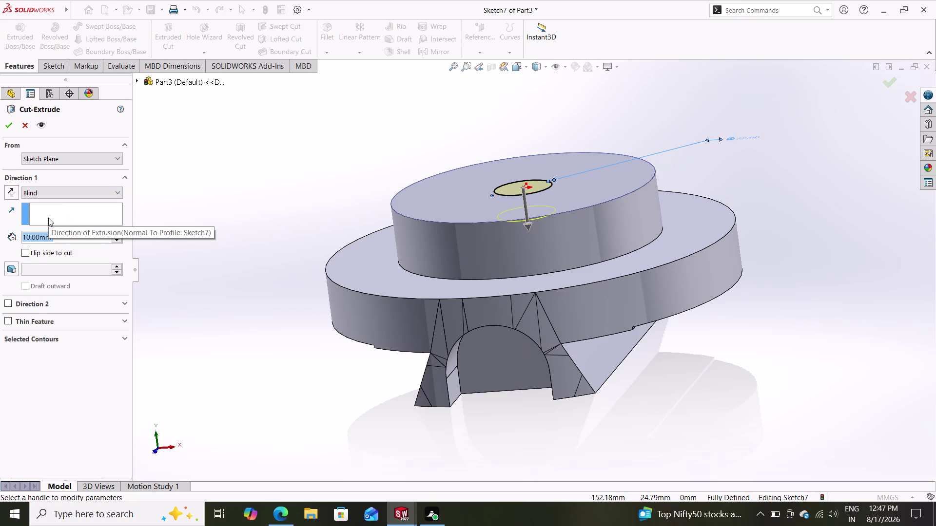
text(22)
key(Return)
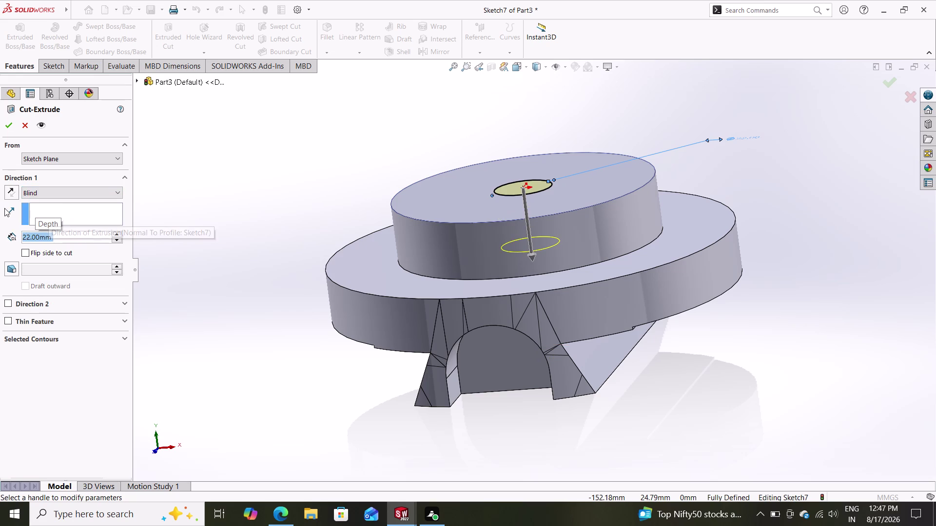
click(12, 128)
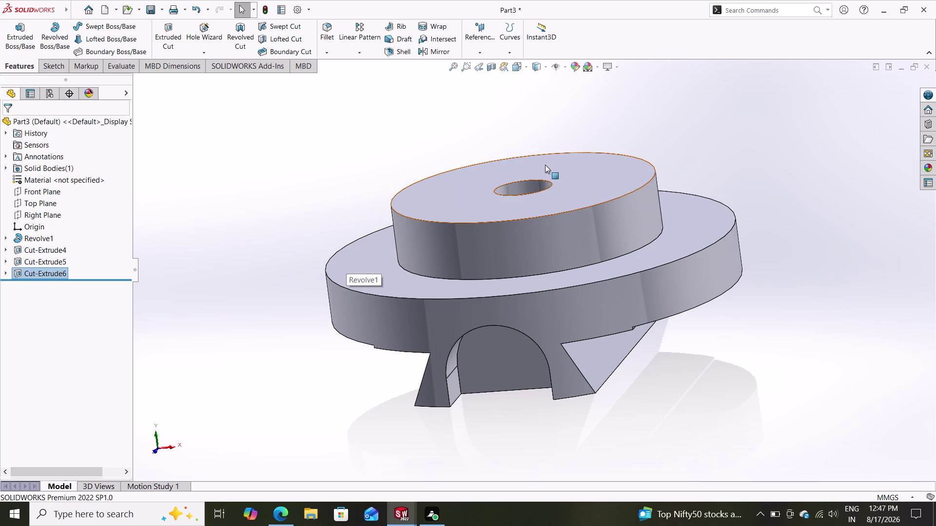
click(522, 187)
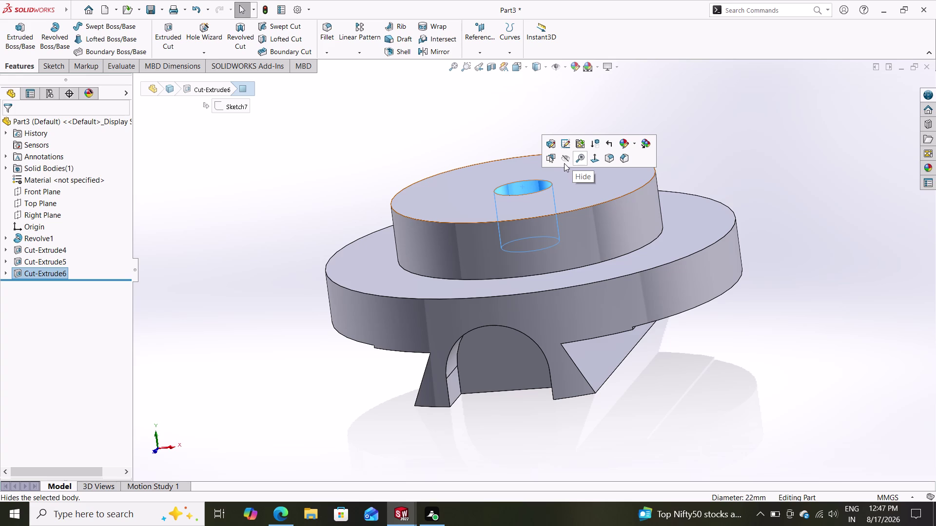
Sketch on the raised top face a circle about 43 mm across, centred on the origin.
click(524, 170)
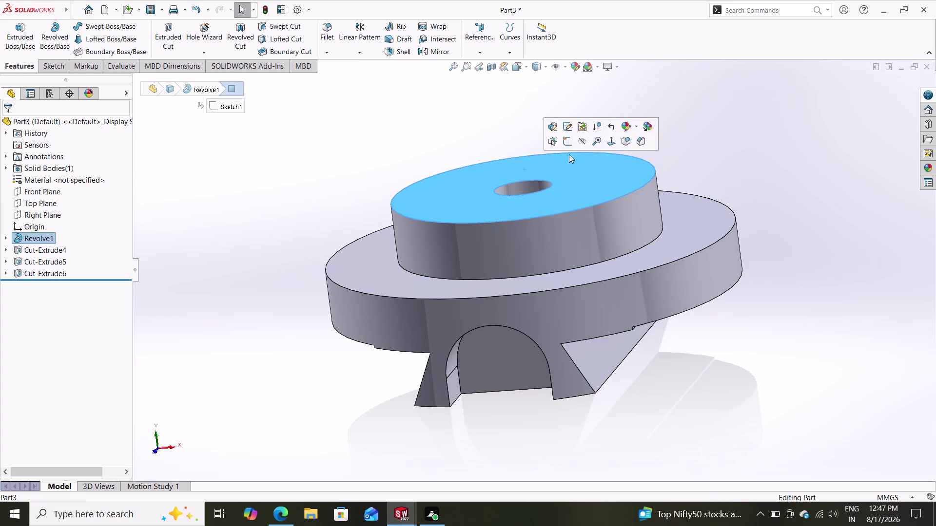
click(572, 141)
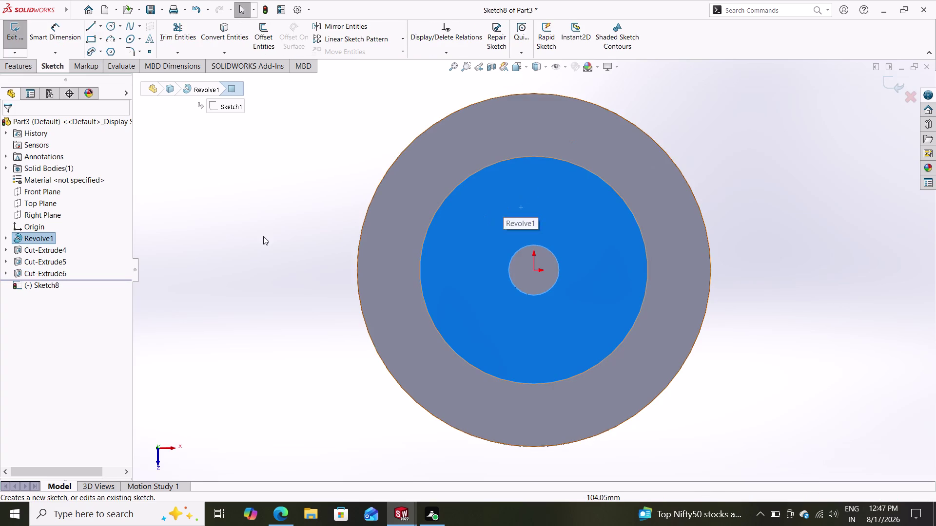
click(111, 22)
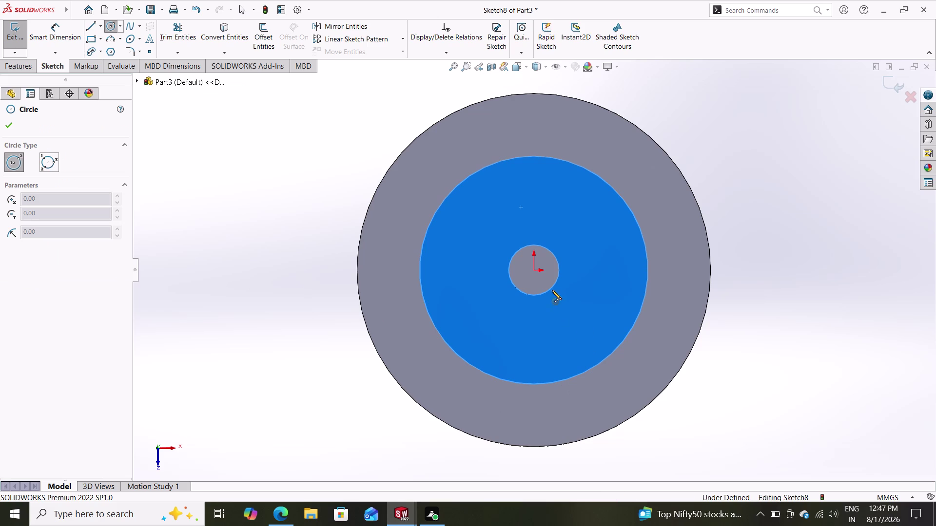
click(536, 273)
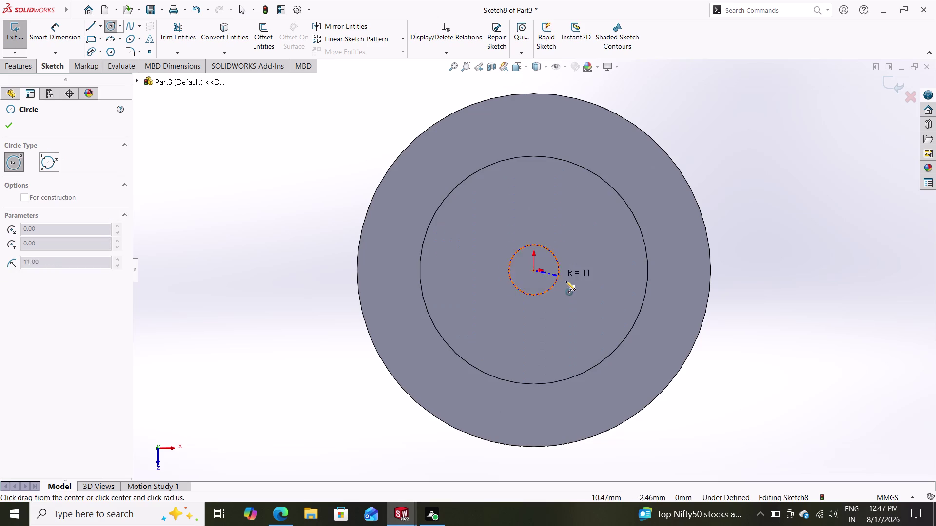
click(579, 290)
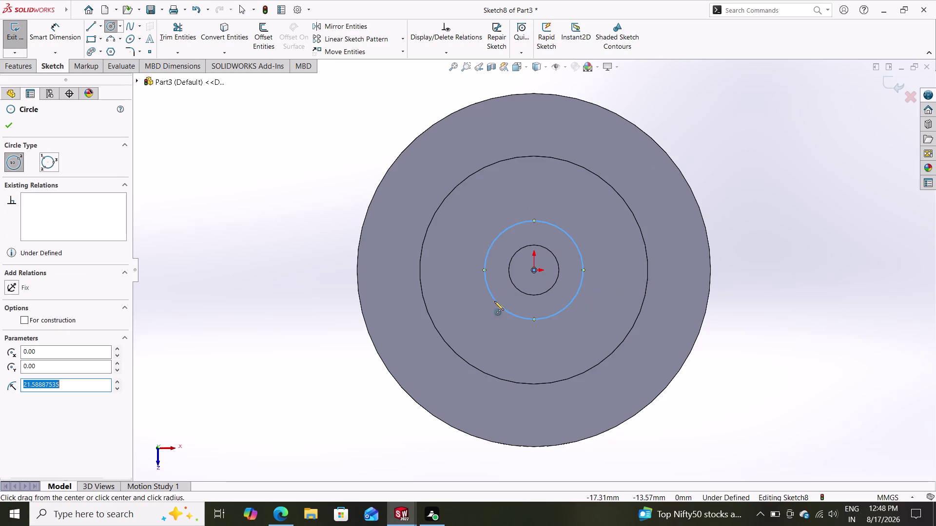
click(58, 31)
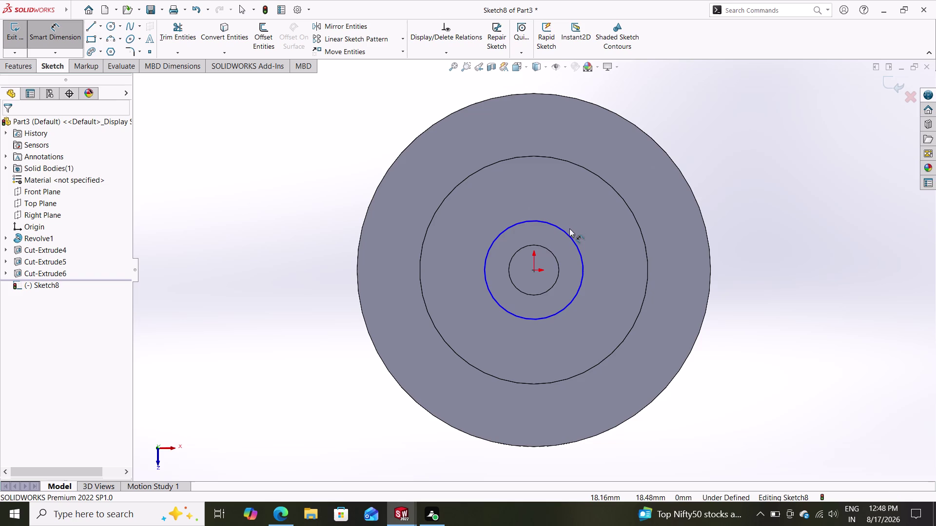
Dimension the larger circle to 45 mm diameter and exit the fully defined Sketch8.
click(568, 234)
click(610, 250)
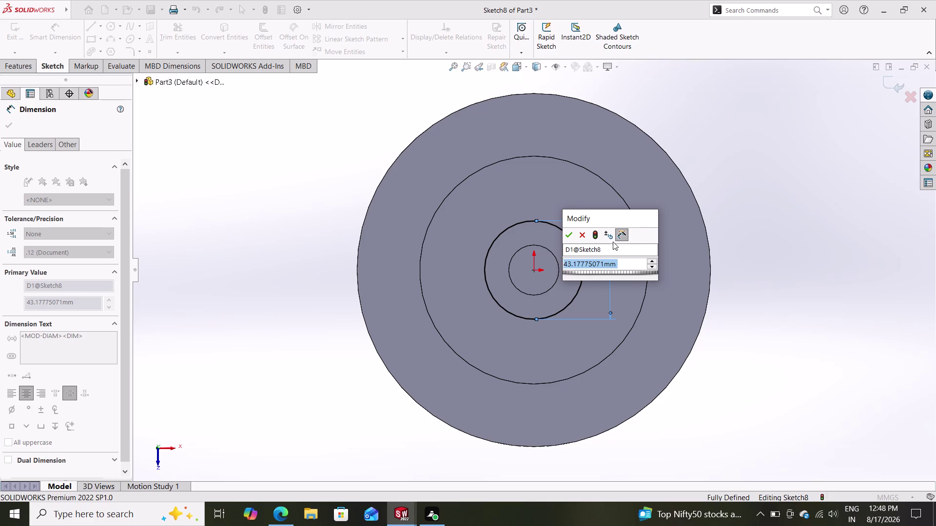
key(4)
key(5)
key(Return)
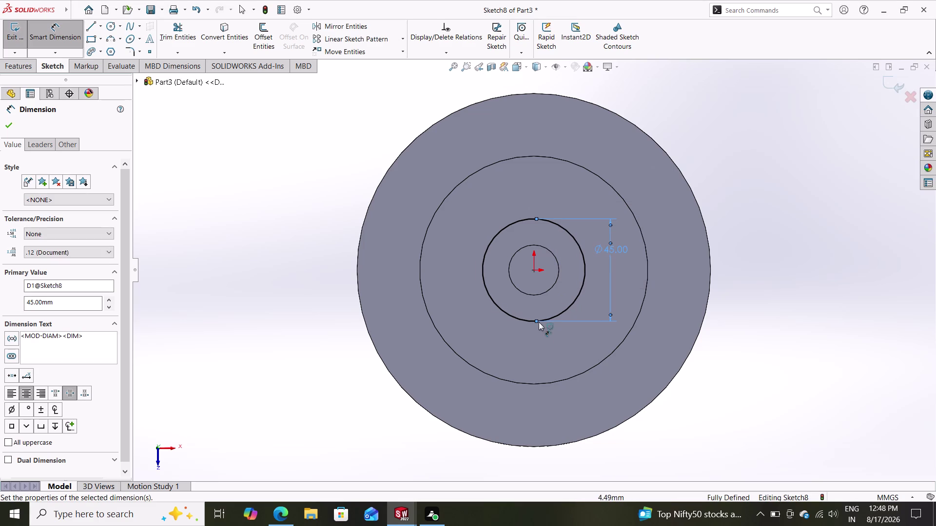
click(7, 120)
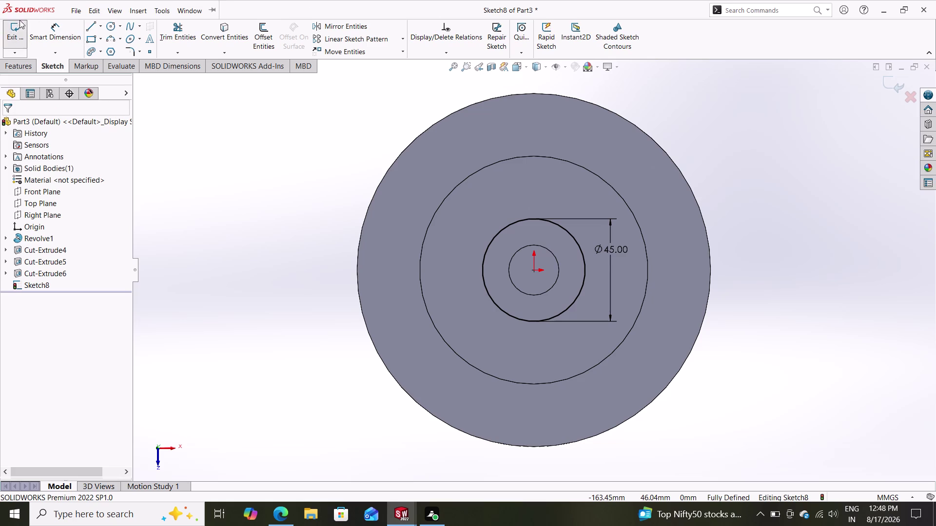
click(10, 65)
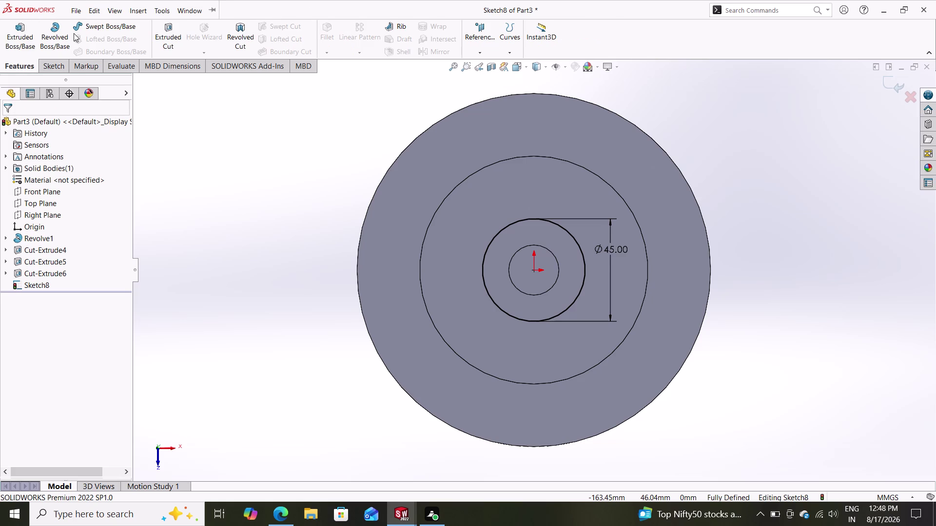
click(167, 26)
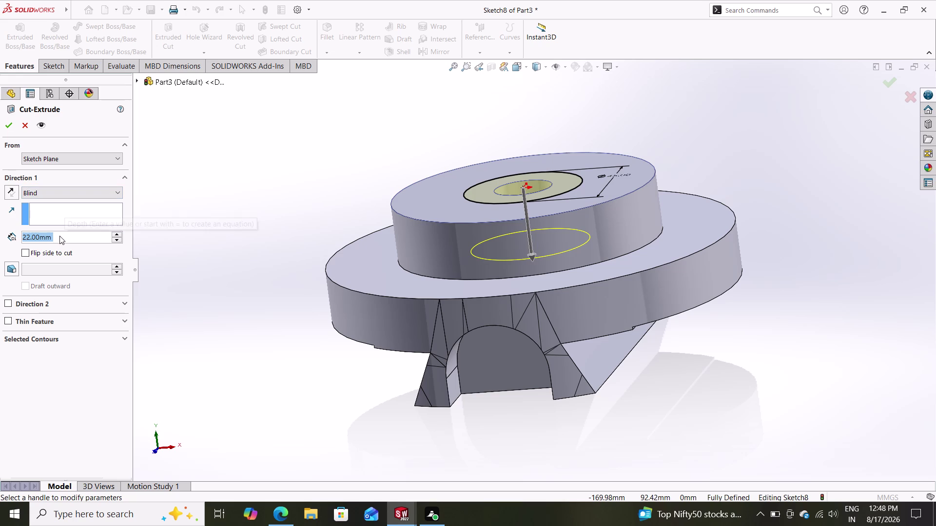
Set the cut-extrude end condition to Through All and accept the cut.
middle_click(98, 192)
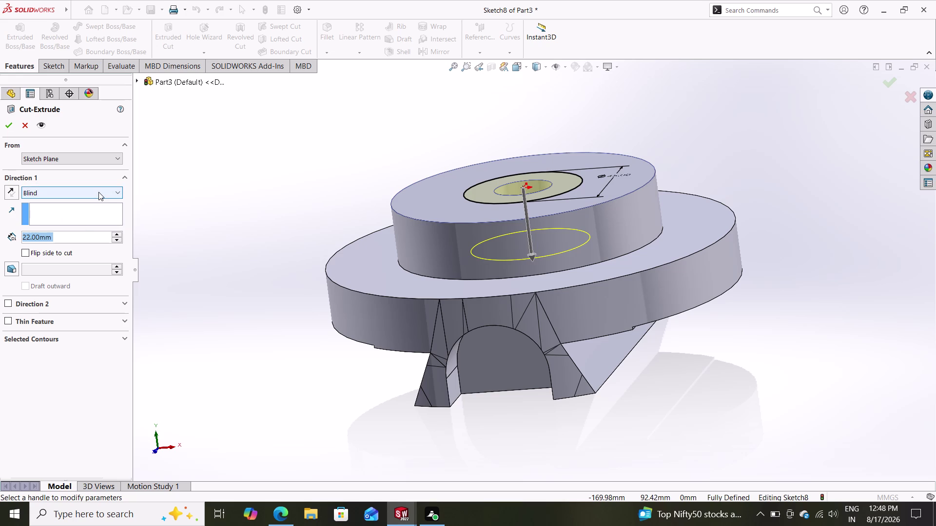
middle_click(103, 197)
middle_click(108, 192)
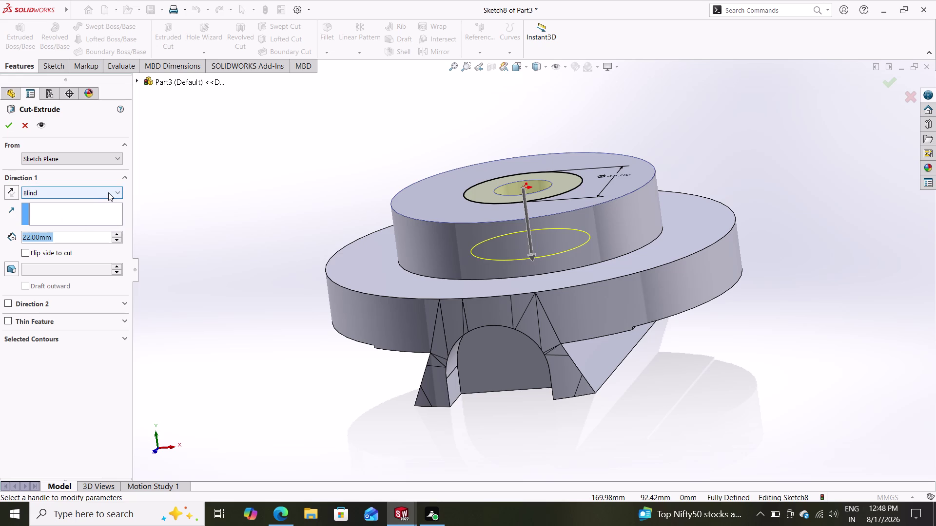
middle_click(108, 193)
middle_click(116, 190)
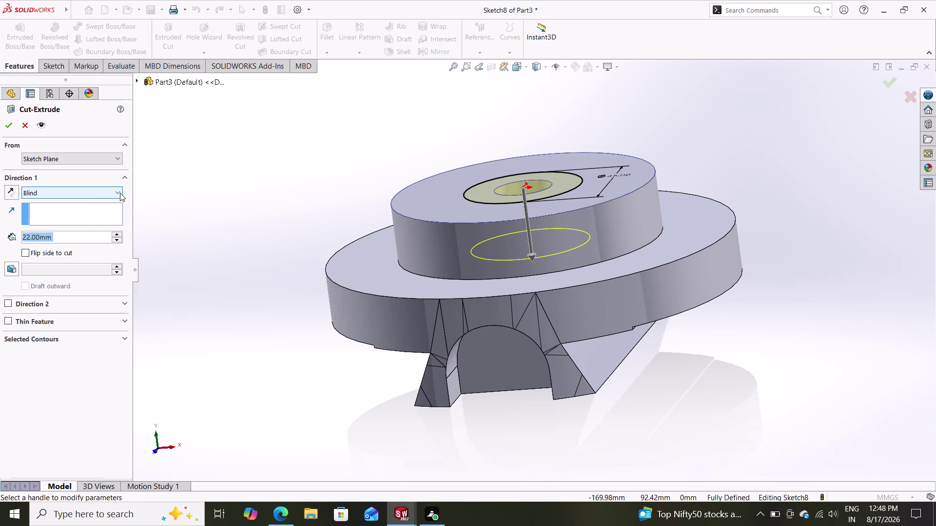
click(119, 193)
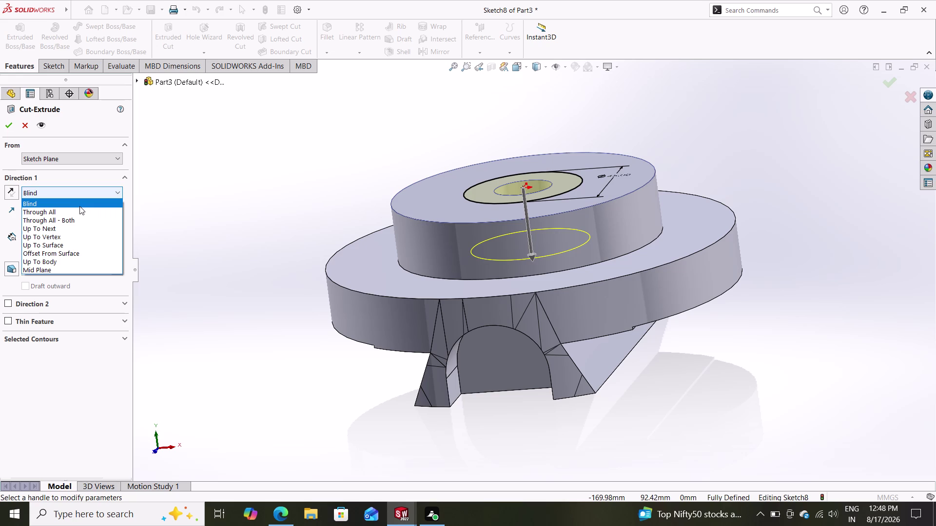
click(62, 210)
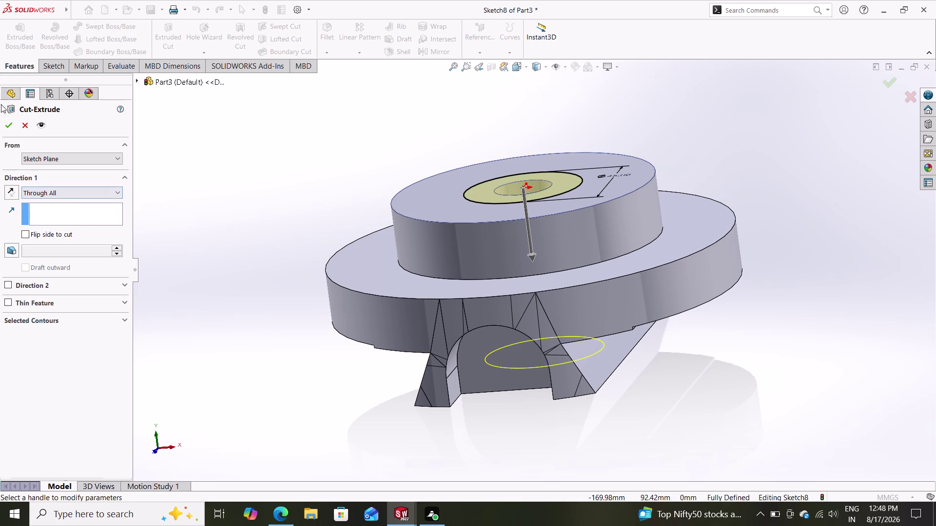
click(8, 121)
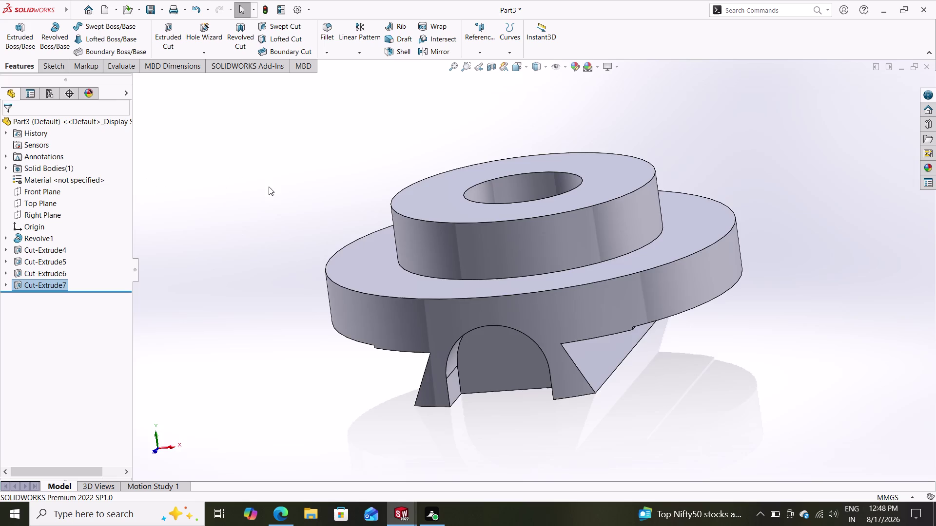
Orbit to inspect the through hole, then undo Cut-Extrude7.
middle_drag(268, 186, 279, 350)
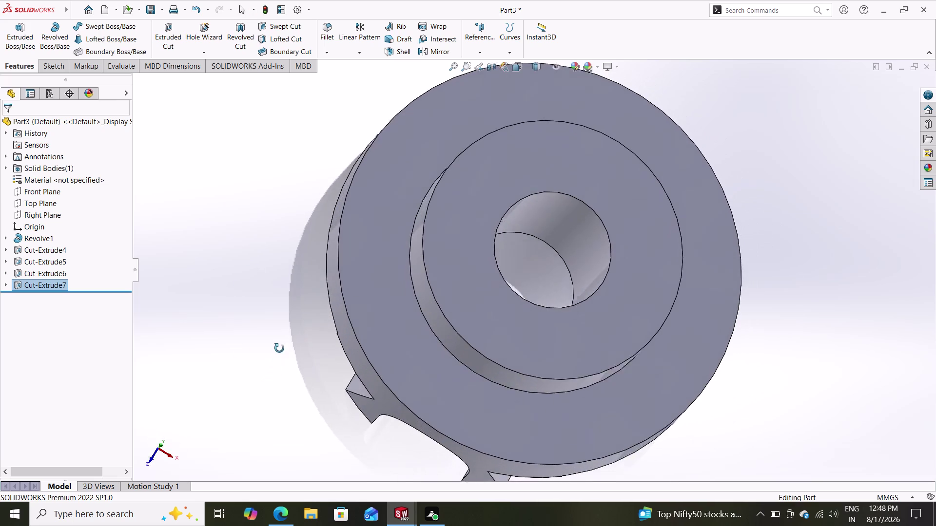
middle_drag(279, 351, 266, 350)
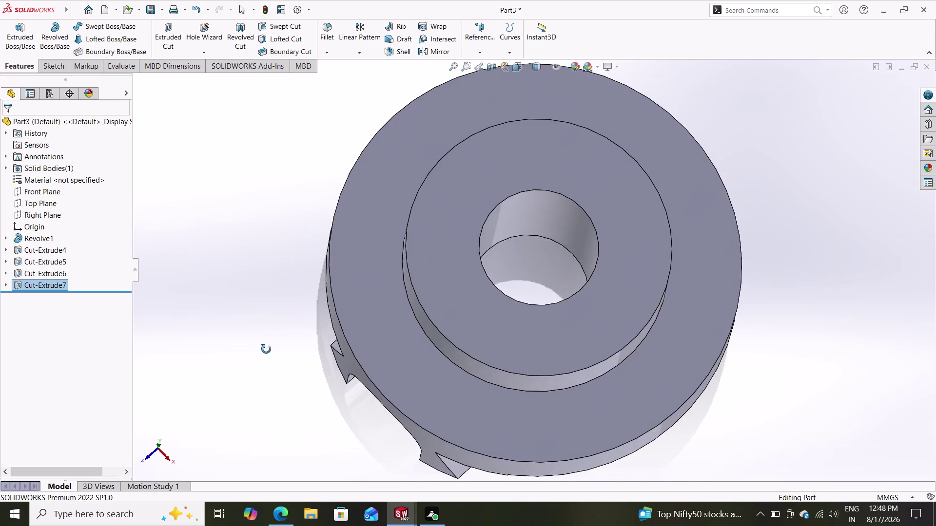
middle_drag(267, 350, 241, 239)
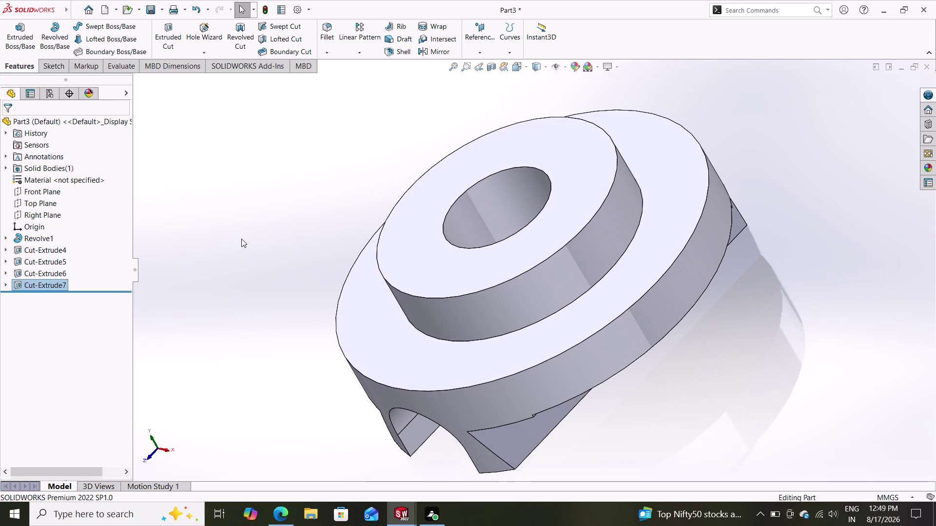
key(ctrl+z)
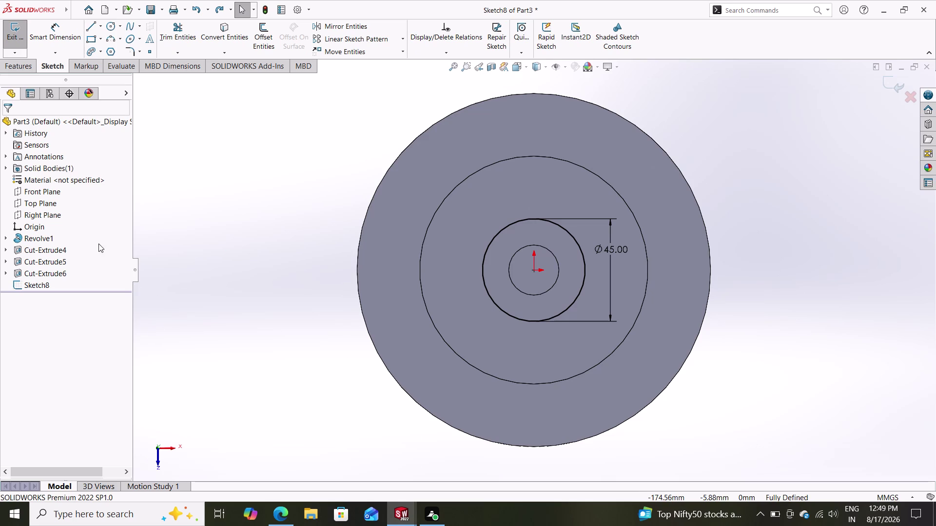
click(21, 66)
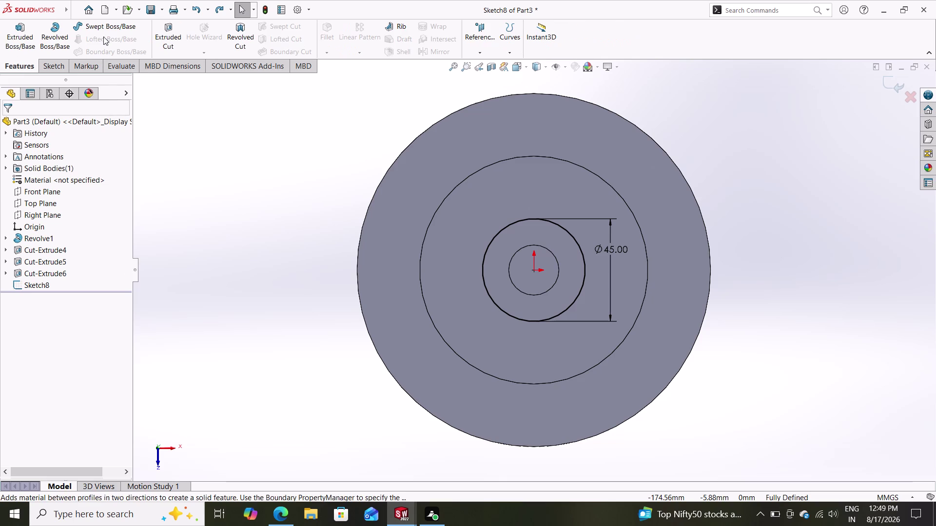
click(172, 33)
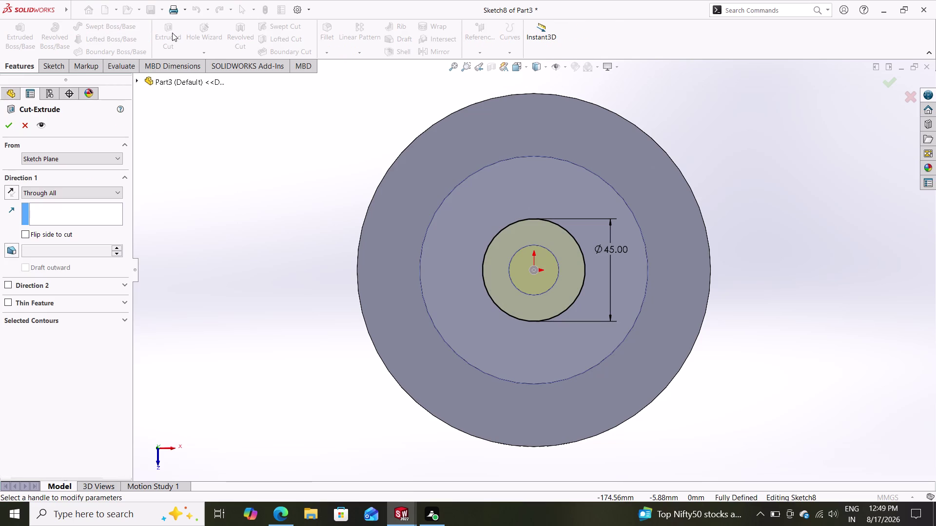
click(56, 154)
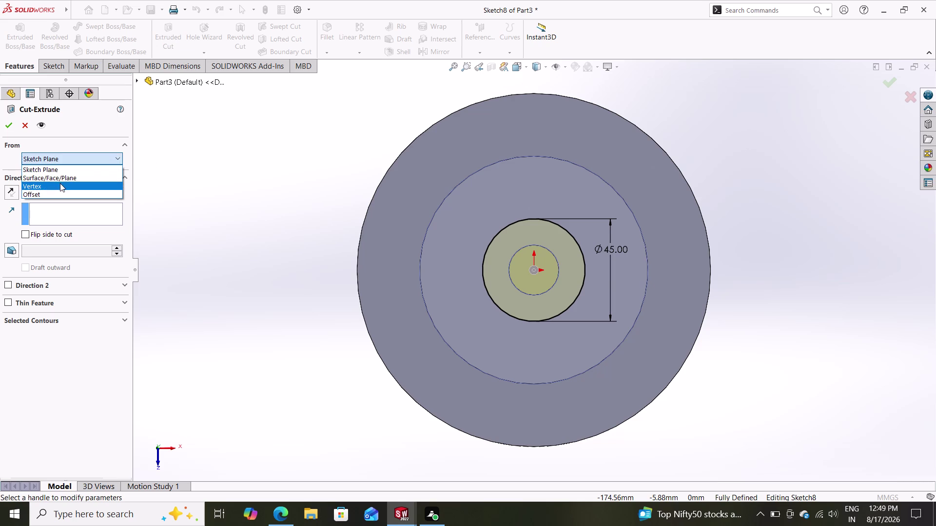
click(51, 193)
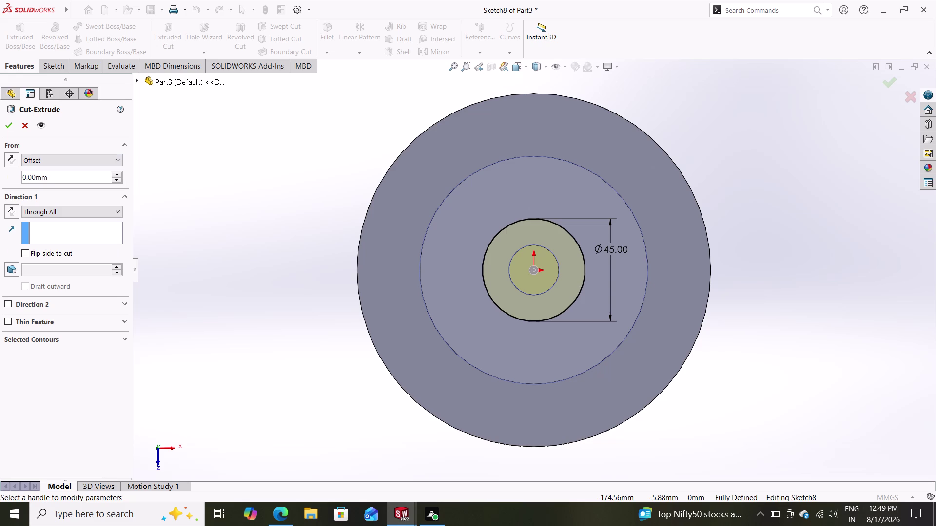
click(51, 177)
key(BackSpace)
key(BackSpace)
key(BackSpace)
text(22)
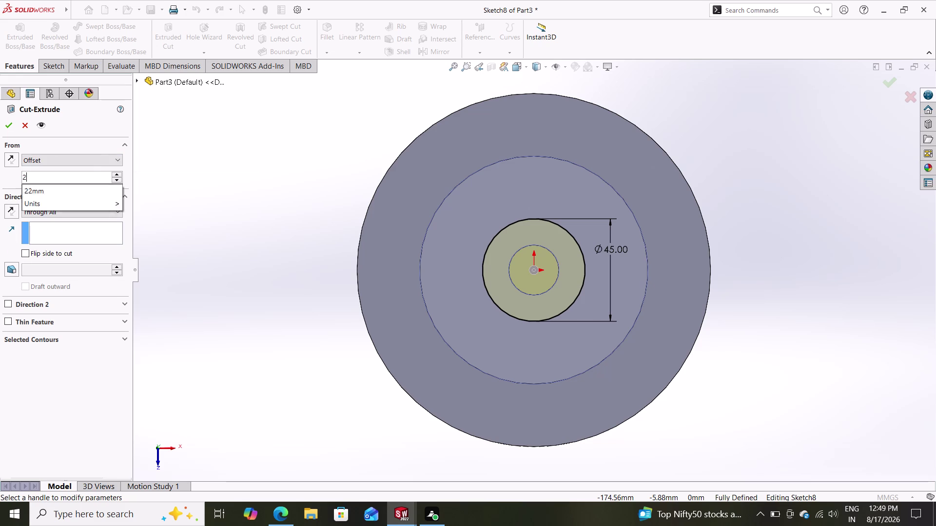
key(Return)
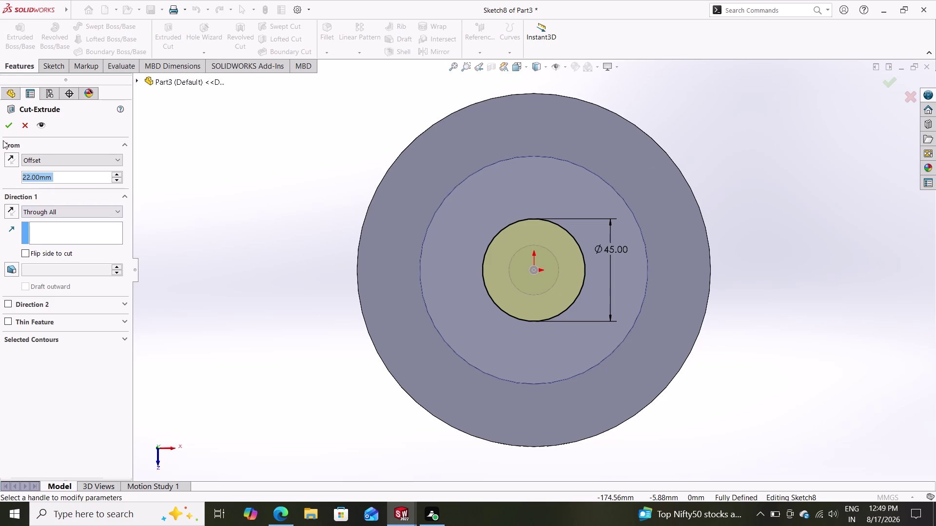
click(6, 124)
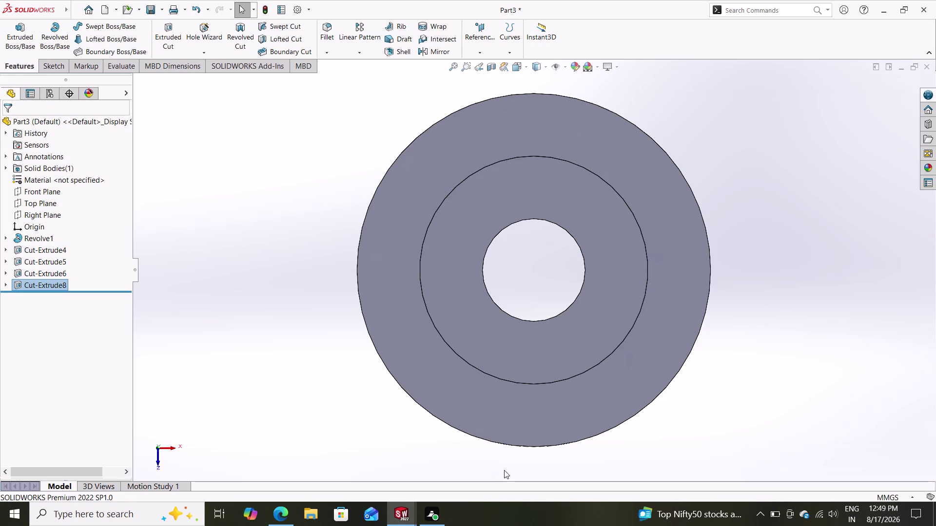
middle_drag(290, 379, 281, 270)
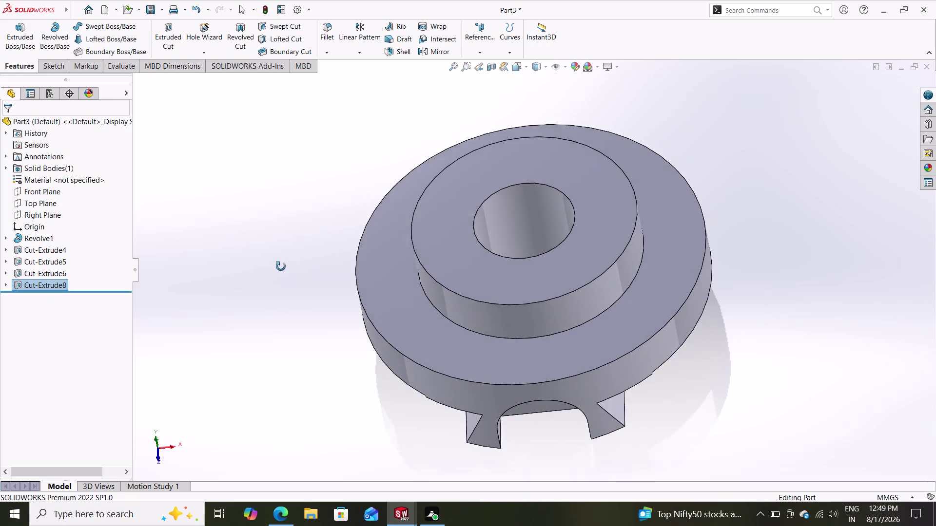
middle_drag(281, 270, 284, 157)
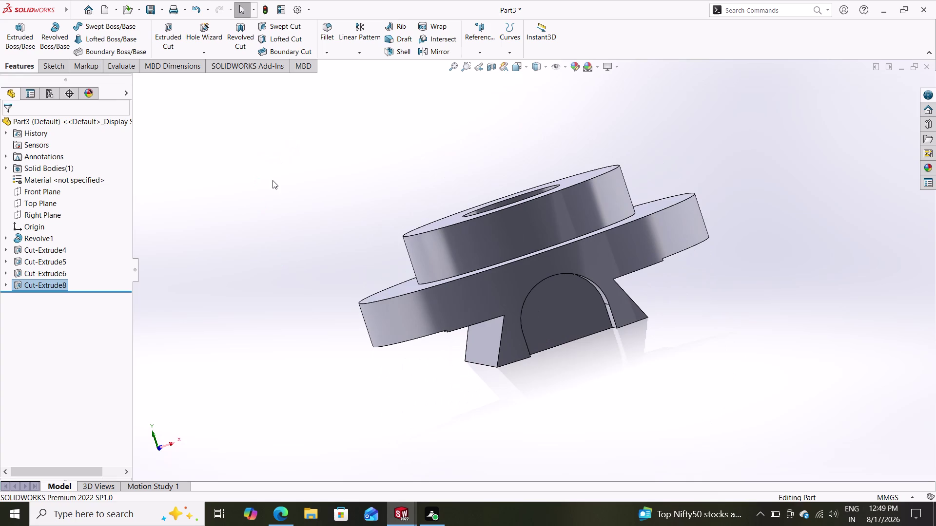
key(ctrl+z)
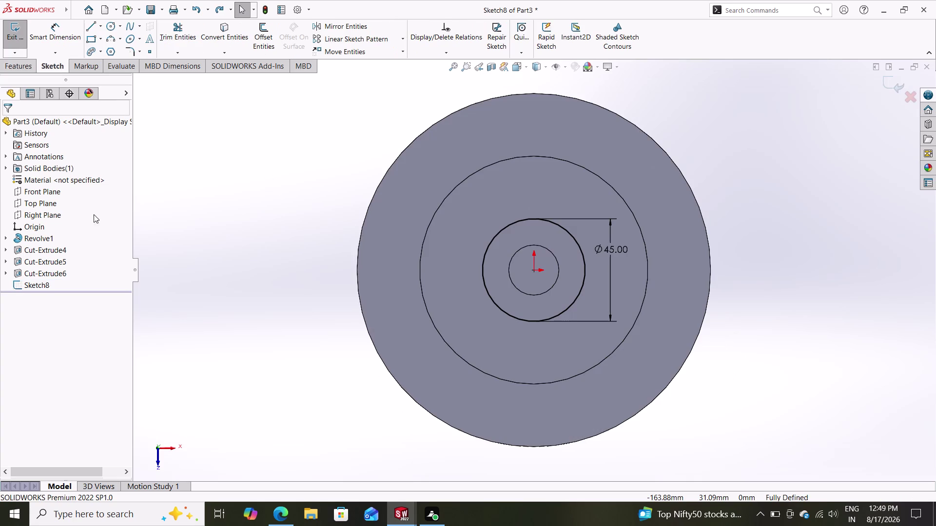
Start an extruded cut from Sketch8 that begins at a 22 mm offset.
click(17, 61)
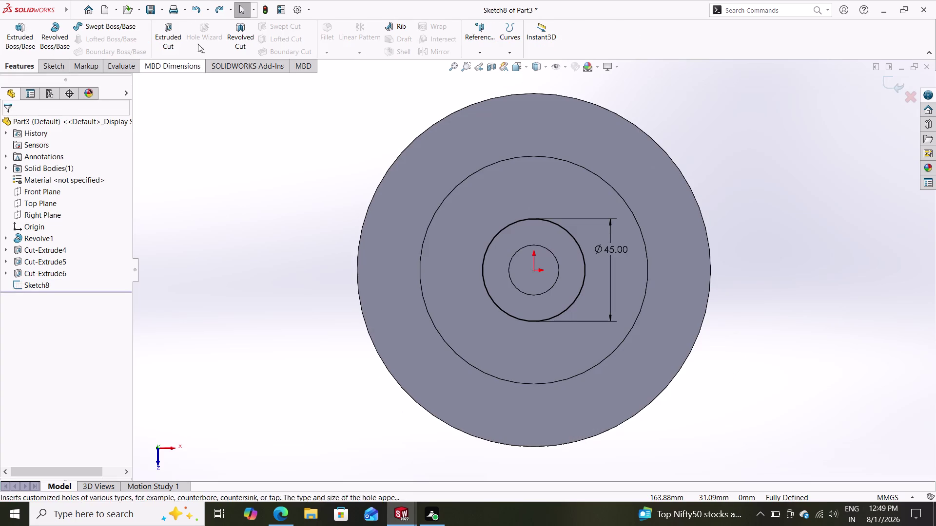
drag(164, 26, 163, 29)
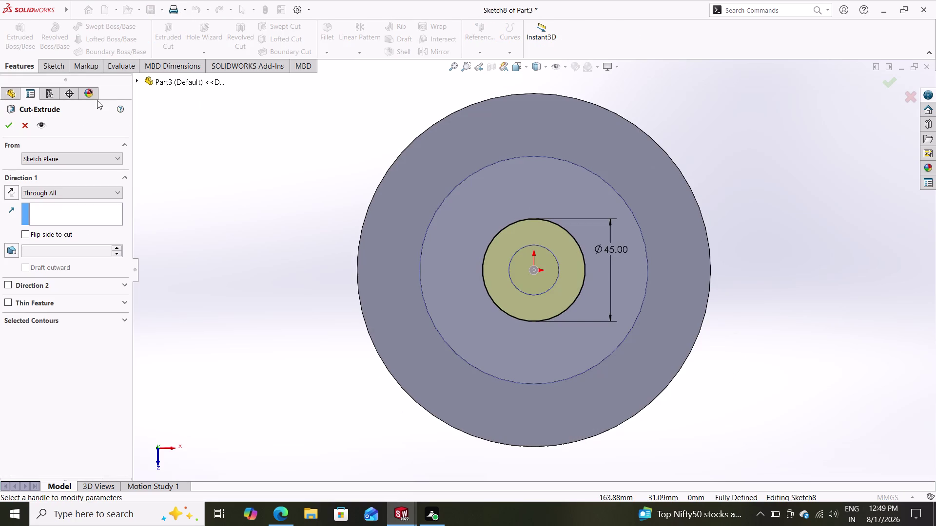
click(54, 164)
click(53, 193)
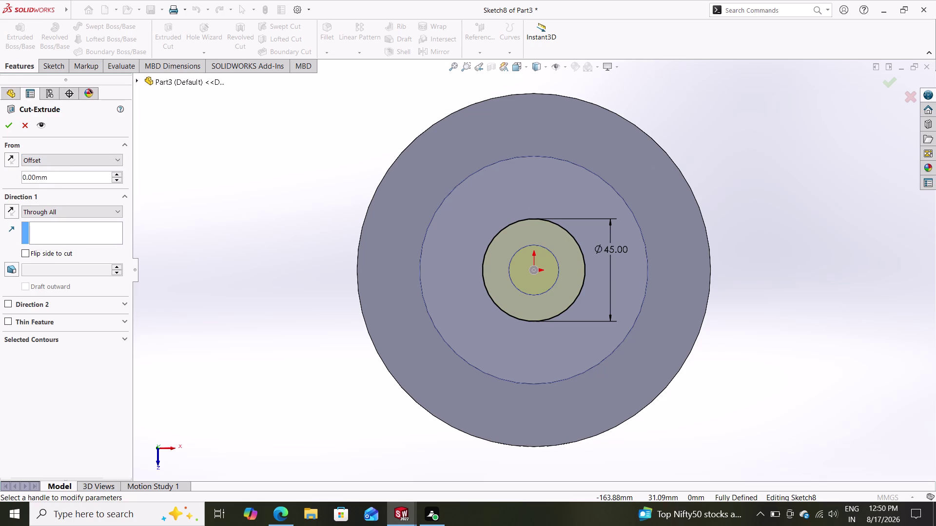
drag(55, 176, 0, 196)
text(22)
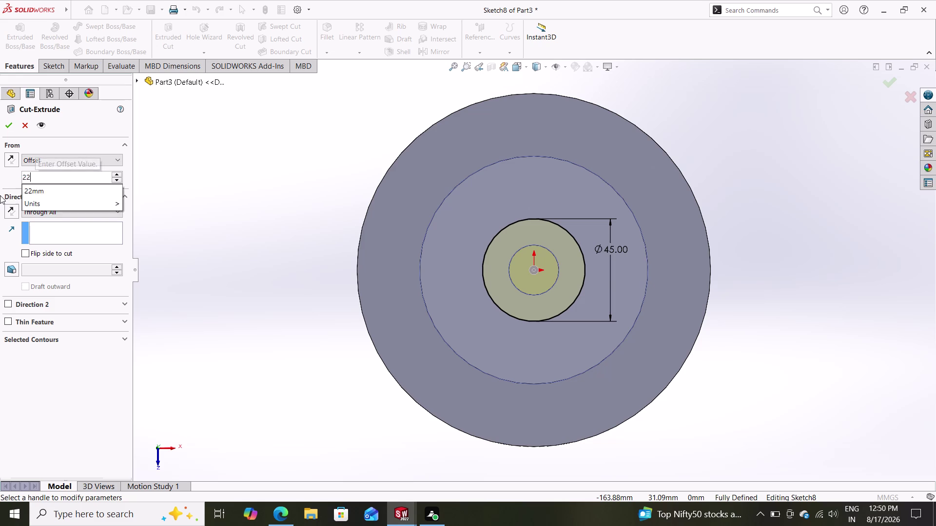
key(Return)
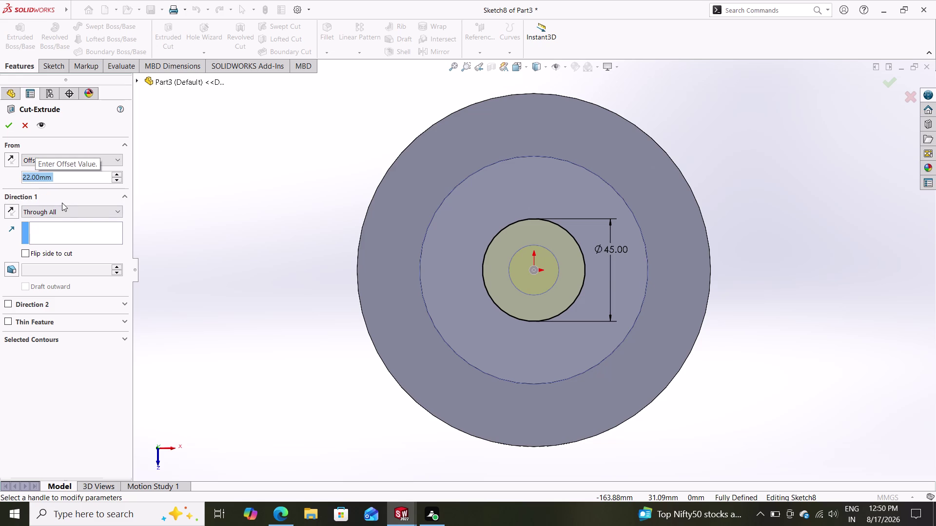
End the cut Up To Next and accept it as Cut-Extrude9.
click(61, 212)
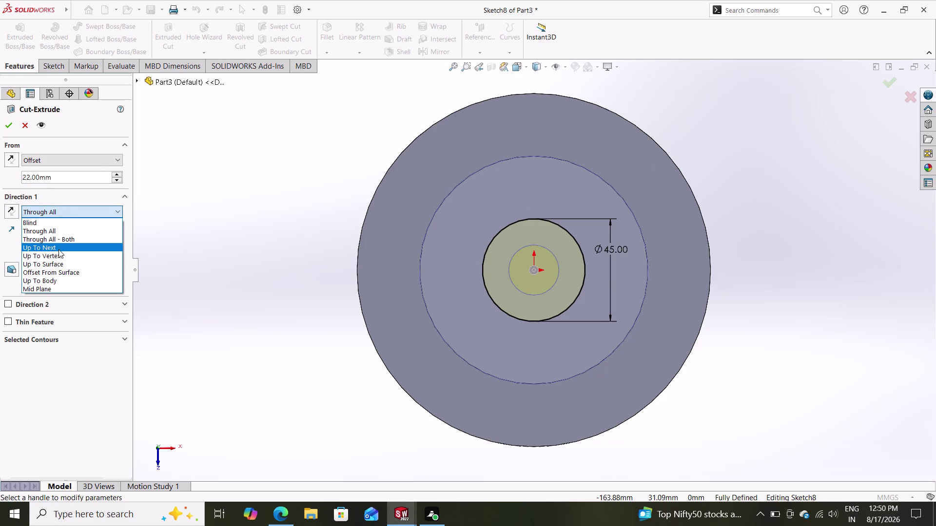
click(56, 248)
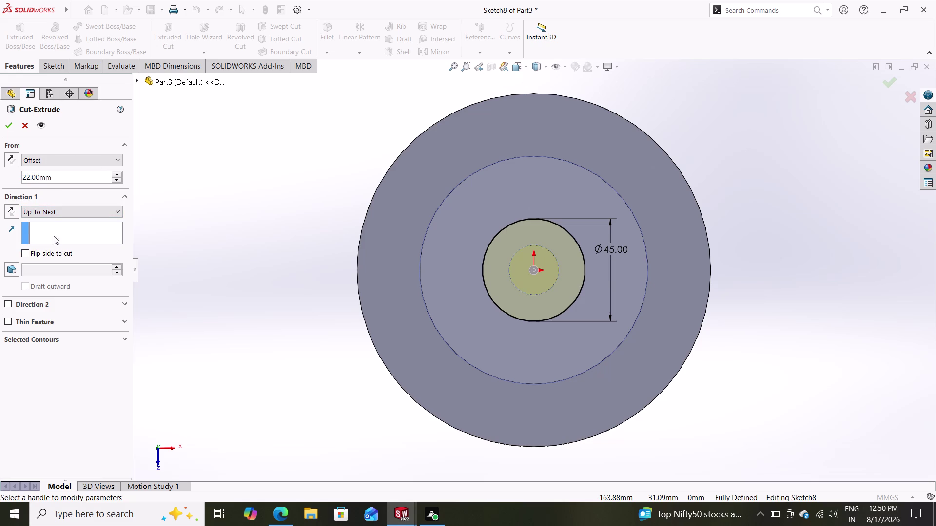
click(13, 125)
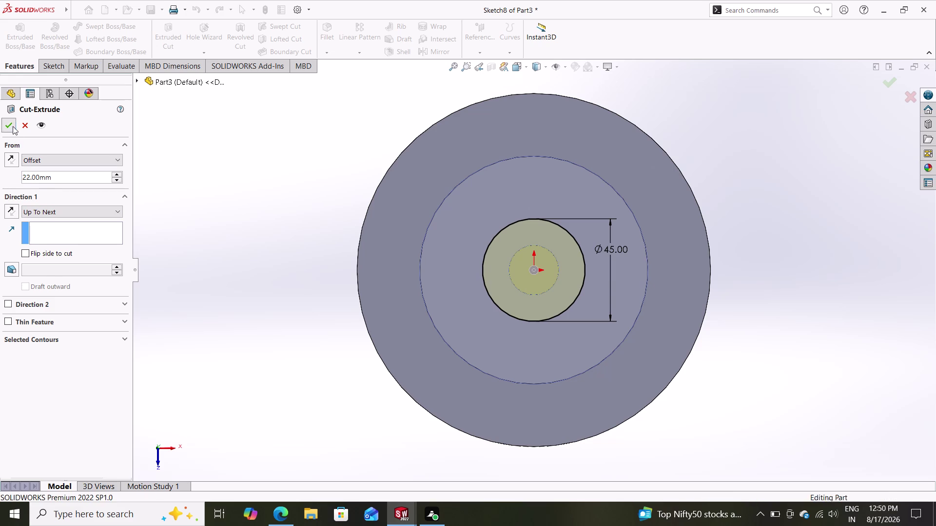
middle_drag(260, 276, 267, 156)
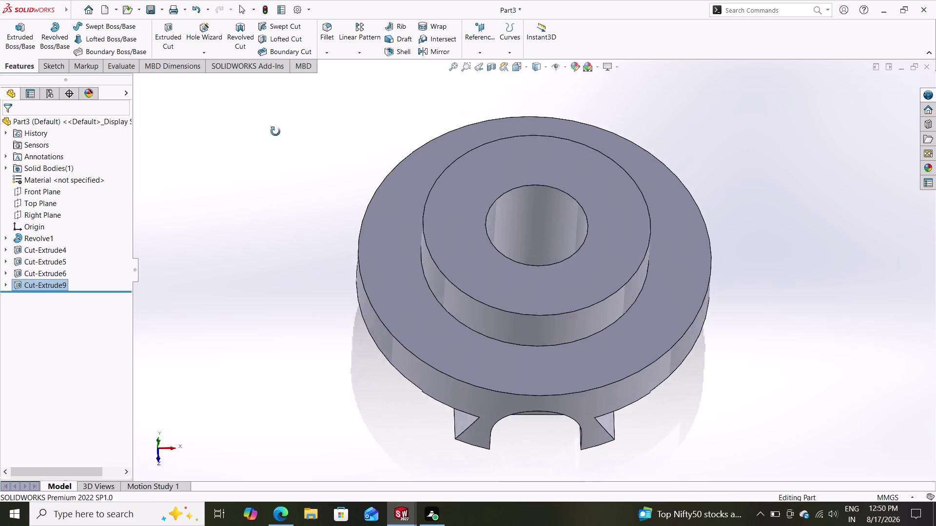
Orbit to view the part's side, then undo Cut-Extrude9.
middle_drag(267, 156, 480, 72)
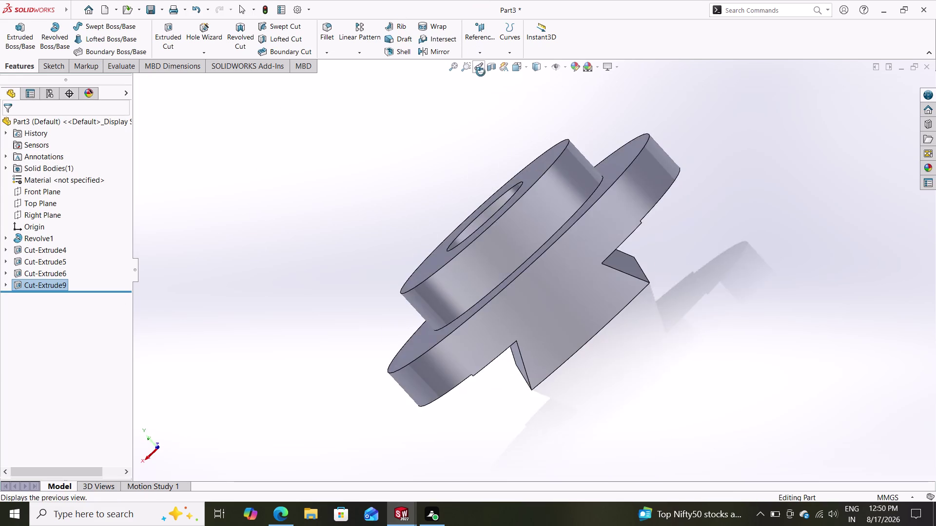
middle_drag(480, 72, 492, 89)
key(ctrl+z)
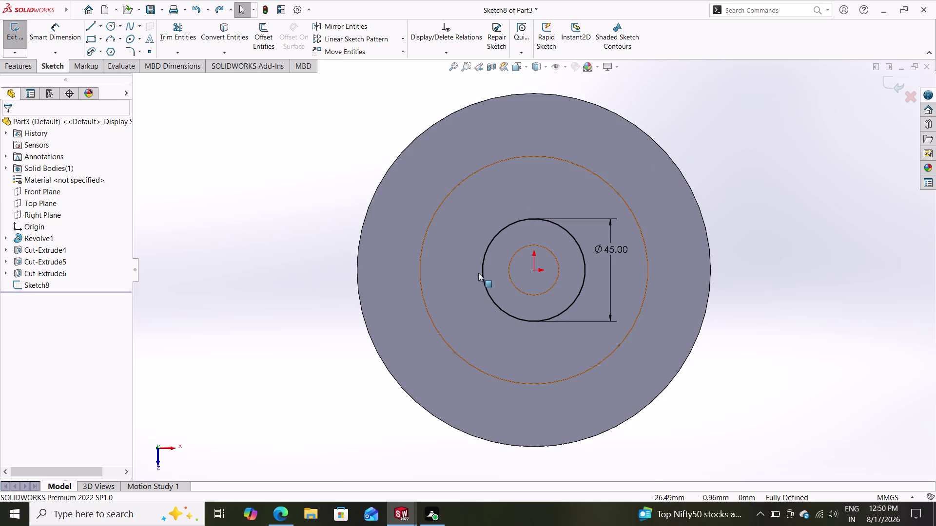
Delete the old 45 mm circle and redraw a circle at the part's centre.
click(483, 274)
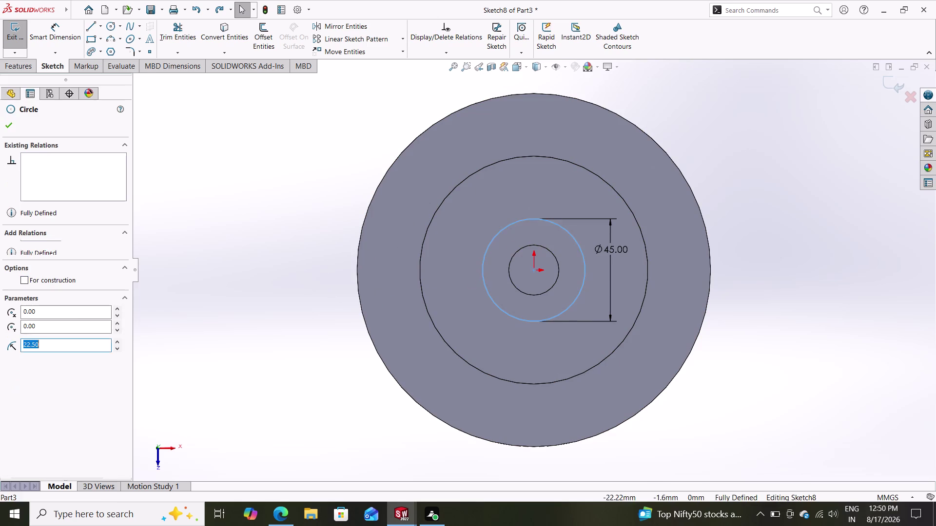
key(Delete)
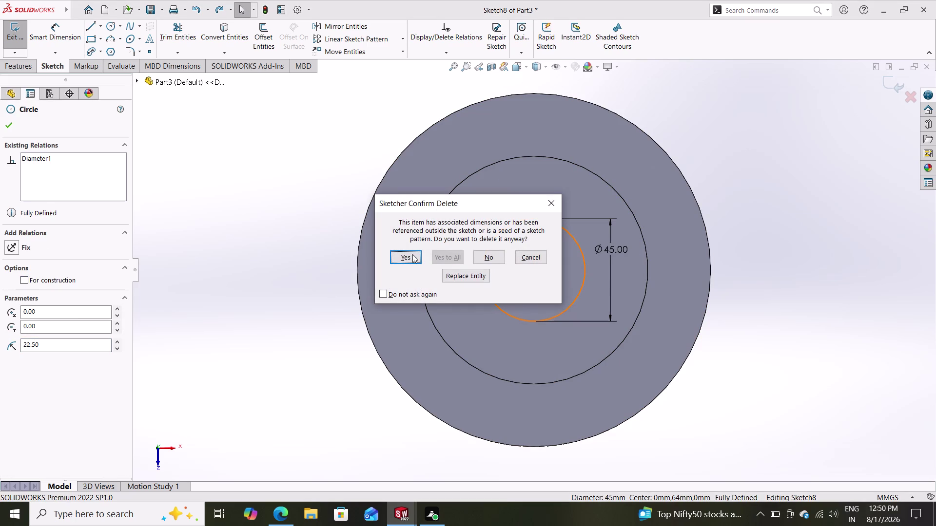
click(409, 254)
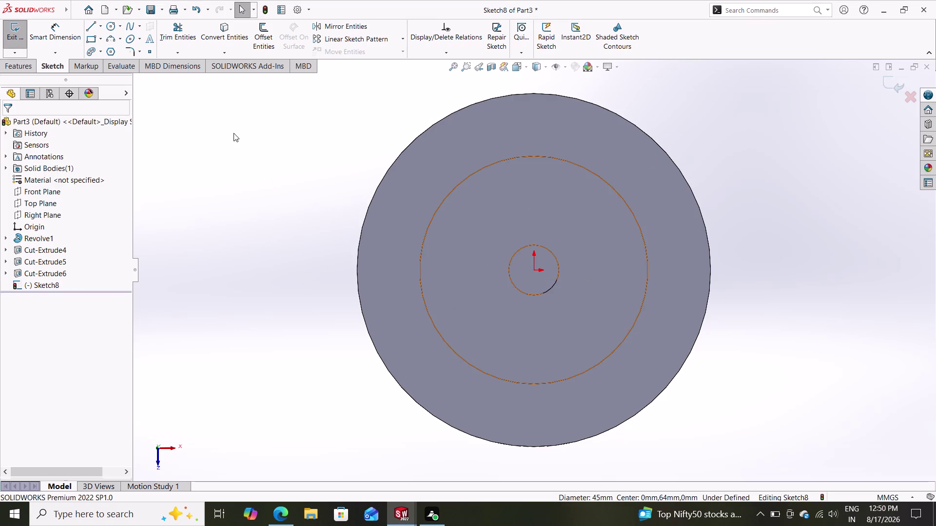
click(111, 23)
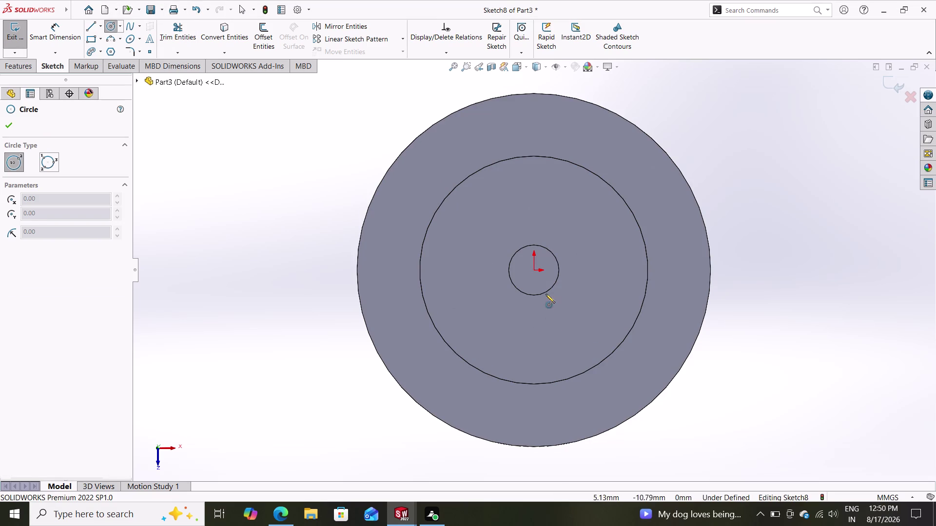
click(535, 270)
click(575, 310)
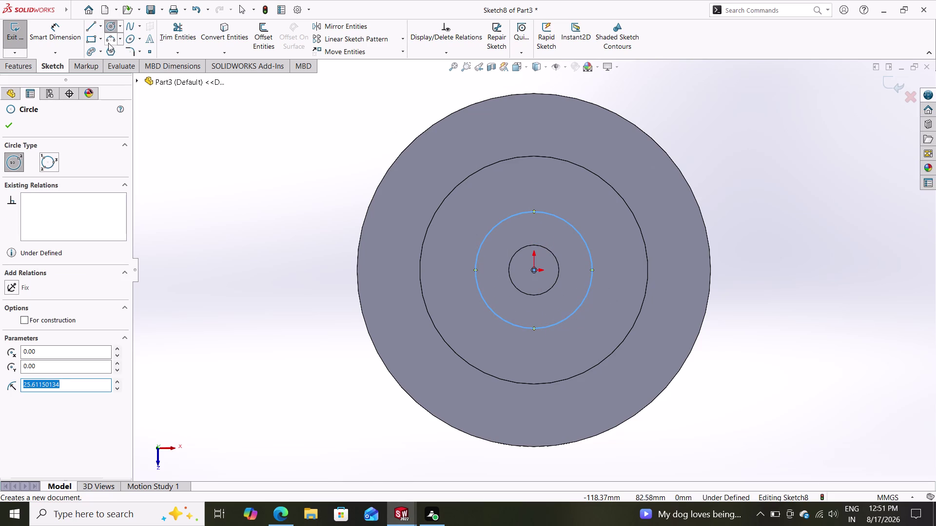
click(64, 31)
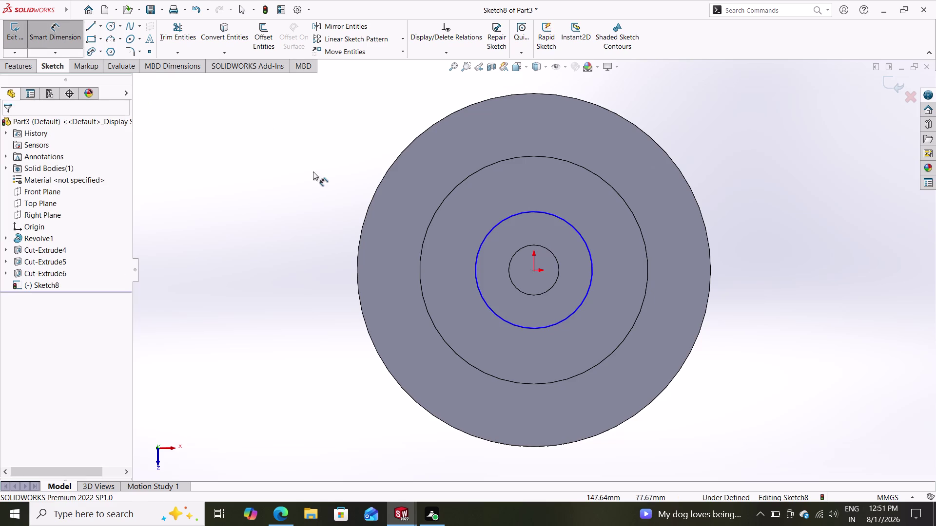
Dimension the redrawn circle to 45 mm diameter.
click(551, 213)
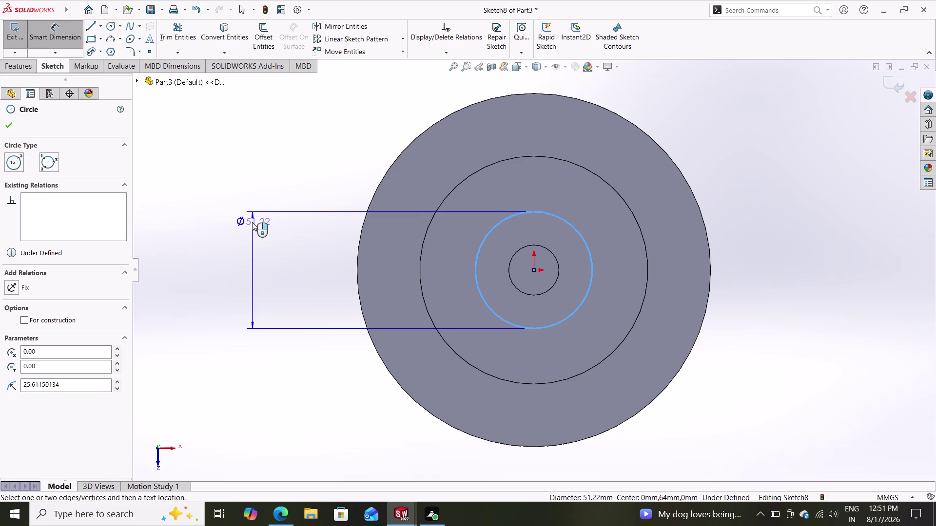
click(252, 222)
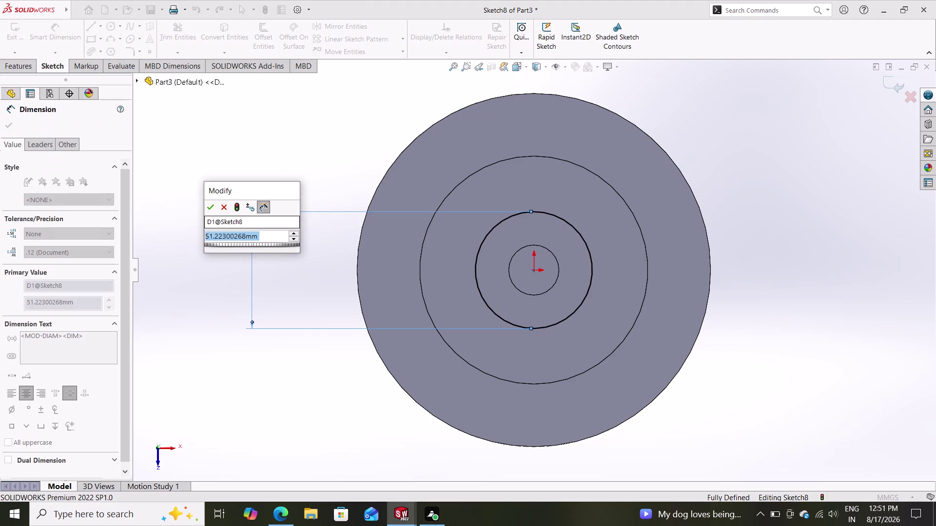
text(45)
key(Return)
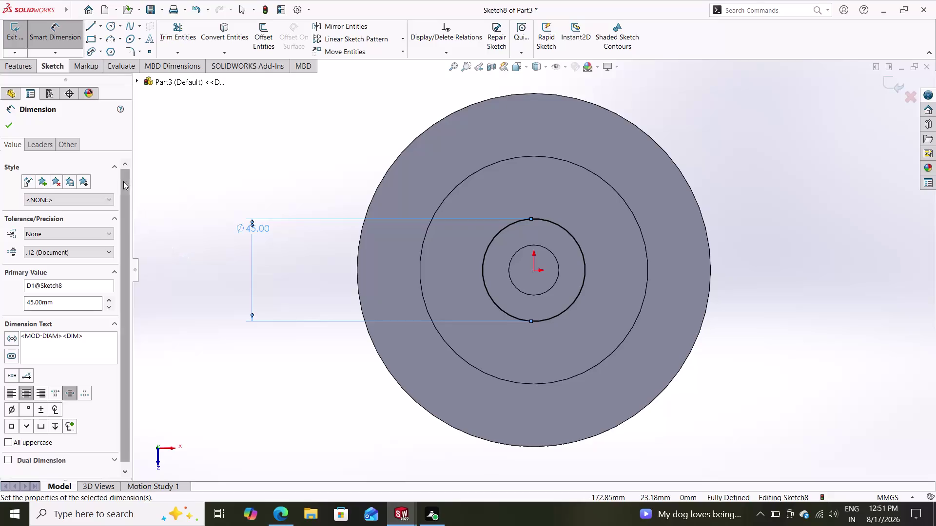
click(14, 123)
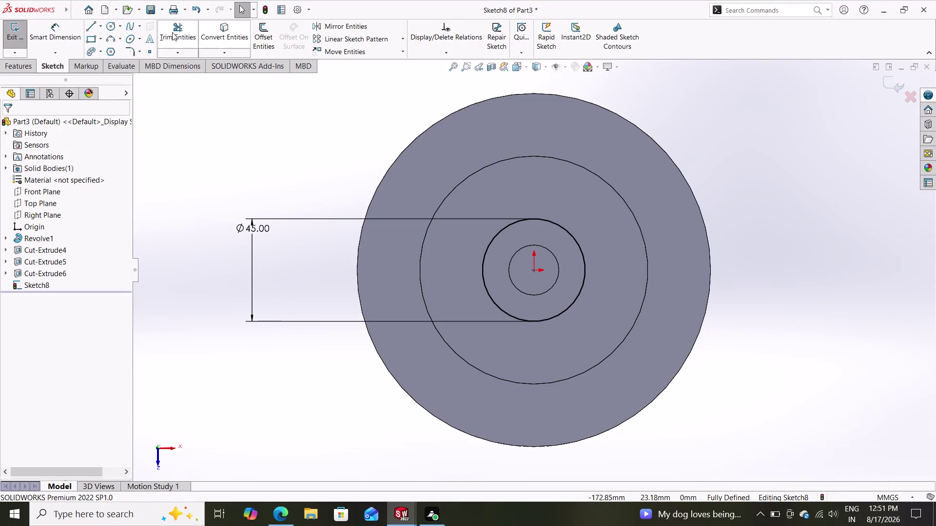
click(11, 61)
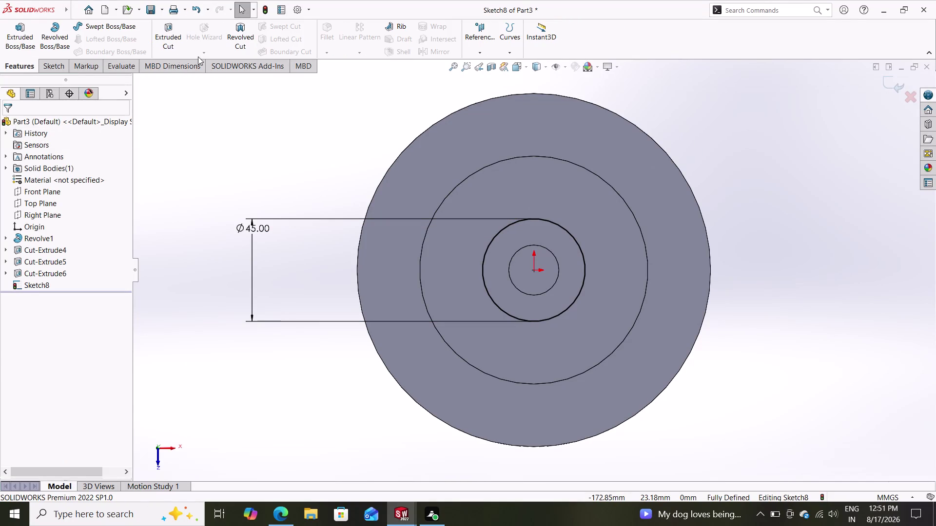
Preview an extruded cut from the 45 mm circle sketch, then cancel it.
click(176, 34)
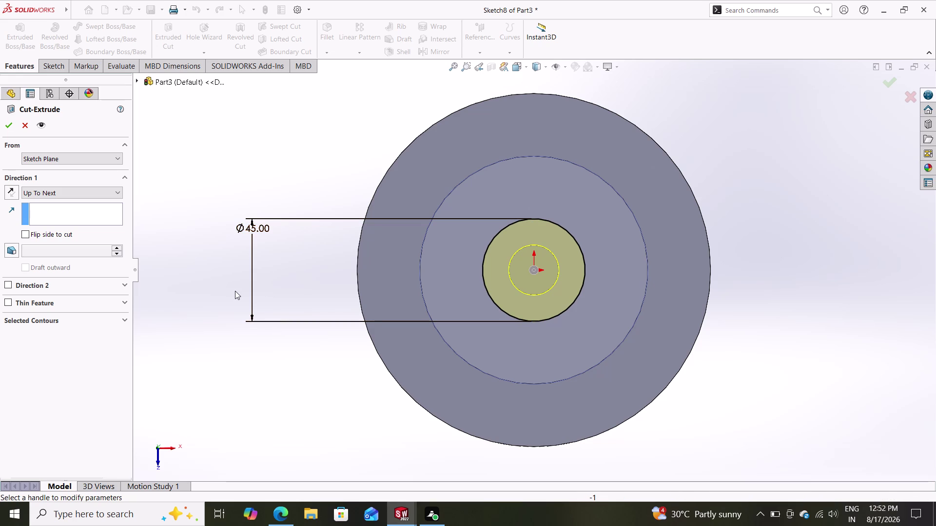
key(Delete)
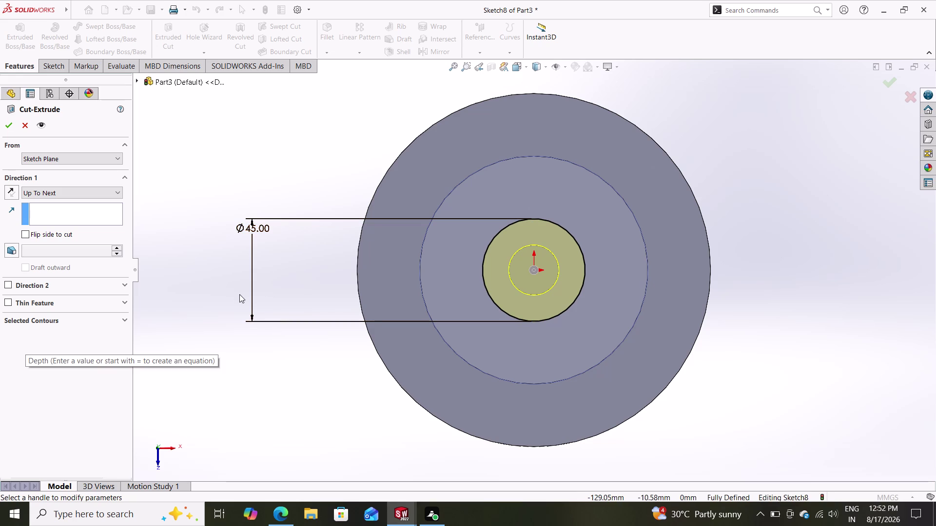
Dismiss the cut preview and delete Sketch8's Ø45 diameter dimension.
click(25, 126)
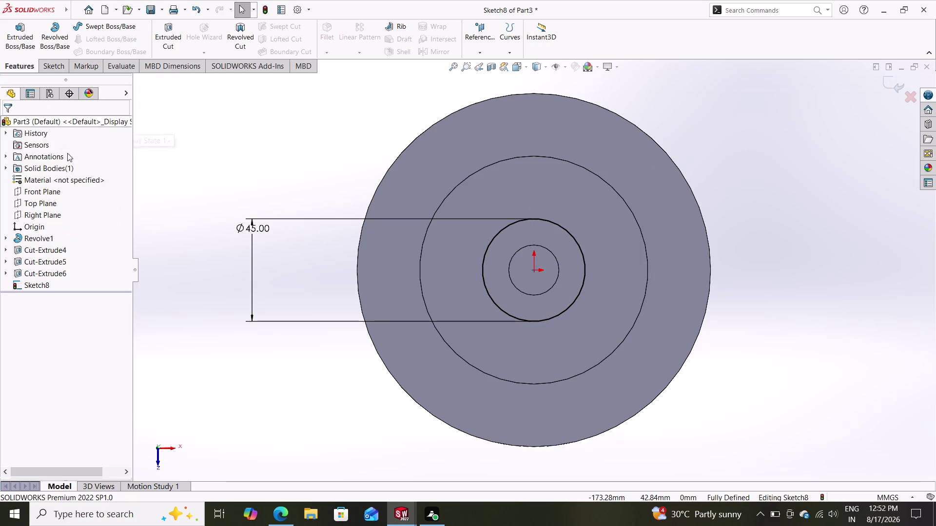
click(342, 220)
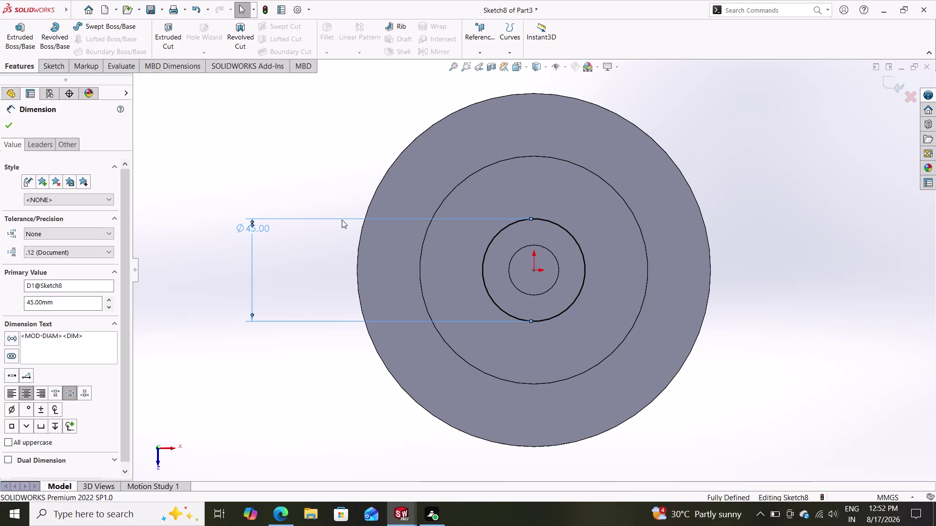
key(Insert)
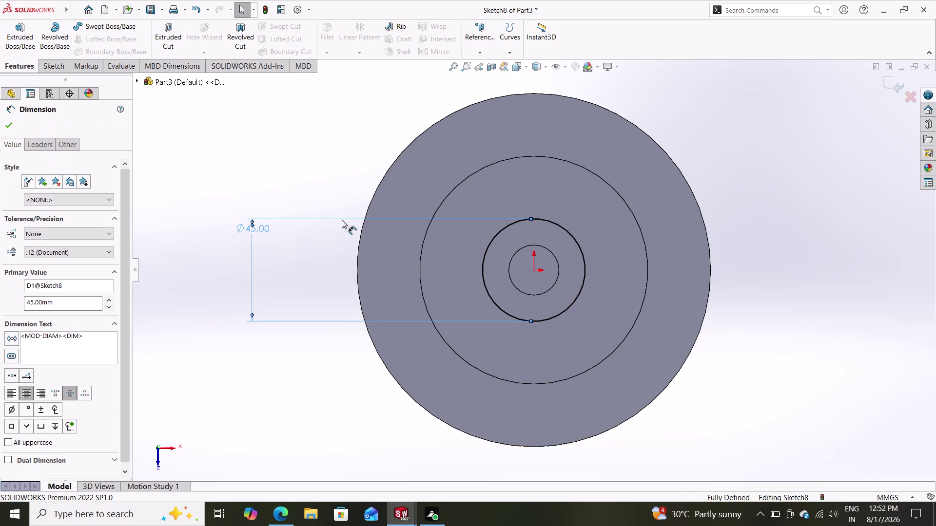
click(341, 220)
key(Delete)
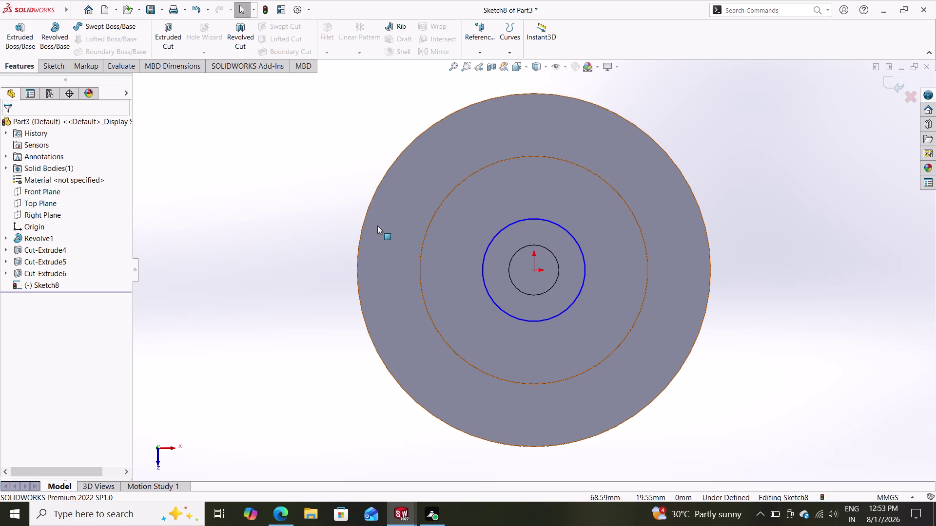
click(511, 225)
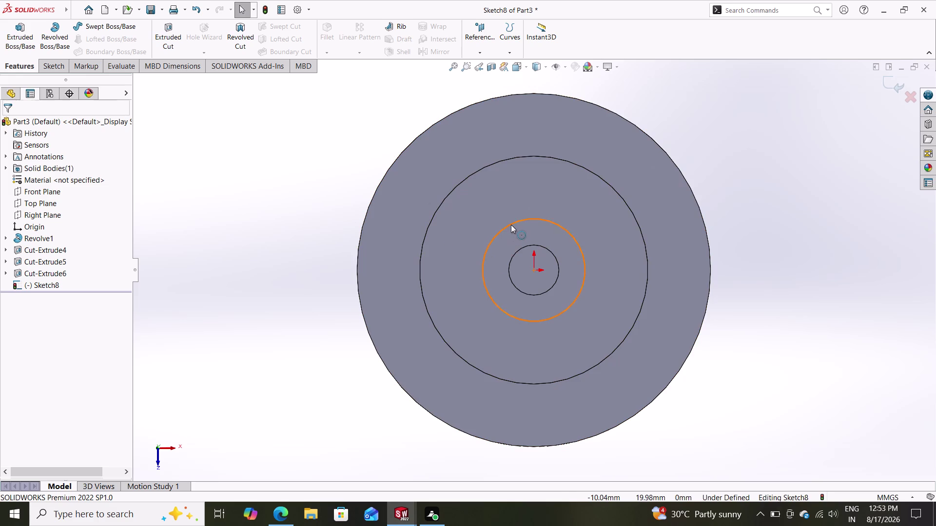
Delete the 45 mm circle and try dimensioning the small centre circle at 22 mm.
key(Delete)
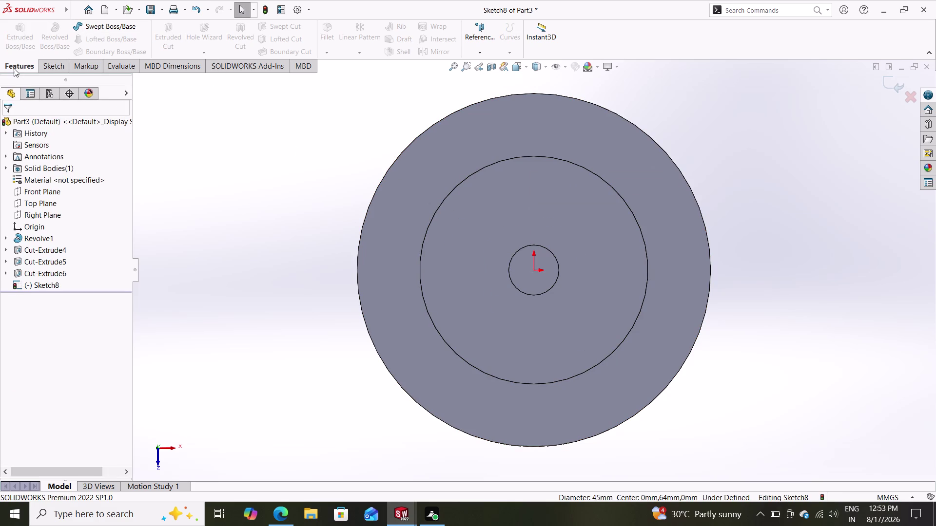
click(56, 67)
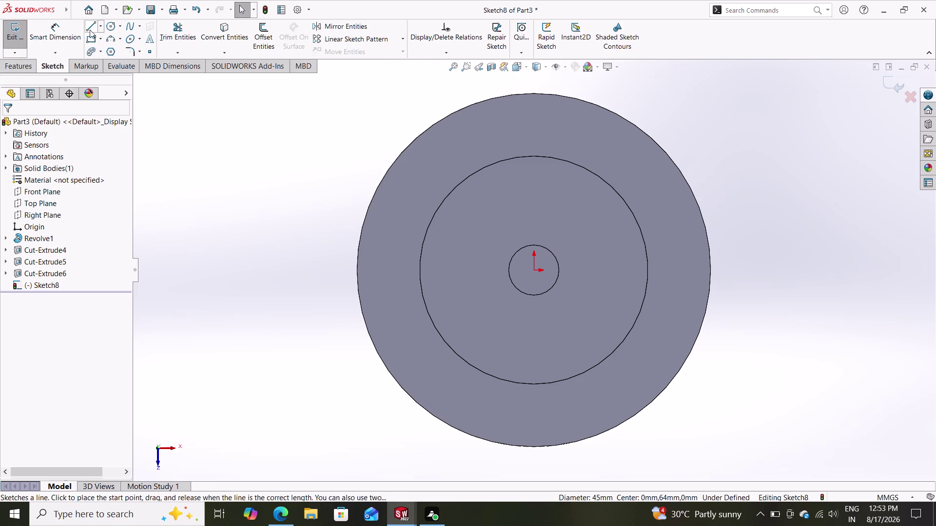
click(55, 31)
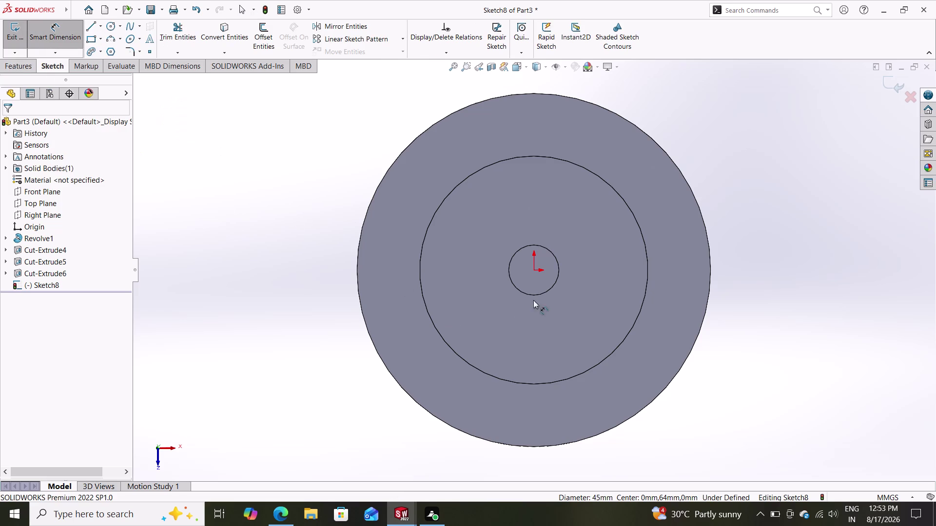
click(541, 290)
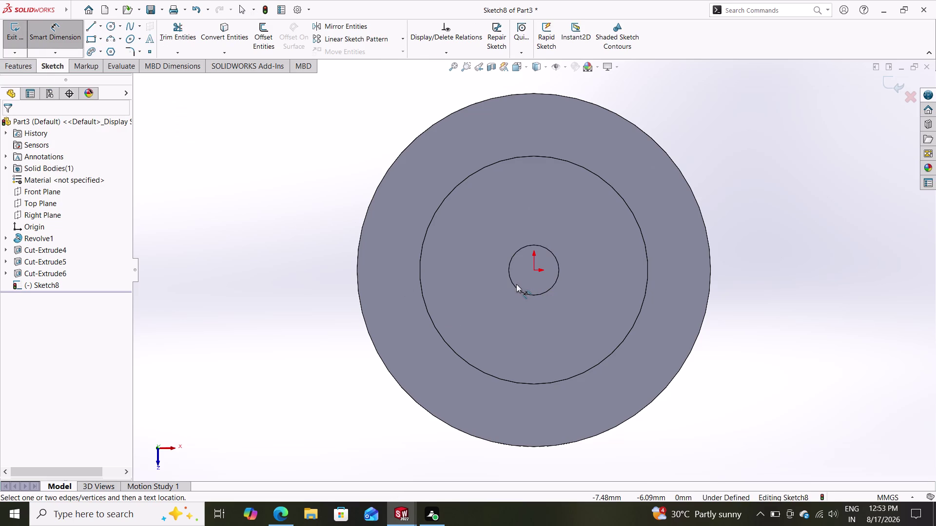
click(515, 284)
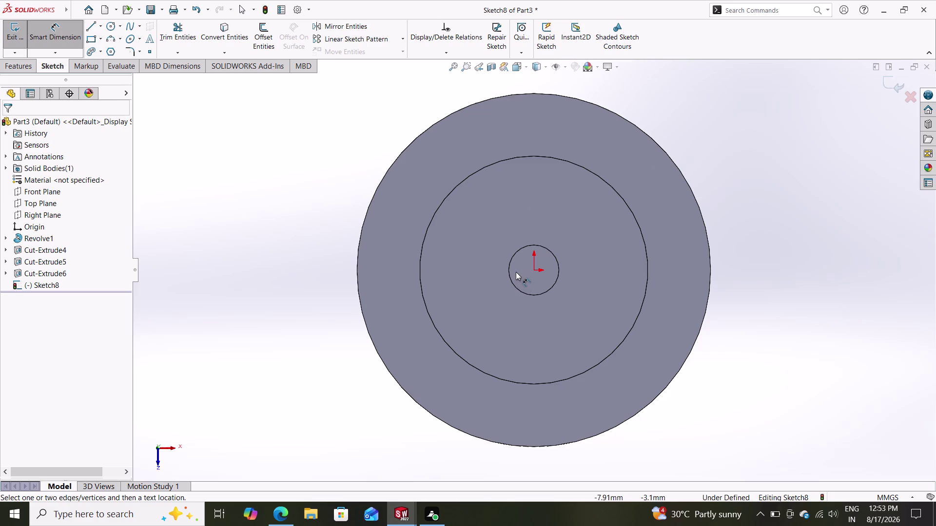
click(507, 274)
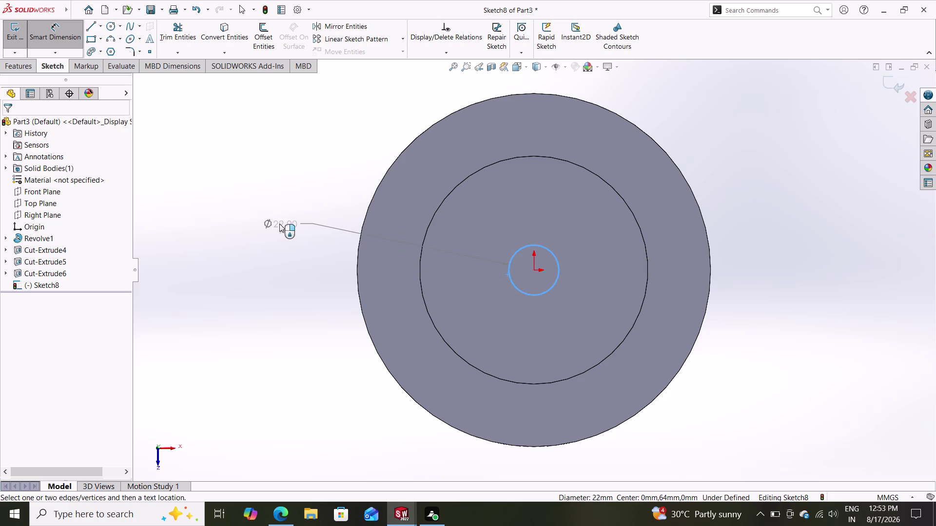
click(279, 224)
click(279, 223)
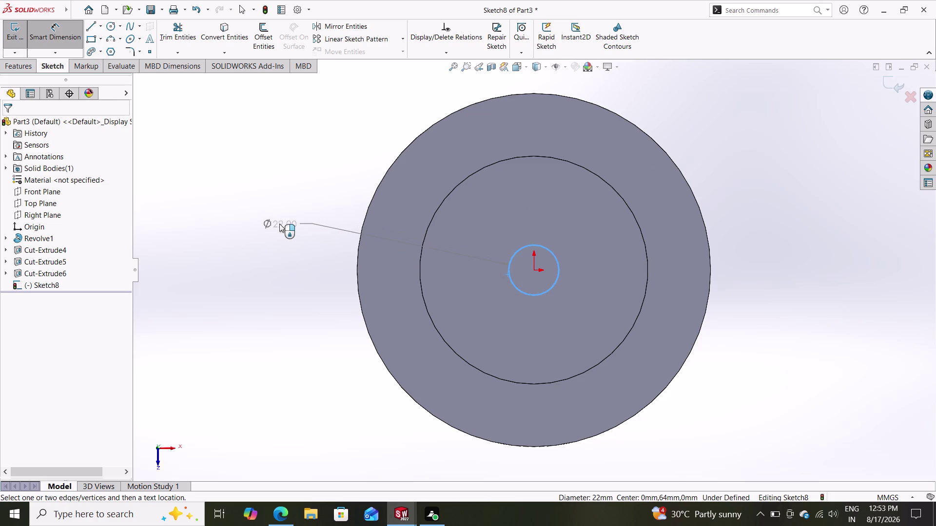
click(745, 177)
click(761, 185)
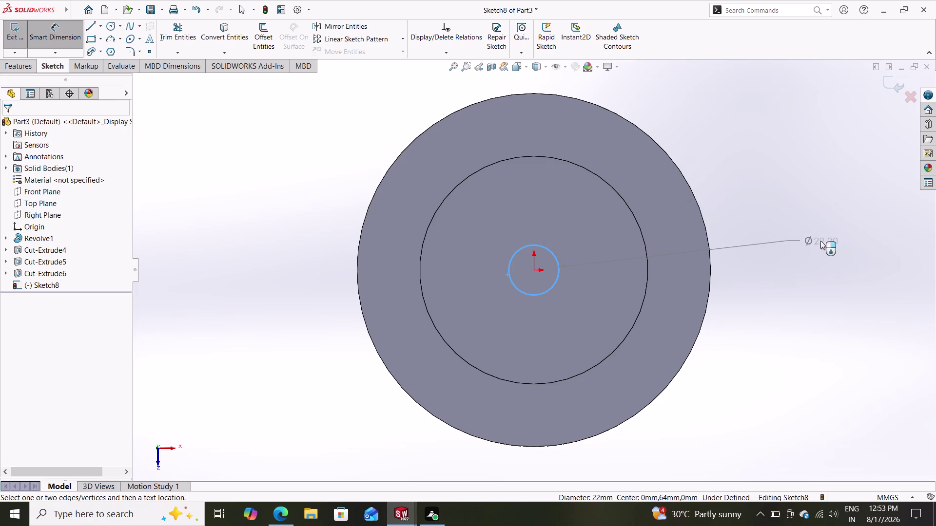
key(Escape)
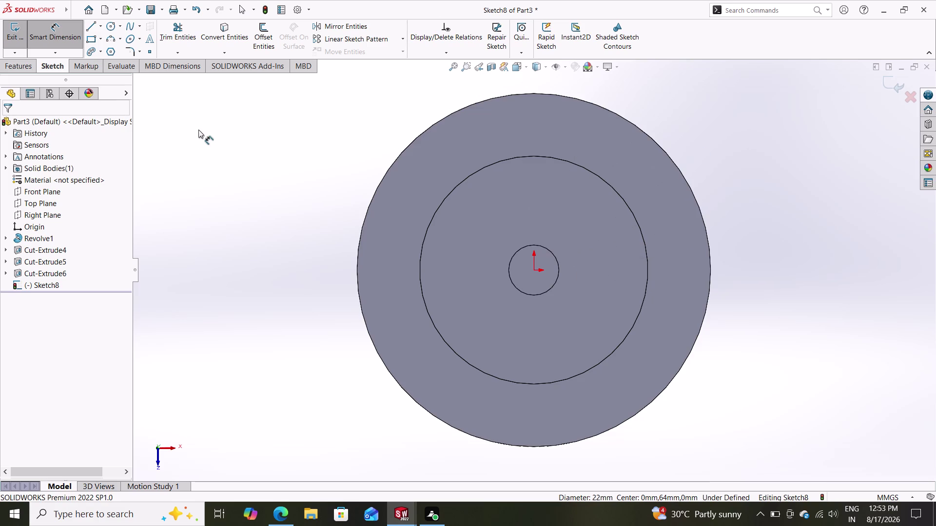
Pick the small centre circle again, then cancel with Escape.
click(25, 59)
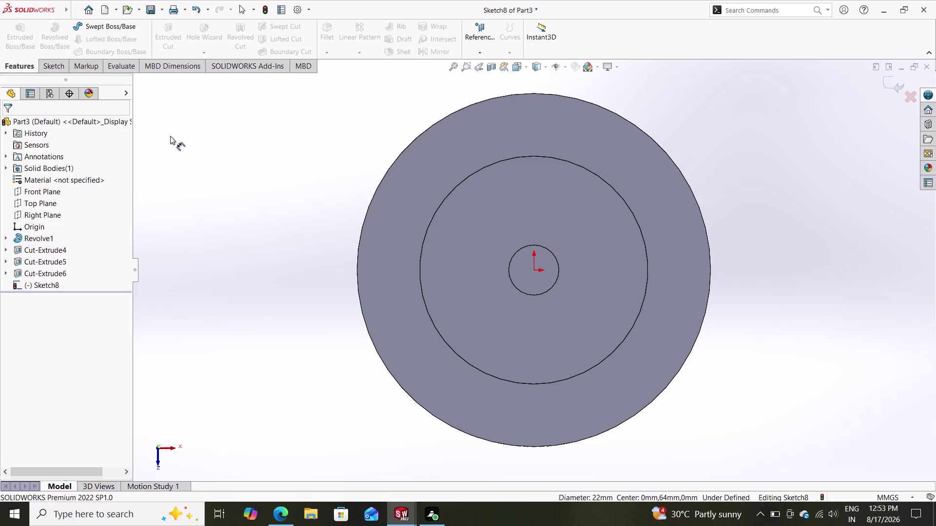
click(560, 259)
click(556, 261)
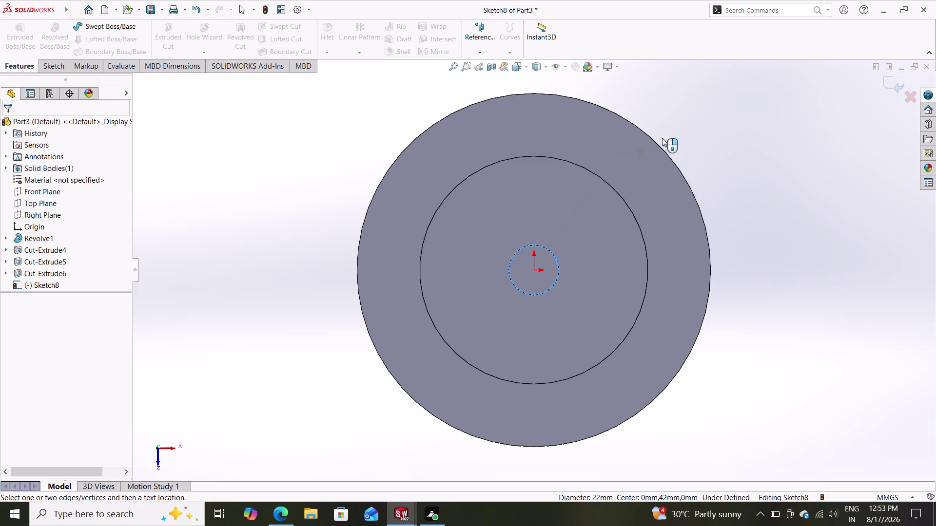
click(686, 133)
key(Escape)
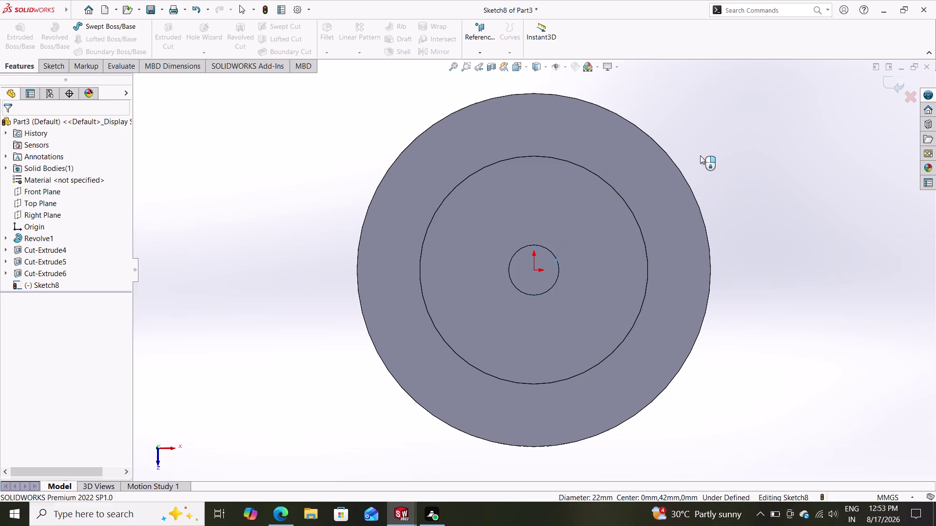
key(Escape)
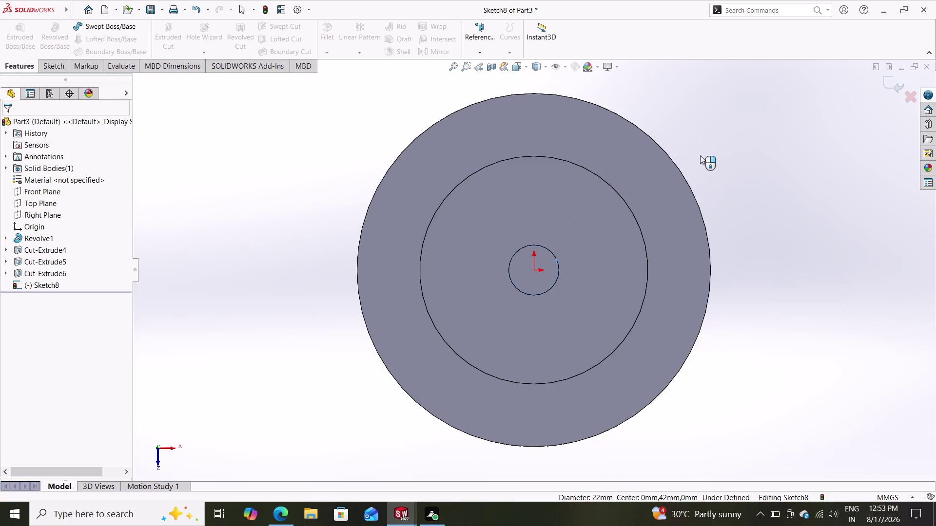
Undo the recent sketch changes repeatedly until the empty Sketch8 is discarded.
key(ctrl+z)
key(ctrl+z)
key(ctrl+z)
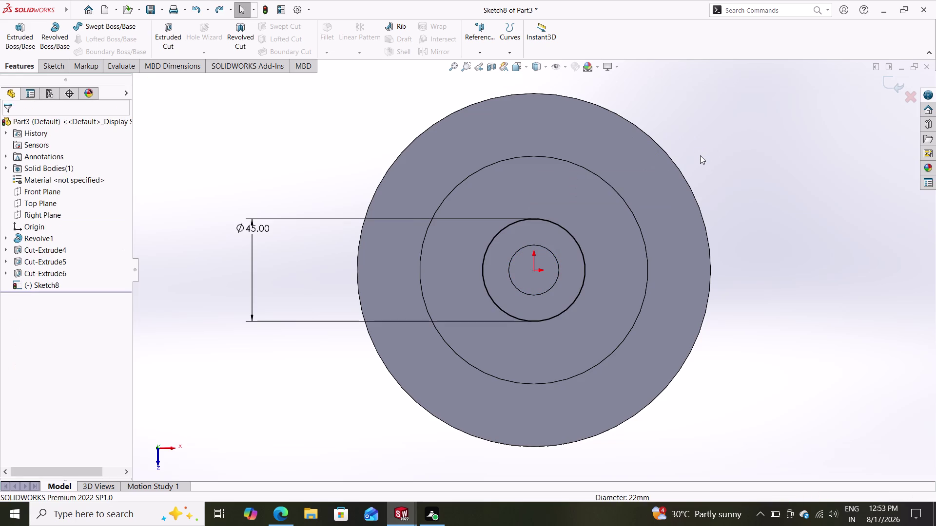
key(ctrl+z)
key(ctrl+z)
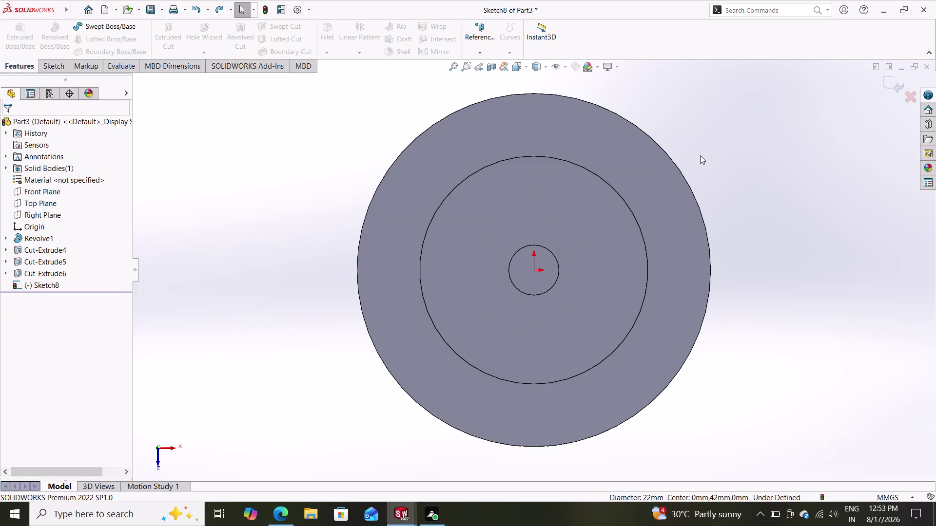
key(ctrl+z)
key(ctrl+z)
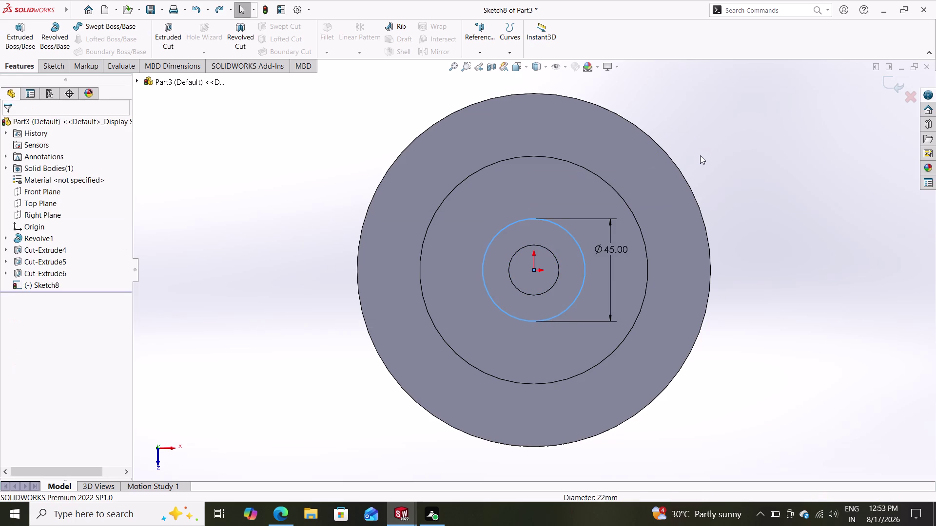
key(ctrl+z)
key(ctrl+z)
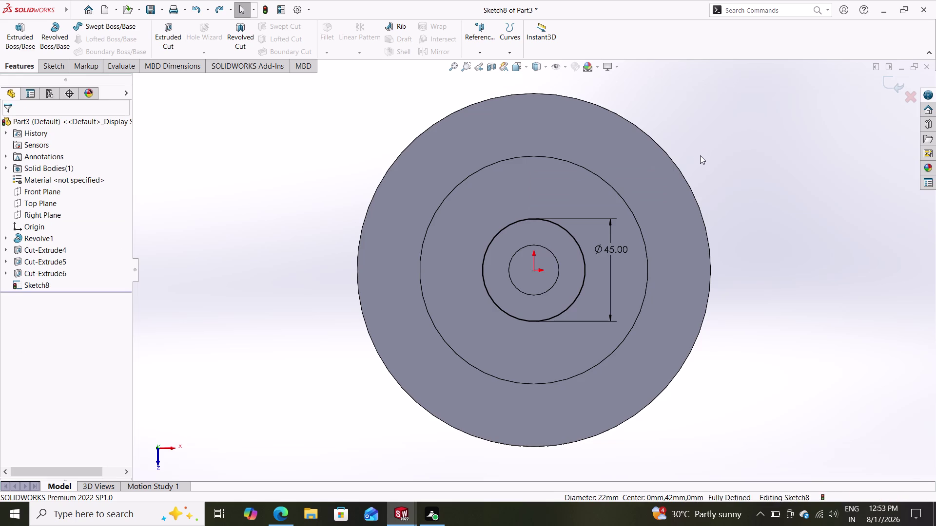
key(ctrl+z)
key(ctrl+z)
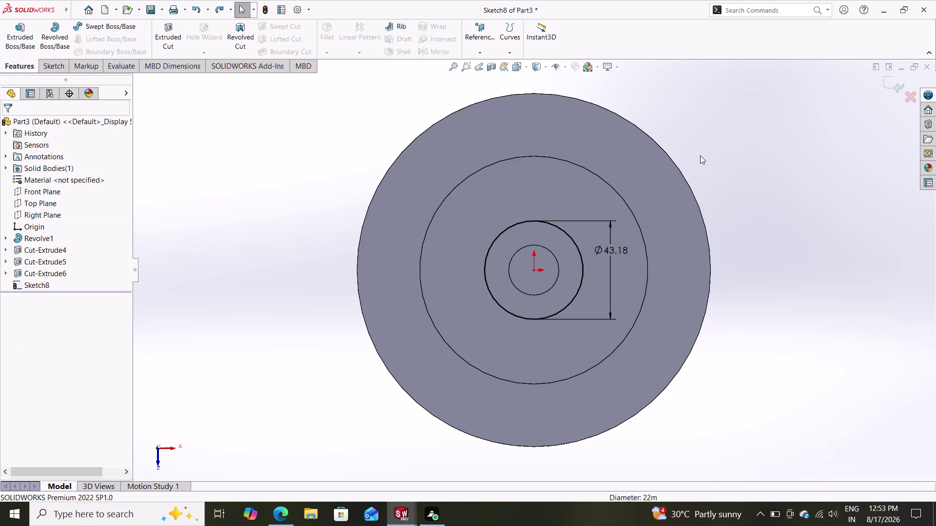
key(ctrl+z)
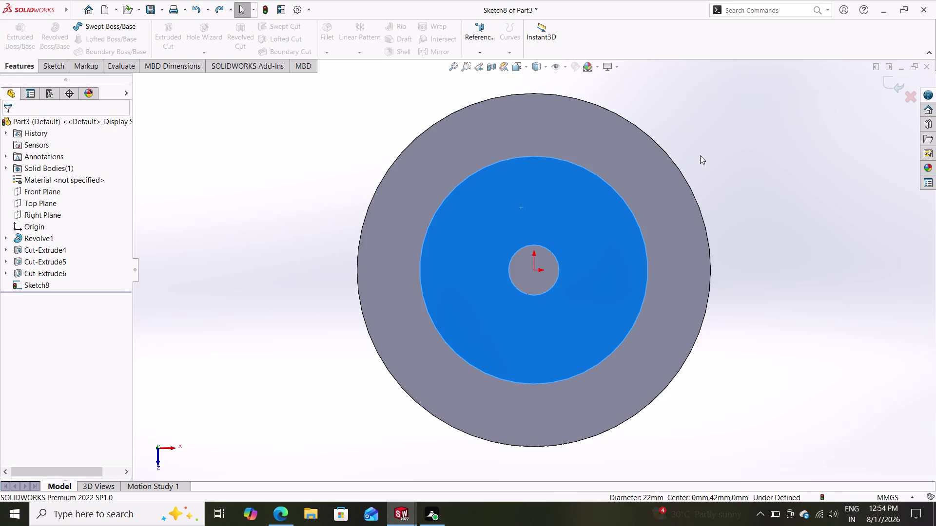
key(ctrl+z)
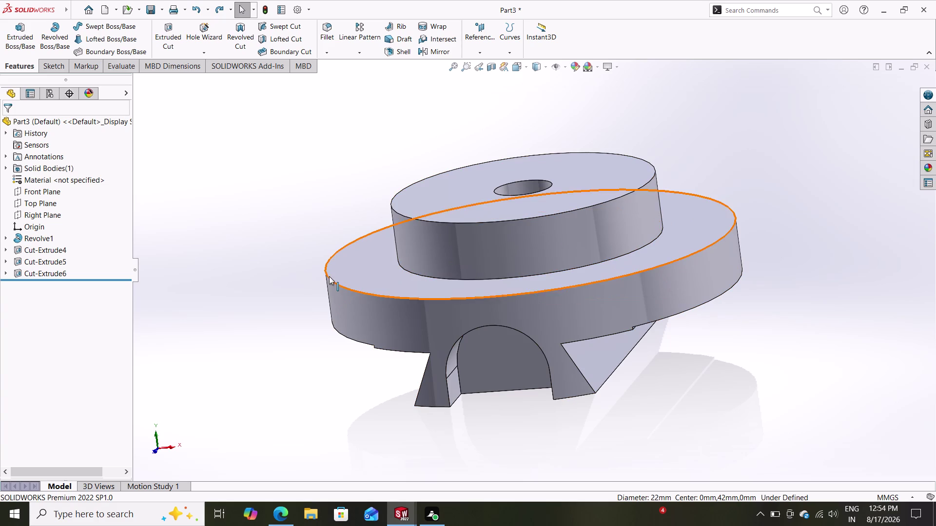
Open Cut-Extrude6's Sketch7 for editing, then undo to leave it unchanged.
click(47, 276)
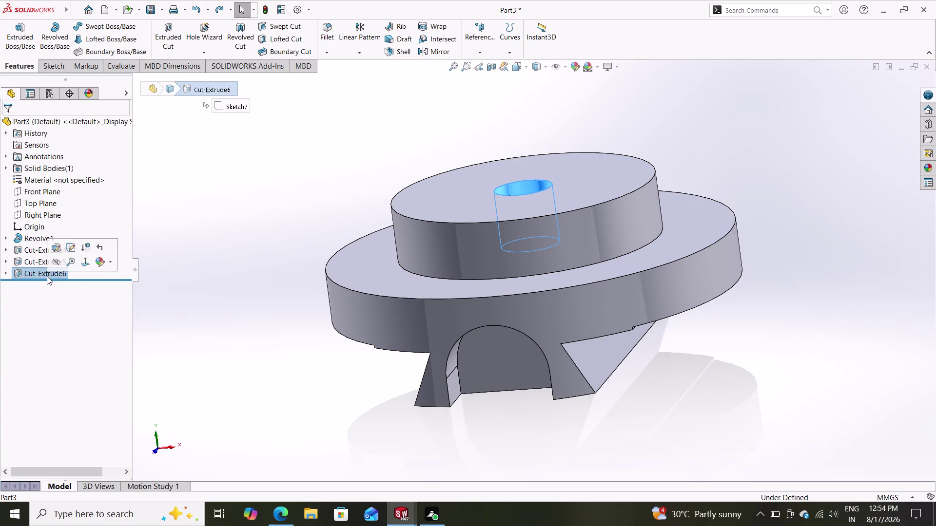
click(70, 246)
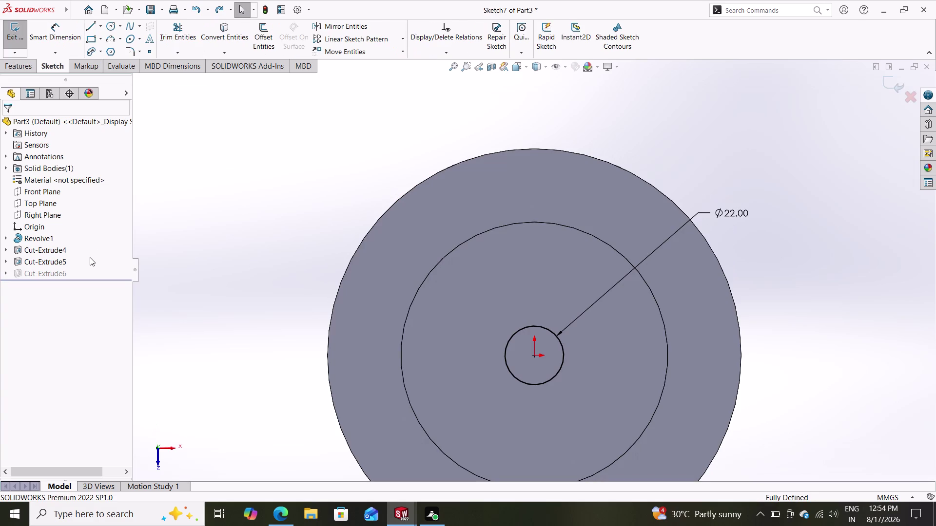
click(55, 274)
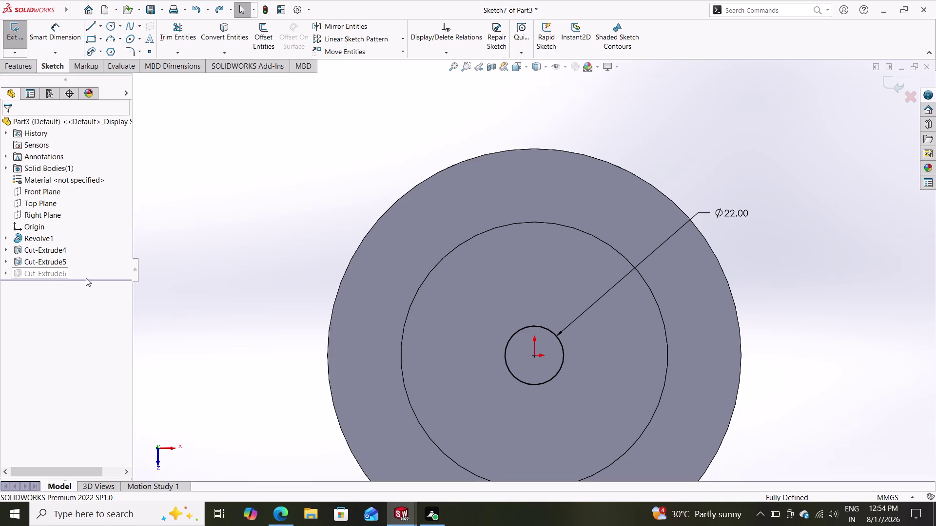
key(ctrl+z)
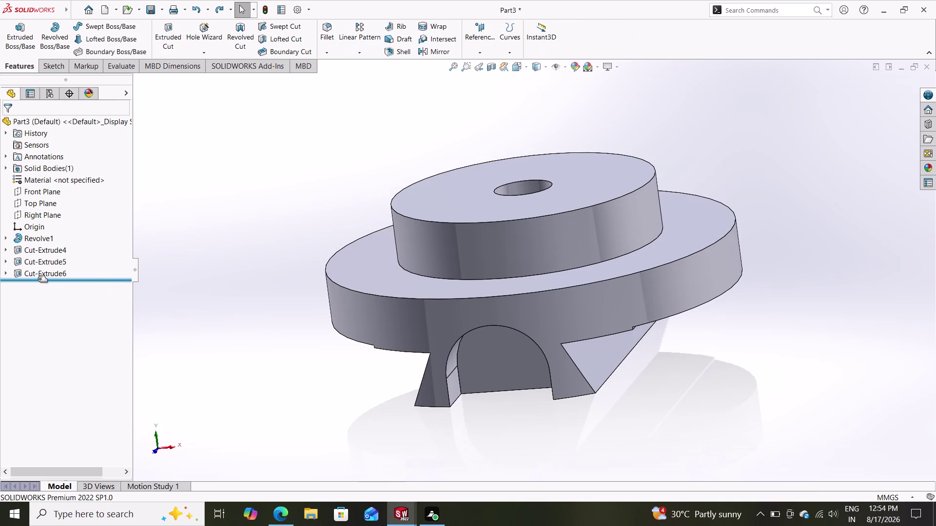
Change Cut-Extrude6's end condition from 22 mm blind to Through All.
click(16, 275)
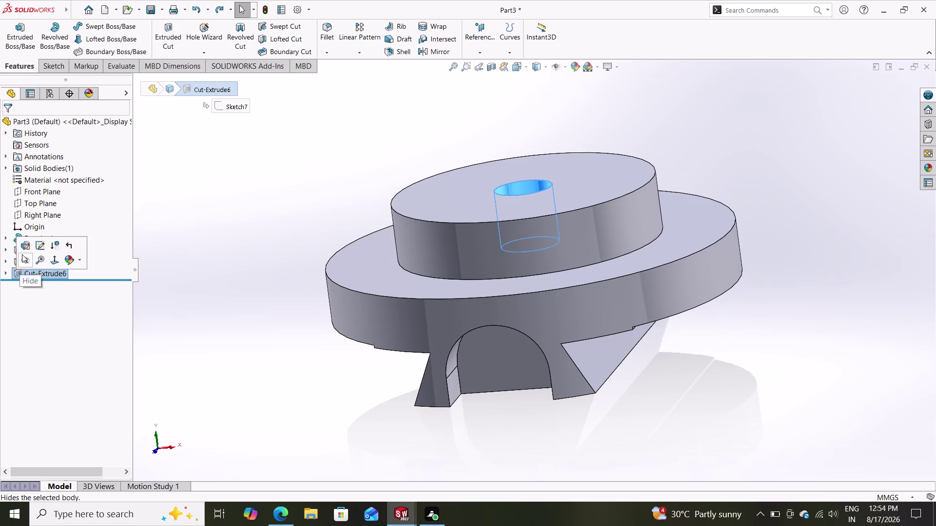
click(24, 244)
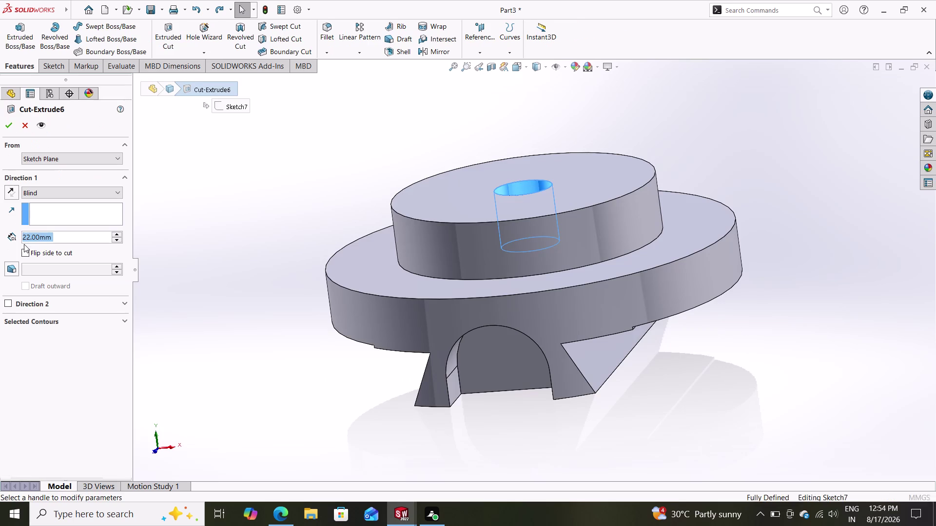
click(50, 191)
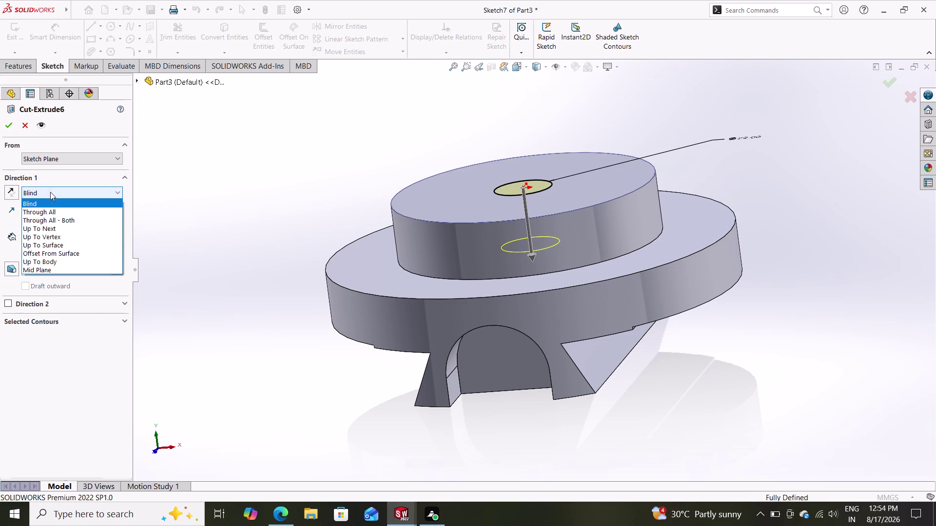
click(52, 209)
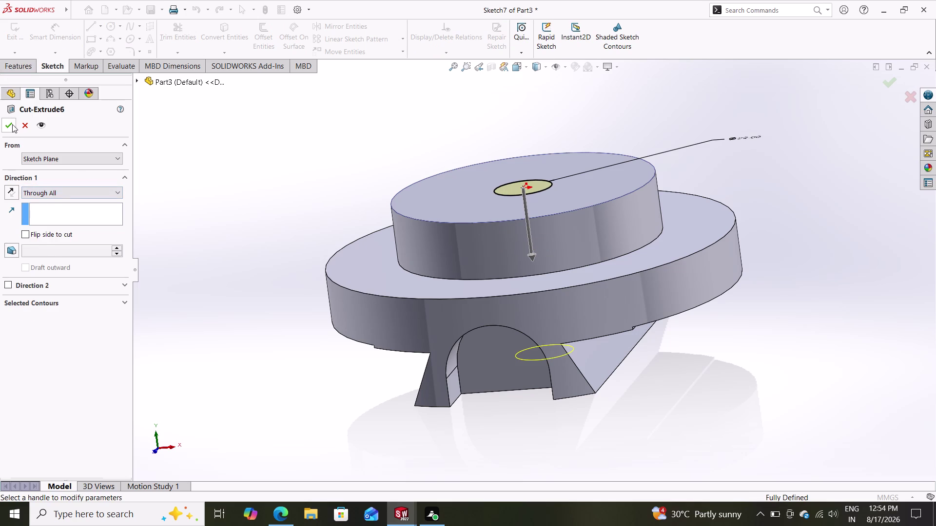
click(12, 124)
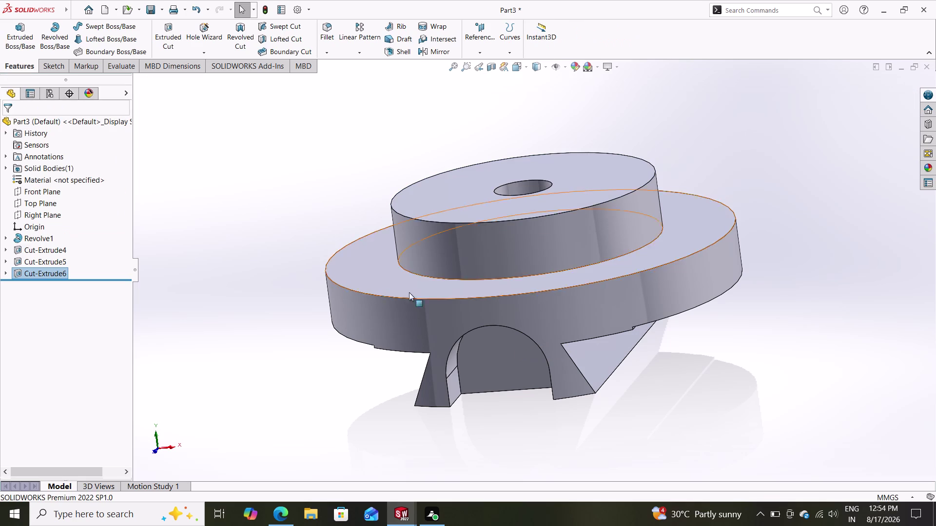
middle_drag(320, 353, 306, 303)
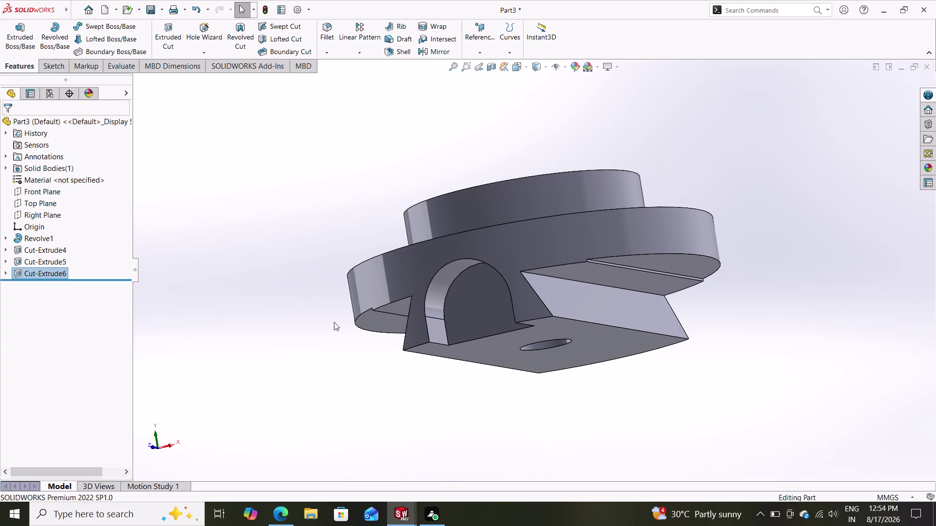
Sketch a circle centred on the origin on the part's bottom face.
middle_drag(334, 322, 308, 133)
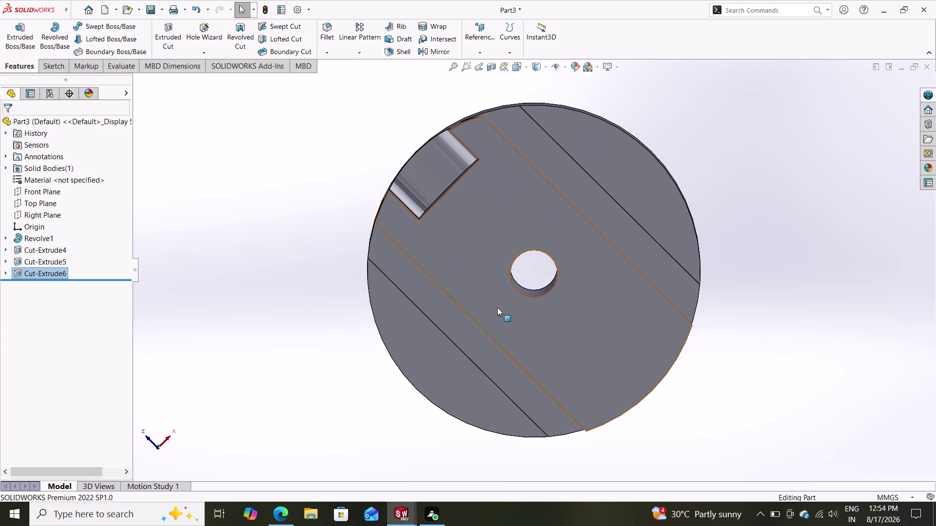
click(497, 307)
click(538, 277)
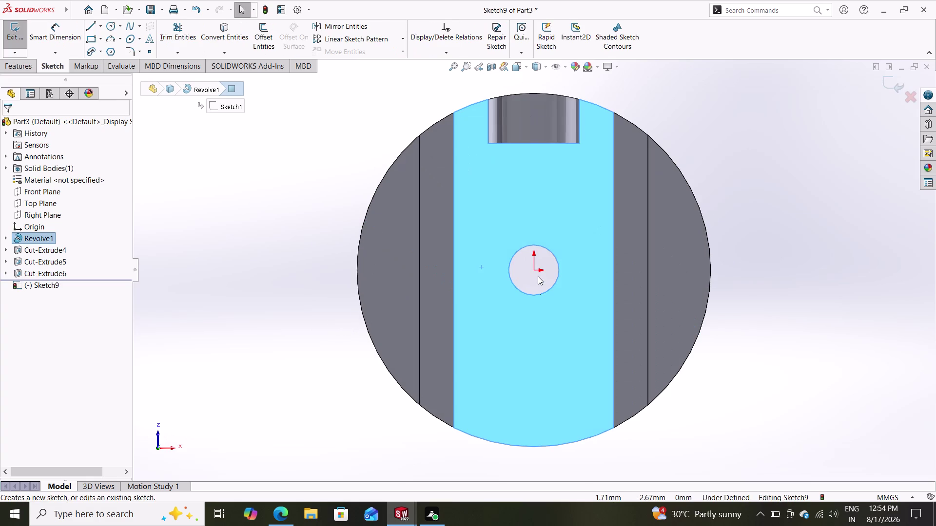
click(110, 28)
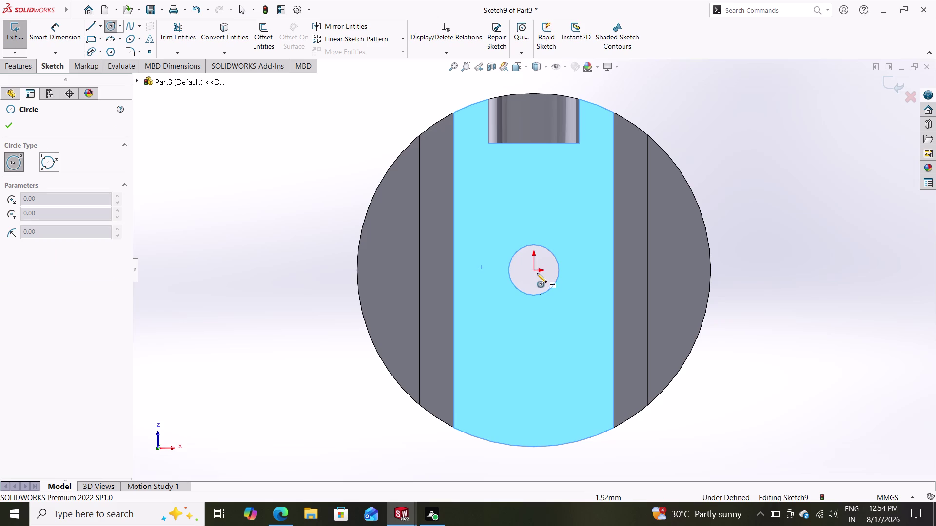
click(536, 271)
click(586, 294)
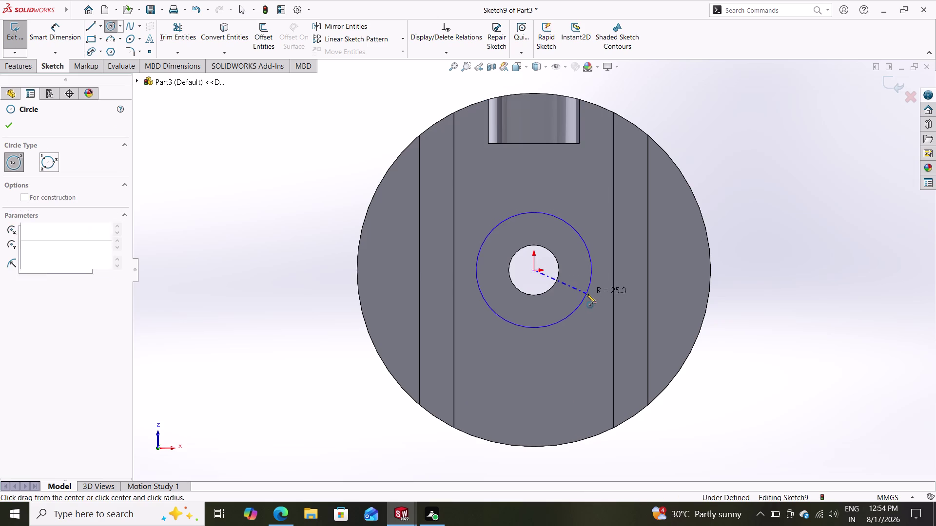
click(65, 31)
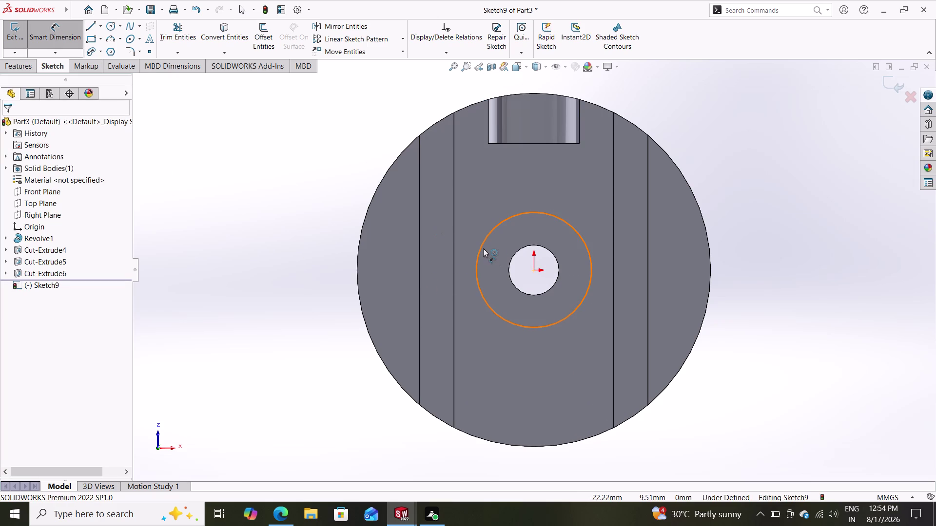
Dimension the circle to 45 mm diameter and start an Extruded Cut from it.
click(483, 248)
click(281, 192)
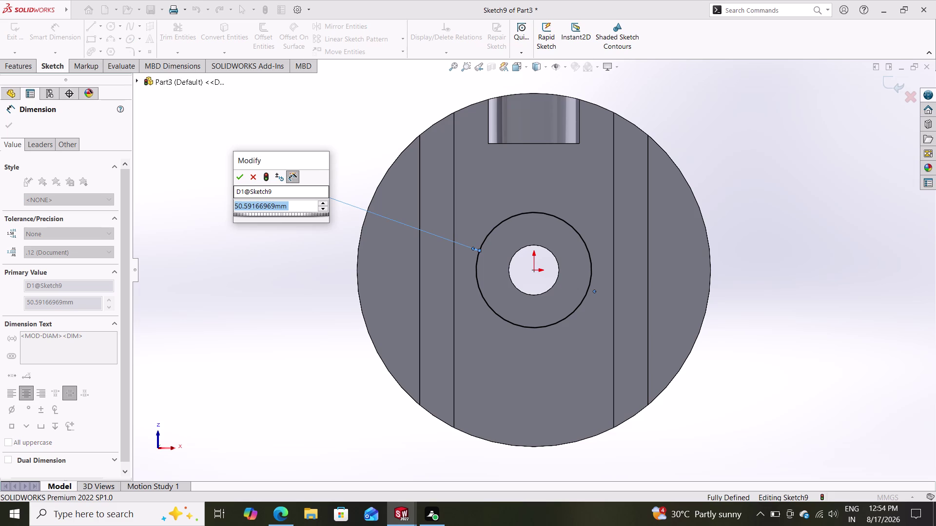
text(45)
key(Return)
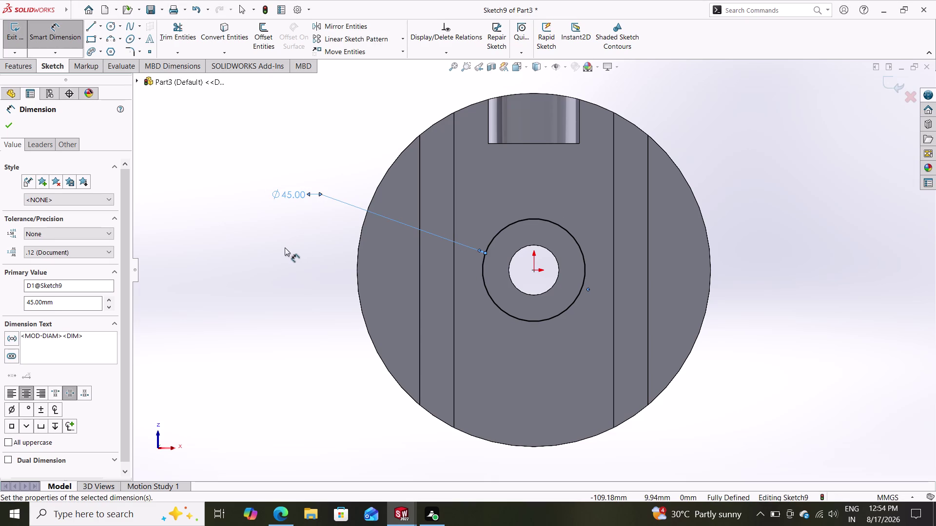
click(10, 125)
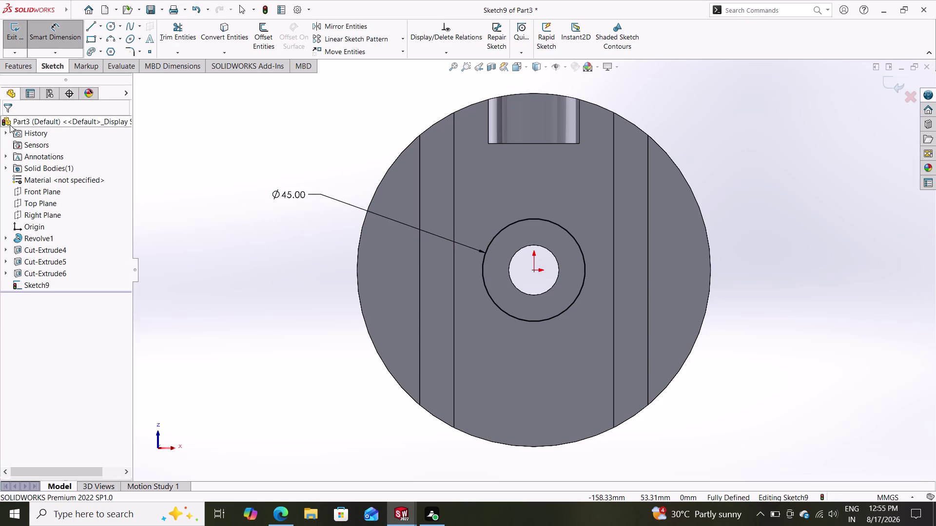
click(17, 68)
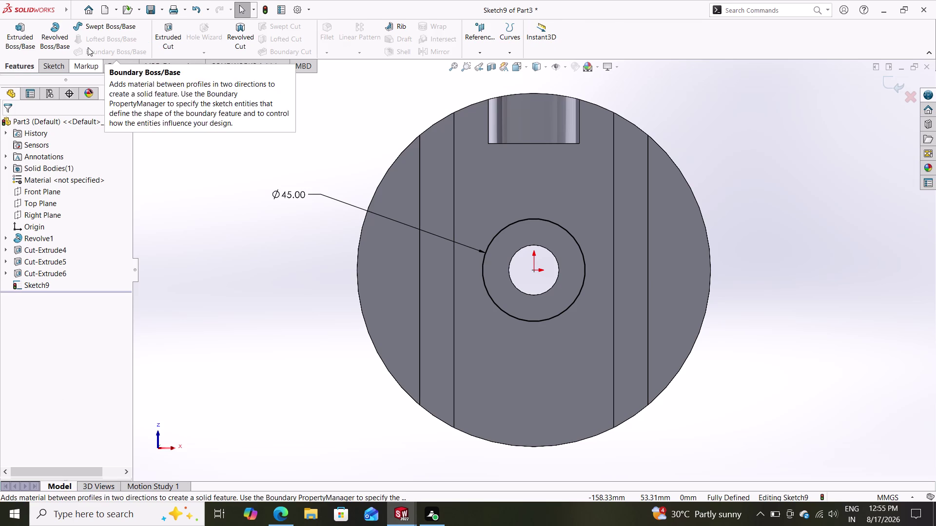
click(175, 40)
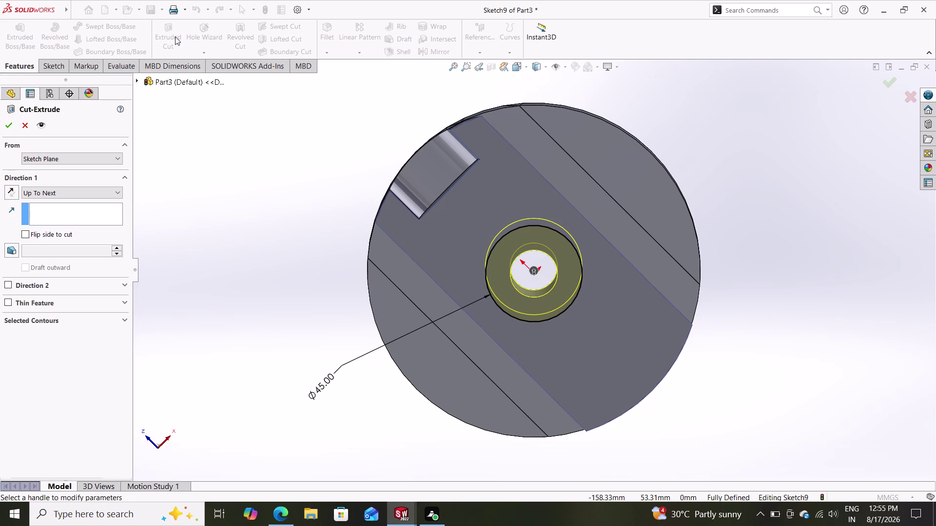
Make the circular cut a 42 mm Blind cut and accept it.
click(73, 194)
click(64, 207)
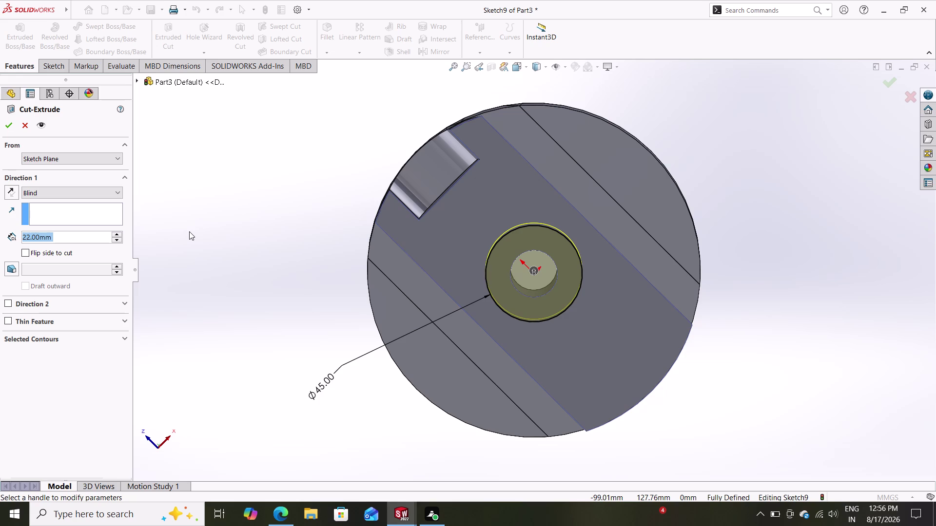
text(42)
key(Return)
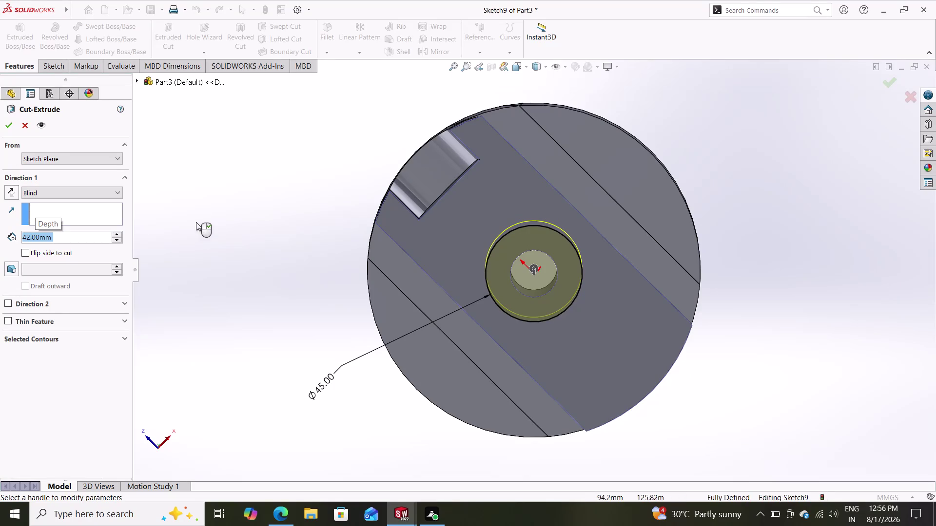
click(15, 126)
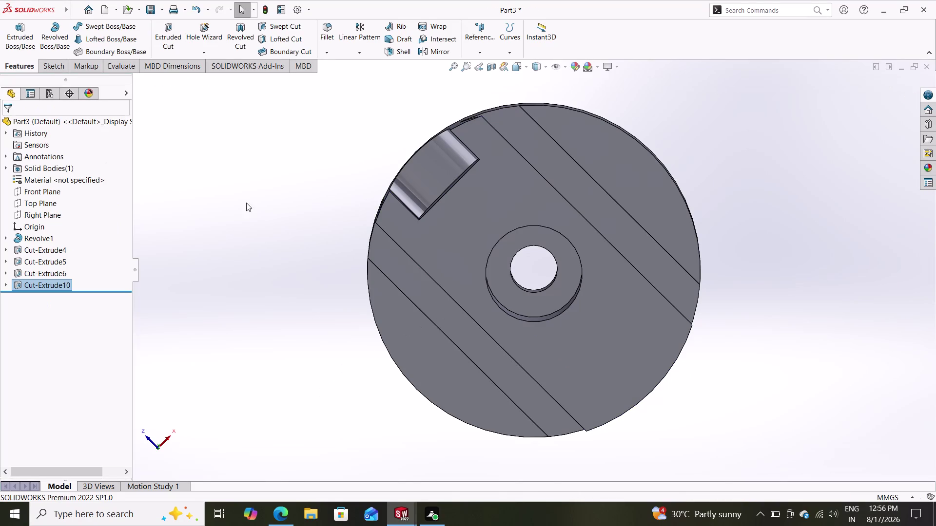
Orbit around the part to inspect the Cut-Extrude10 recess, then select the arch face.
middle_drag(306, 232, 337, 282)
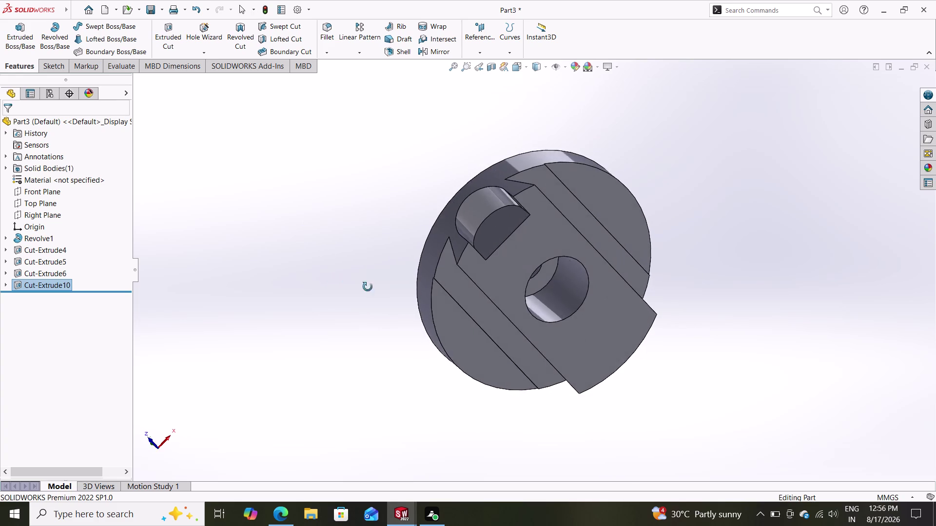
middle_drag(338, 282, 602, 204)
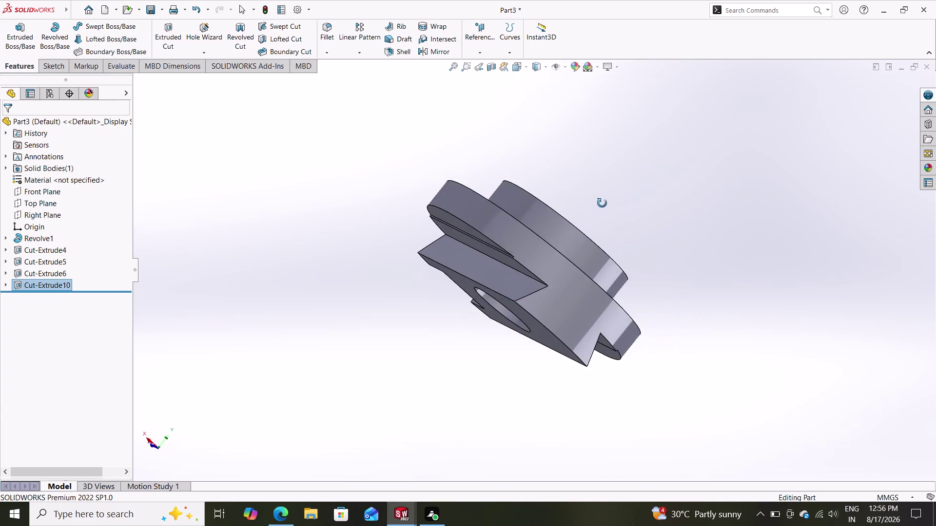
middle_drag(602, 204, 539, 56)
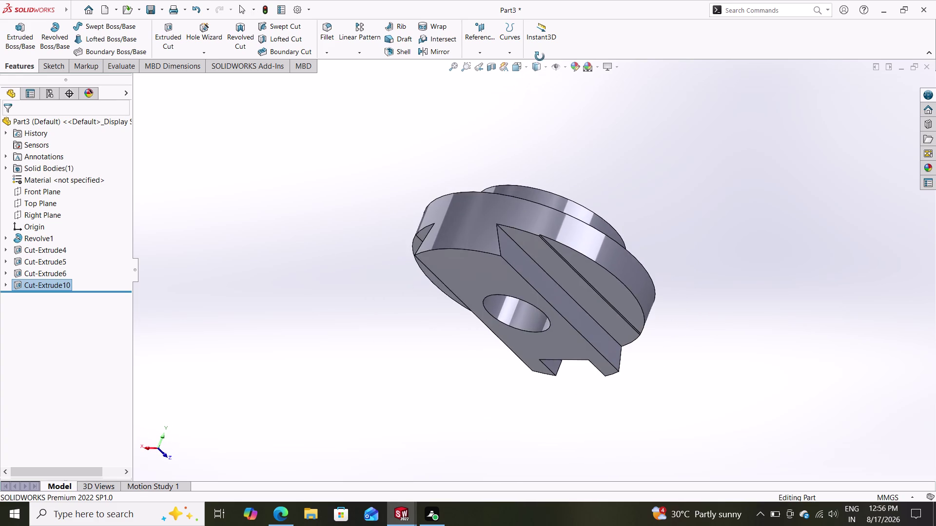
middle_drag(540, 56, 480, 113)
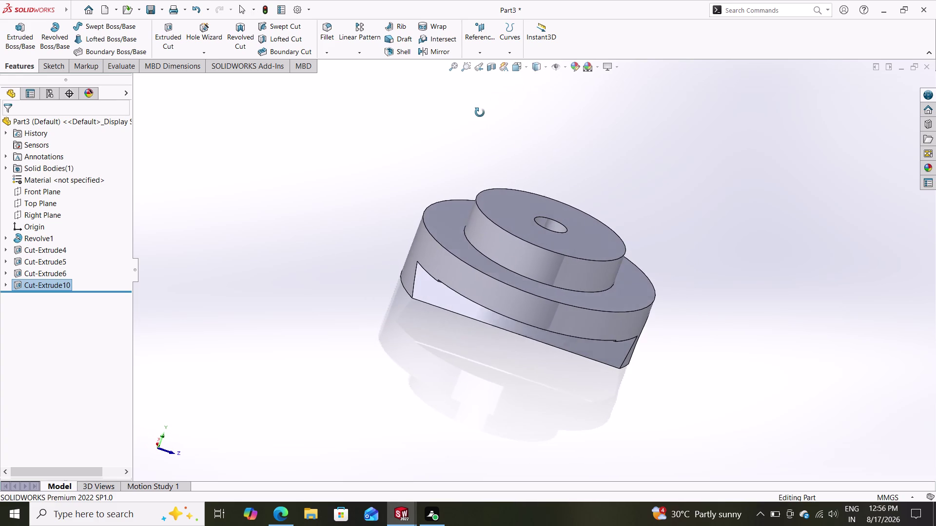
middle_drag(480, 113, 479, 113)
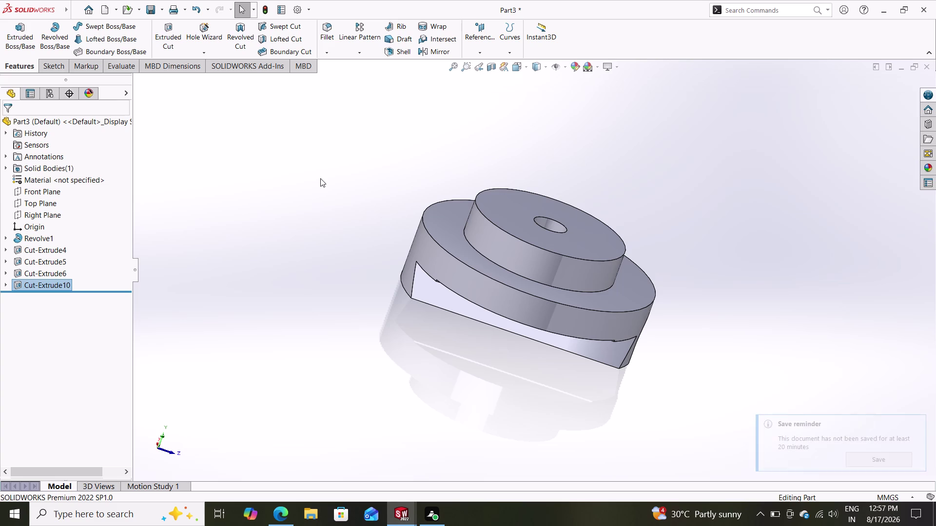
middle_drag(354, 221, 412, 243)
middle_drag(370, 266, 329, 239)
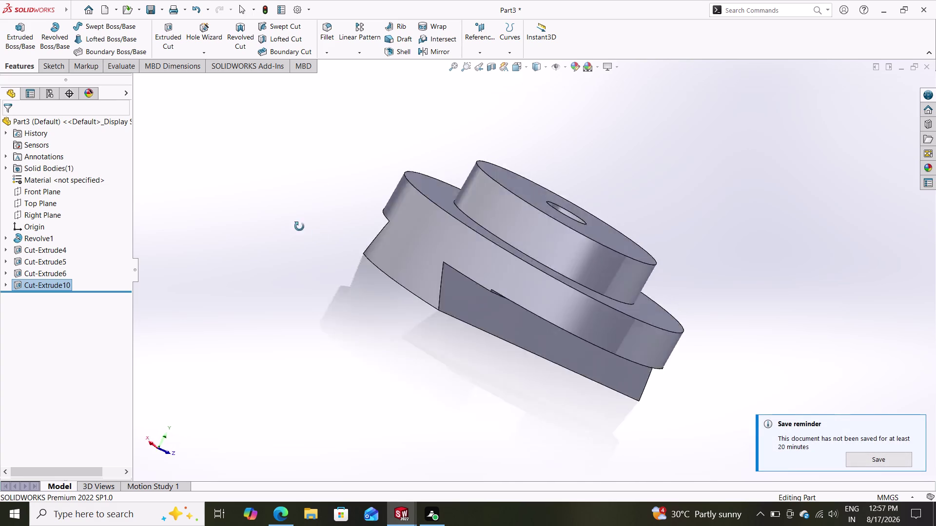
middle_drag(328, 239, 227, 178)
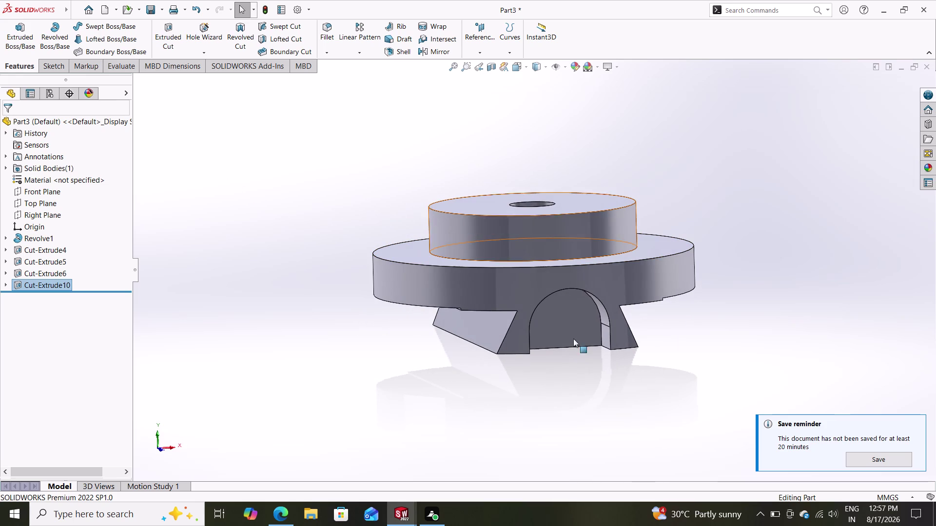
click(579, 338)
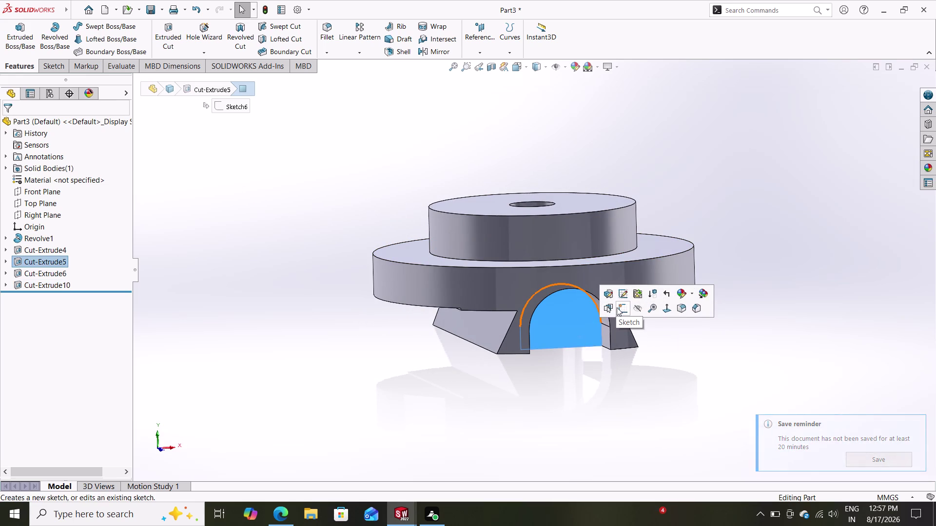
click(617, 308)
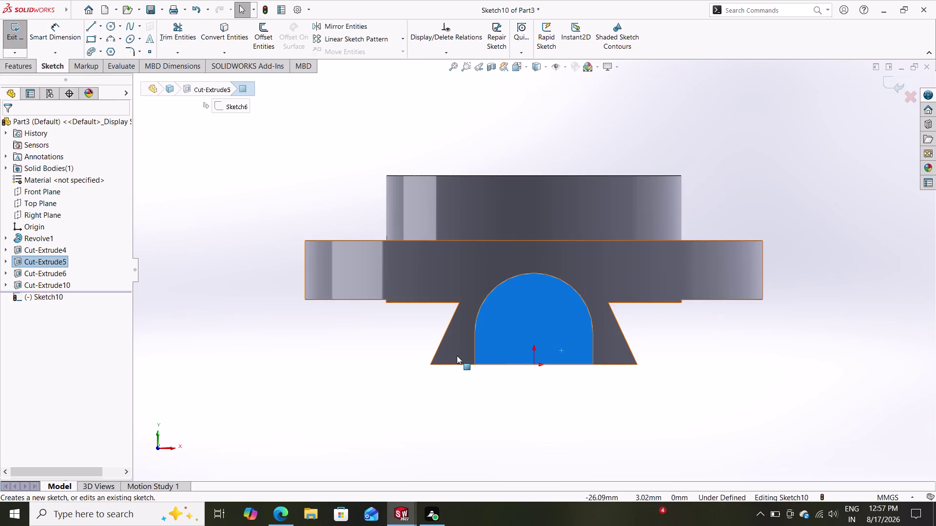
click(457, 355)
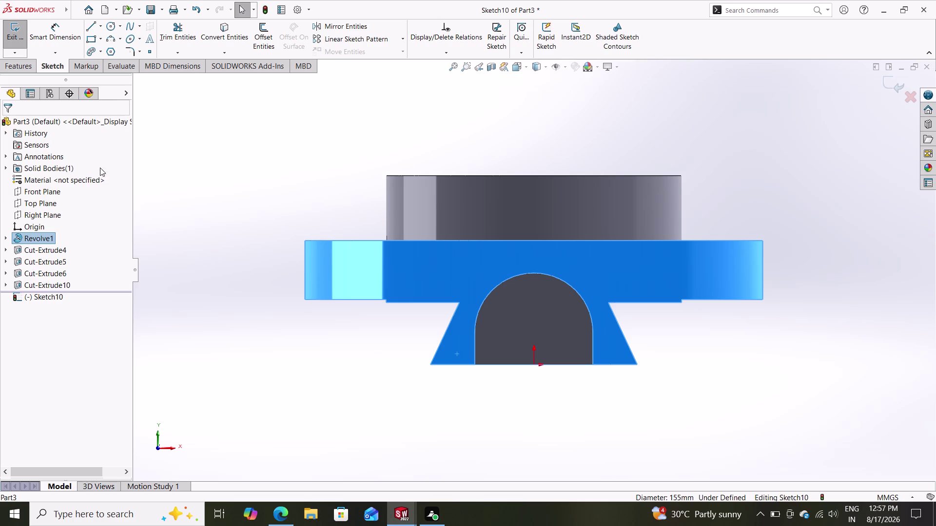
click(58, 72)
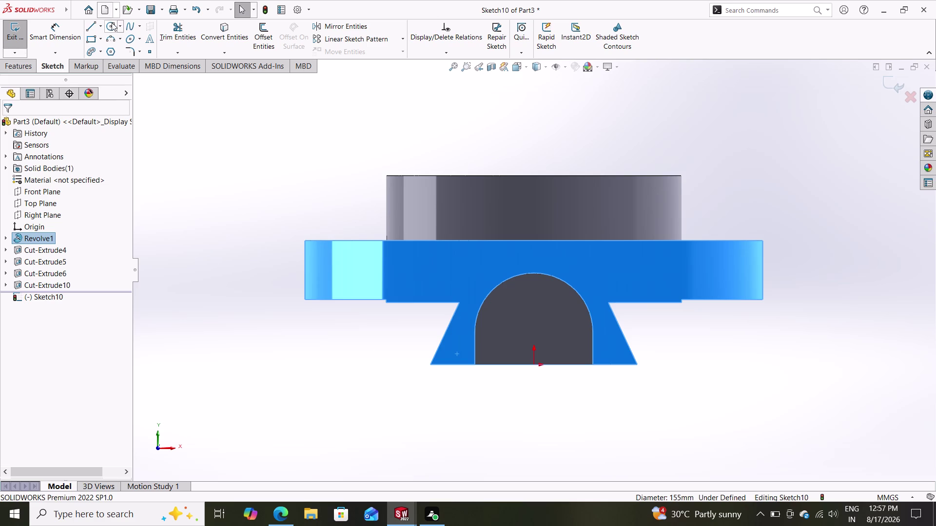
click(112, 23)
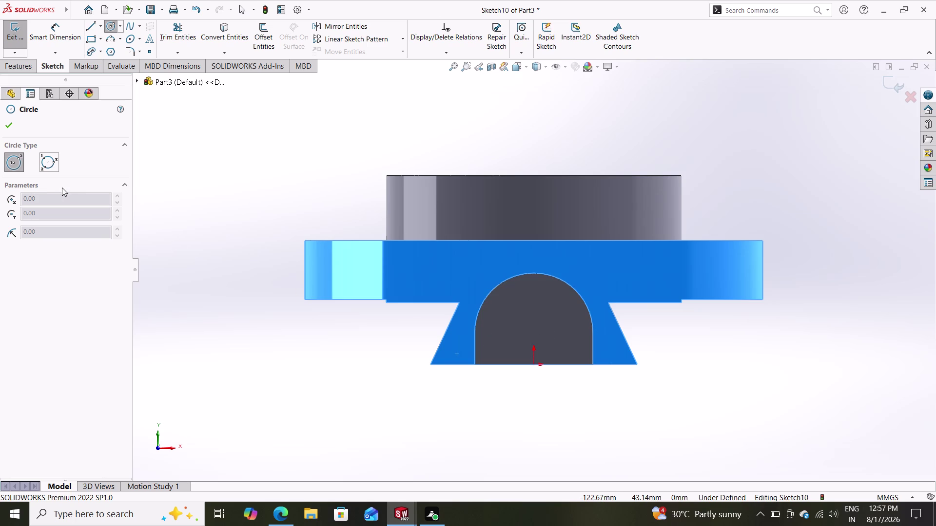
key(Escape)
key(Escape)
key(Escape)
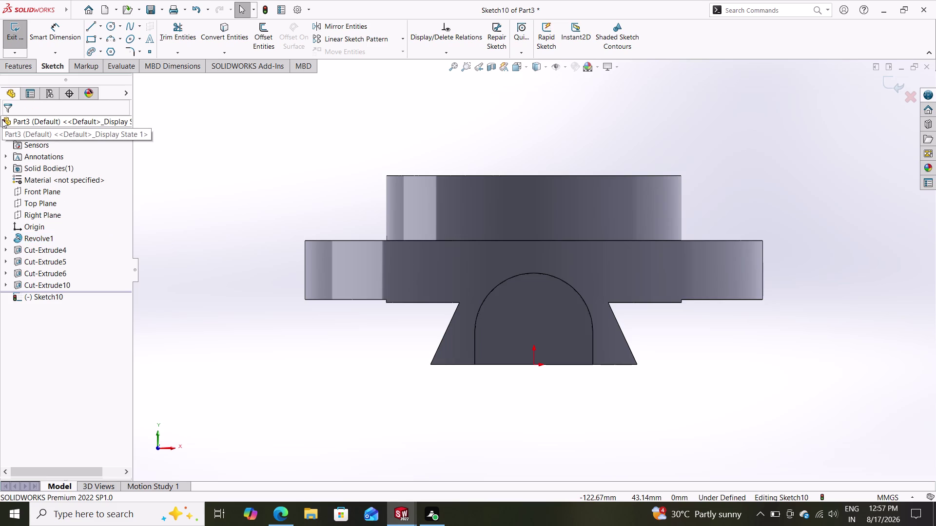
click(454, 347)
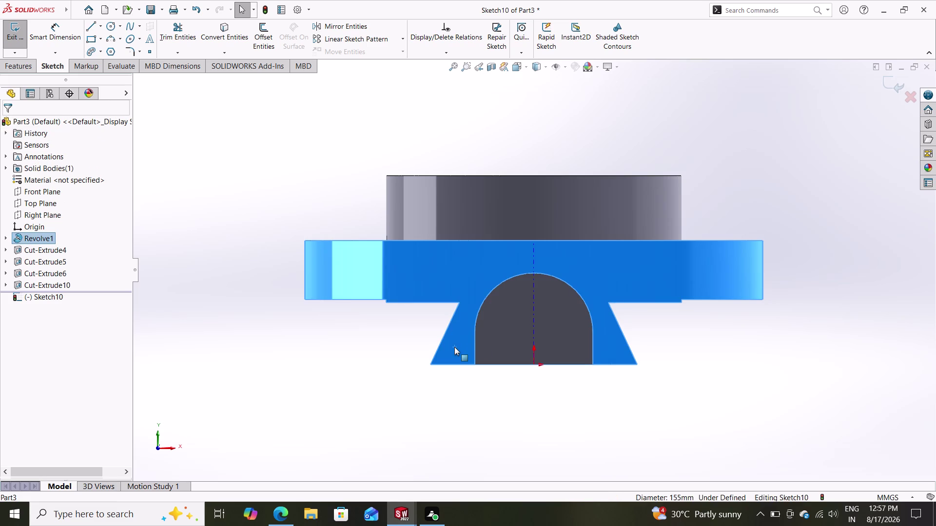
key(ctrl+z)
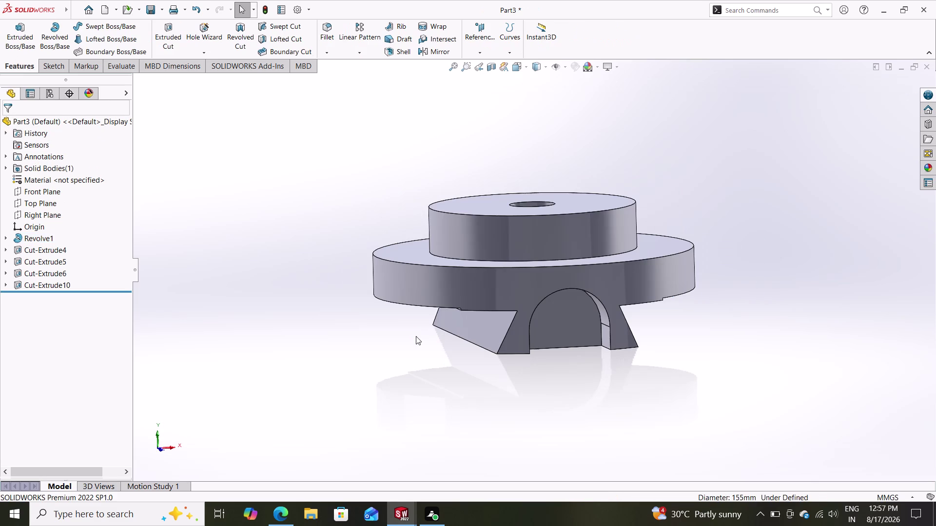
click(519, 335)
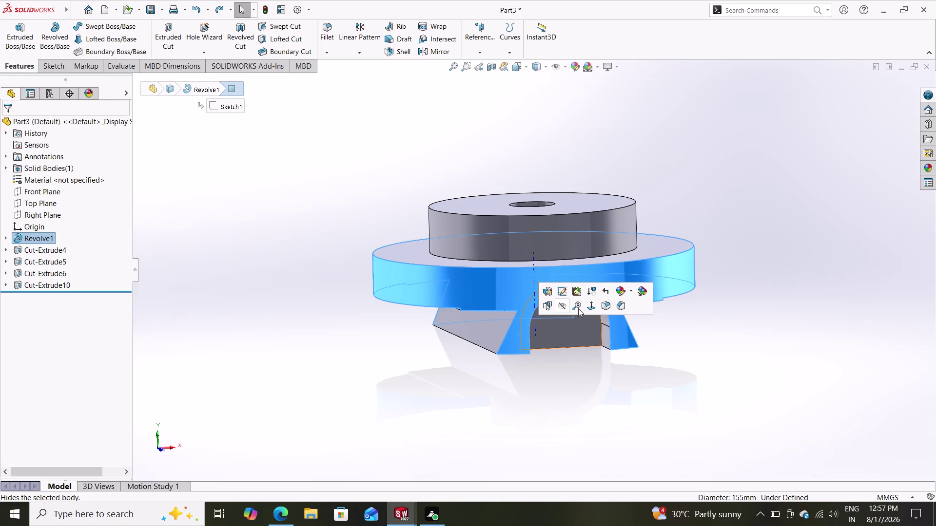
click(498, 394)
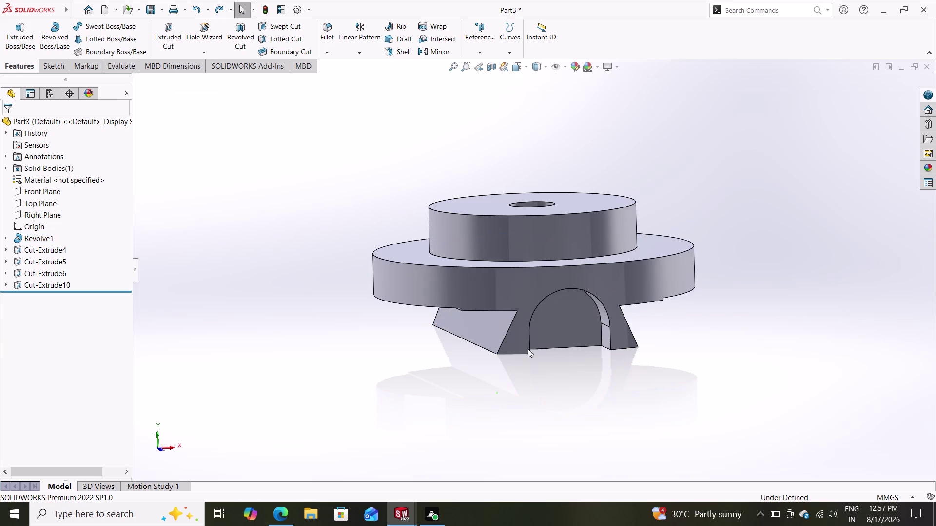
click(539, 337)
Sketch on the arch face a small circle centred on the arch's centre.
click(585, 301)
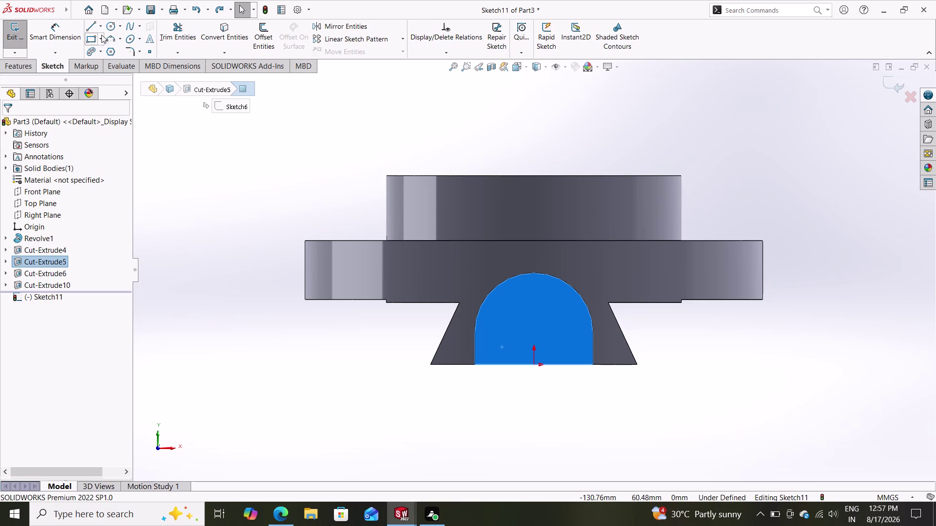
click(107, 22)
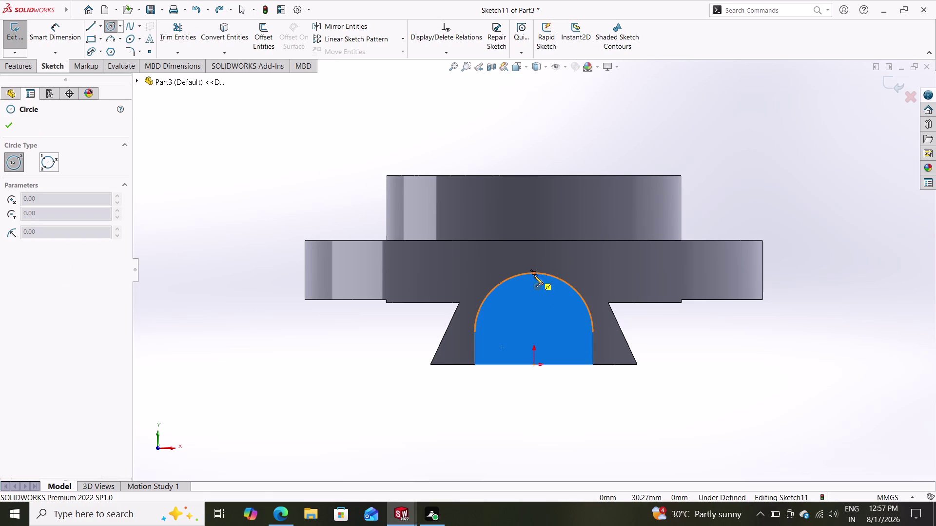
click(535, 331)
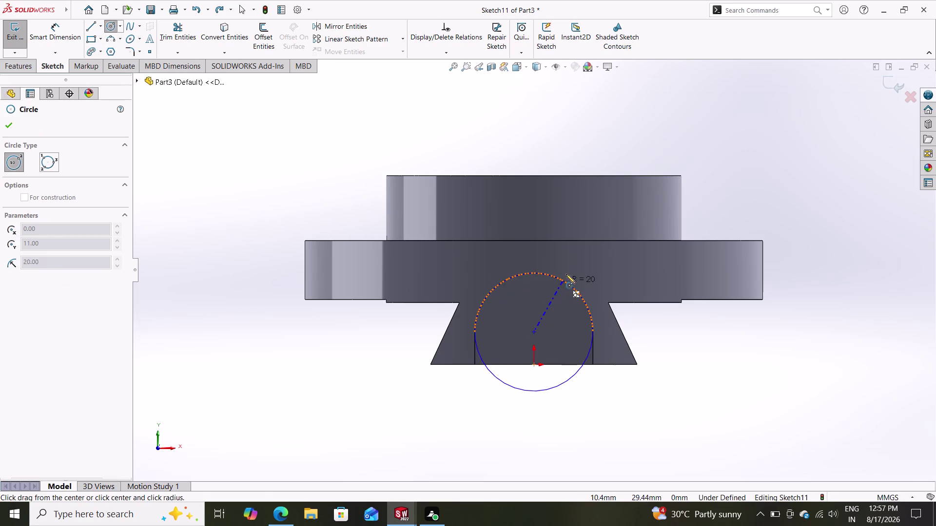
click(549, 316)
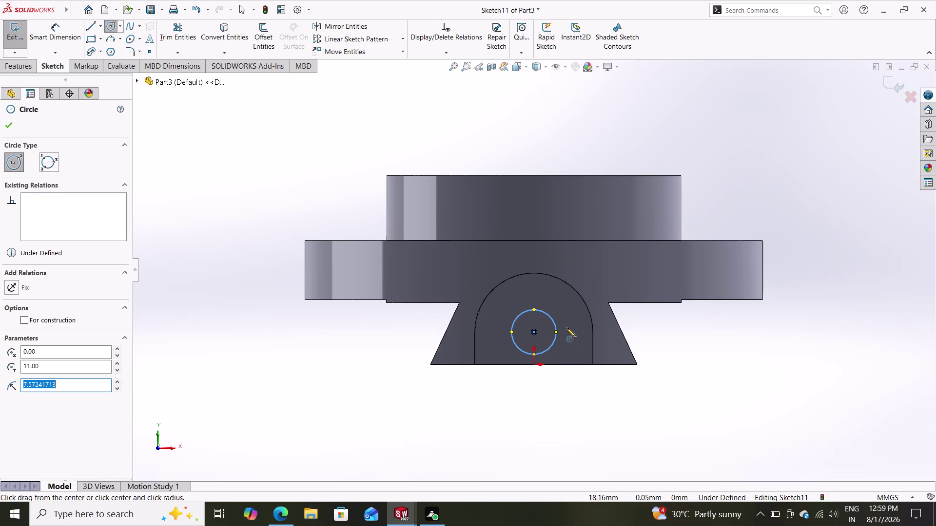
Draw a larger circle concentric with the small one, then select it for dimensioning.
click(533, 333)
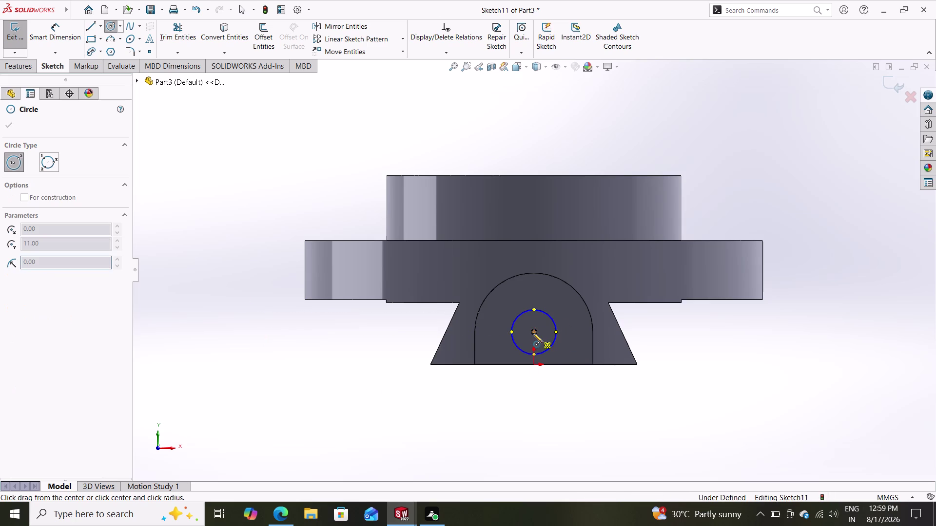
click(565, 344)
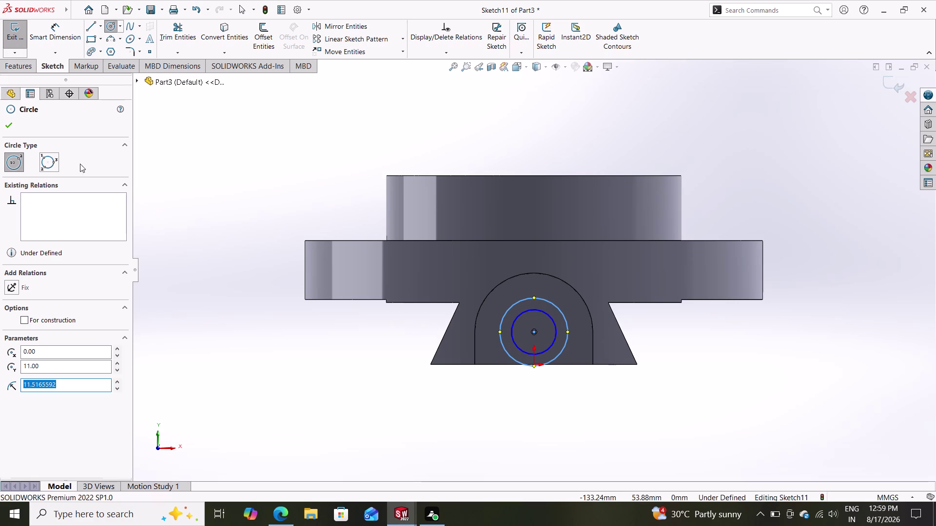
click(61, 28)
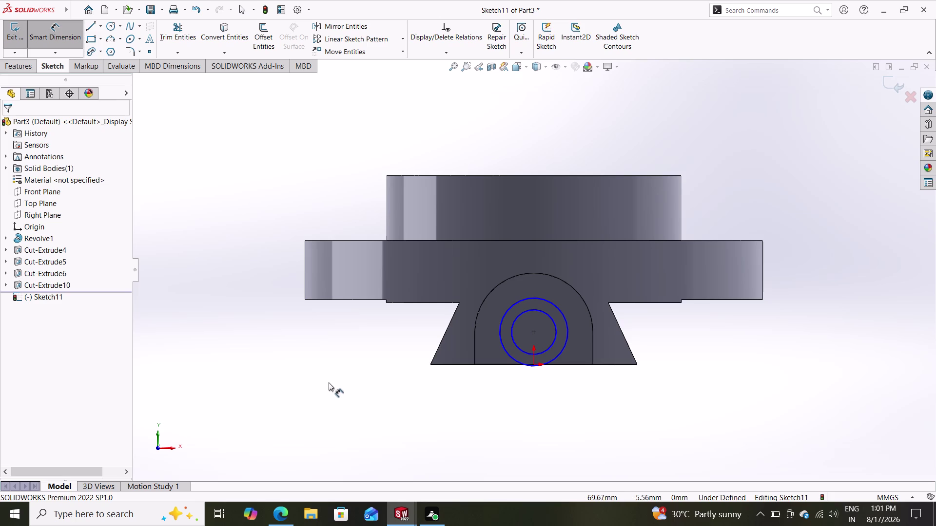
click(515, 360)
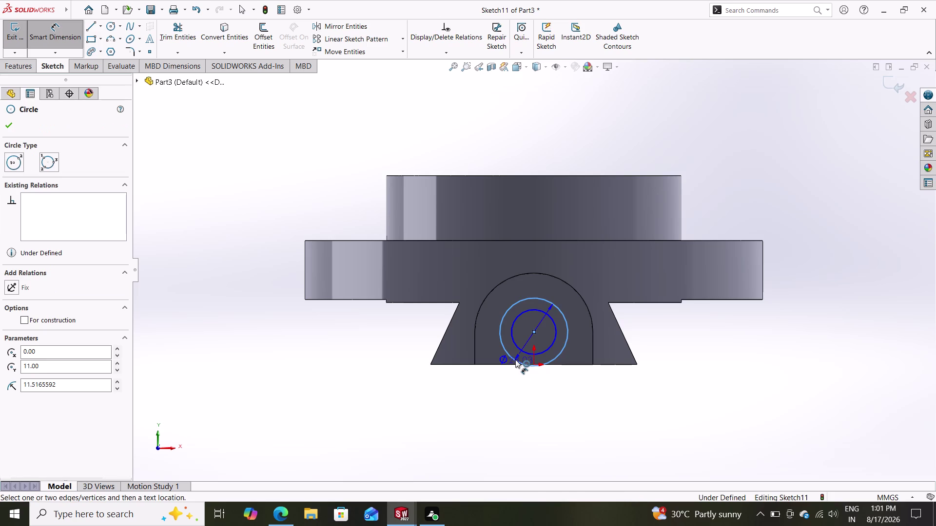